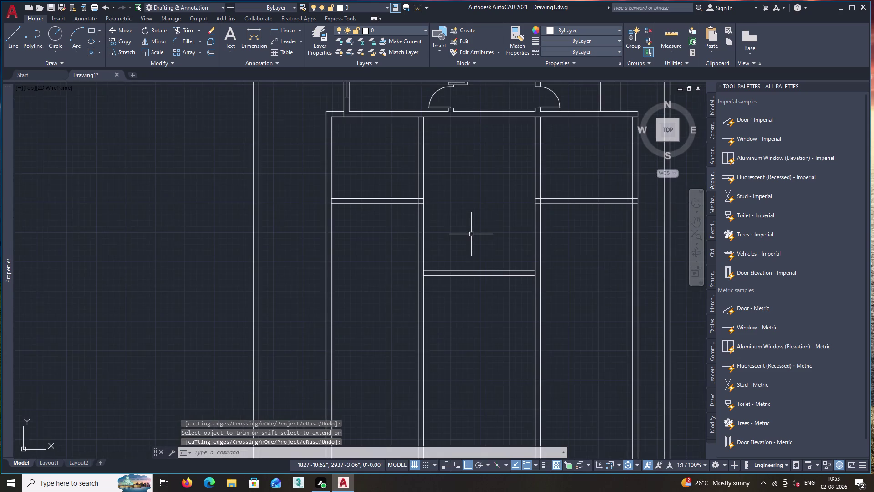
Trim the overlapping wall line pieces at the first partition junctions.
middle_drag(466, 218, 440, 301)
text(tr)
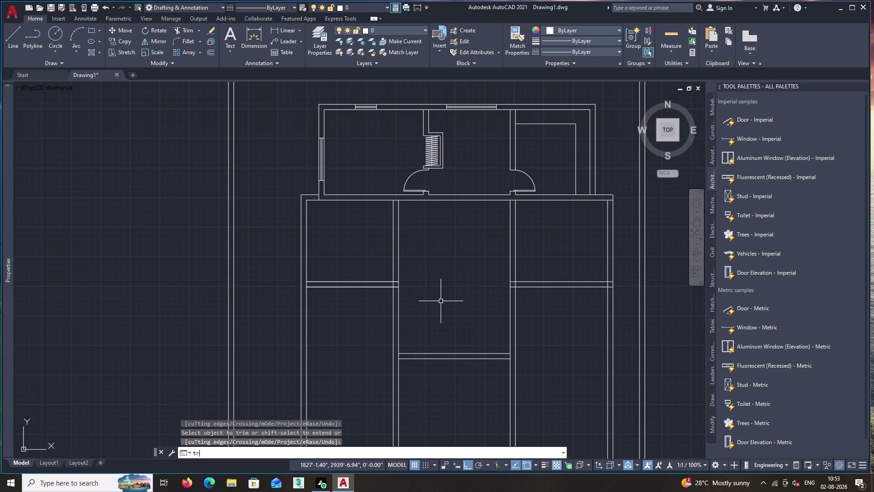
key(space)
scroll(up, 3)
click(515, 284)
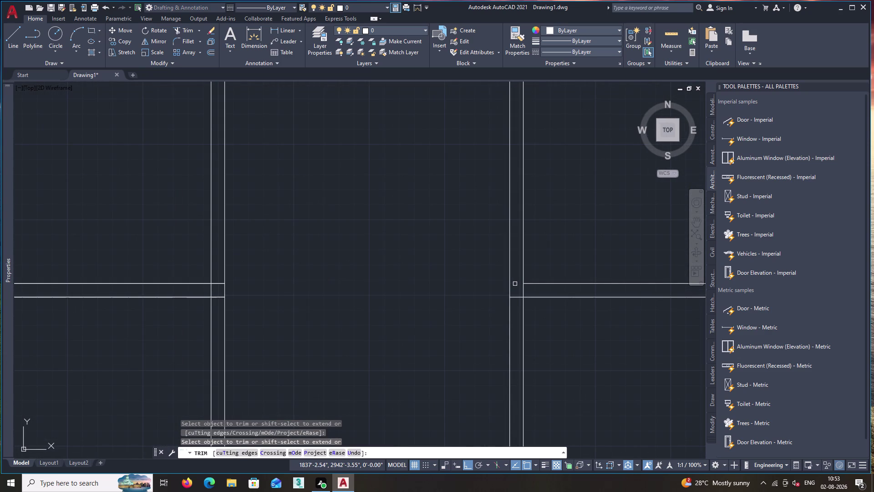
click(518, 298)
scroll(down, 3)
middle_drag(617, 332, 467, 333)
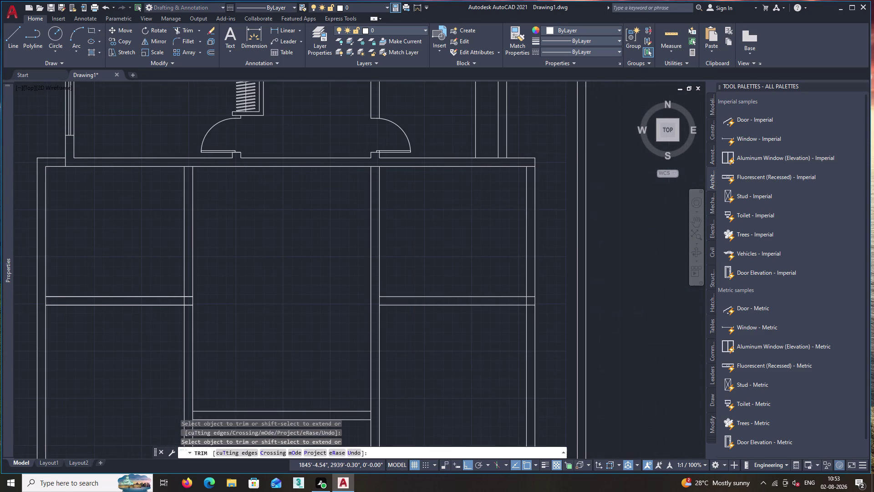
click(532, 296)
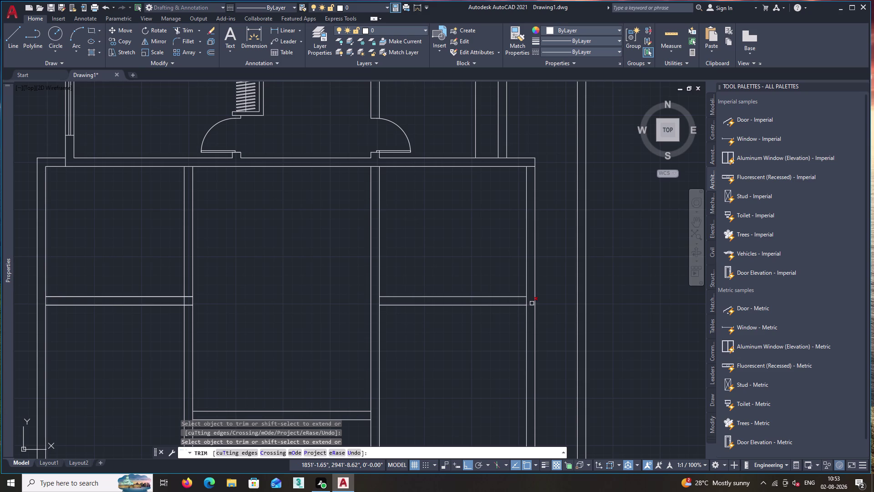
Trim the crossing wall lines at the central partition junction.
middle_drag(318, 311, 512, 322)
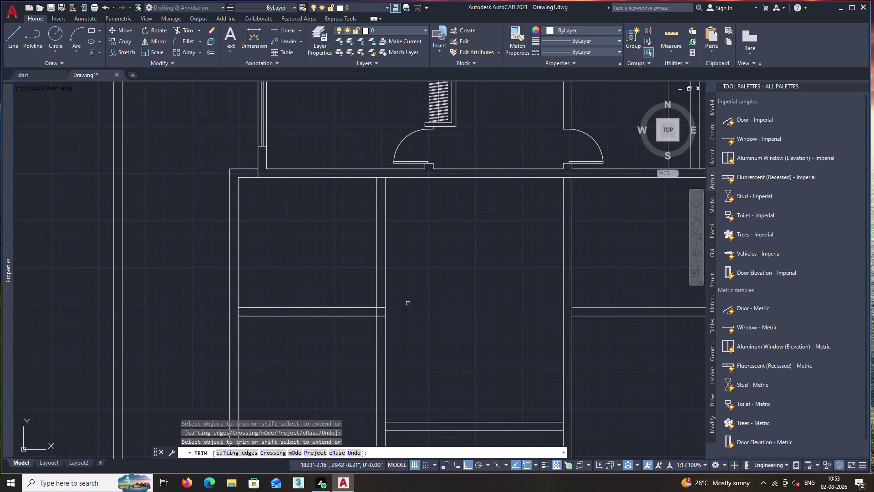
scroll(up, 3)
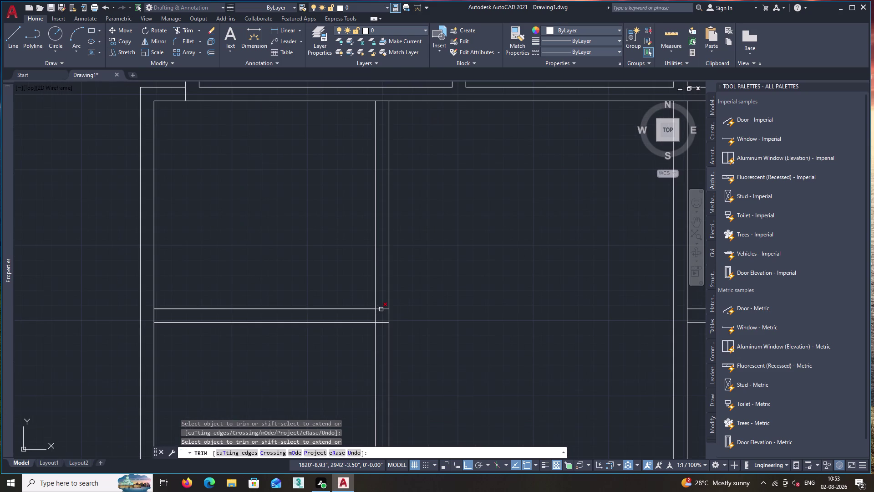
click(382, 310)
click(383, 308)
click(353, 308)
click(352, 322)
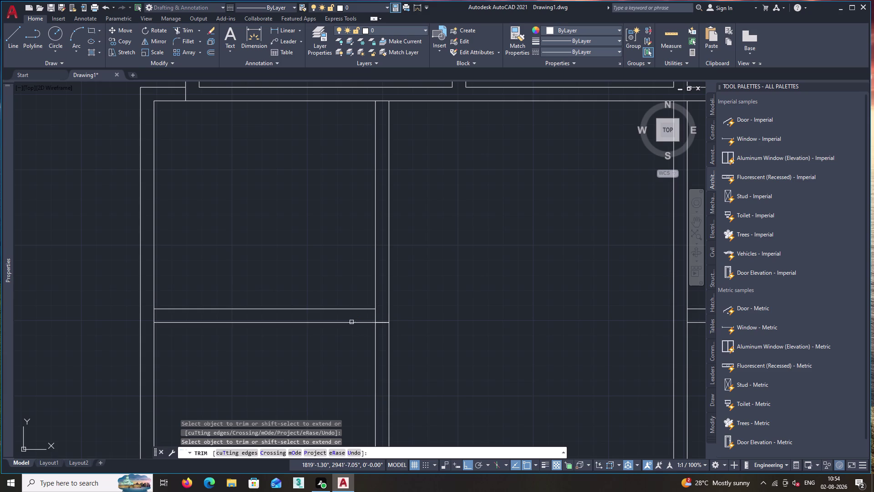
click(382, 323)
key(space)
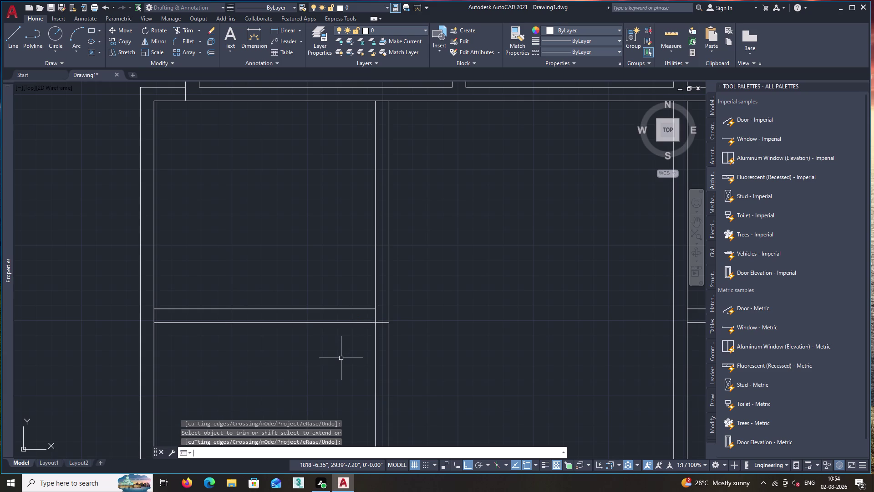
Measure the left front room with MEASUREGEOM, showing 11'-6" and 12'-3".
scroll(down, 3)
middle_drag(447, 353, 464, 294)
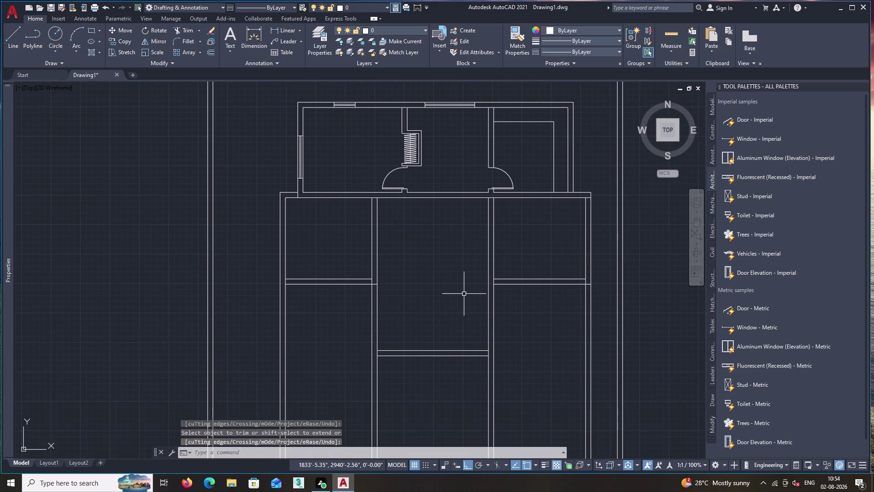
text(mea)
key(space)
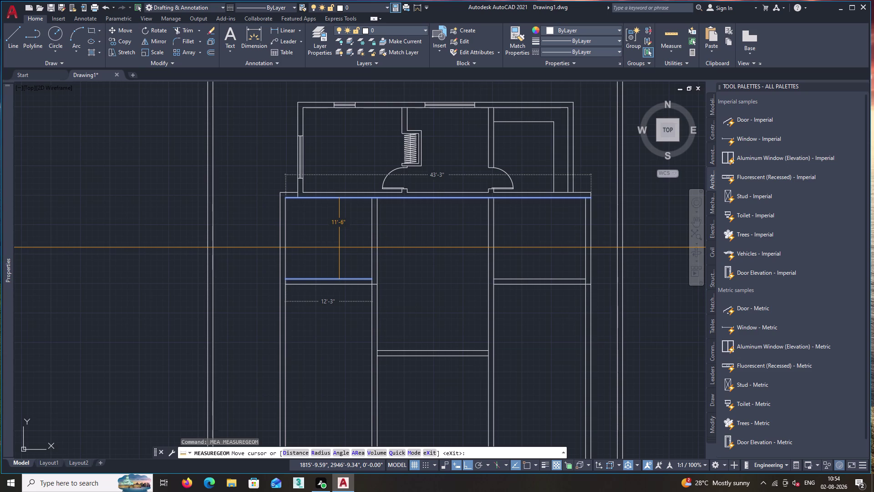
Offset the left room's interior wall line 3' downward to start a new partition.
key(space)
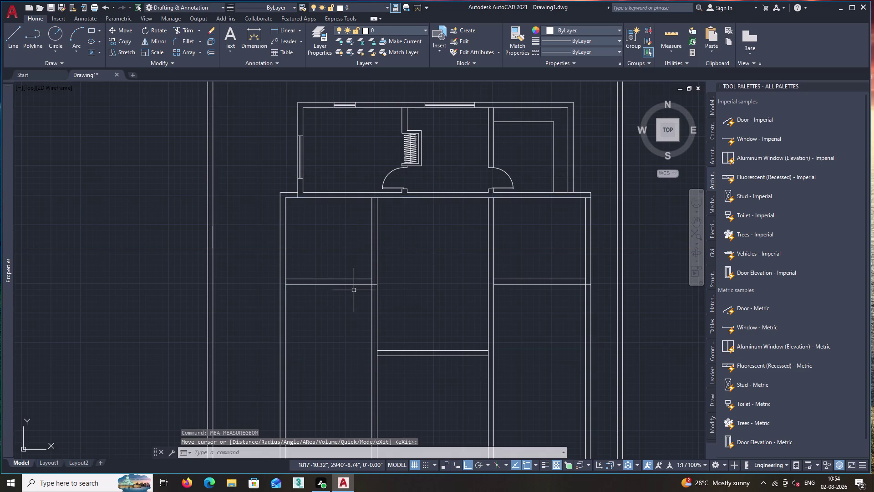
scroll(down, 3)
middle_drag(328, 323, 389, 228)
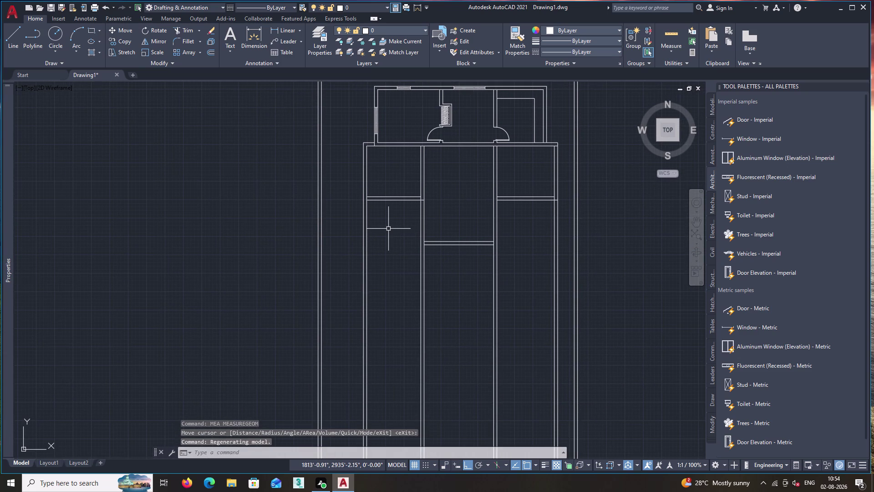
key(o)
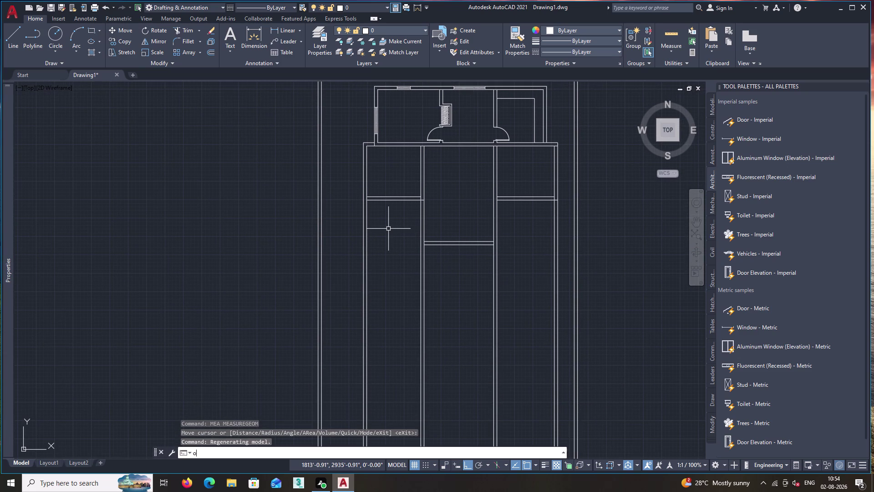
key(Return)
text(3)
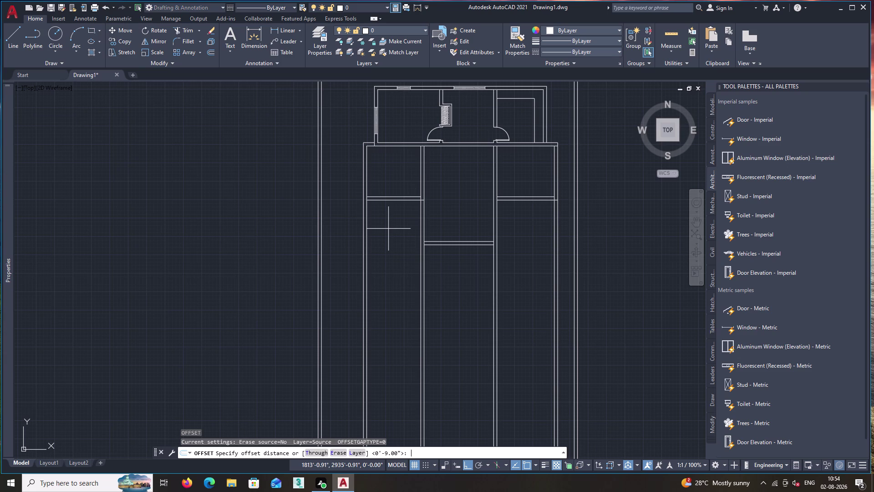
text(')
key(Return)
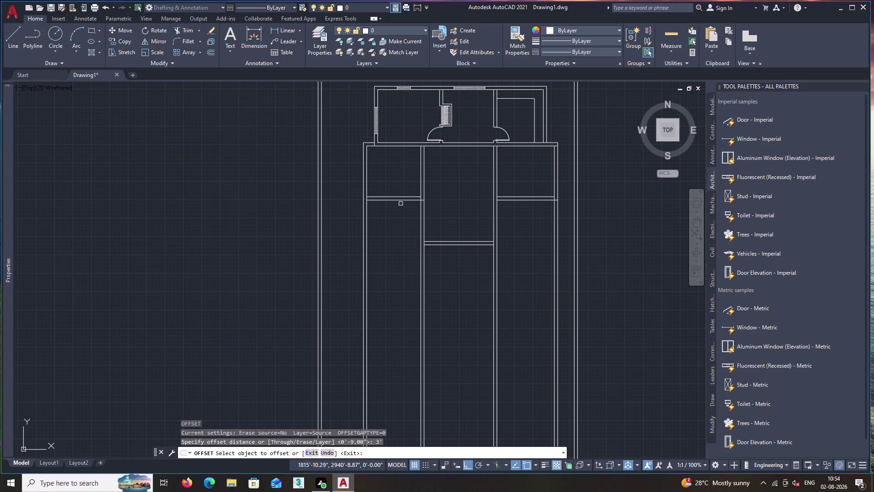
click(401, 199)
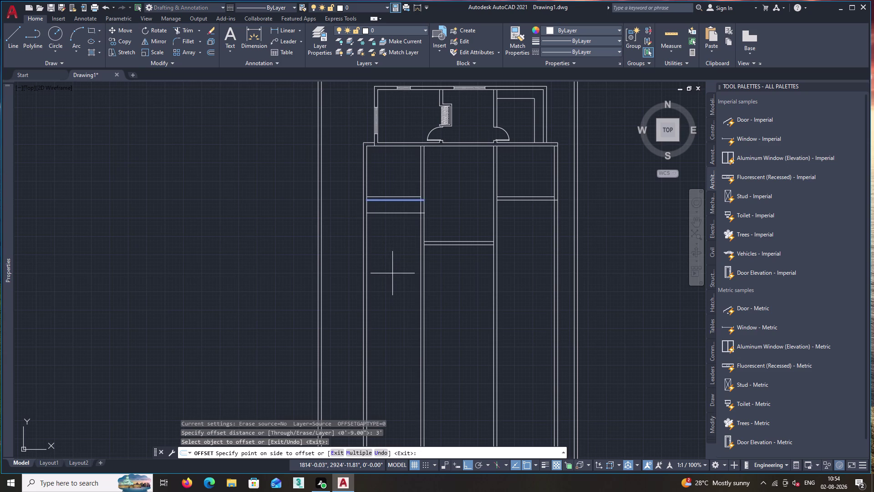
click(393, 273)
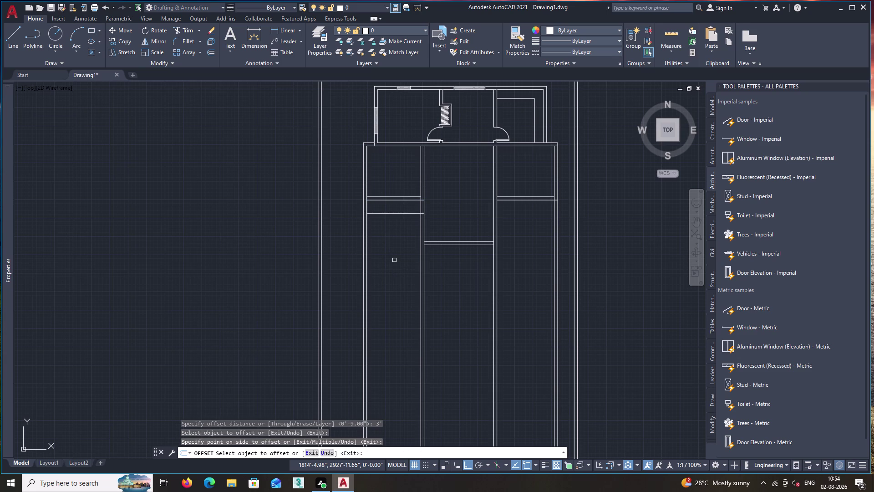
scroll(up, 3)
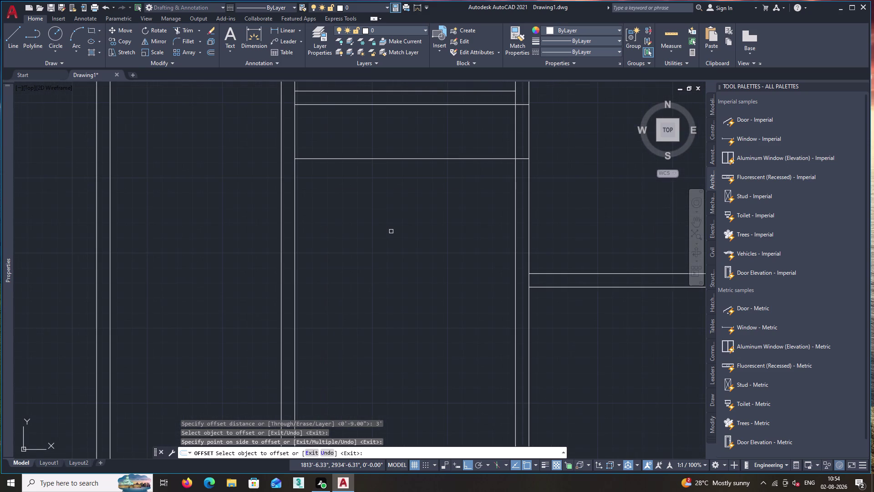
middle_drag(391, 231, 420, 306)
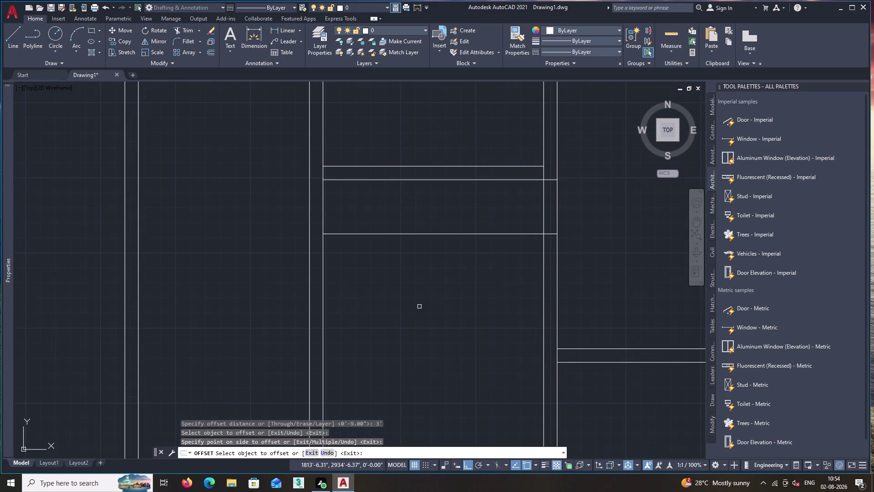
key(space)
text(l)
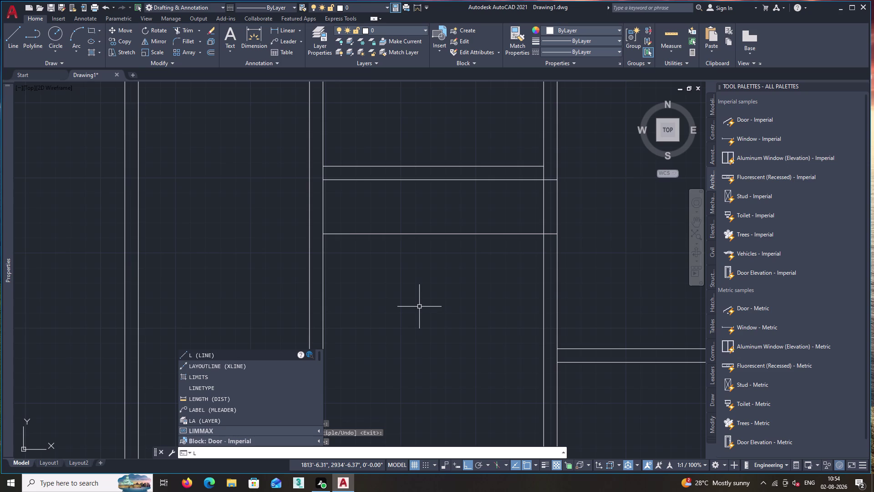
key(Escape)
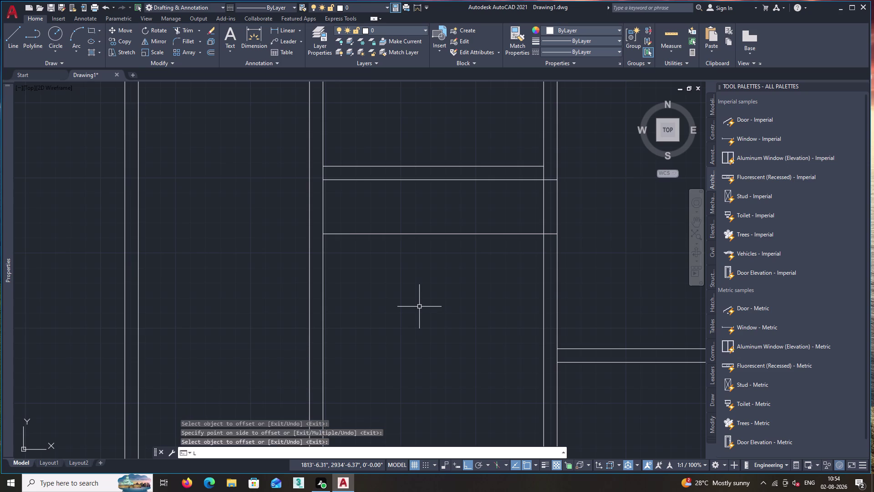
Extend the new line to the outer wall and trim the wall lines below it.
text(ex)
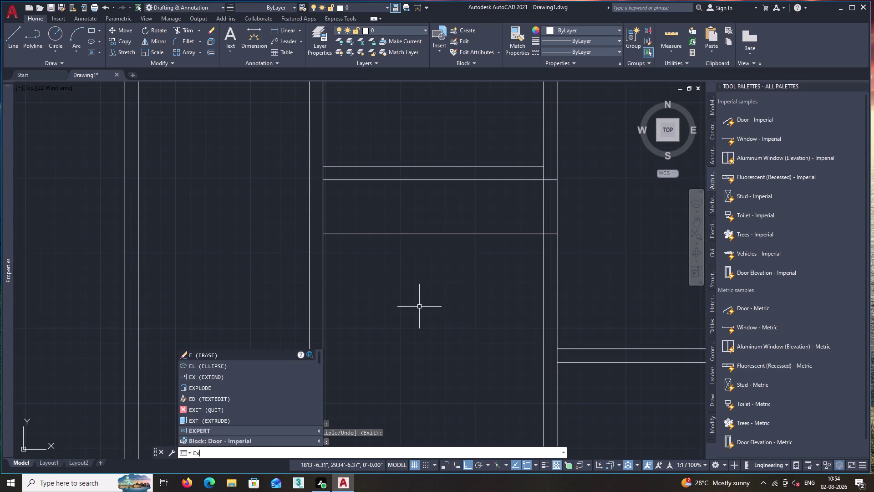
key(space)
click(374, 234)
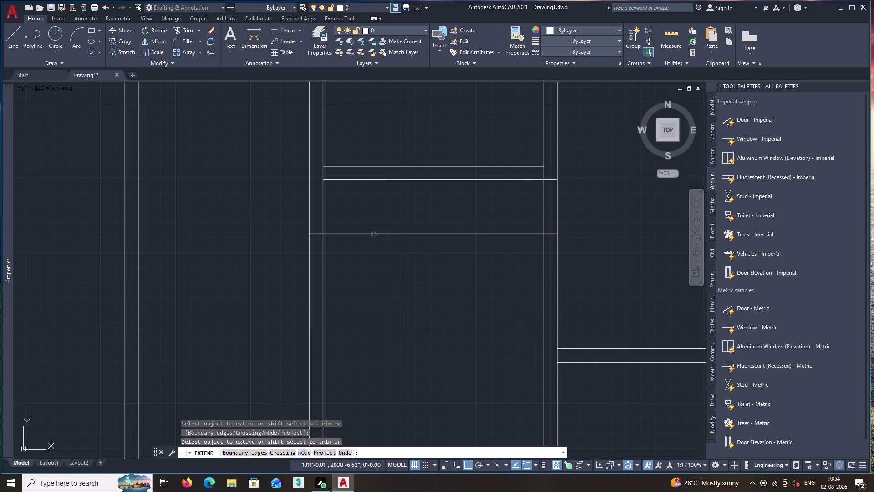
key(space)
text(tr)
key(space)
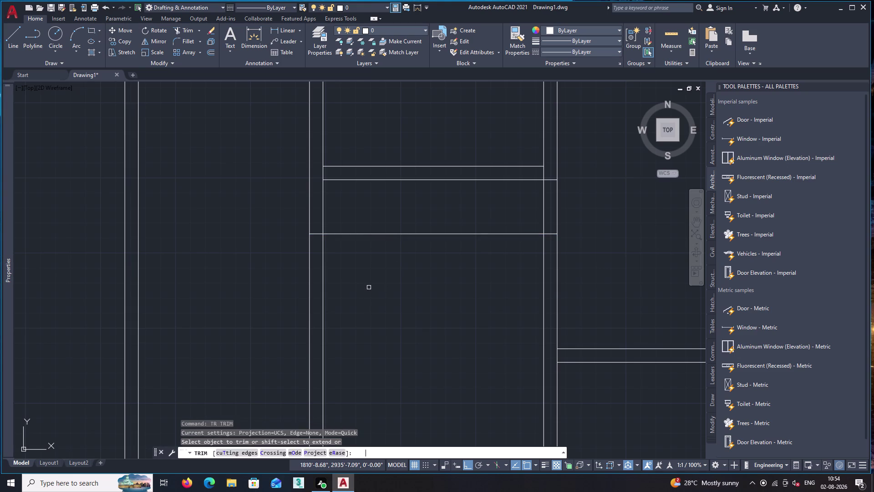
click(363, 297)
click(292, 291)
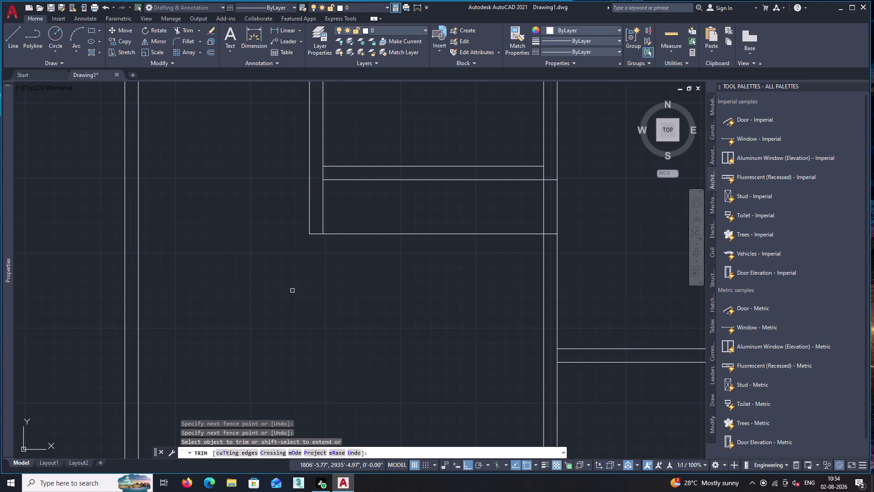
key(space)
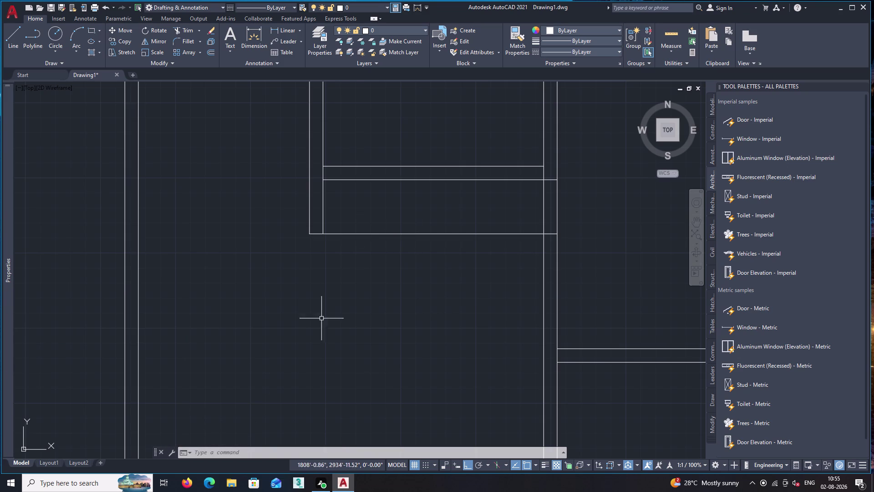
Draw a 3' line straight down from the wall corner.
key(l)
key(Return)
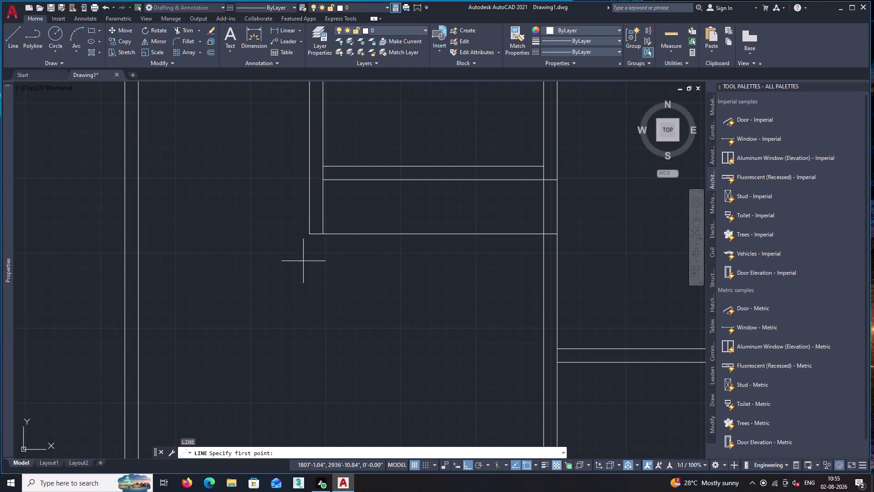
click(309, 234)
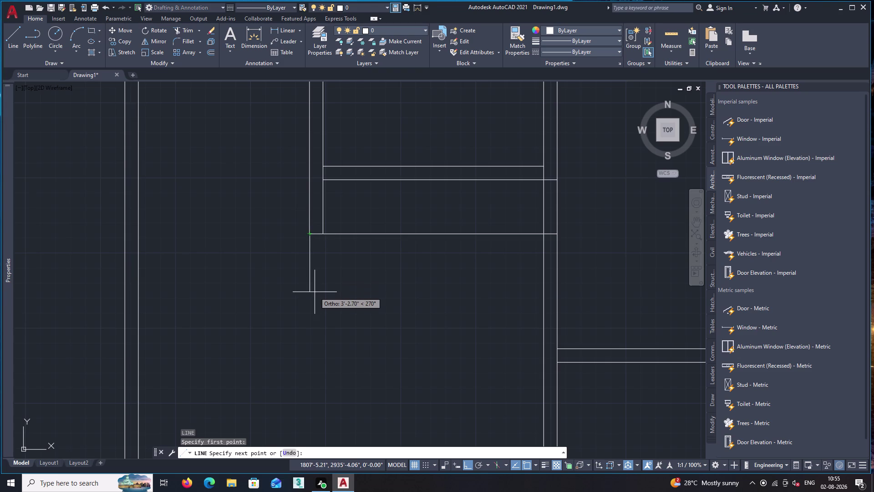
key(3)
key(apostrophe)
key(Return)
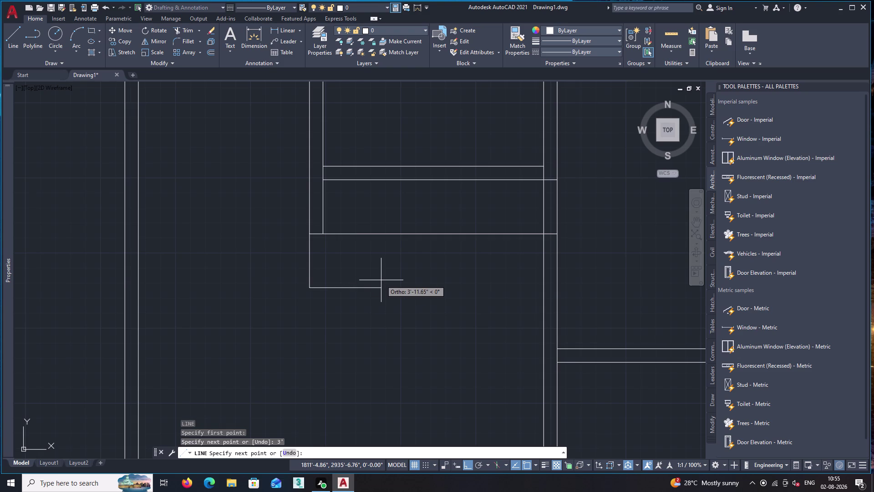
key(Escape)
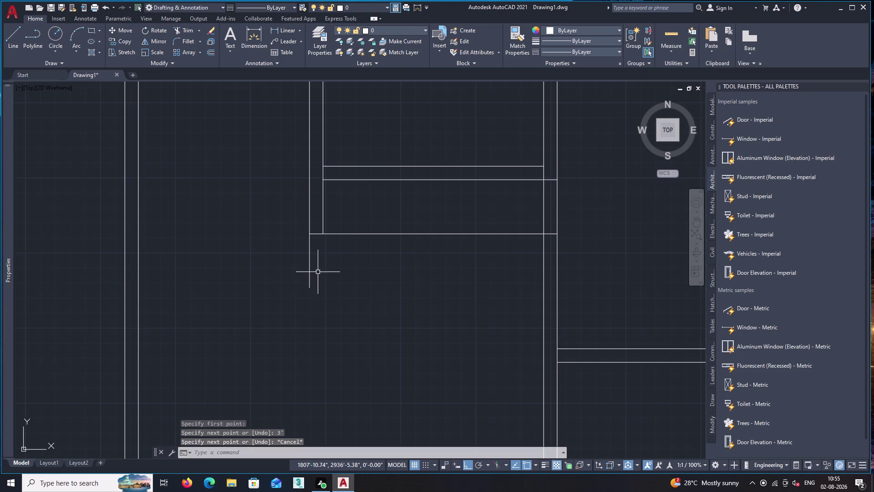
scroll(down, 3)
middle_drag(352, 230, 361, 263)
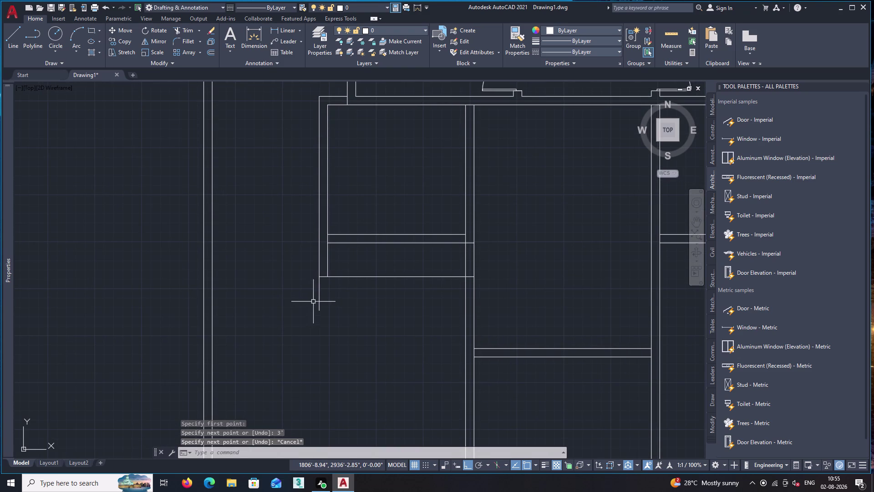
Delete a stray line and offset the room's bottom wall line 4" downward.
click(321, 294)
key(Delete)
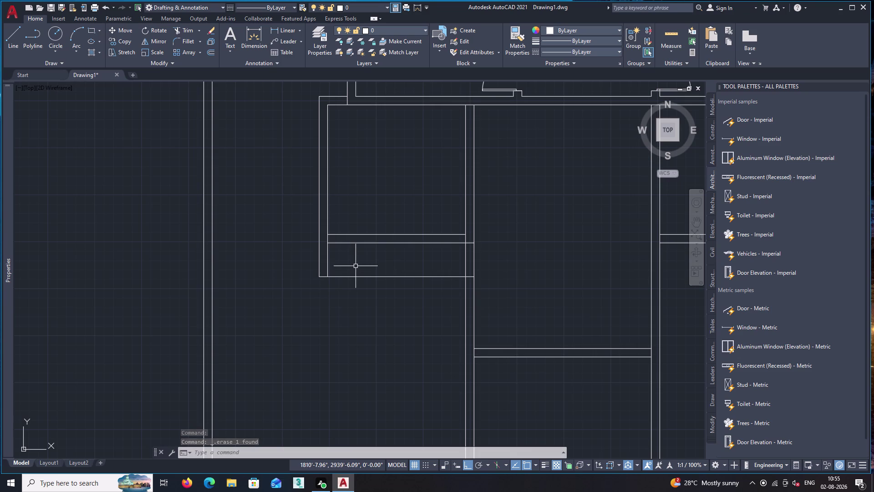
key(o)
key(Return)
key(4)
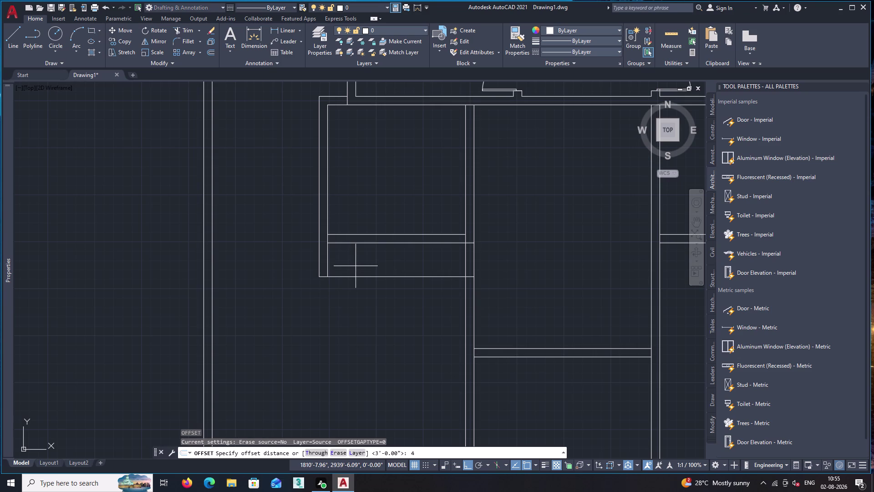
key(shift+quotedbl)
key(Return)
click(361, 275)
click(353, 309)
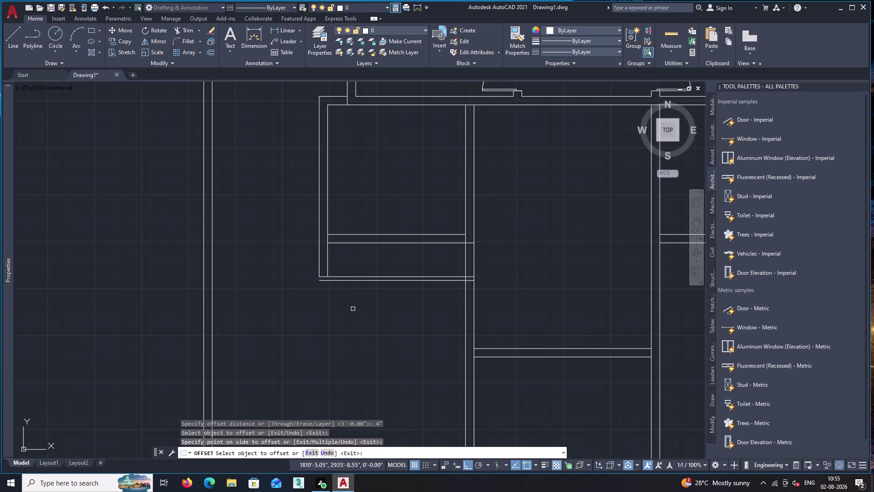
key(space)
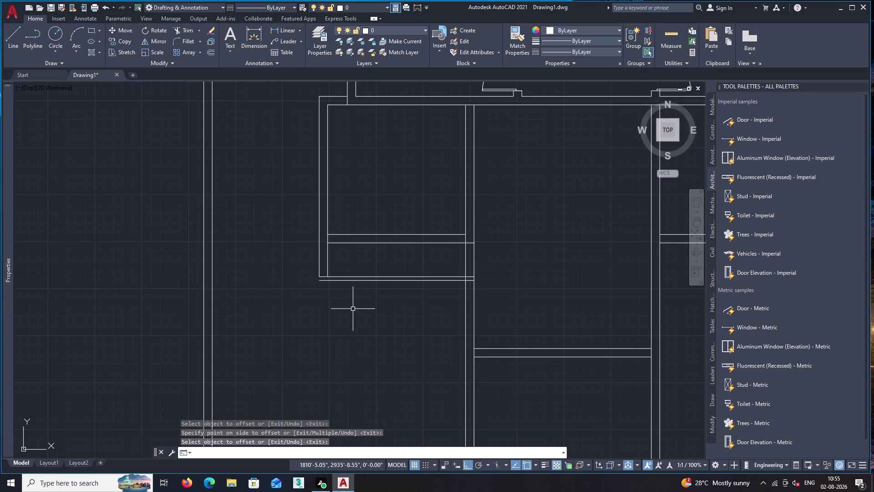
Offset the lower wall line 6'4.5" further south.
key(6)
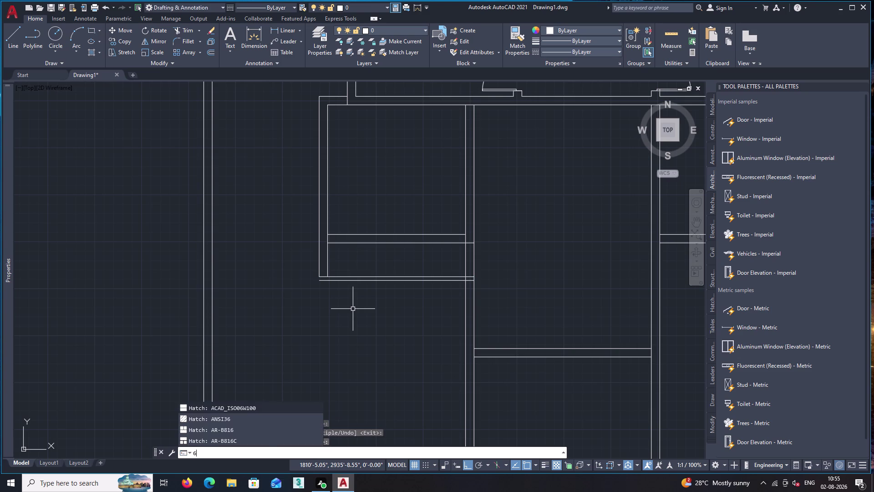
key(Escape)
key(o)
key(Return)
key(6)
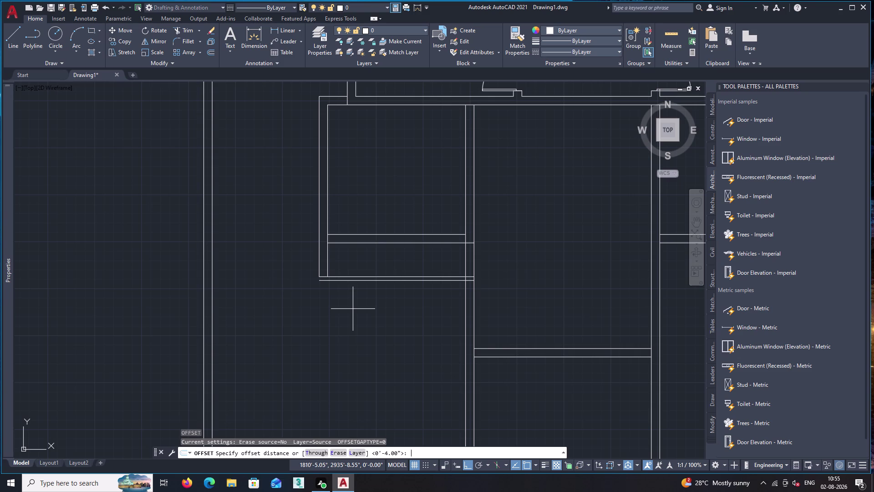
key(apostrophe)
key(4)
text(.)
text(5)
key(shift+quotedbl)
key(Return)
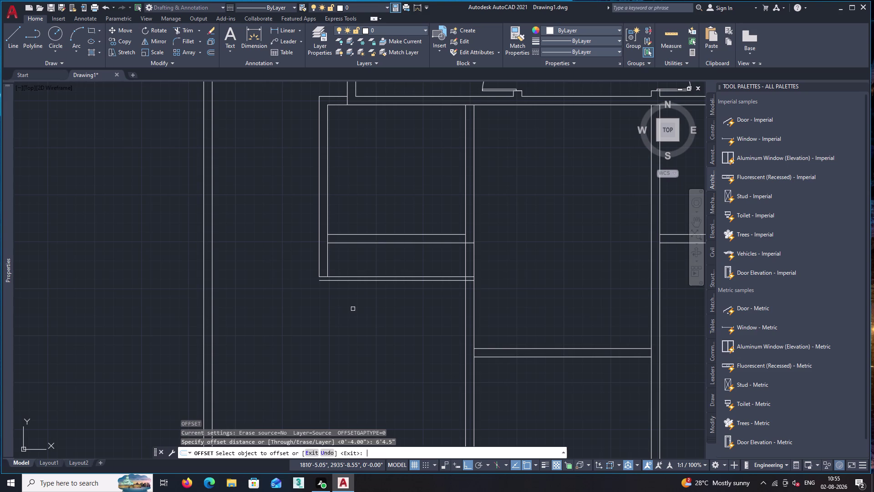
click(364, 281)
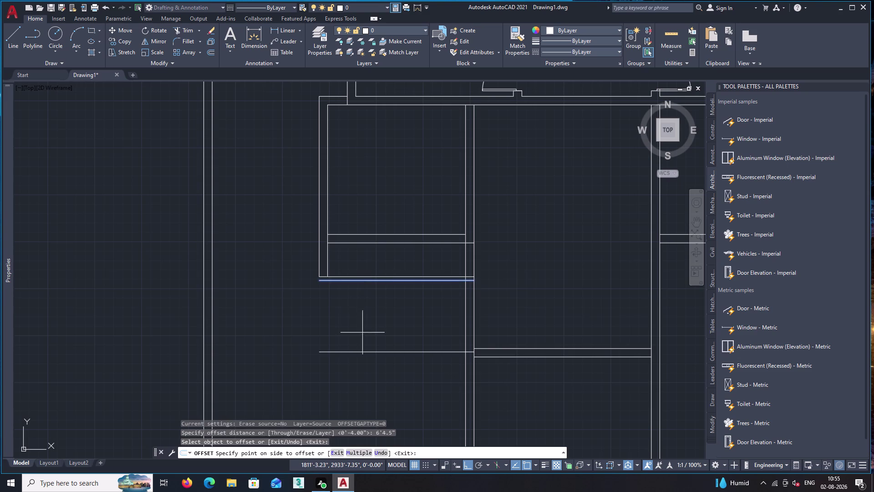
click(362, 332)
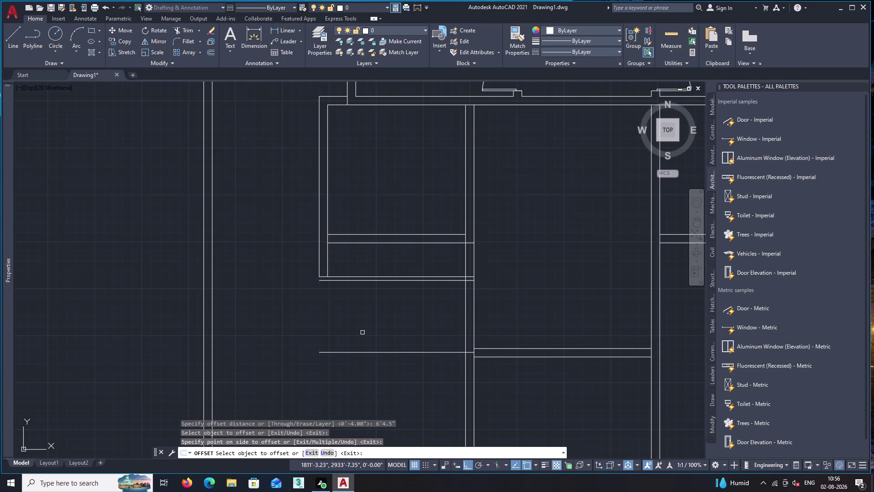
key(space)
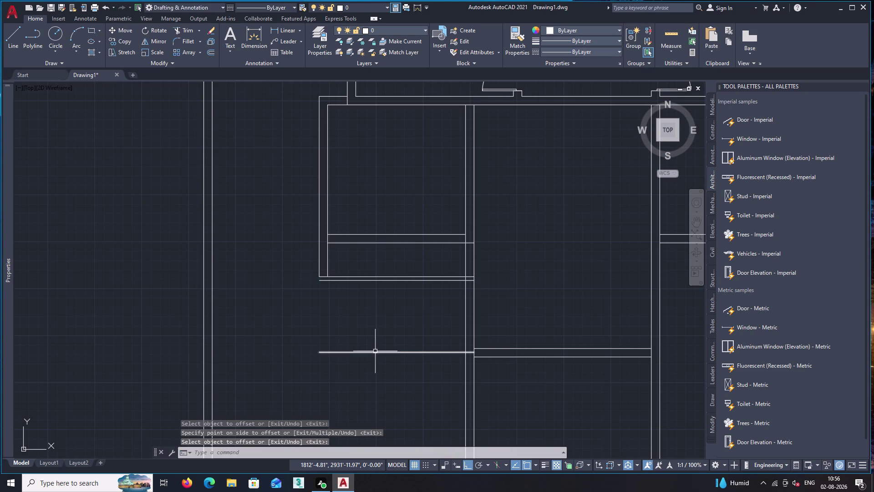
Move the new southern line to align with the wall on the right.
click(377, 352)
key(m)
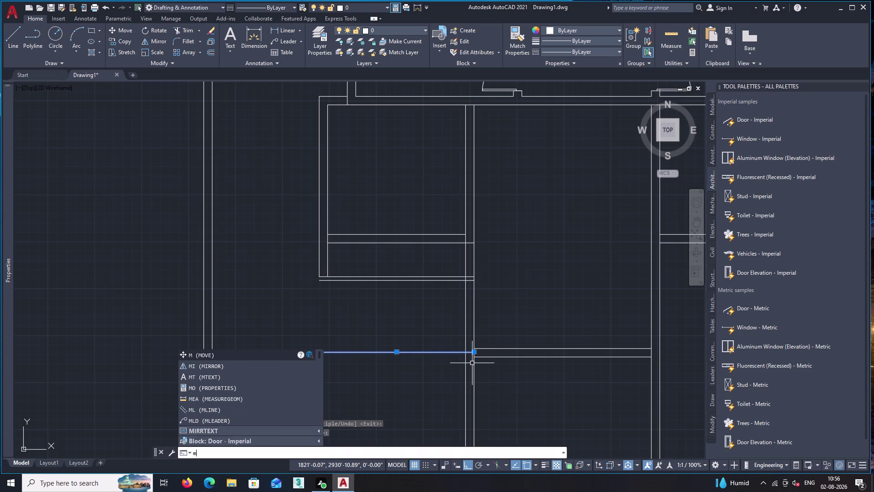
scroll(up, 3)
key(space)
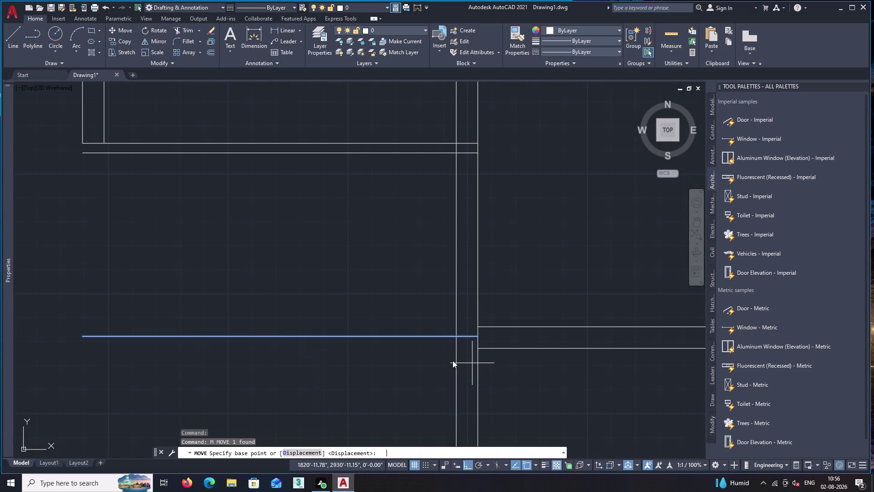
click(477, 336)
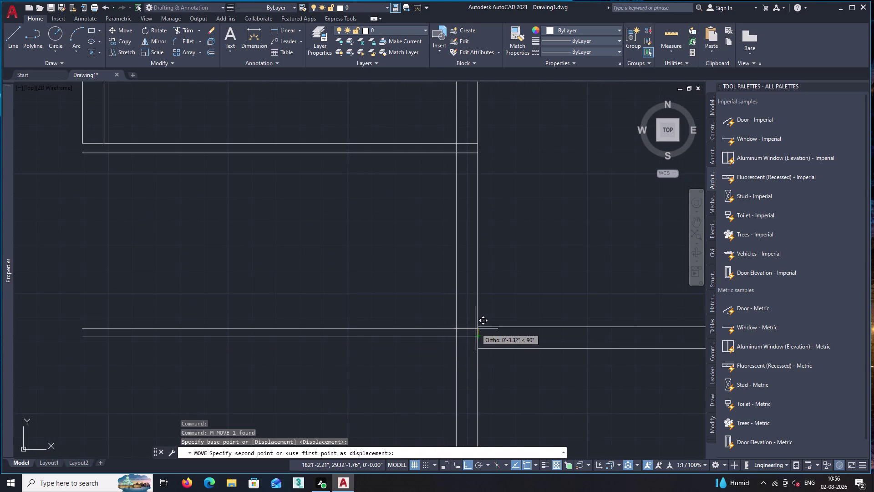
click(479, 326)
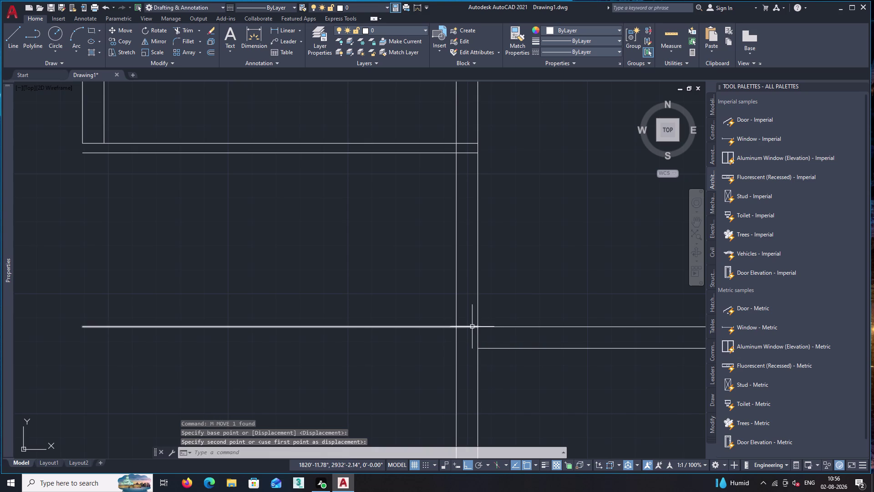
Copy the aligned line onto the right wall's lower line, forming the double wall.
click(472, 326)
text(co)
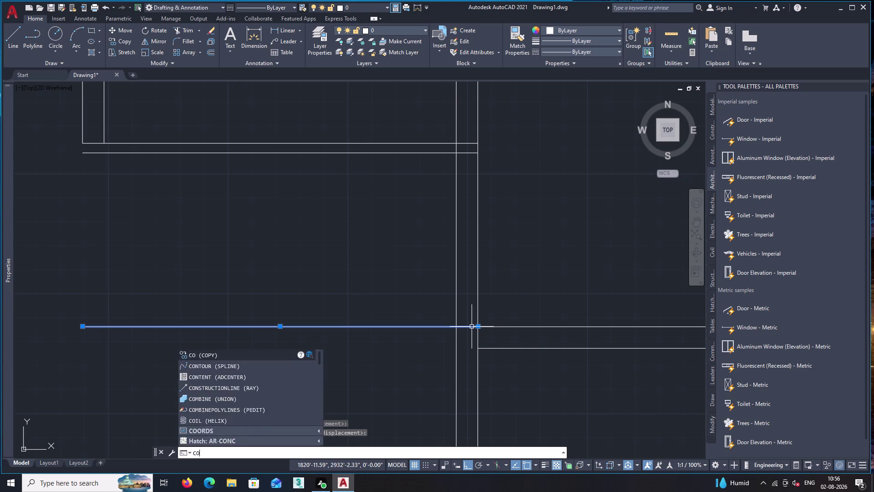
key(Return)
click(477, 327)
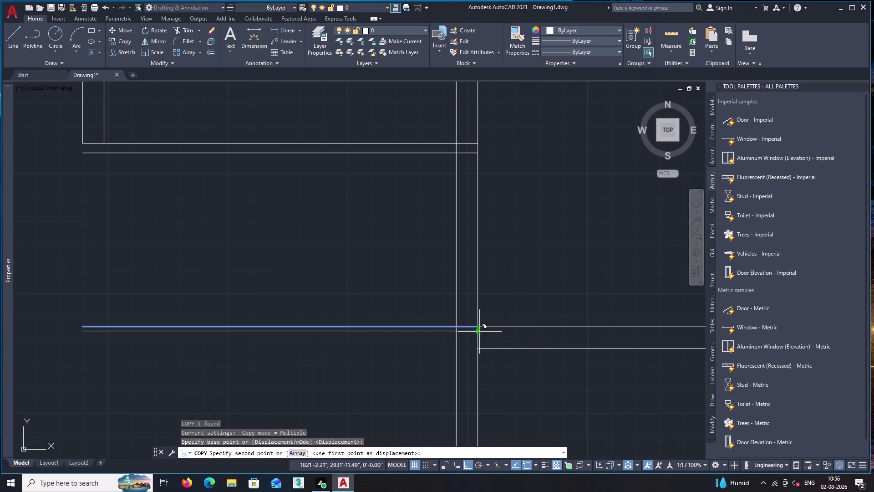
click(479, 349)
key(space)
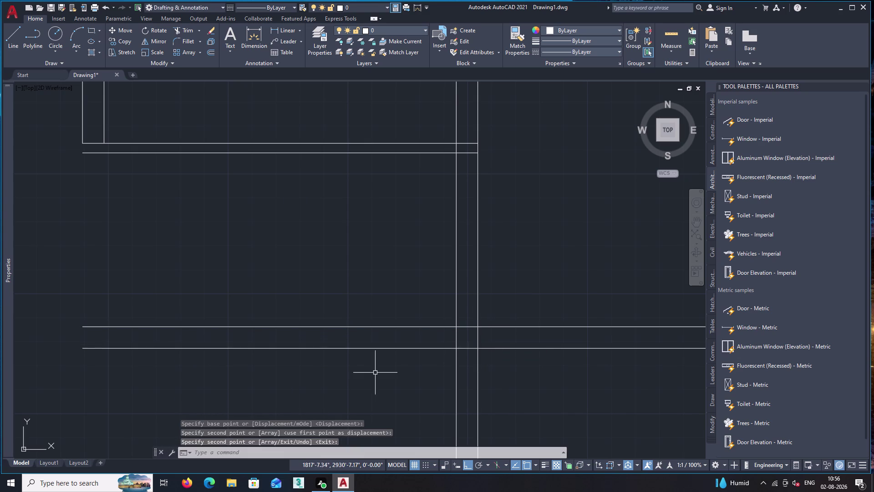
scroll(down, 3)
Extend the room's left wall lines down to the new southern wall.
middle_drag(319, 371, 440, 383)
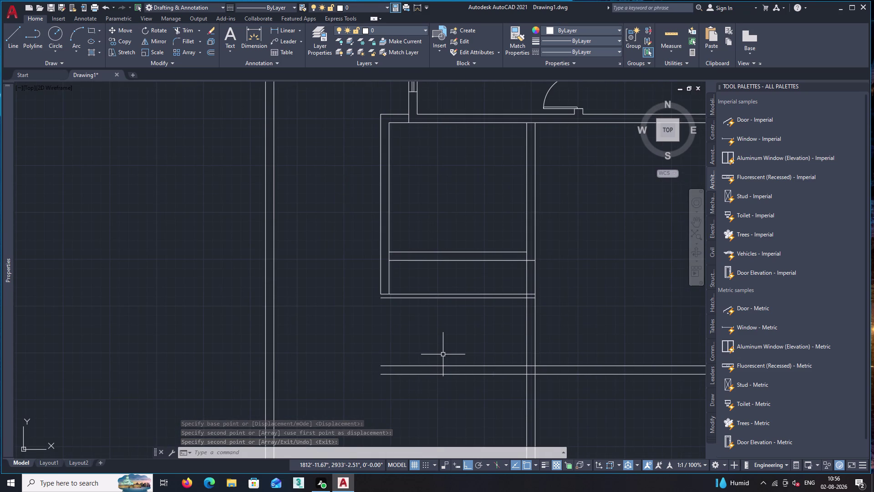
text(e)
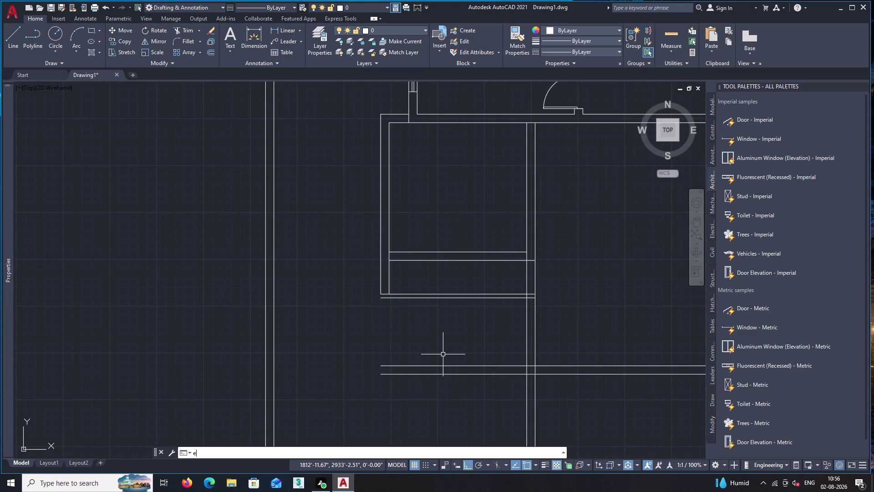
text(x)
key(space)
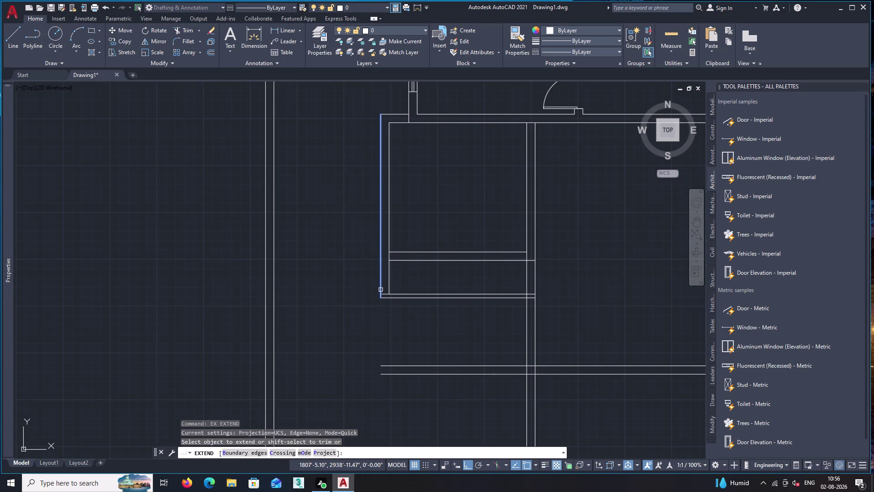
click(380, 290)
click(382, 294)
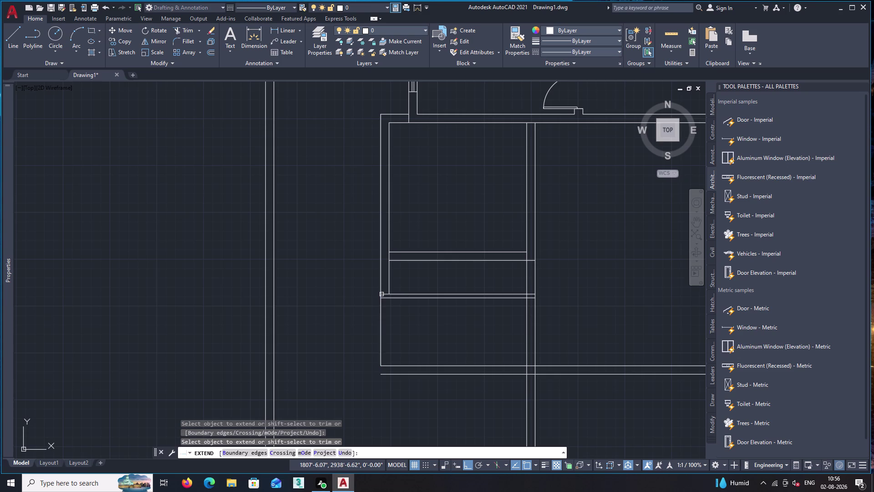
click(391, 287)
click(388, 289)
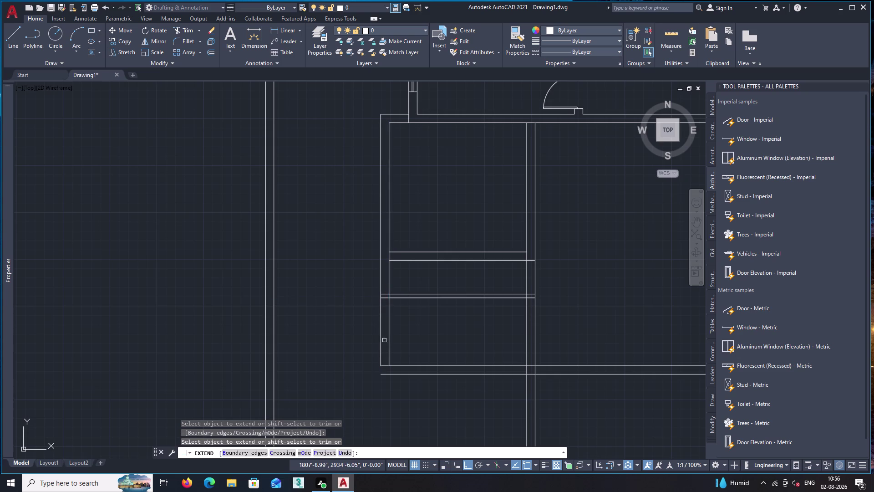
click(381, 343)
click(387, 346)
key(space)
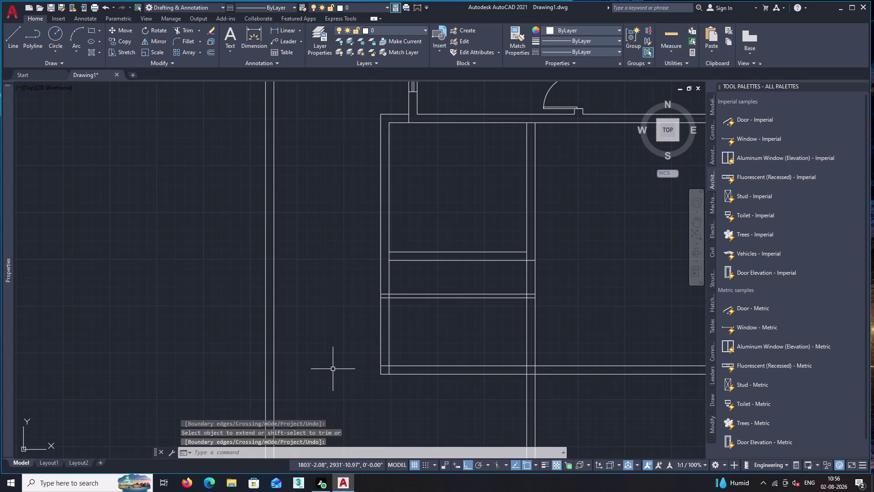
Trim the wall pieces between the two walls and the overlapping corner pieces.
text(t)
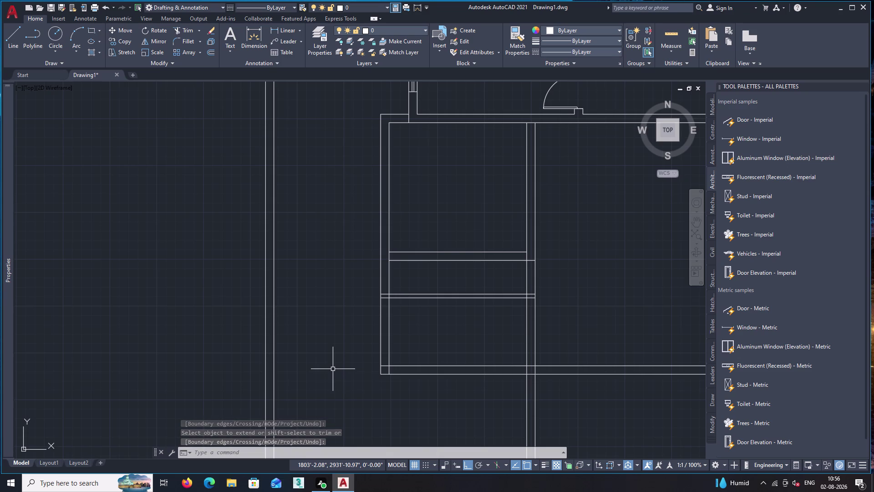
text(r)
key(space)
click(389, 282)
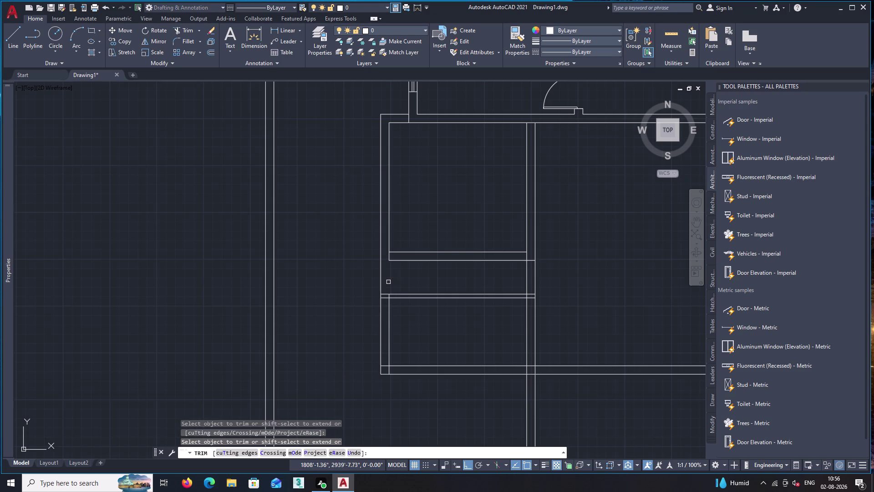
click(397, 320)
click(366, 321)
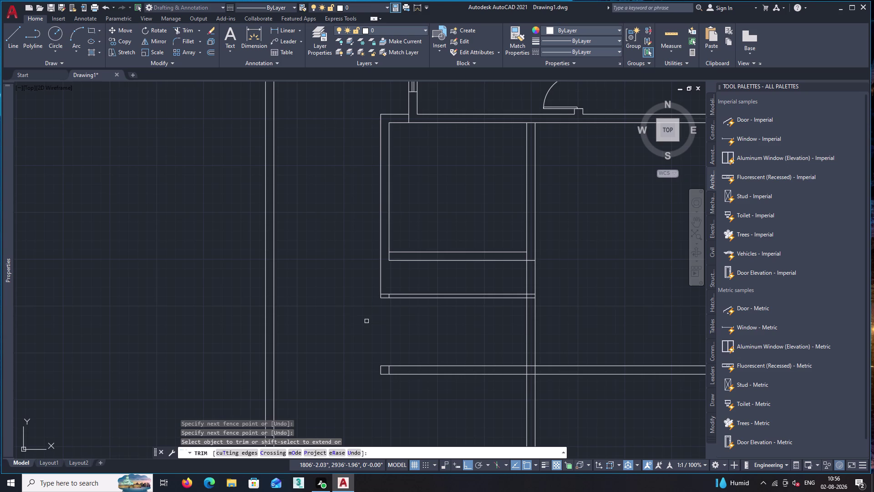
scroll(up, 3)
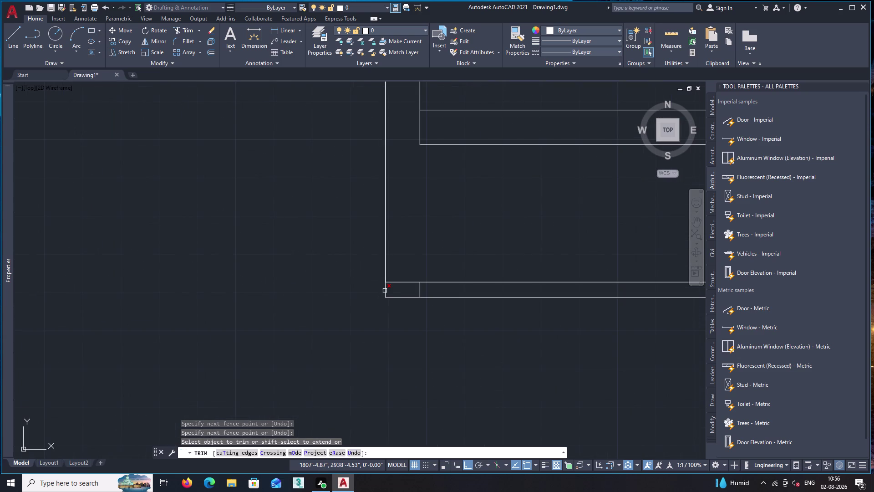
click(385, 290)
click(420, 289)
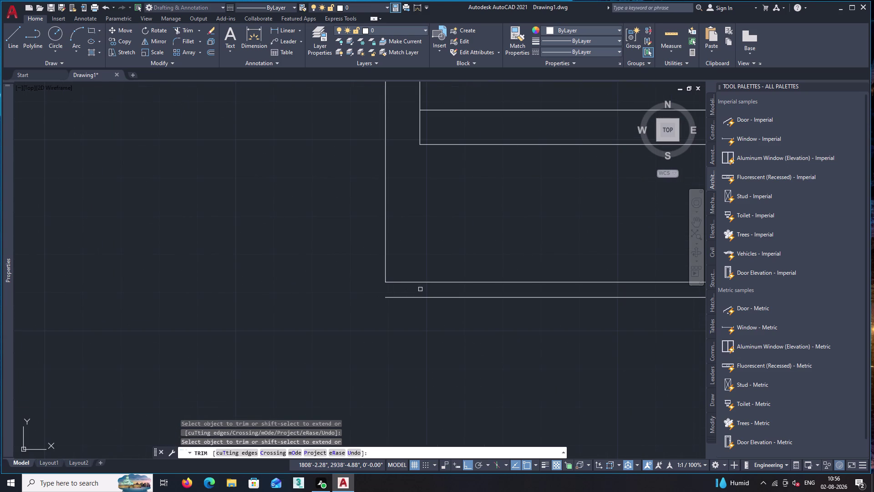
scroll(down, 3)
Trim the leftover line ends at the next wall junction.
middle_drag(421, 371, 503, 295)
click(498, 365)
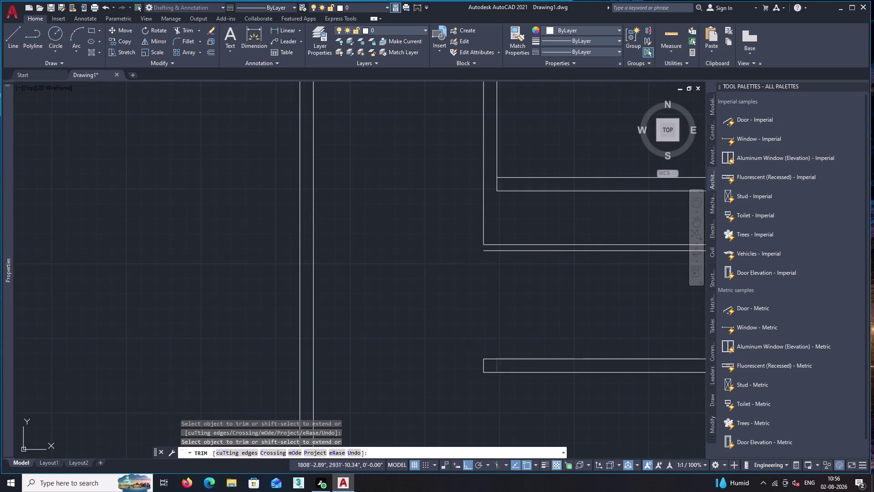
click(484, 368)
key(space)
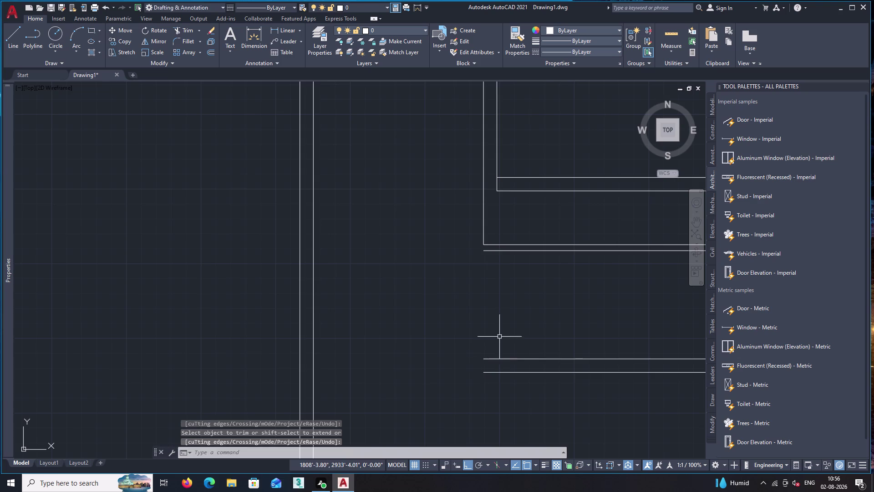
scroll(down, 3)
middle_drag(534, 321, 477, 340)
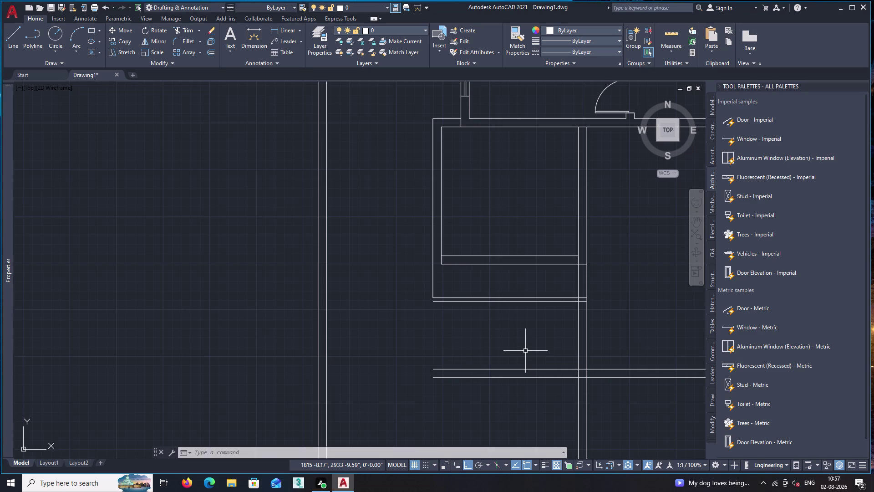
Offset the wall line 3'10.5" into the room to create a vertical partition line.
key(o)
key(Return)
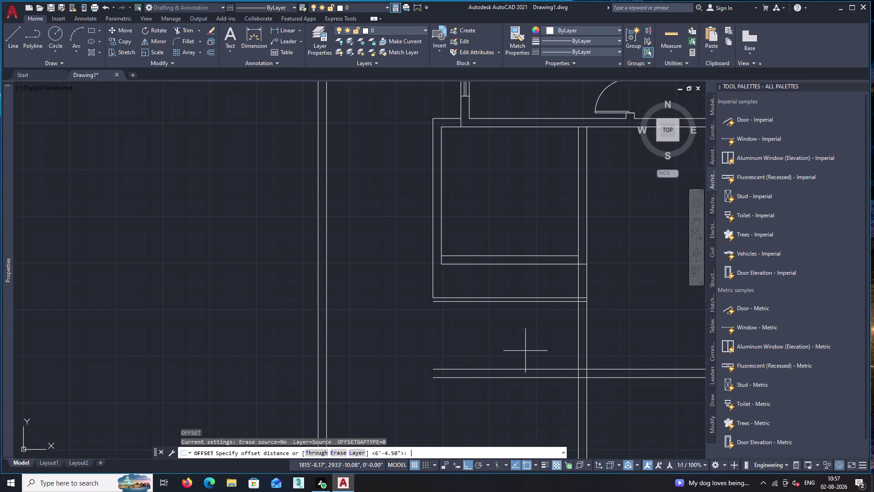
text(3)
text(')
text(10.)
text(5)
key(shift+quotedbl)
key(Return)
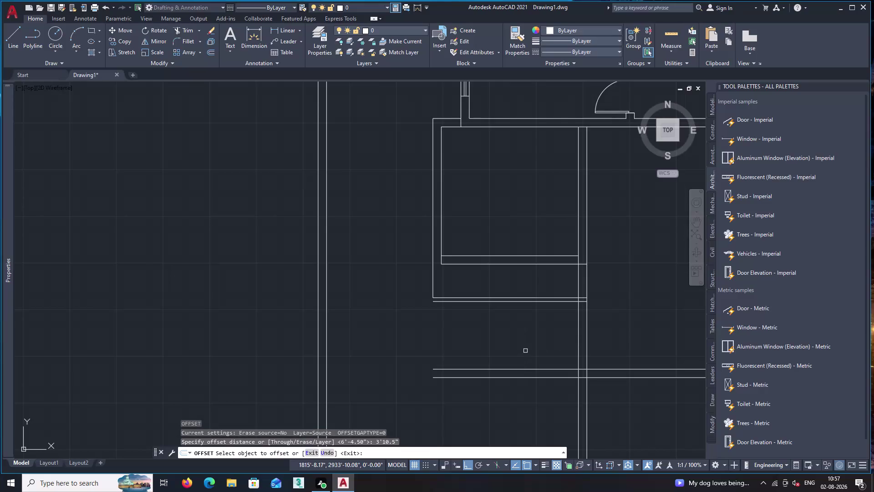
click(579, 339)
click(556, 339)
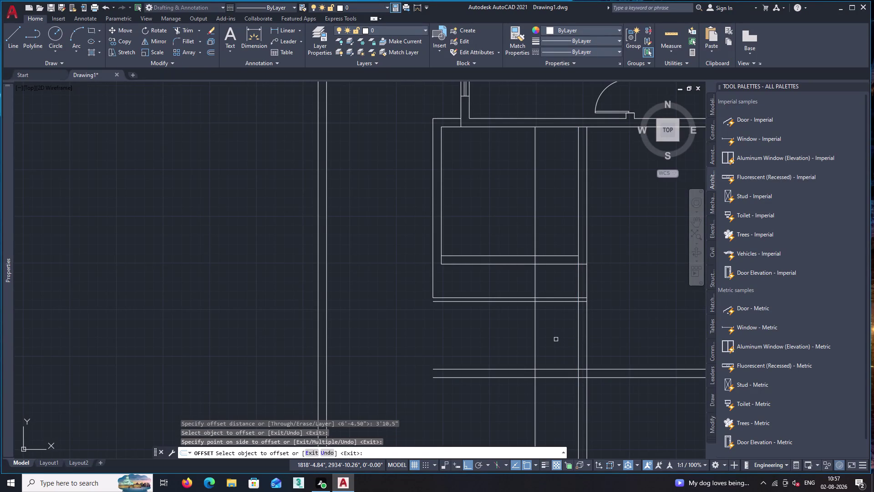
key(space)
Trim the new partition line so it spans only between the two horizontal walls.
text(tr)
key(space)
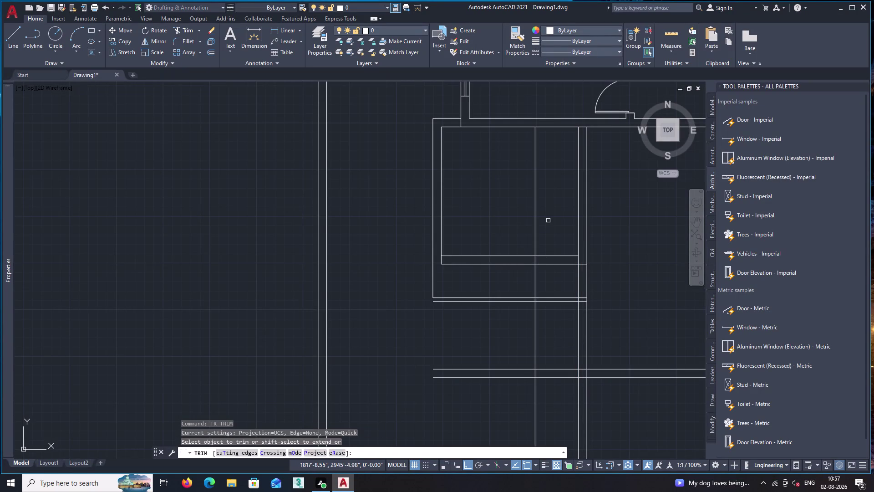
click(547, 214)
click(509, 213)
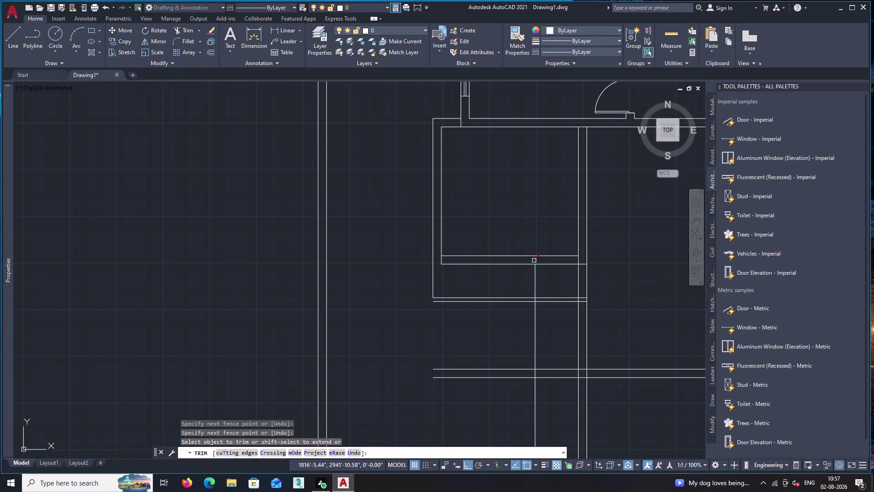
click(534, 261)
click(534, 277)
click(545, 400)
click(510, 397)
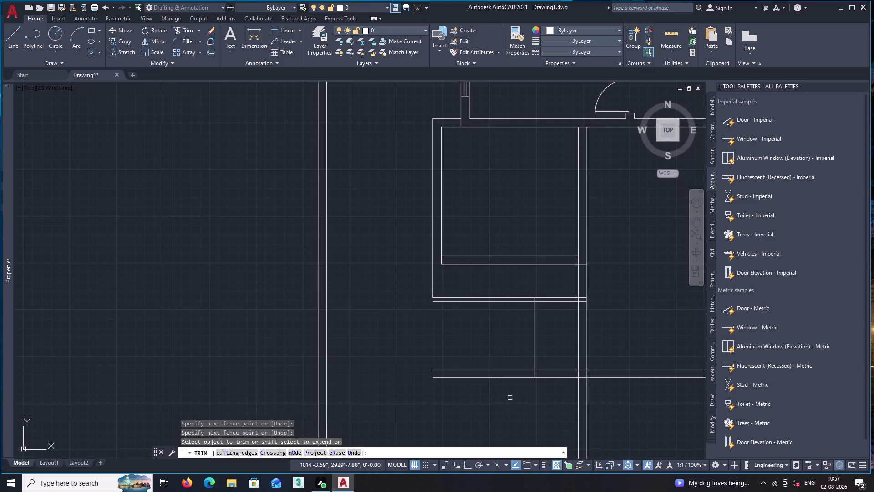
key(space)
Offset the partition line 5'6" to the left.
text(o)
key(Return)
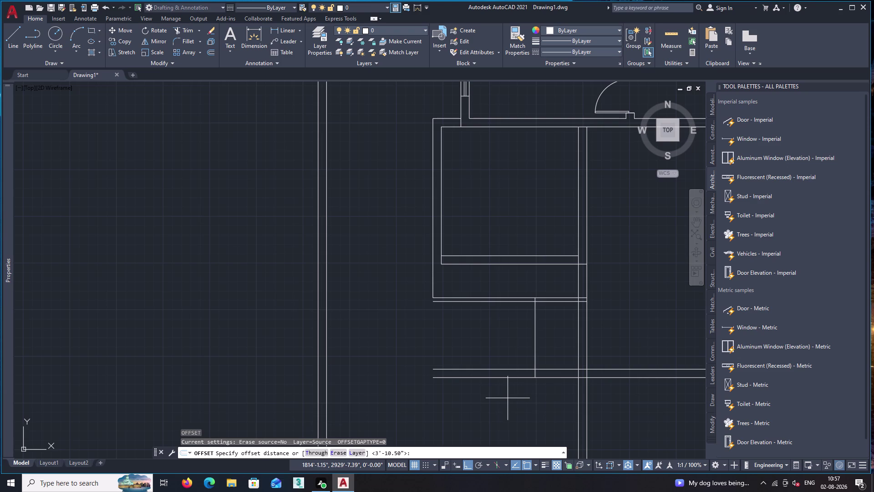
key(5)
text(')
text(6)
key(shift+quotedbl)
key(Return)
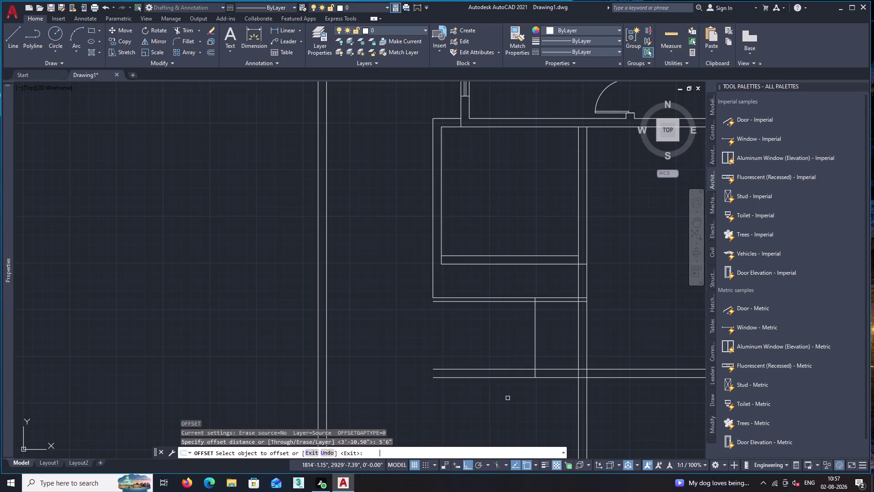
click(535, 331)
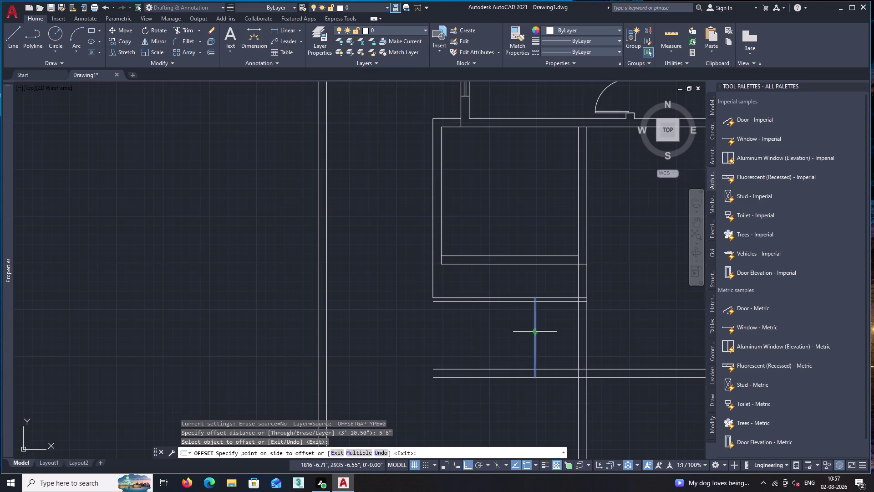
click(511, 332)
key(space)
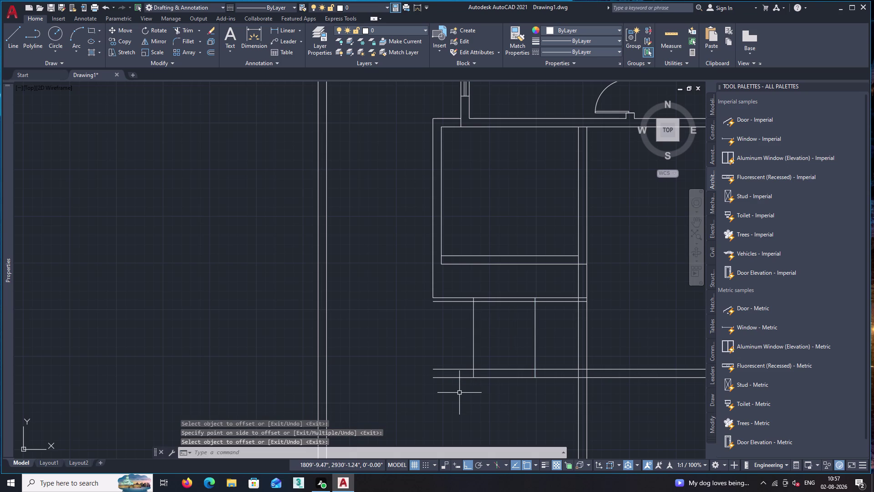
text(tr)
key(space)
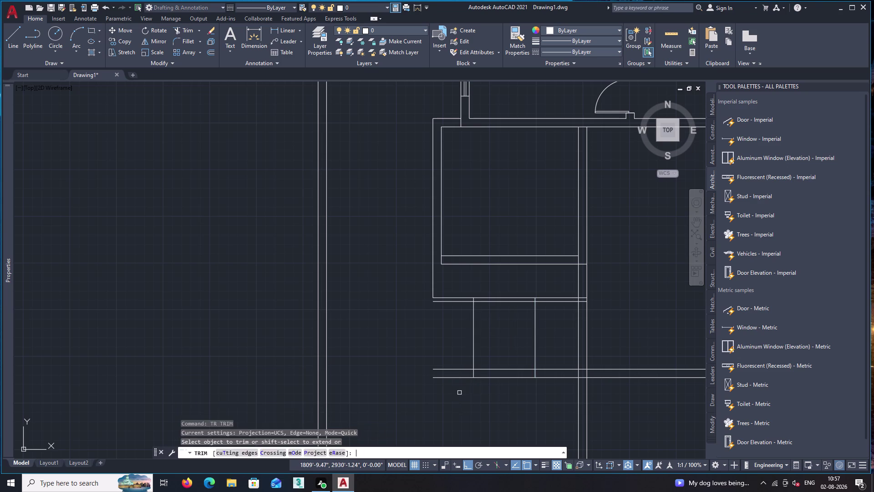
Trim the horizontal lines left of the left partition.
click(453, 339)
click(457, 399)
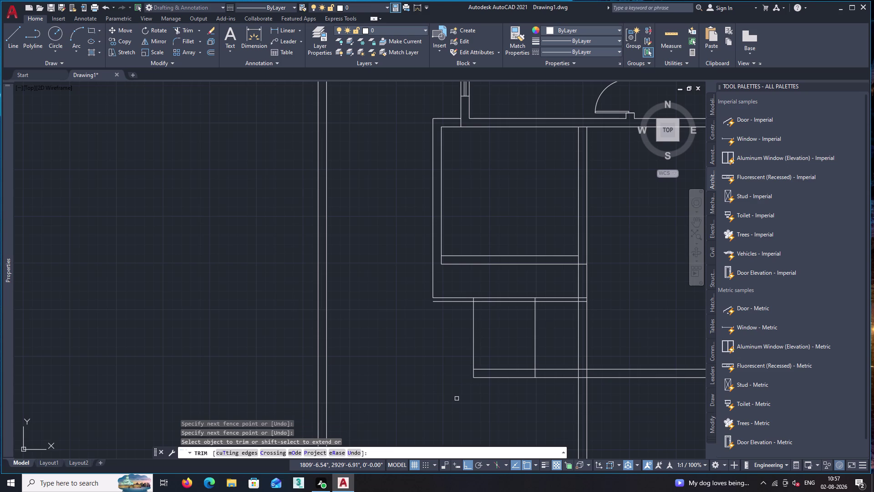
key(space)
Offset the left partition line 9 inches to the left.
key(o)
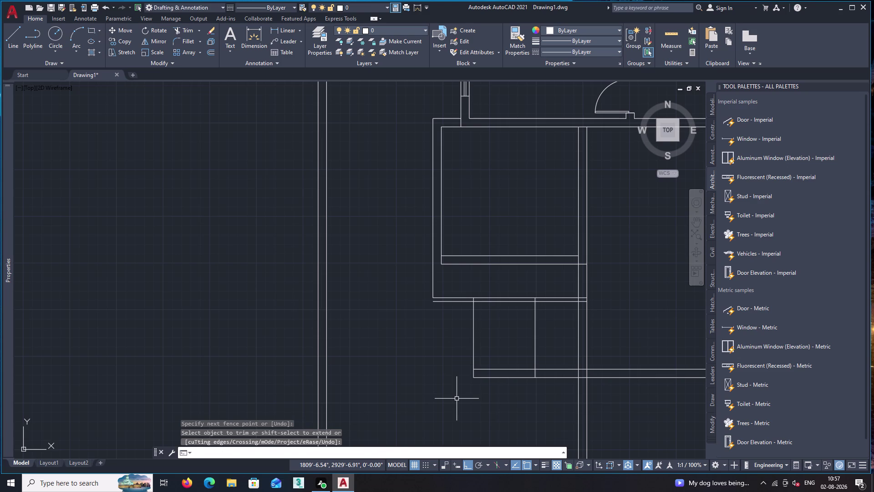
key(Return)
key(9)
key(shift+quotedbl)
key(Return)
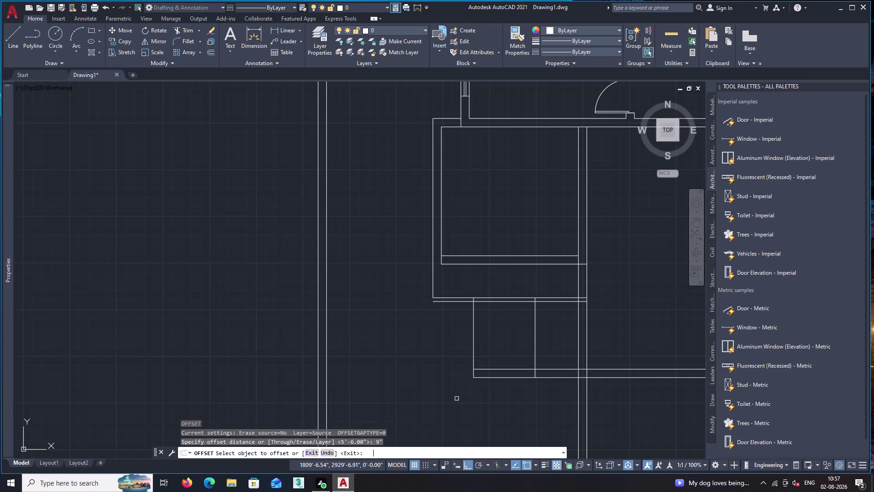
click(473, 325)
click(459, 328)
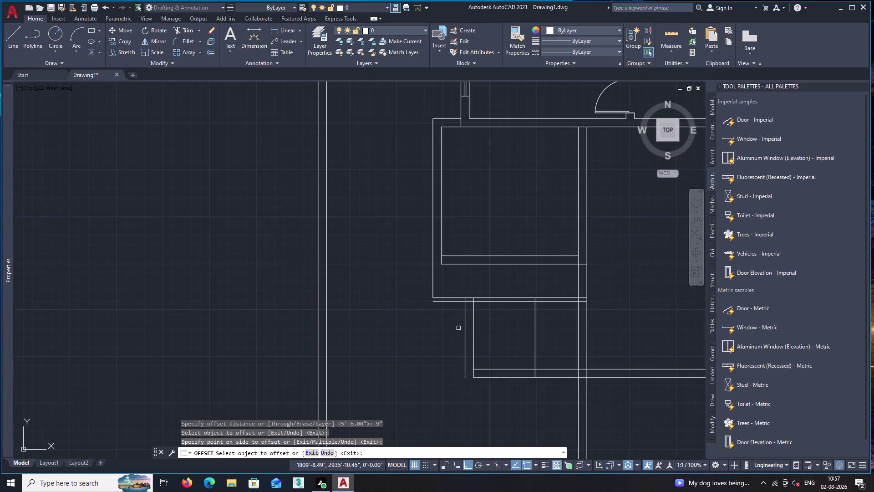
key(space)
Extend the bottom line to meet the new 9-inch line.
text(ex)
key(space)
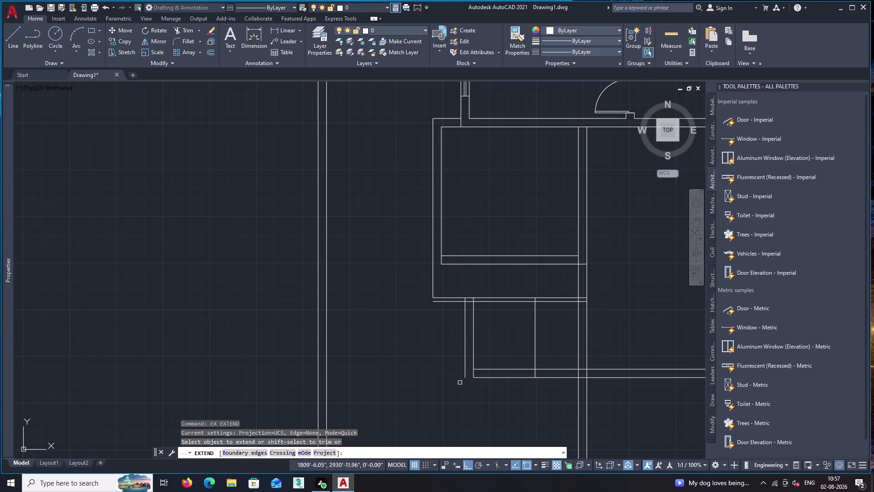
click(496, 378)
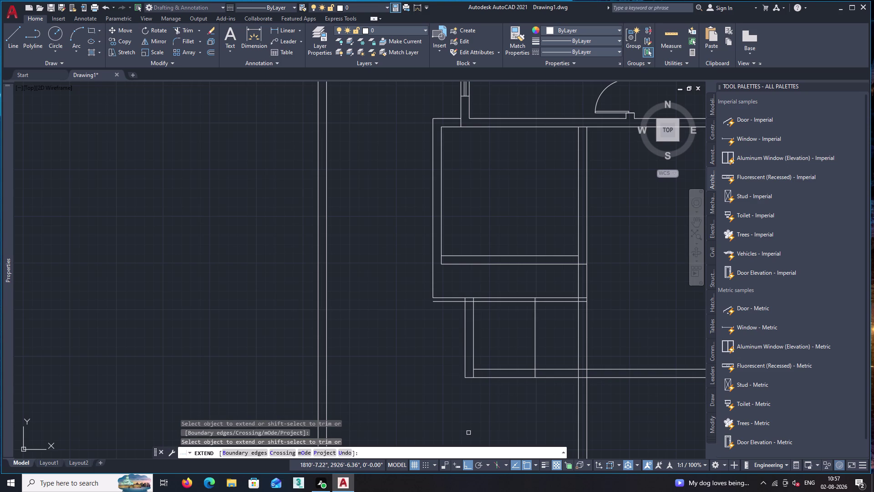
key(space)
text(o)
key(Return)
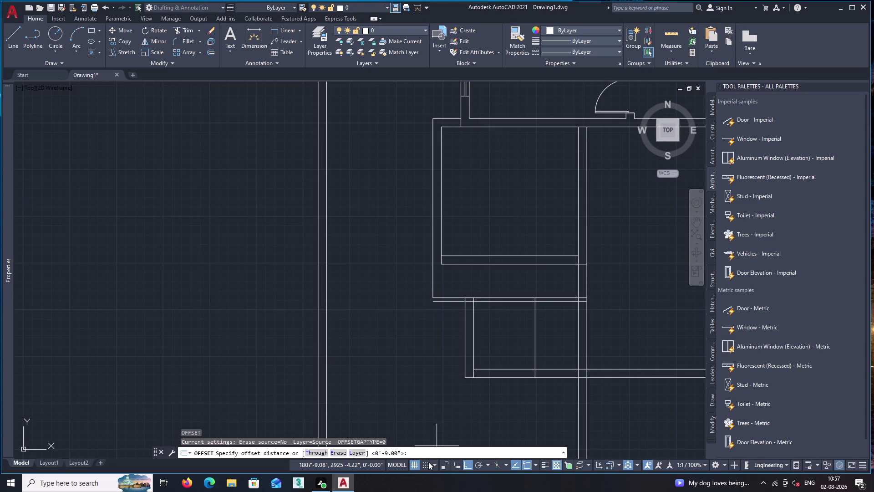
Erase the two left partition lines.
key(Escape)
click(500, 340)
click(455, 340)
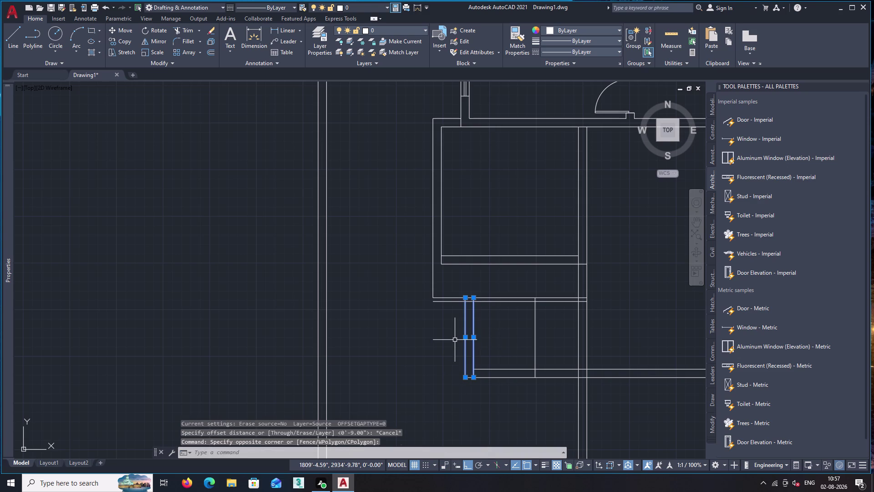
key(Delete)
Offset the remaining right partition 4 inches left to form its second line.
key(o)
key(Return)
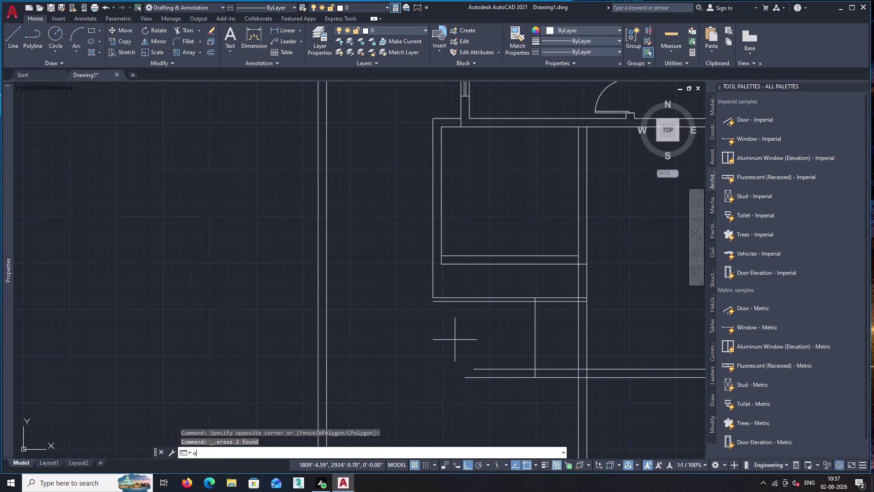
key(4)
key(shift+quotedbl)
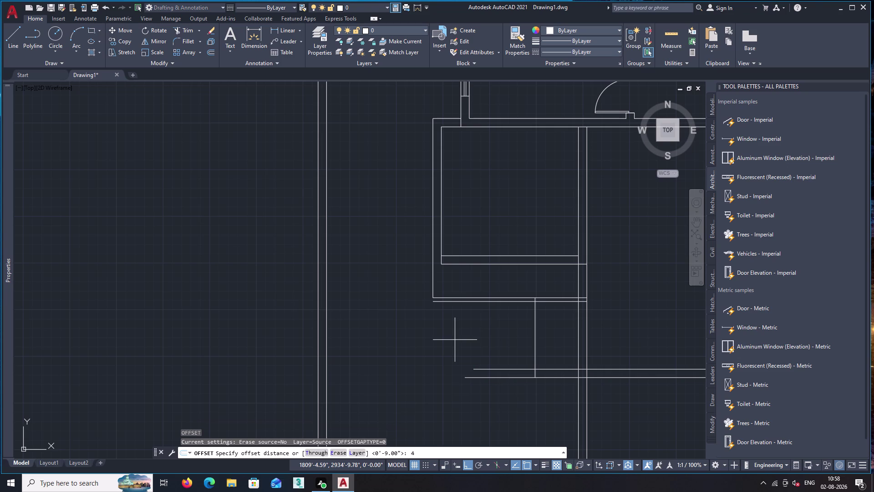
key(Return)
click(536, 334)
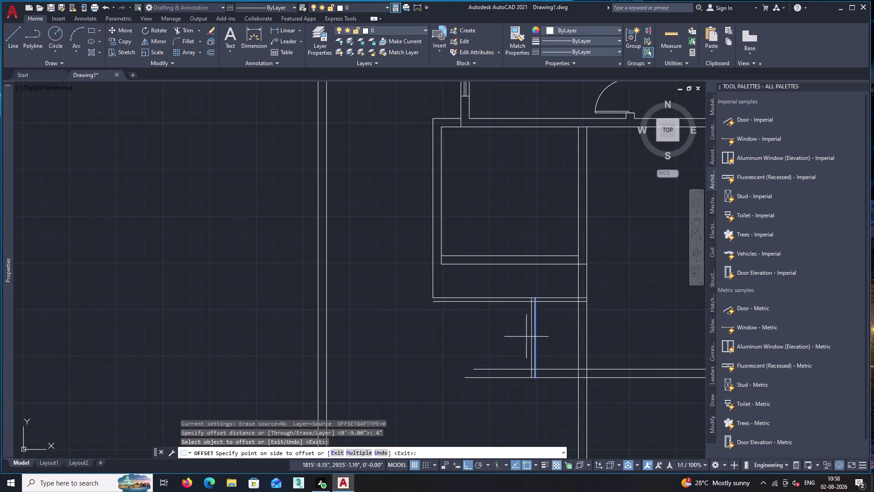
click(516, 338)
key(space)
Offset the partition line 5'6" to the left for a new partition.
text(o)
key(Return)
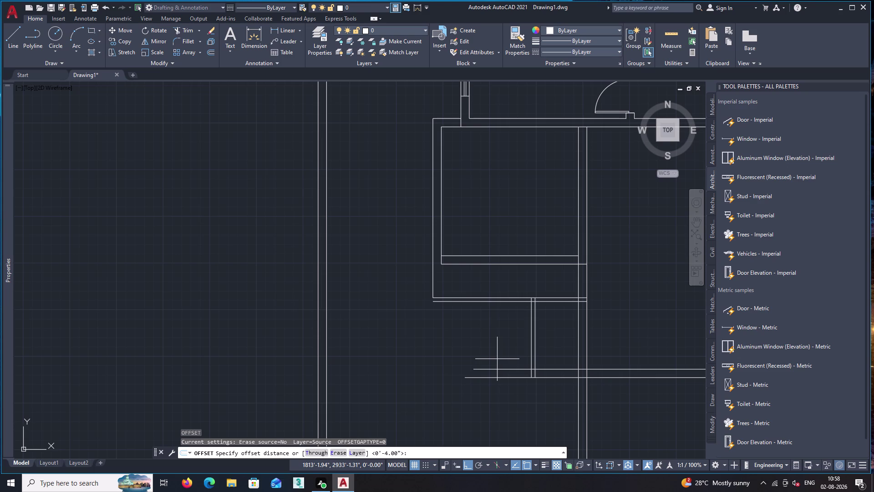
key(5)
key(apostrophe)
text(6")
key(Return)
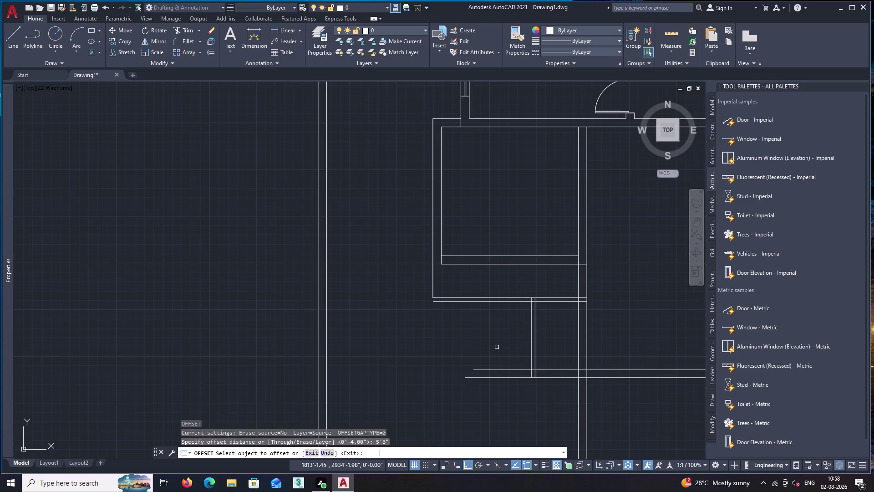
click(531, 338)
click(481, 338)
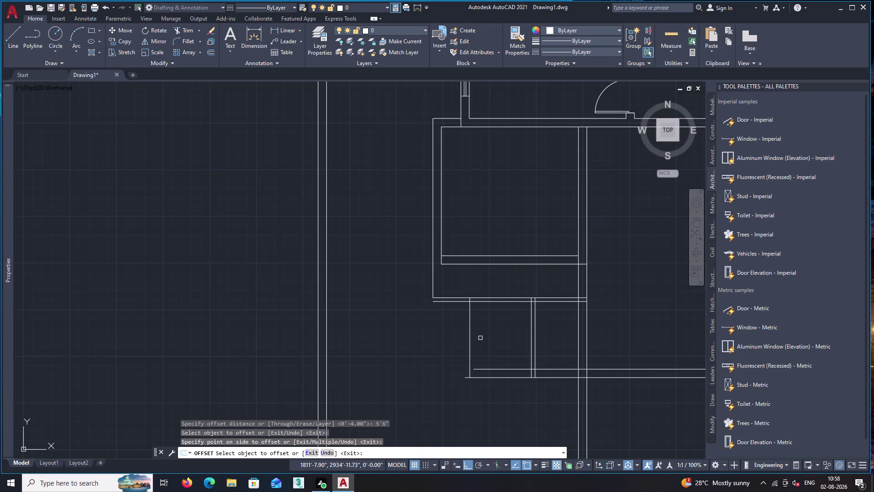
key(space)
Offset the new left partition 9 inches further left to make a double wall.
text(o)
key(Return)
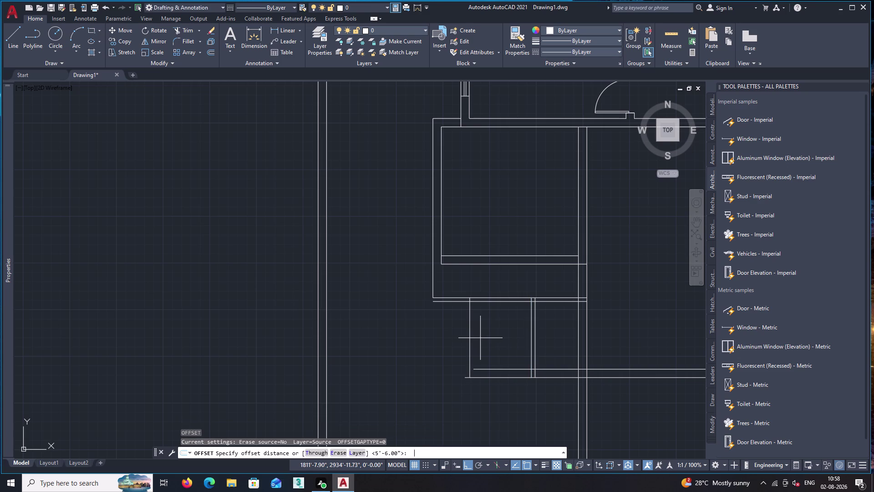
key(9)
key(shift+quotedbl)
key(Return)
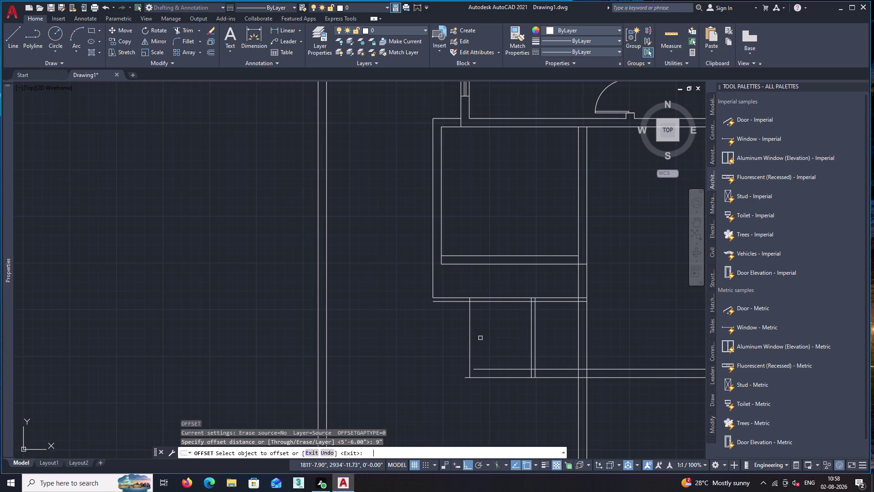
click(470, 338)
click(449, 338)
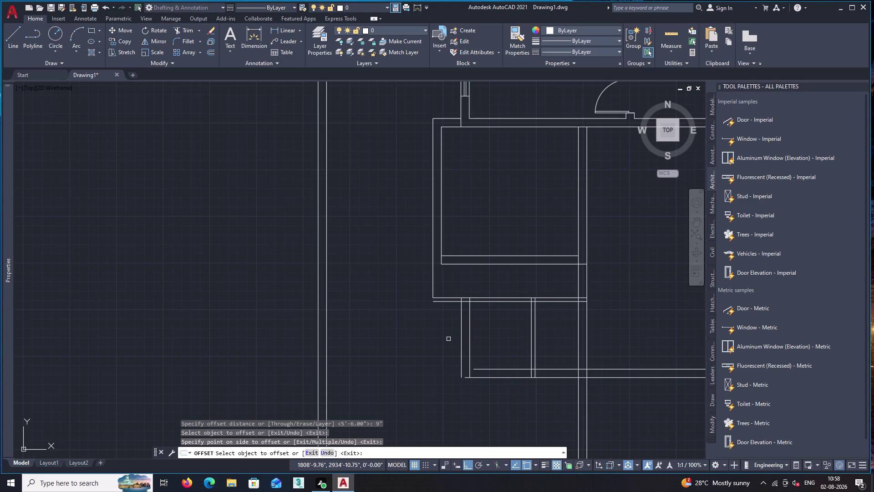
key(space)
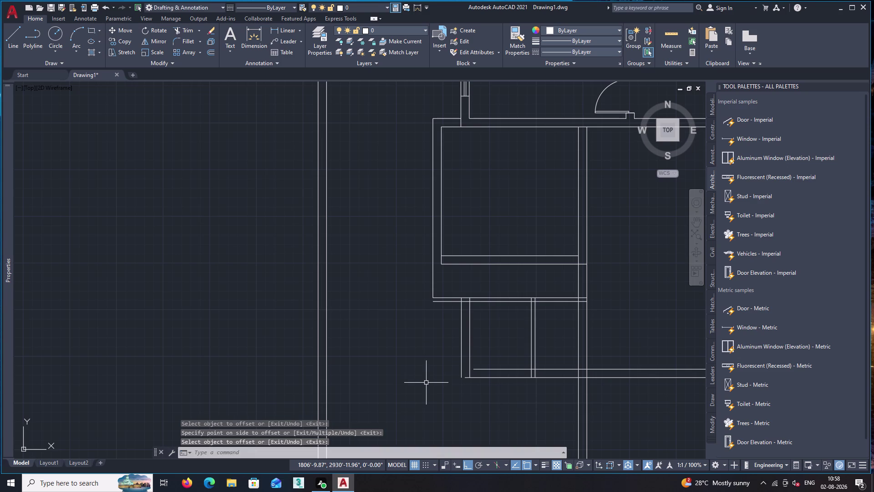
text(ex)
key(space)
Extend the new partition wall lines down to the bottom line.
drag(503, 355, 489, 386)
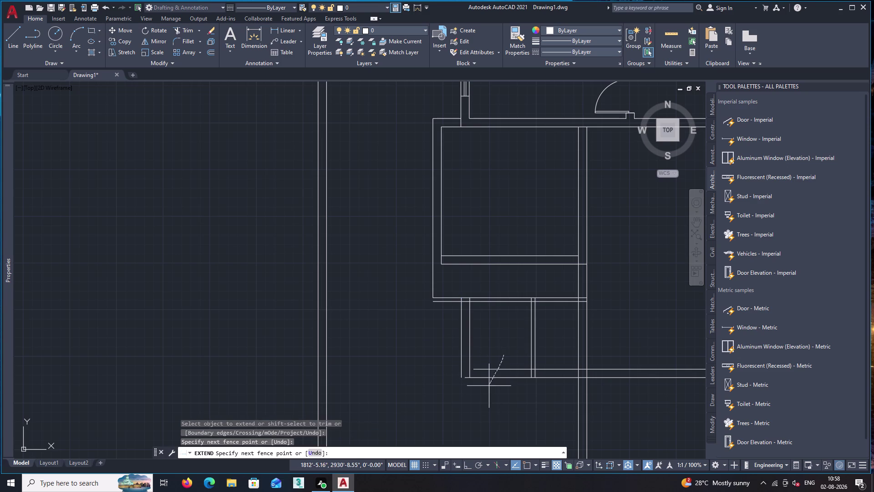
drag(488, 387, 481, 402)
drag(491, 342, 464, 401)
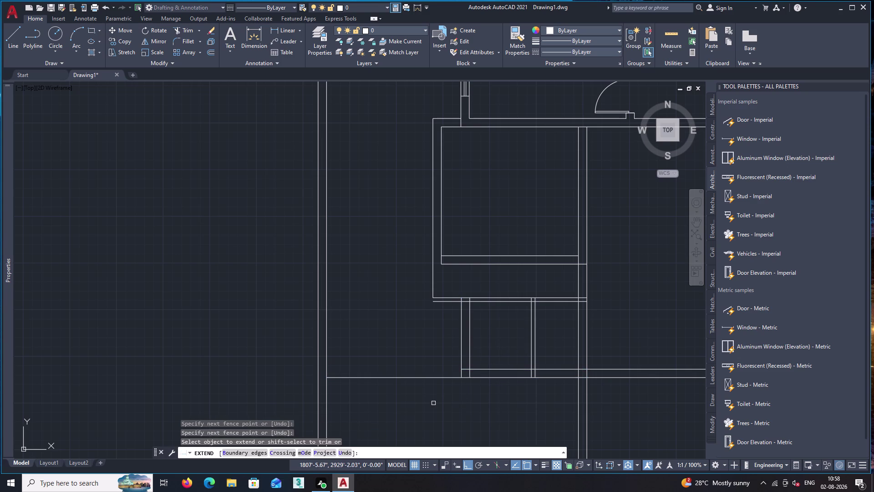
key(Escape)
Trim the bottom line back to the outer wall.
text(tr)
key(space)
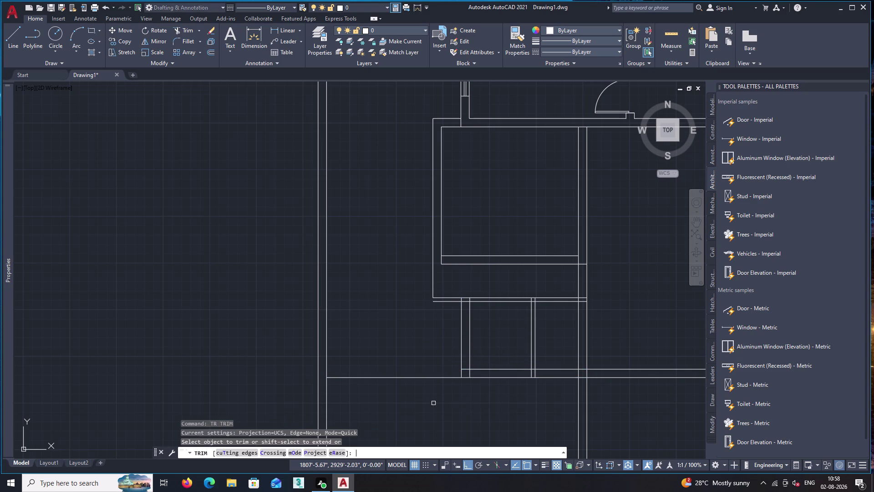
click(427, 376)
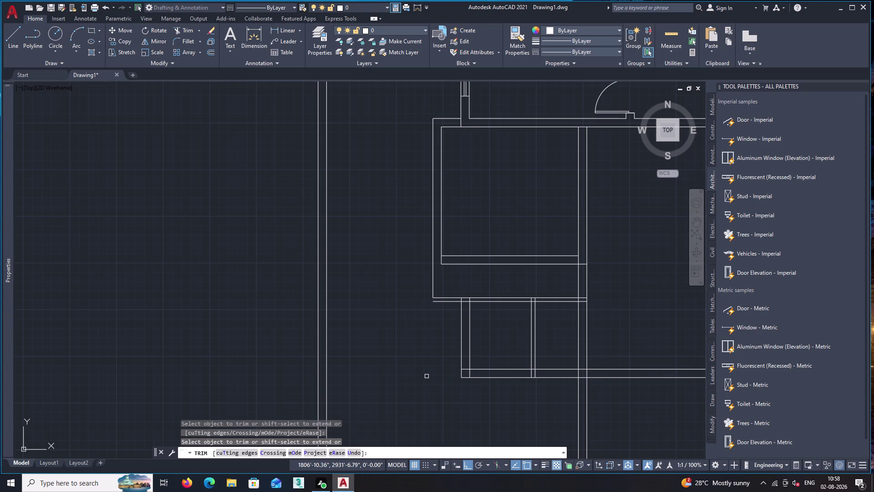
key(e)
key(Escape)
Extend the room's wall line to its boundary.
text(ex)
key(space)
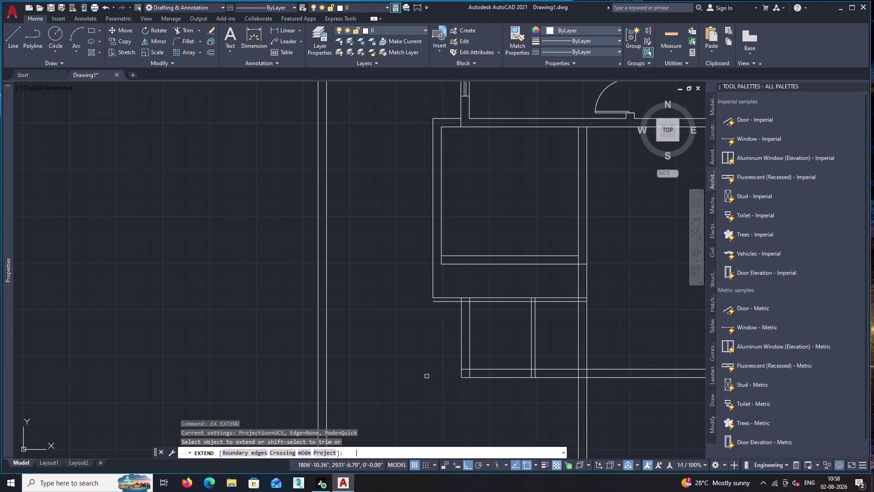
click(453, 263)
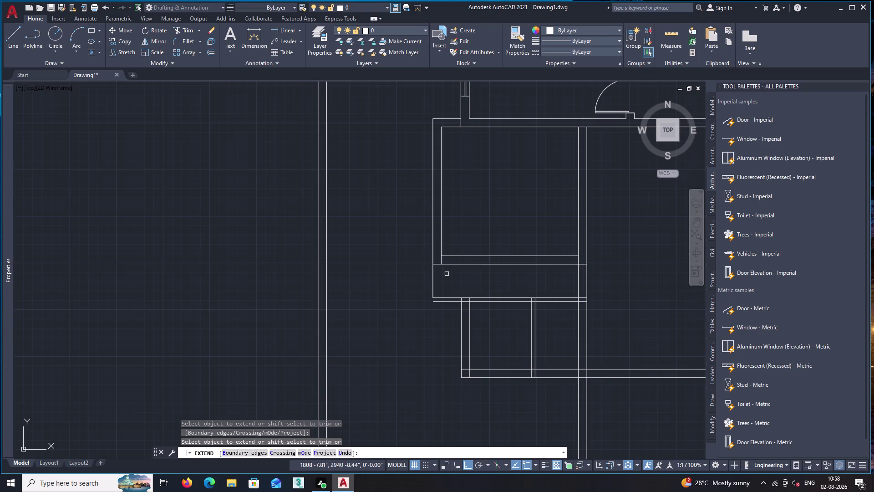
key(space)
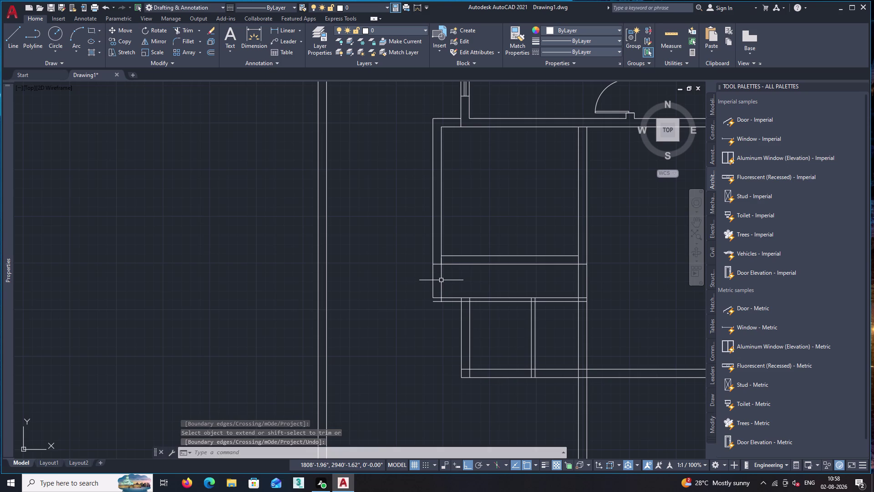
Trim away the wall segments below the room and leftover wall pieces.
text(tr)
key(space)
click(445, 282)
click(424, 279)
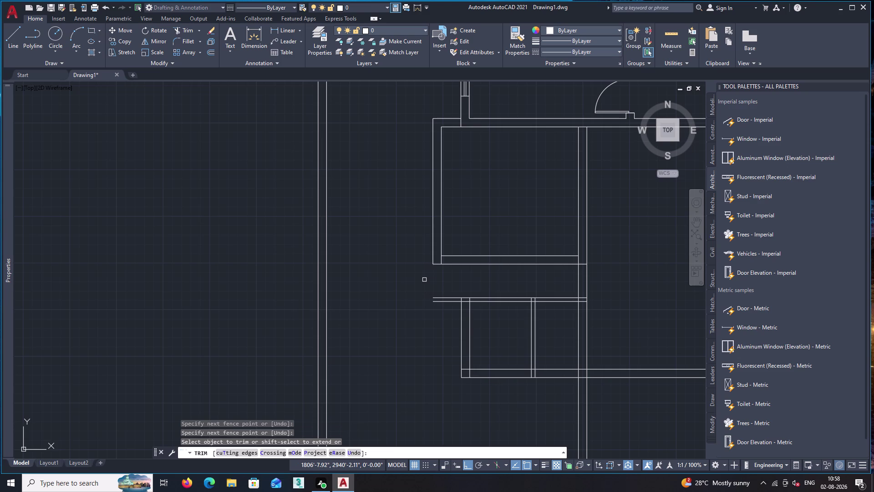
click(557, 318)
click(552, 288)
Fence-trim the extra crossing wall lines on the right.
scroll(up, 3)
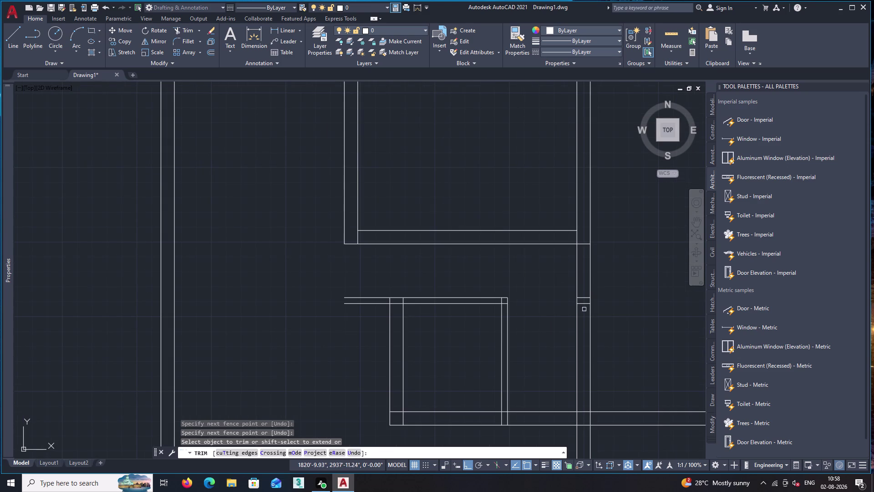
click(585, 314)
click(584, 290)
drag(585, 252, 585, 243)
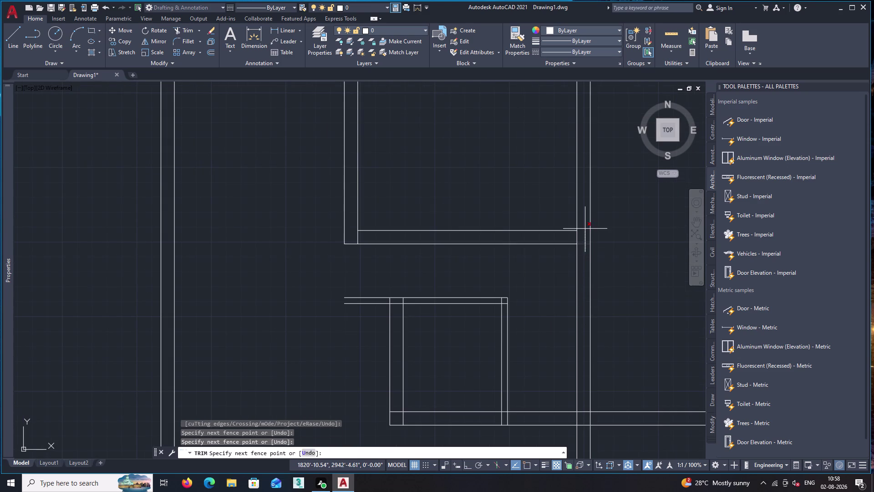
click(585, 229)
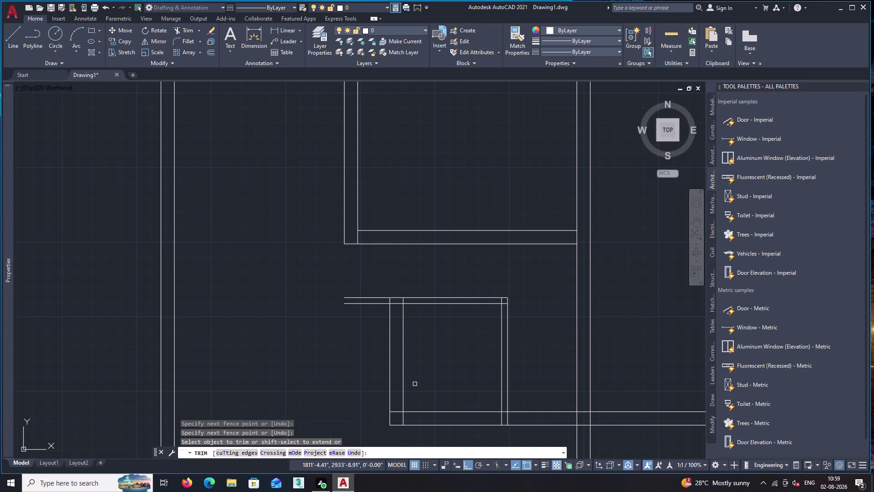
key(space)
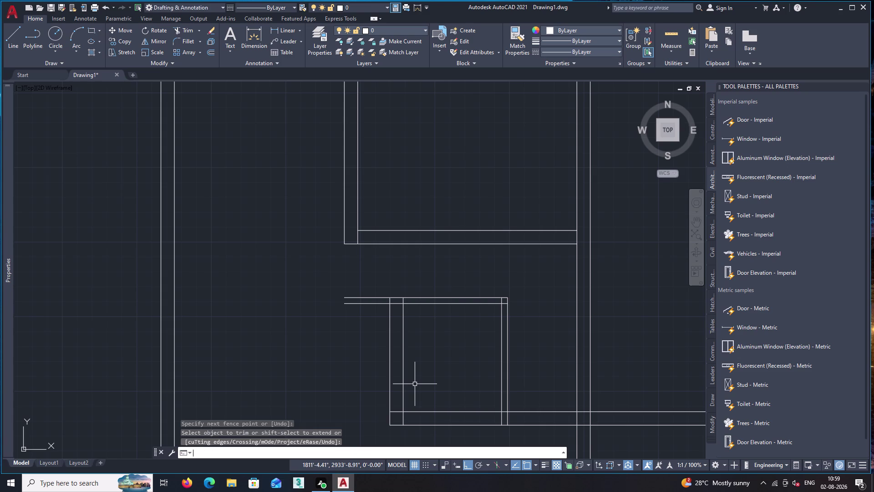
Draw a vertical line from the upper wall corner down to the lower room's wall.
key(l)
key(Return)
click(343, 244)
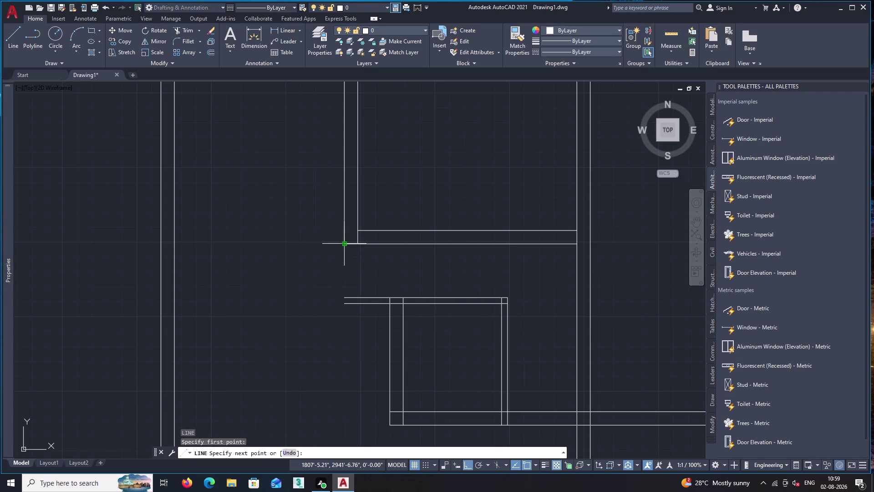
click(343, 298)
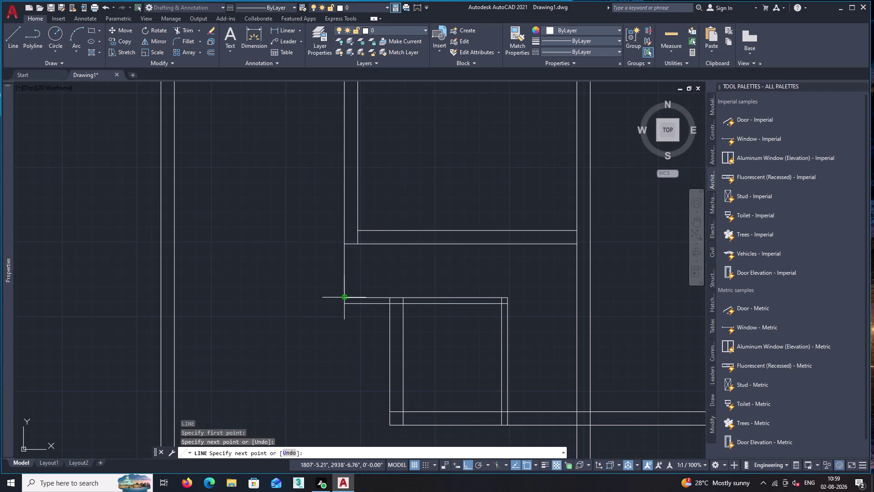
key(space)
Trim the short corner piece and the small room's overlapping lines.
text(tr)
key(space)
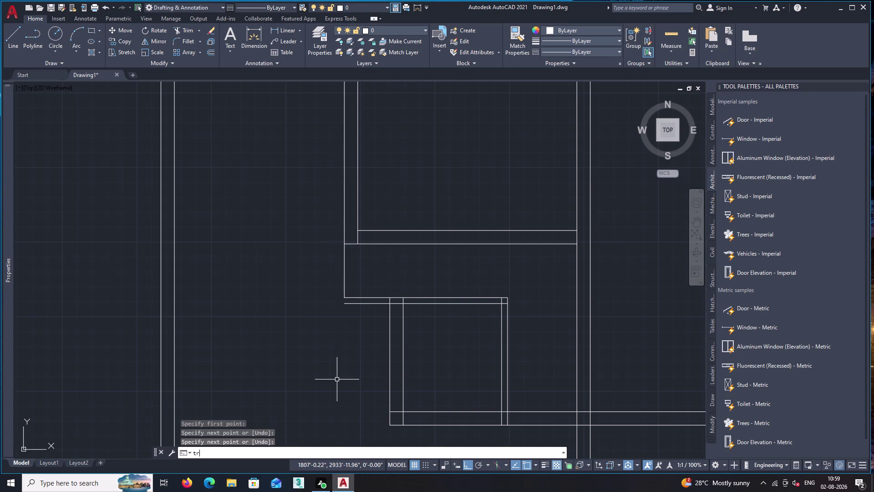
click(372, 304)
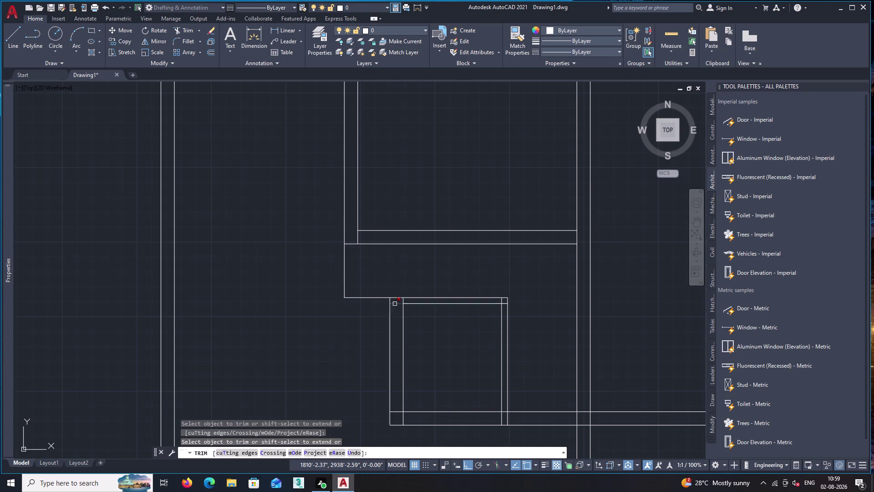
click(396, 304)
click(398, 412)
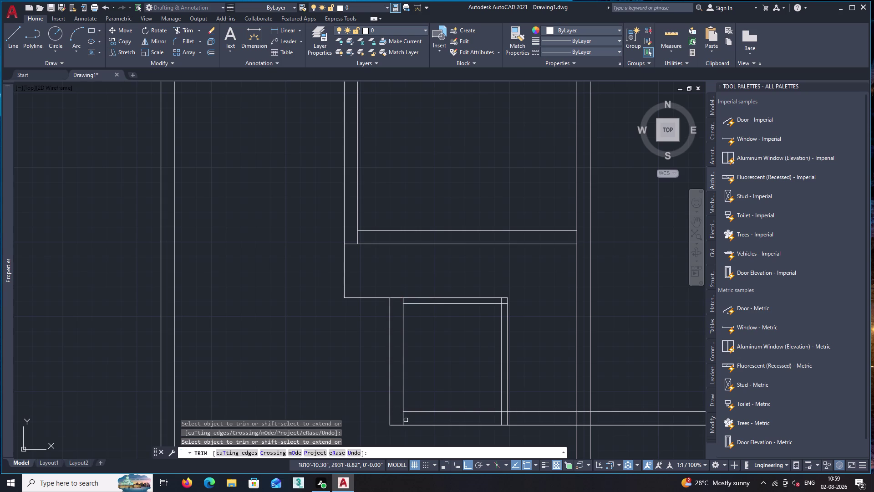
click(403, 419)
click(514, 418)
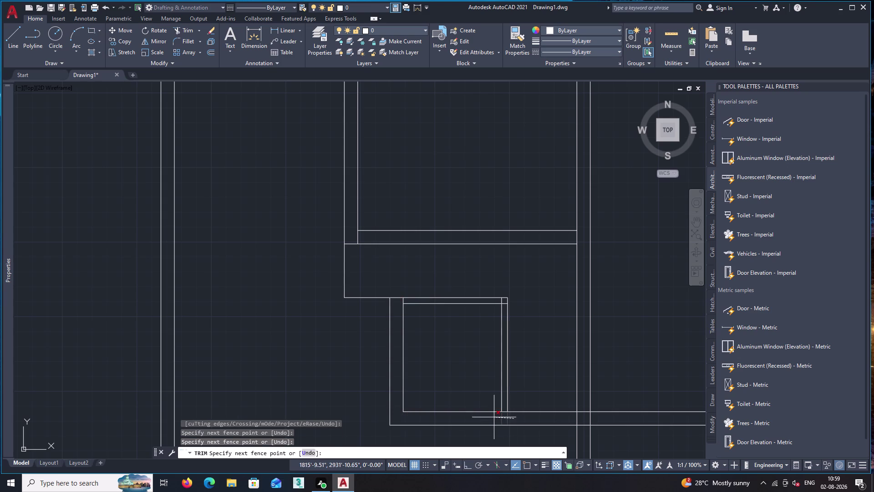
click(492, 417)
Trim the extra crossing lines at the right corner junction.
scroll(up, 3)
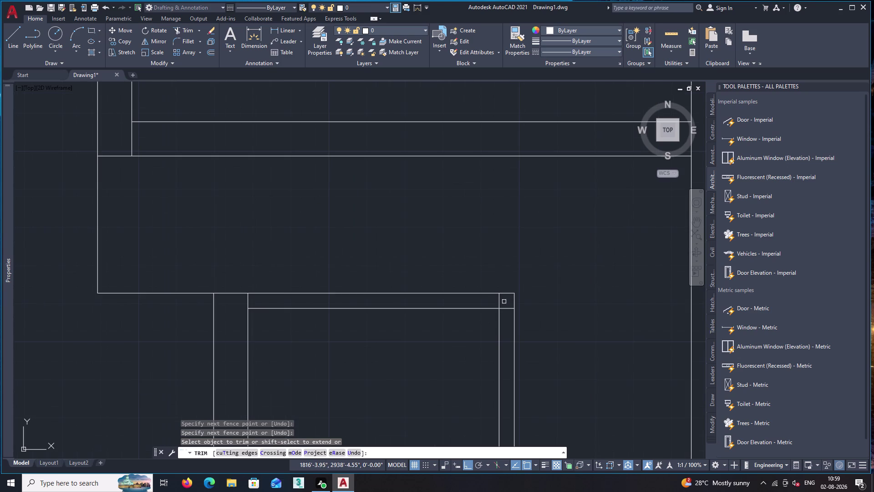
click(499, 302)
click(507, 311)
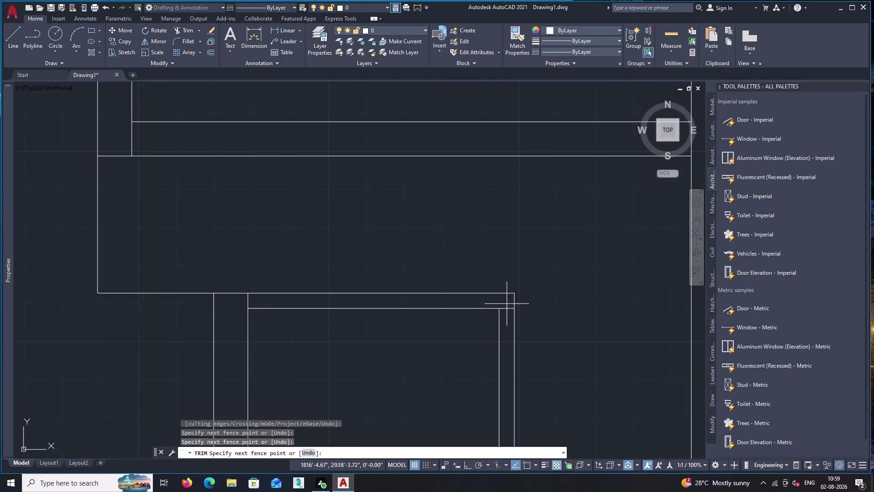
click(507, 302)
key(space)
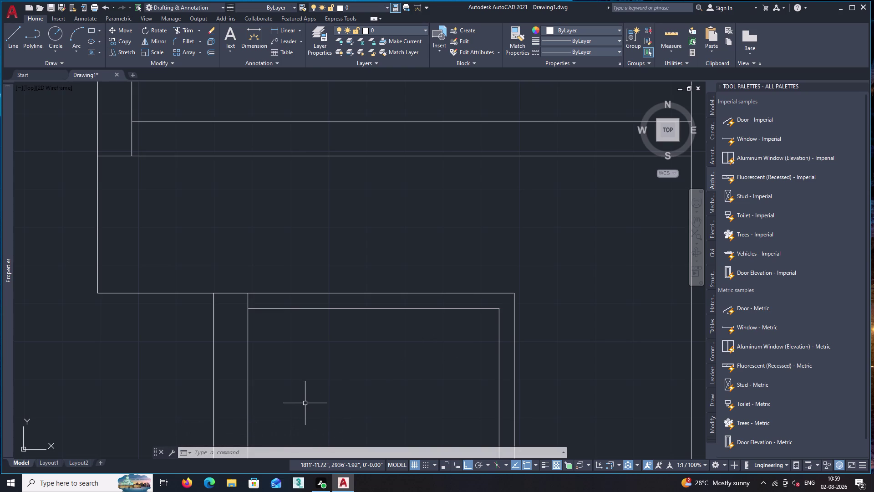
Offset the wall line downward three times at 1' spacing to form porch step lines.
scroll(down, 3)
scroll(down, 3)
scroll(down, 3)
middle_drag(307, 410, 337, 376)
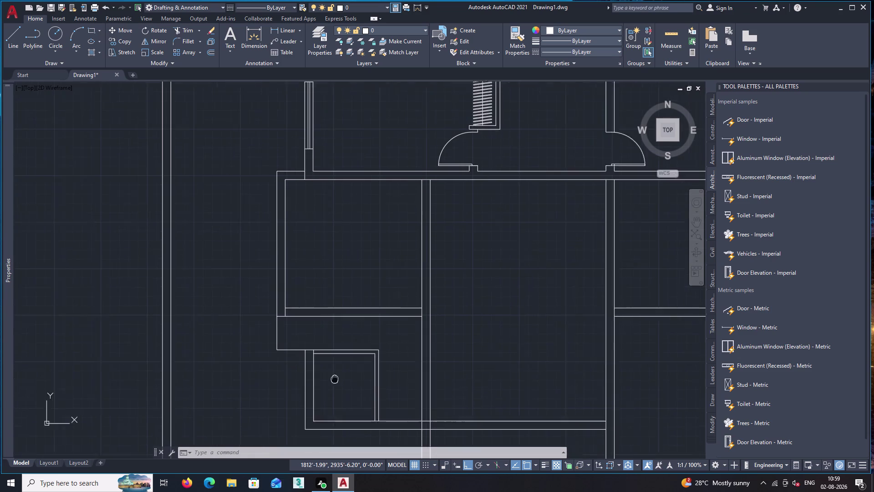
middle_drag(337, 377, 337, 377)
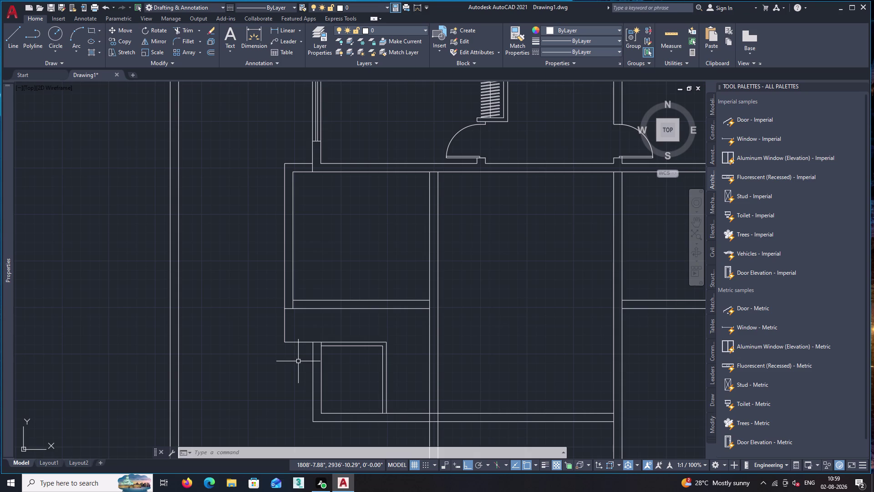
key(o)
key(Return)
key(1)
key(apostrophe)
key(Return)
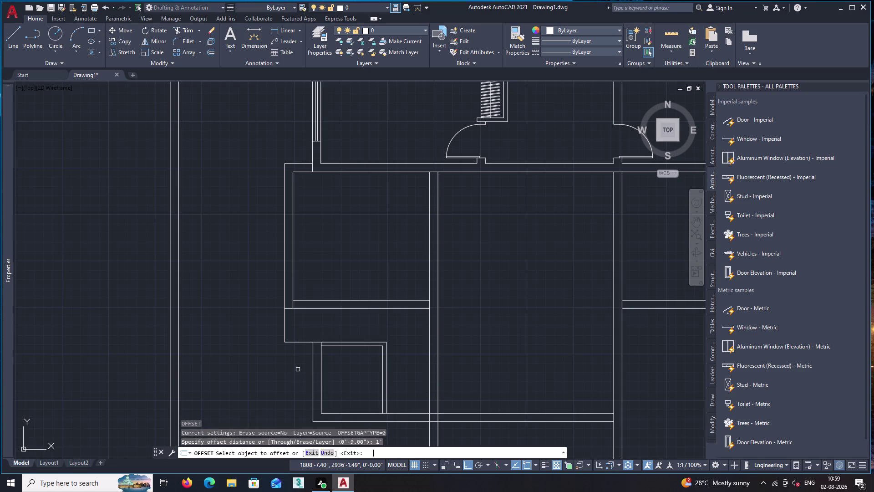
click(301, 341)
click(297, 365)
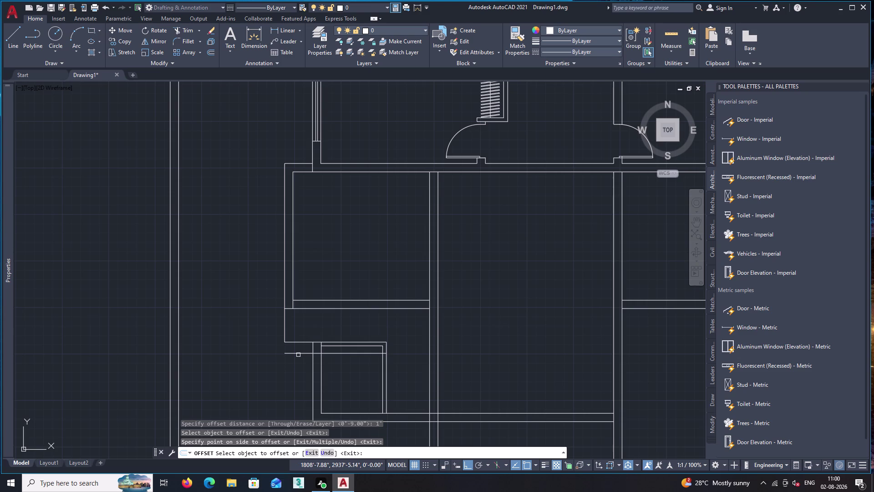
click(298, 355)
click(297, 371)
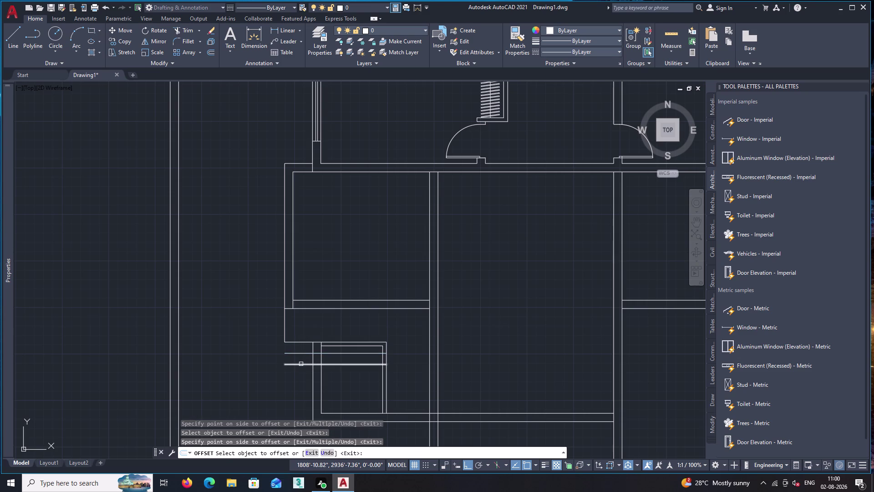
click(301, 364)
click(295, 383)
key(space)
Fence-trim the step lines that run inside the small room.
text(t)
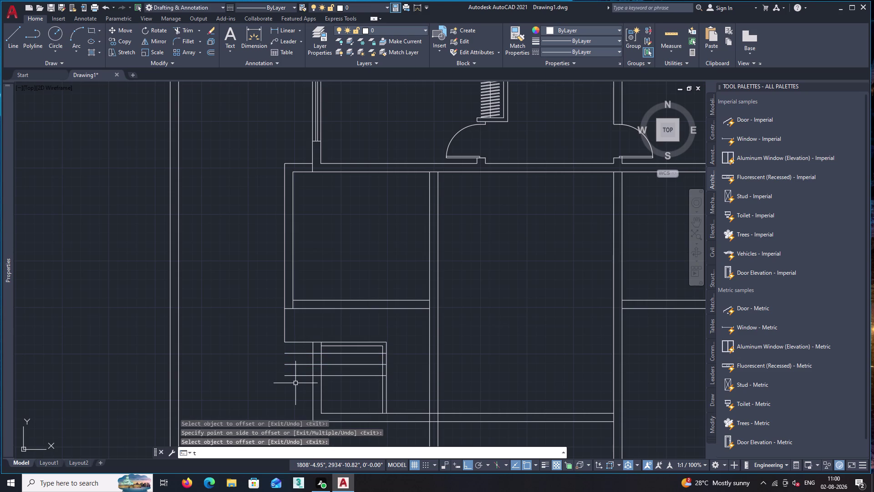
text(r)
key(space)
click(348, 351)
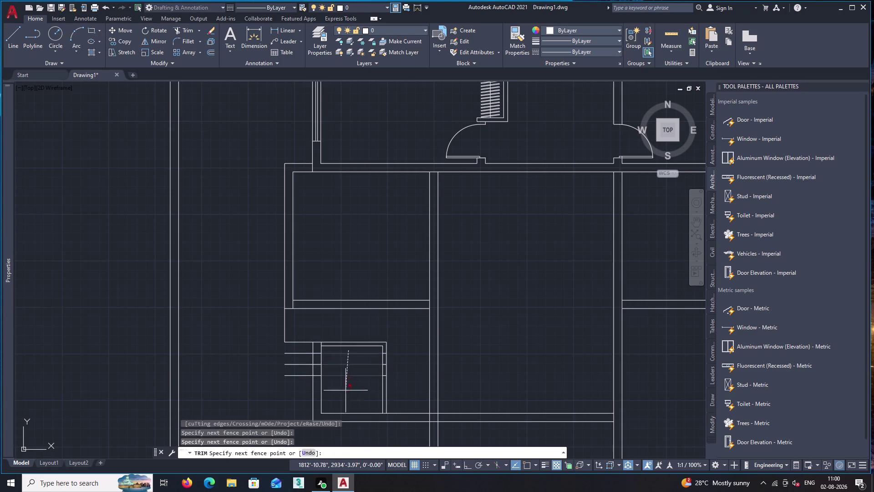
click(346, 393)
key(space)
Trim the step lines crossing the wall and their remaining stray ends.
key(space)
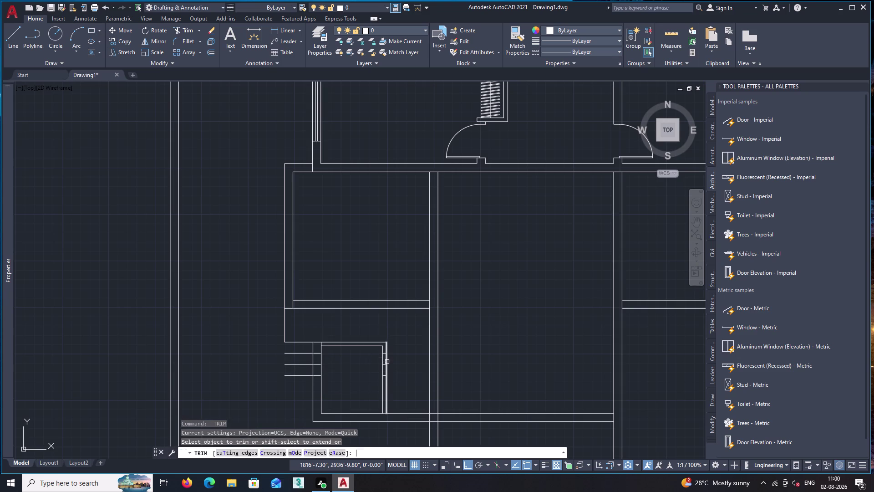
scroll(up, 3)
click(365, 341)
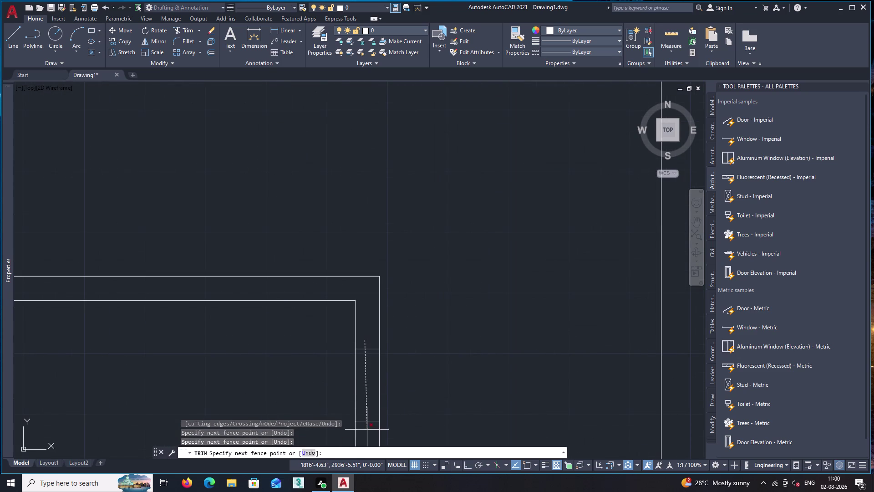
click(367, 432)
scroll(down, 3)
middle_drag(369, 384, 437, 227)
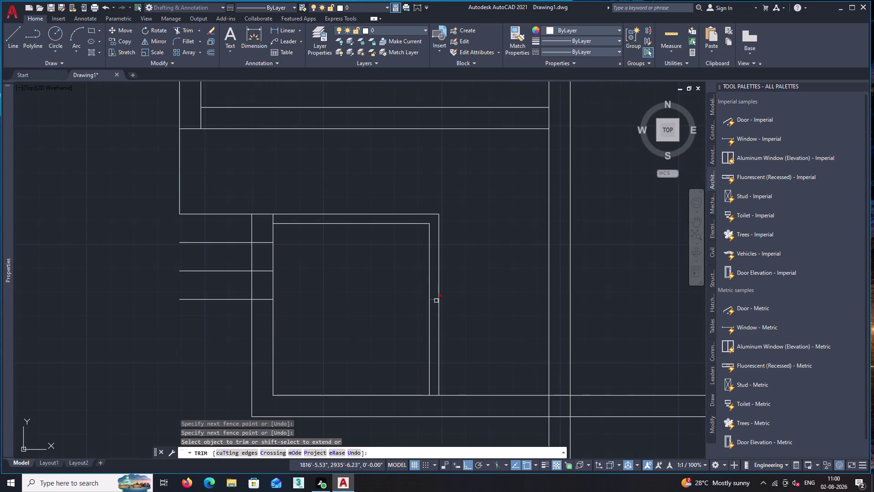
click(435, 300)
click(260, 236)
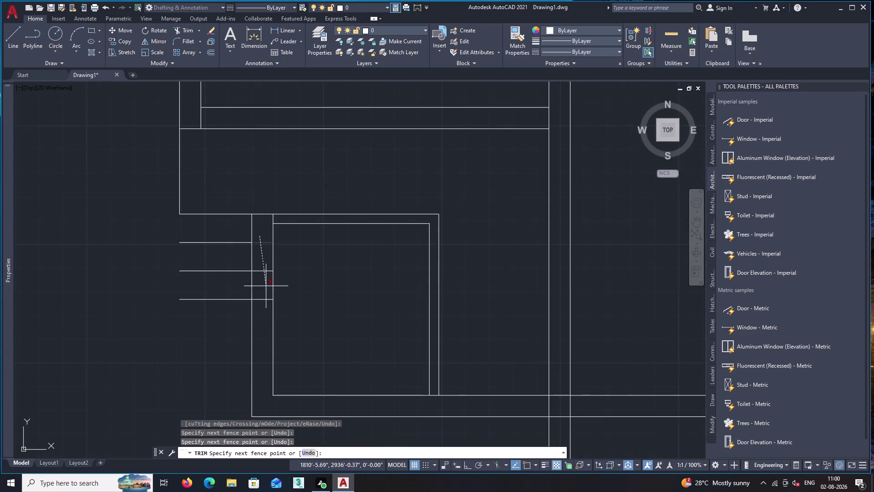
click(263, 313)
key(space)
scroll(down, 3)
middle_drag(212, 326, 347, 355)
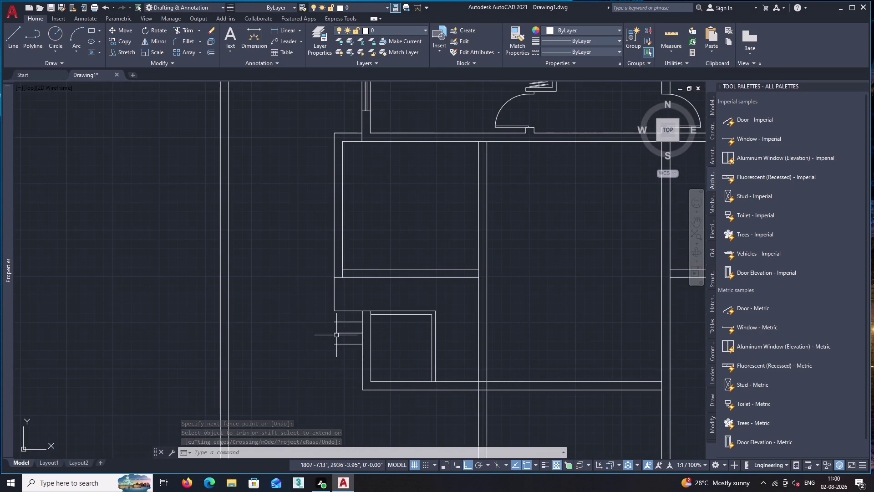
scroll(up, 3)
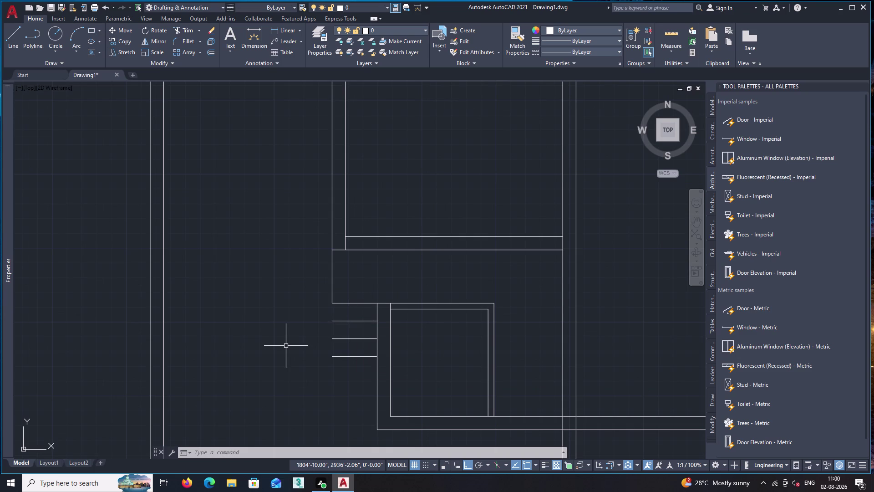
Extend the step lines and left wall line down to their boundary with EX.
text(ex)
key(space)
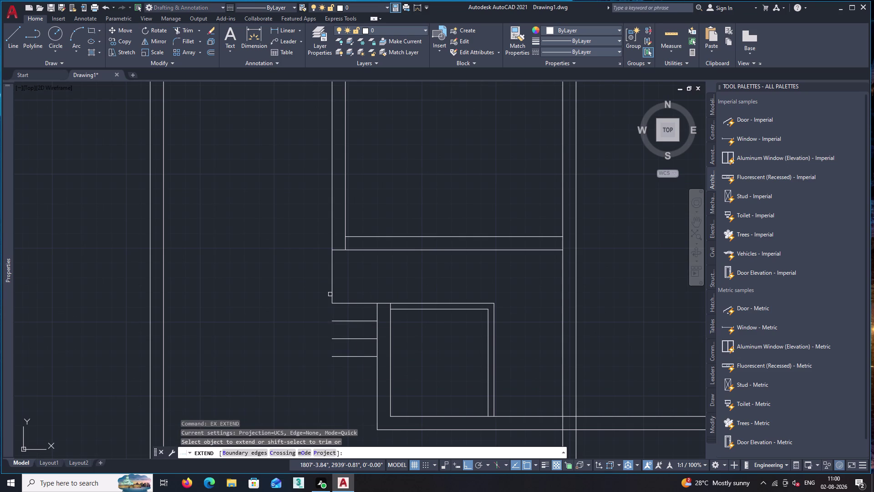
click(332, 294)
click(332, 293)
click(332, 294)
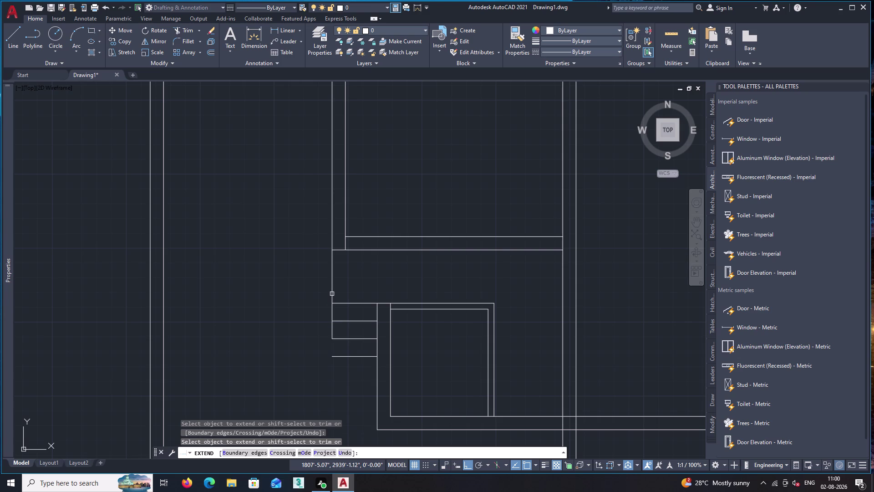
click(332, 297)
key(space)
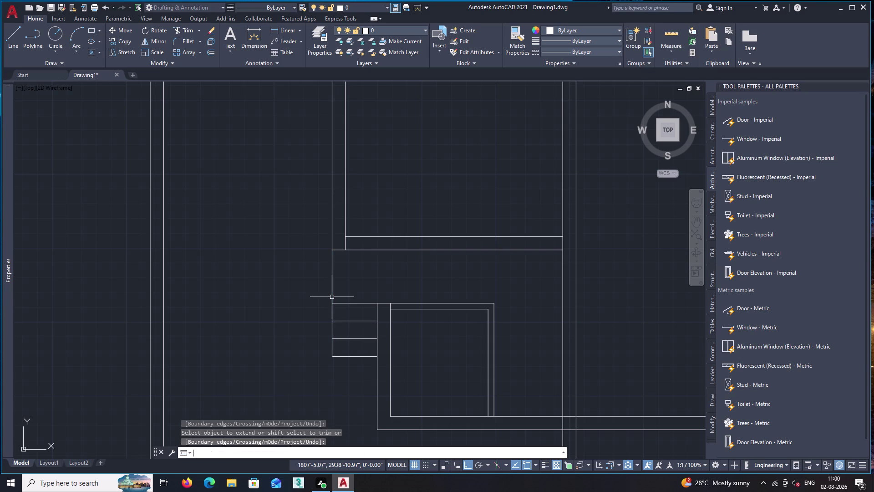
scroll(down, 3)
middle_drag(355, 303, 344, 331)
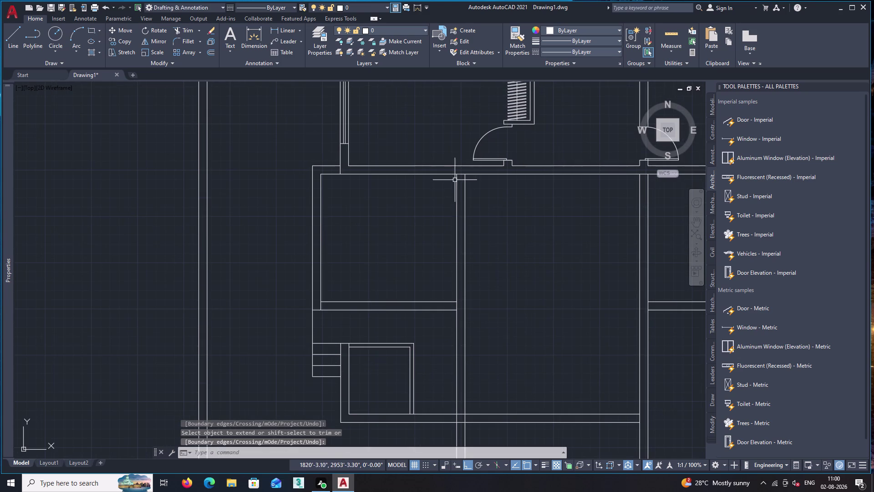
Copy the upper door swing from its hinge corner into the lower room.
click(477, 149)
key(v)
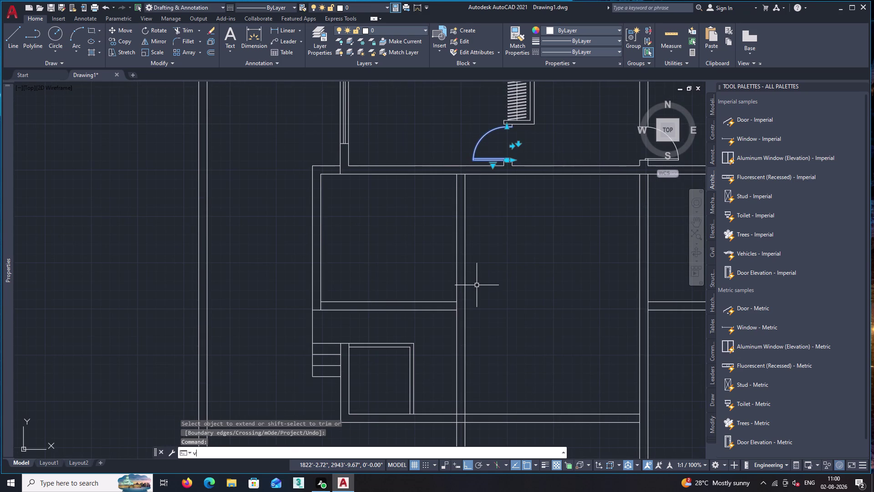
key(BackSpace)
text(co)
key(Return)
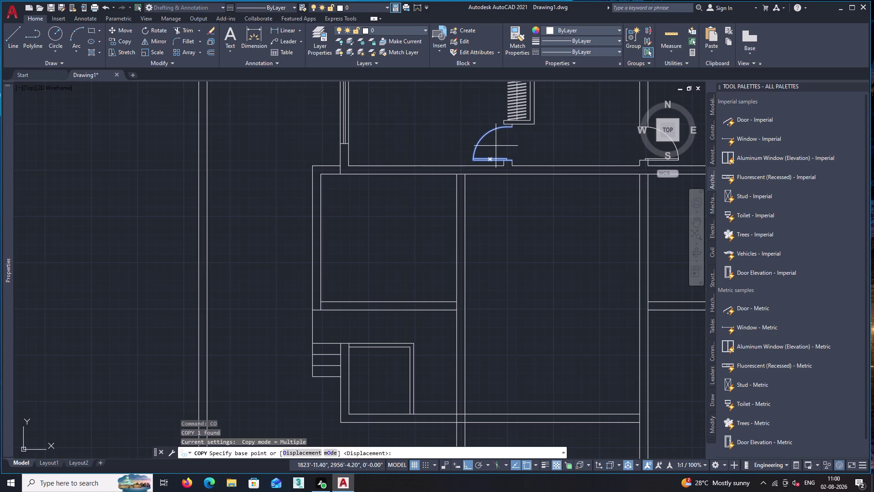
click(490, 158)
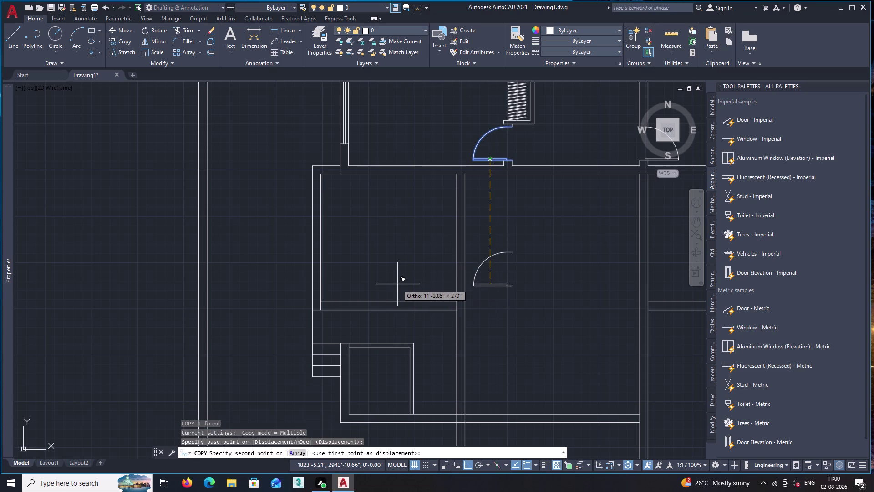
key(F8)
click(380, 277)
key(space)
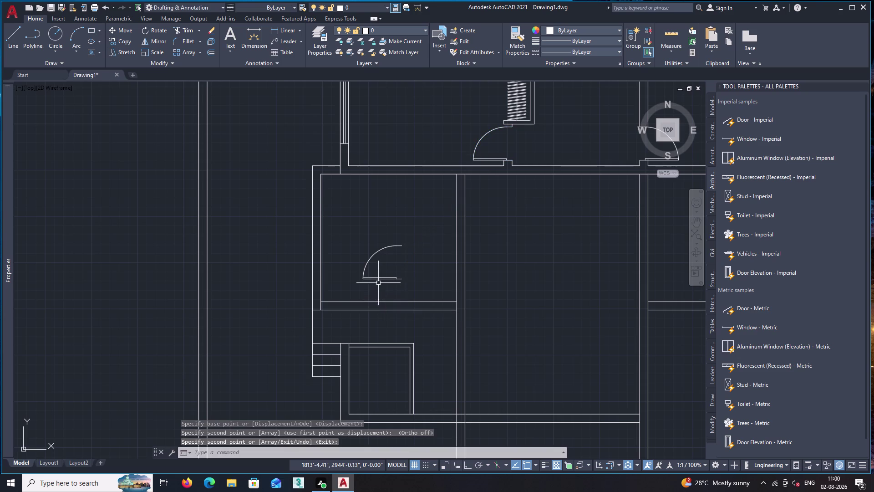
Rotate the copied door about its hinge into a vertical orientation, Ortho on.
click(381, 277)
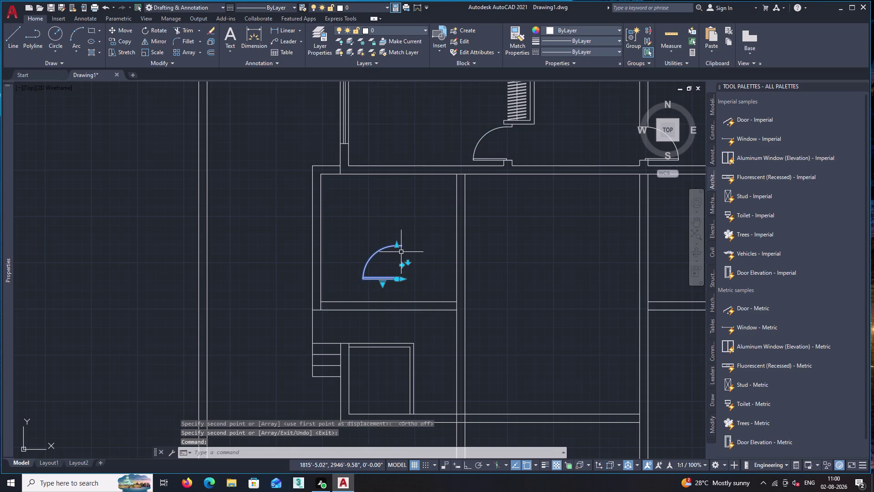
text(ro)
key(Return)
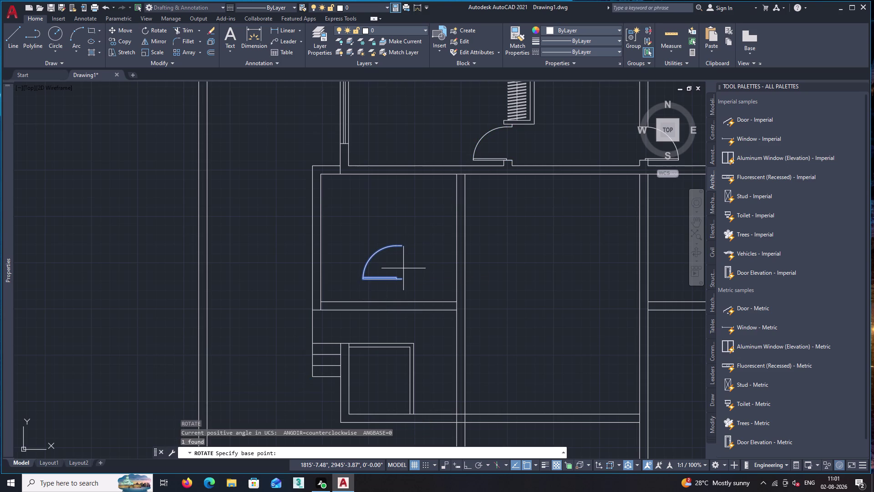
click(401, 278)
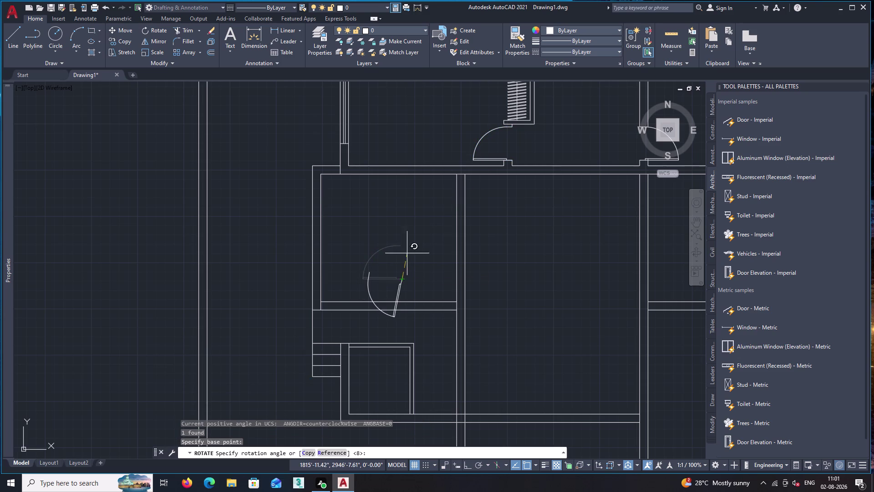
key(F8)
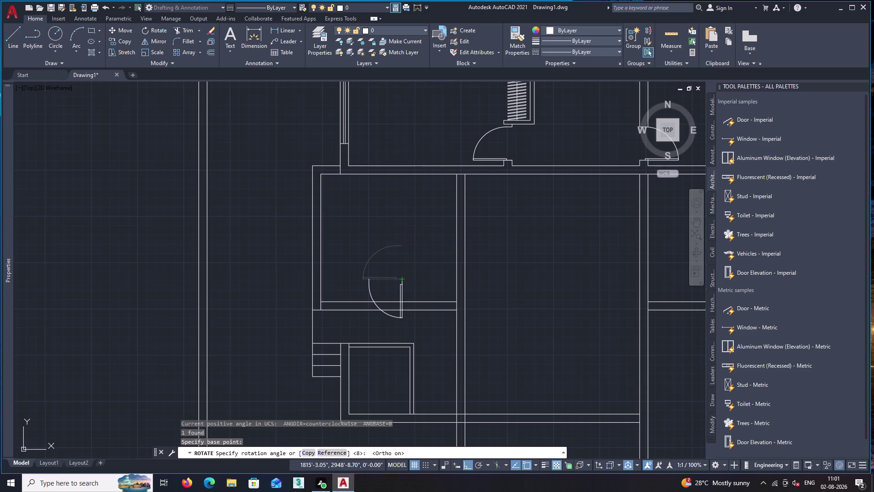
click(402, 236)
Move the rotated door from its top corner to the wall corner.
key(space)
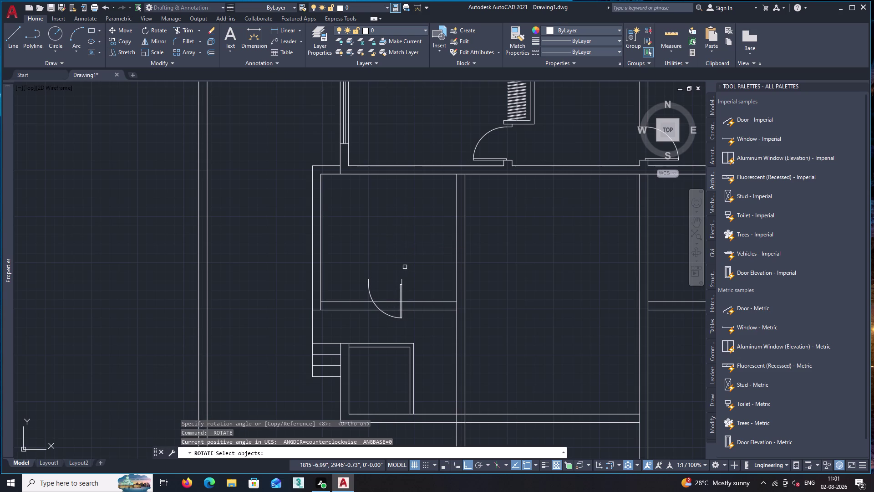
key(Escape)
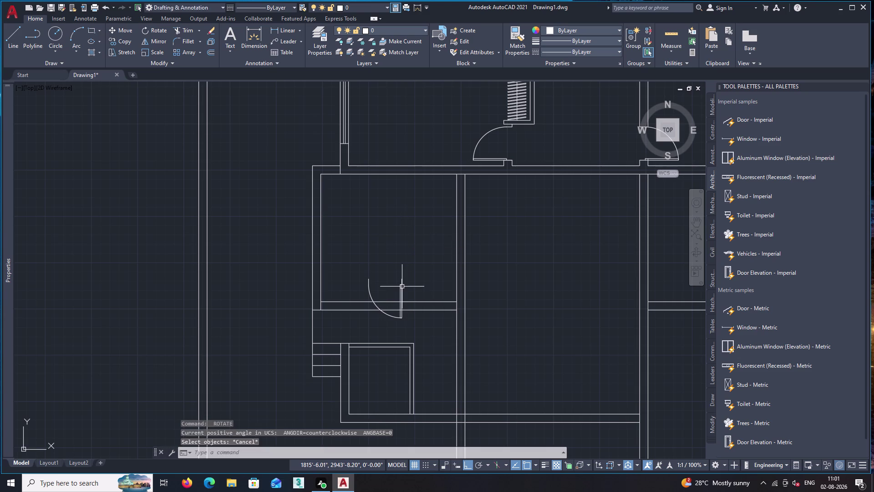
click(402, 286)
text(m)
key(space)
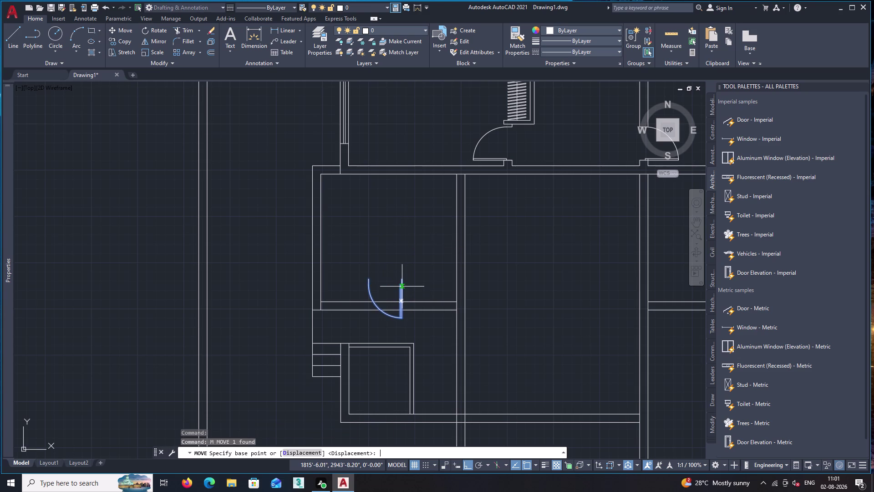
scroll(up, 3)
click(405, 269)
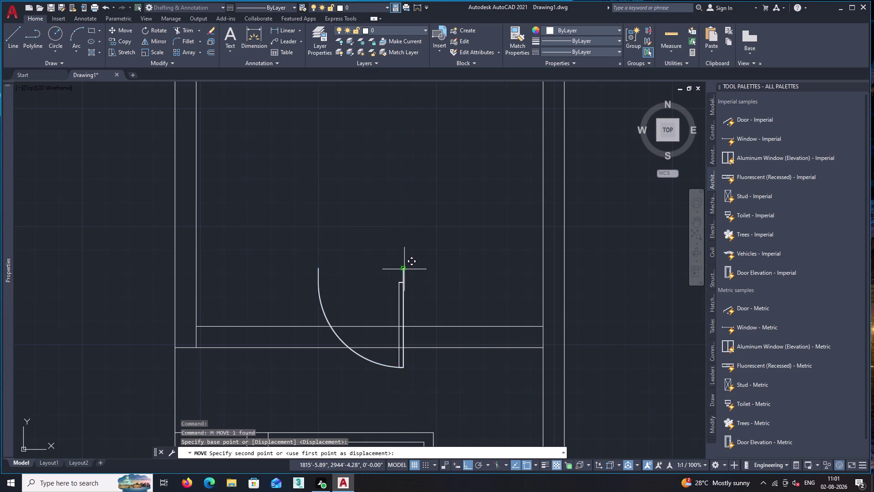
key(F8)
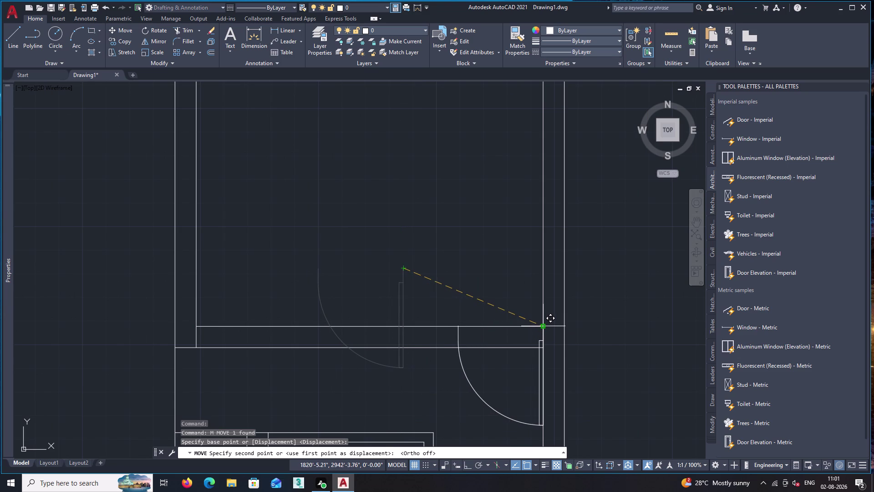
click(543, 326)
key(space)
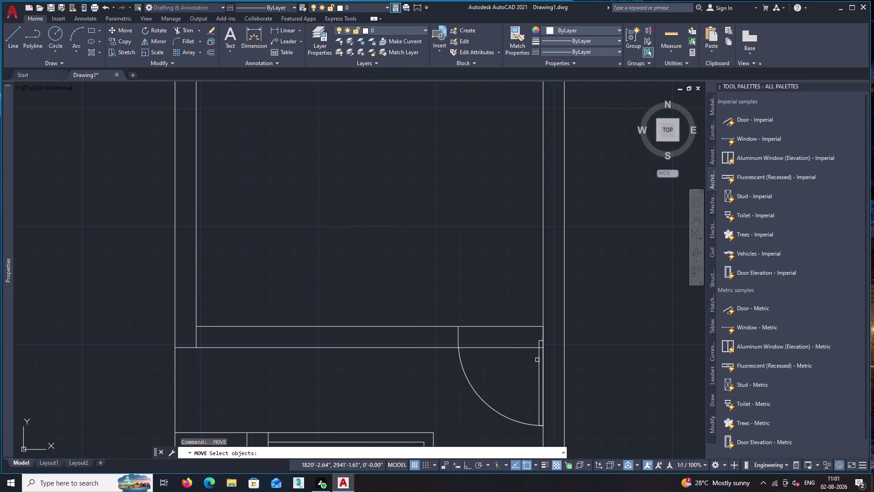
Reselect the door arc and leaf and drop them onto the outer wall line.
click(537, 360)
key(Escape)
click(538, 360)
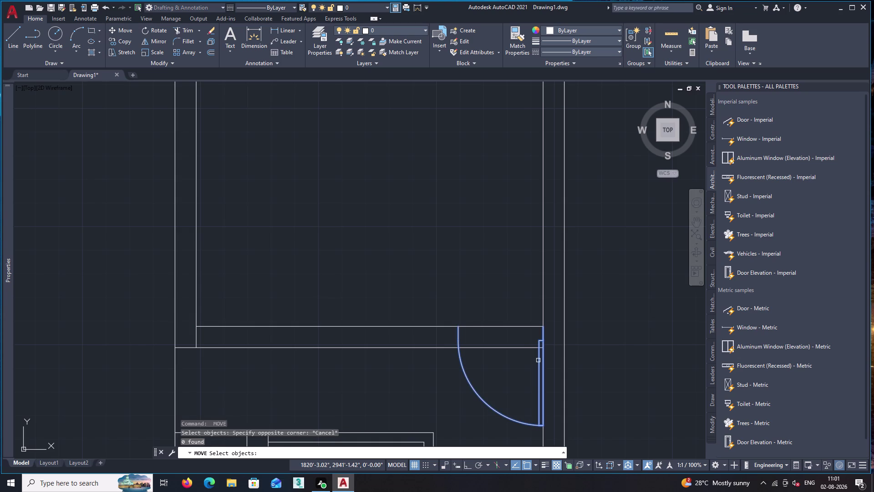
key(space)
key(space)
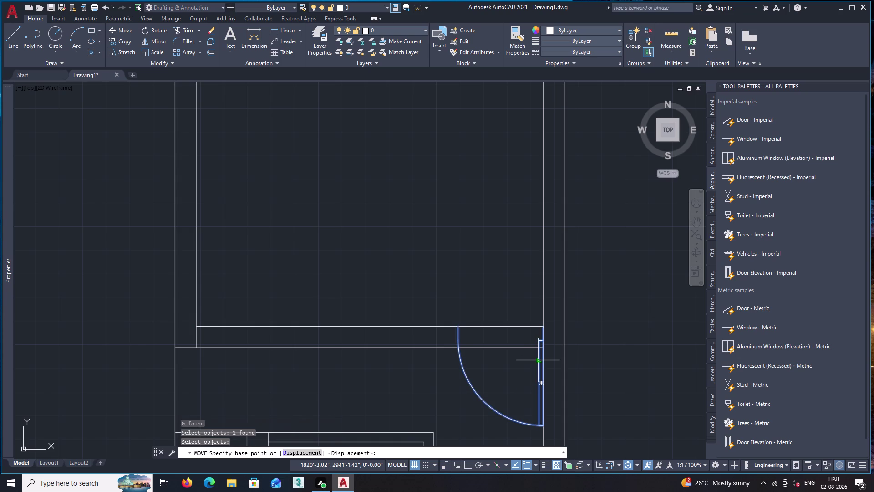
key(Escape)
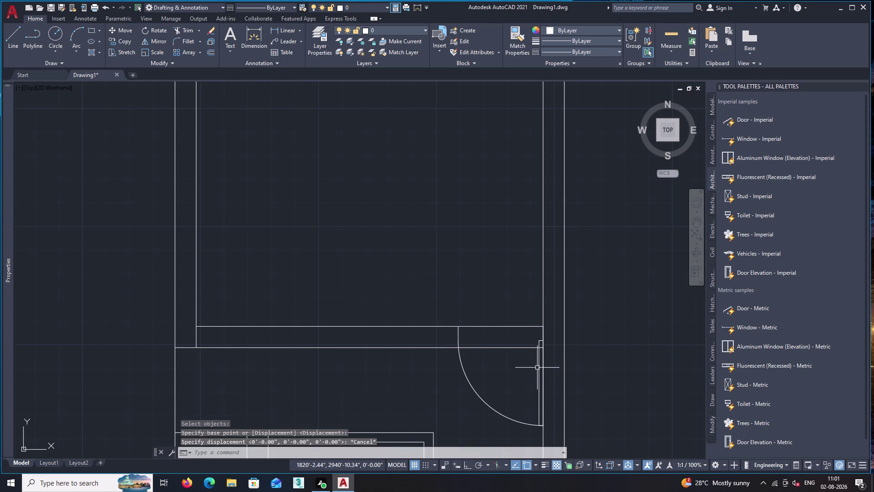
click(538, 368)
click(508, 327)
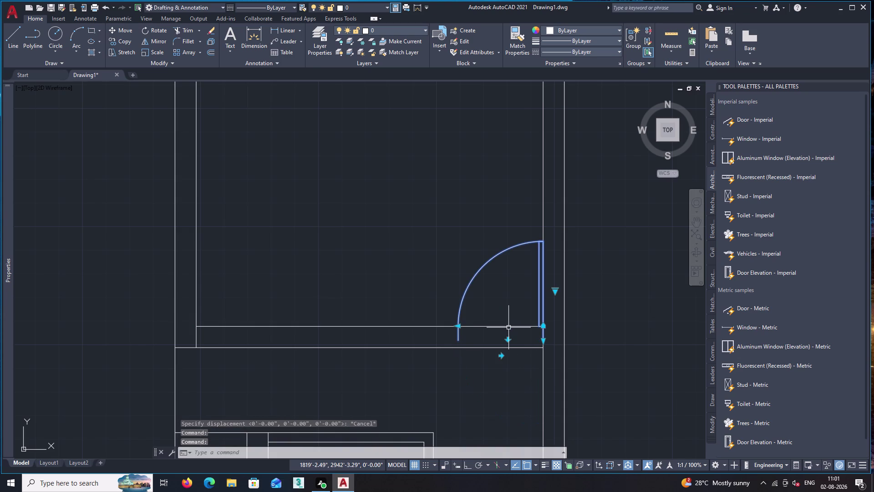
text(m)
key(space)
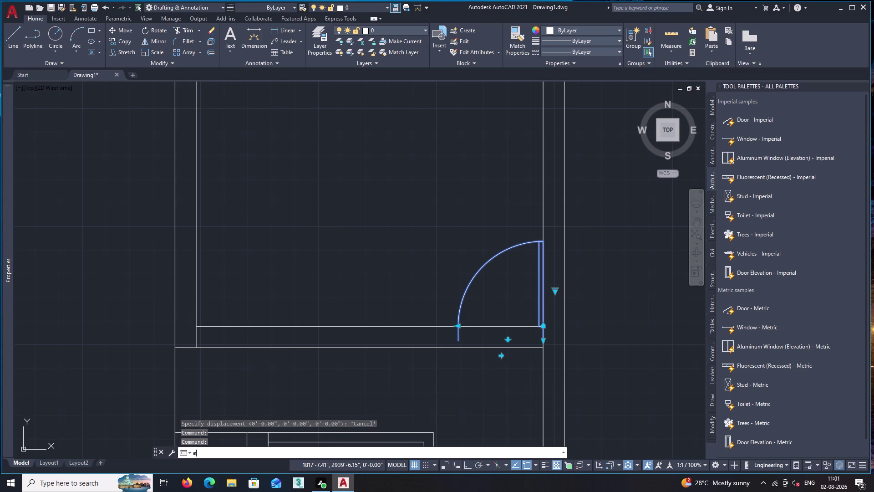
click(543, 341)
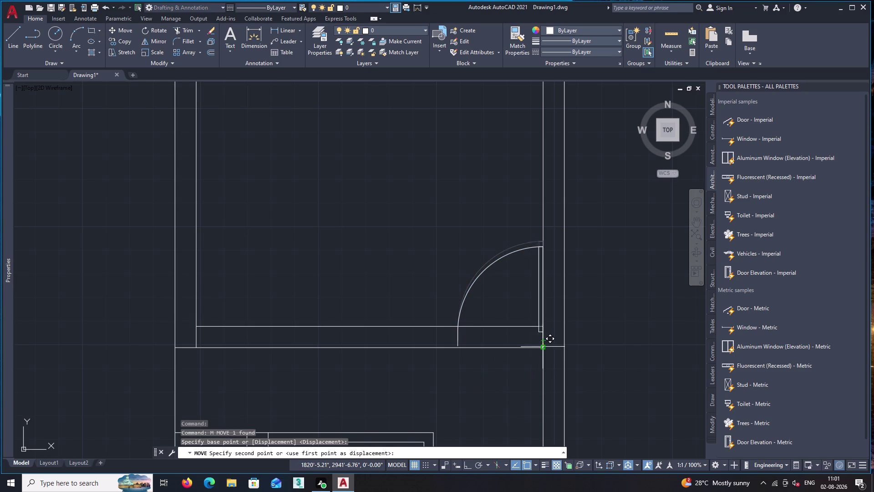
click(543, 349)
key(space)
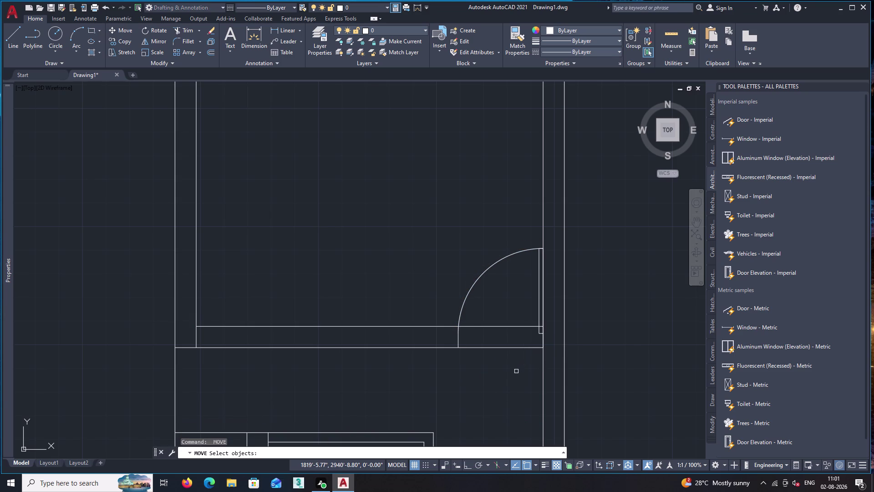
Fence-trim the wall lines crossing the doorway beneath the door.
text(tr)
key(space)
click(507, 320)
click(497, 371)
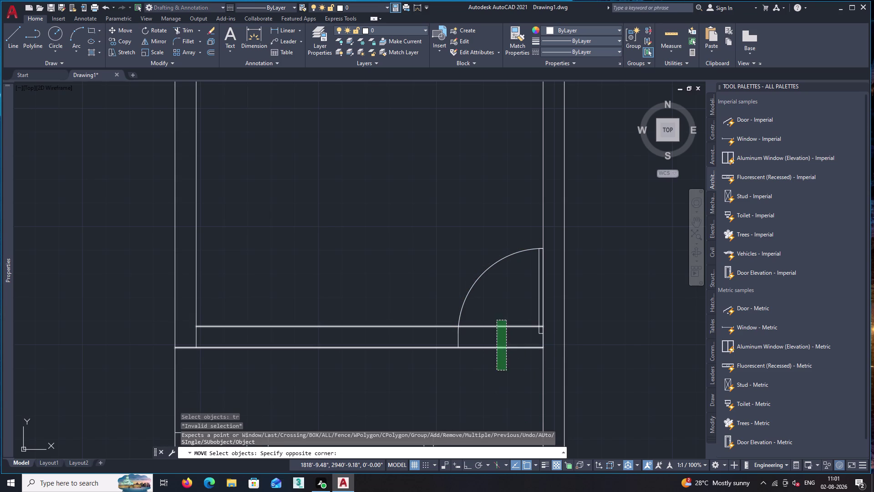
key(Escape)
text(t)
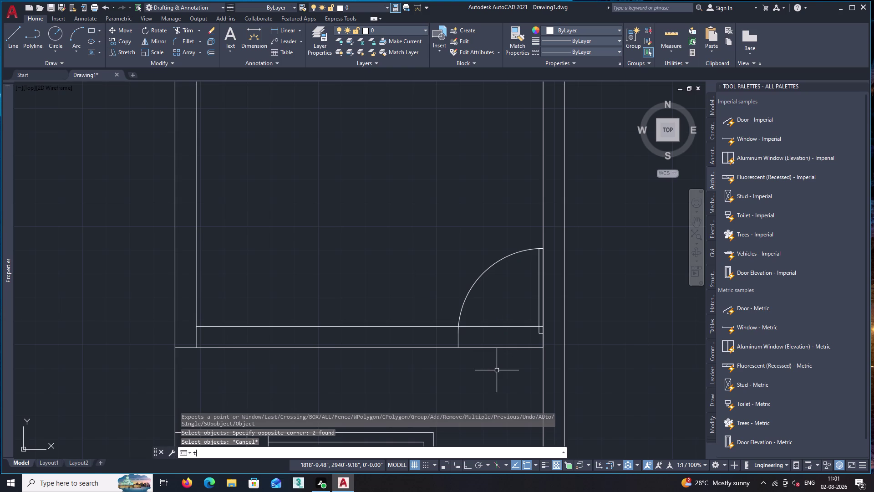
text(r)
key(space)
click(502, 307)
click(503, 374)
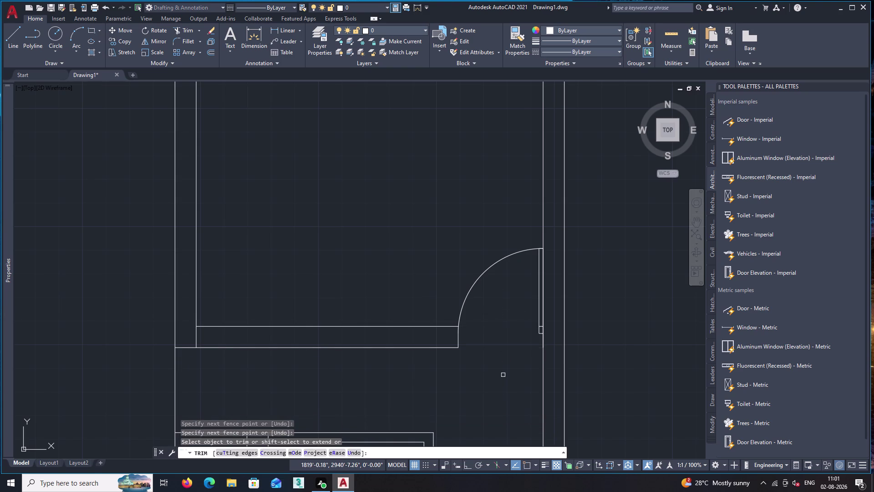
key(space)
scroll(down, 3)
scroll(down, 3)
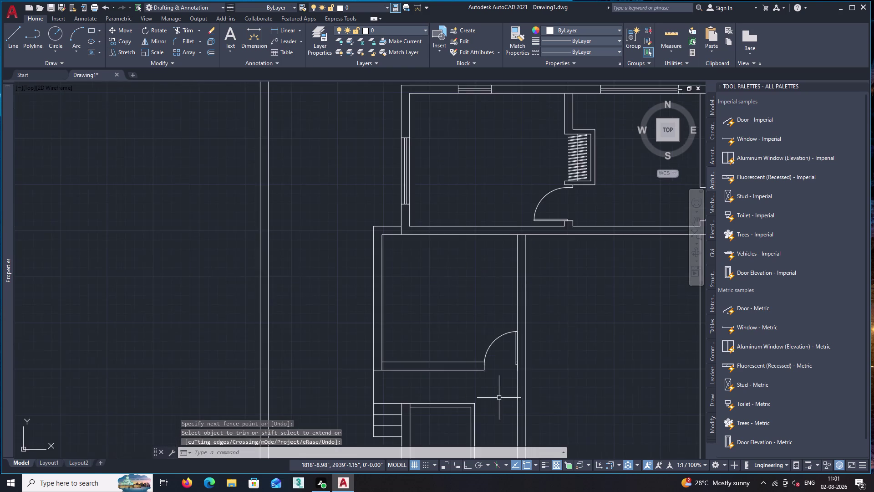
middle_drag(497, 399, 500, 310)
Copy the newly placed door from its hinge corner to near the porch steps.
click(494, 254)
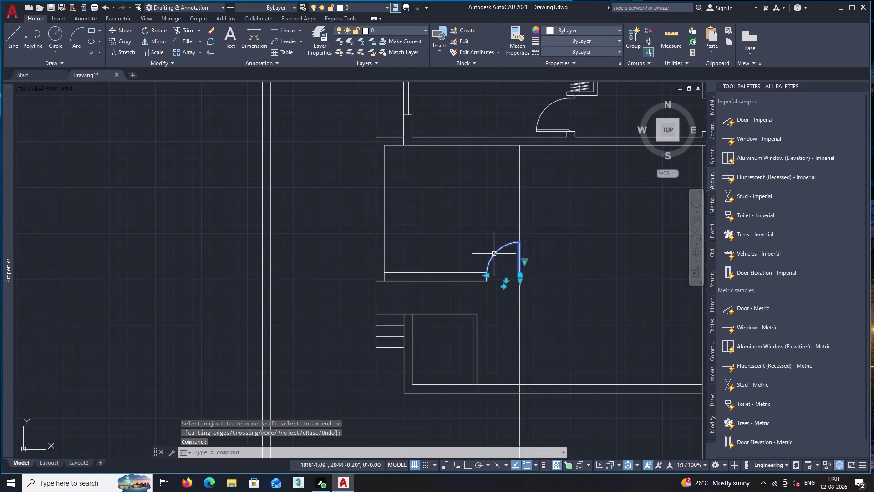
text(co)
key(Return)
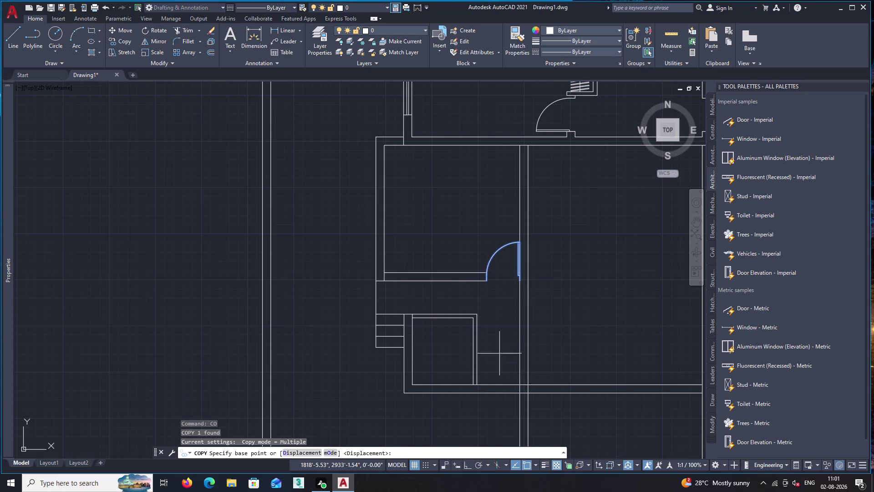
click(519, 281)
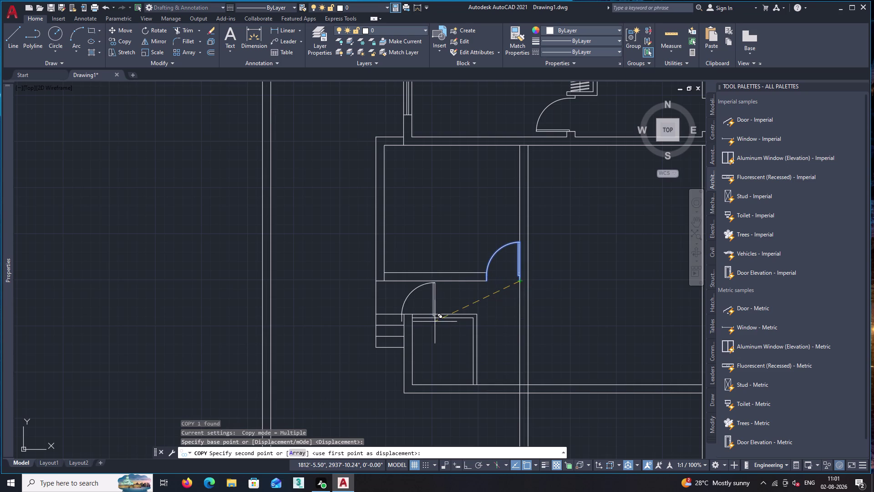
click(326, 307)
key(space)
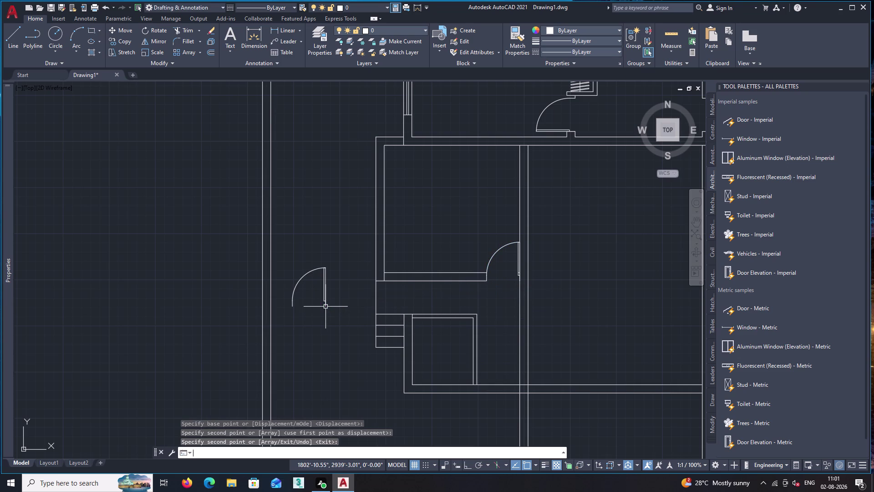
Rotate the door copy 90° about its hinge with Ortho on.
text(ro)
key(Return)
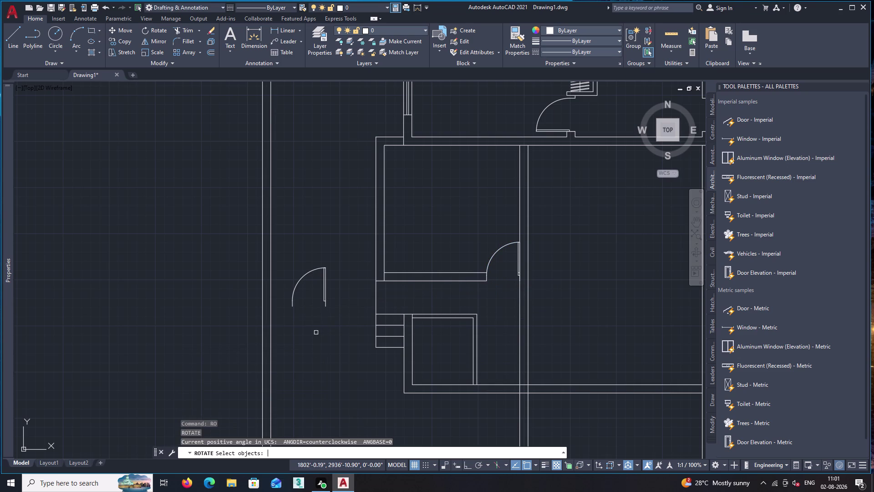
click(326, 304)
key(space)
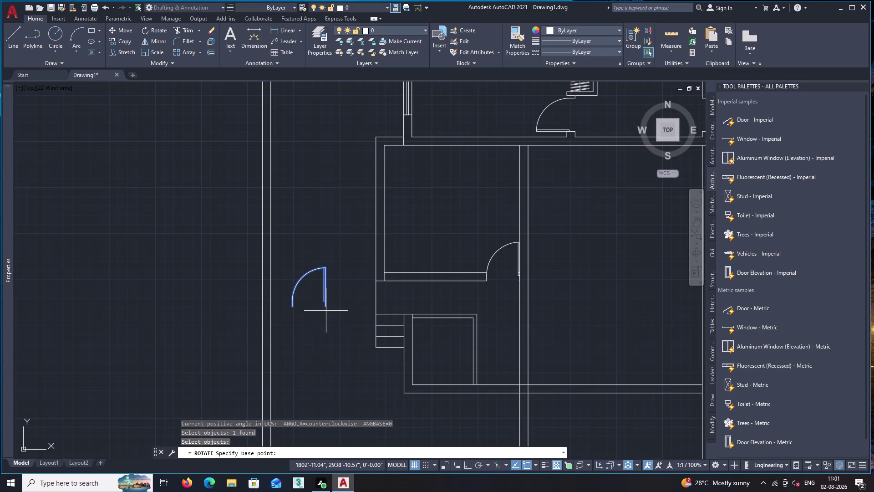
click(327, 307)
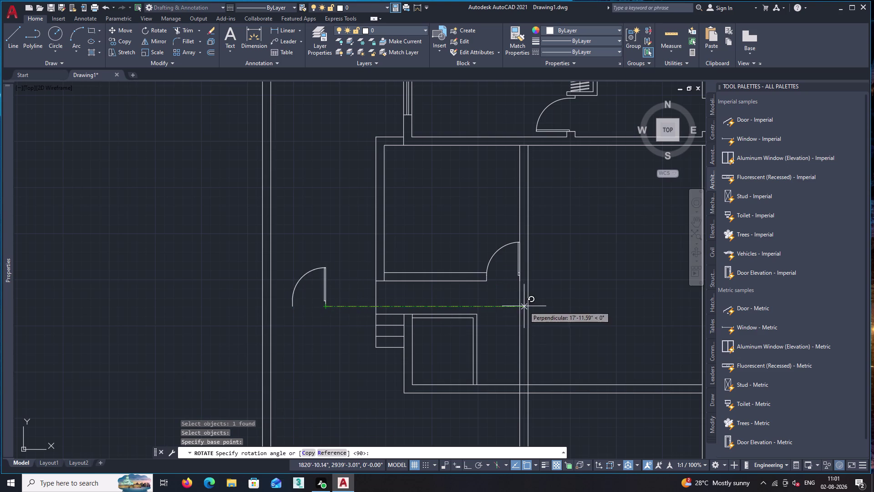
key(F8)
click(333, 380)
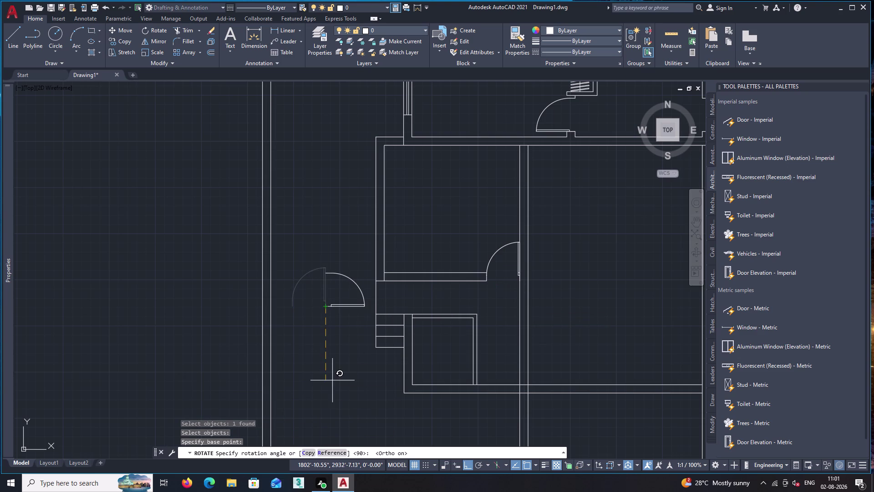
key(space)
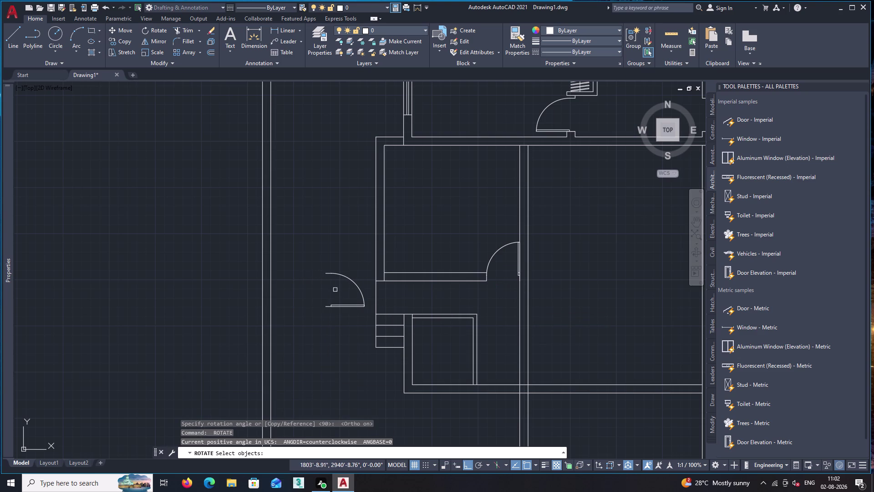
key(space)
Move the rotated door, Ortho off, so its hinge sits in the doorway above the steps.
click(336, 274)
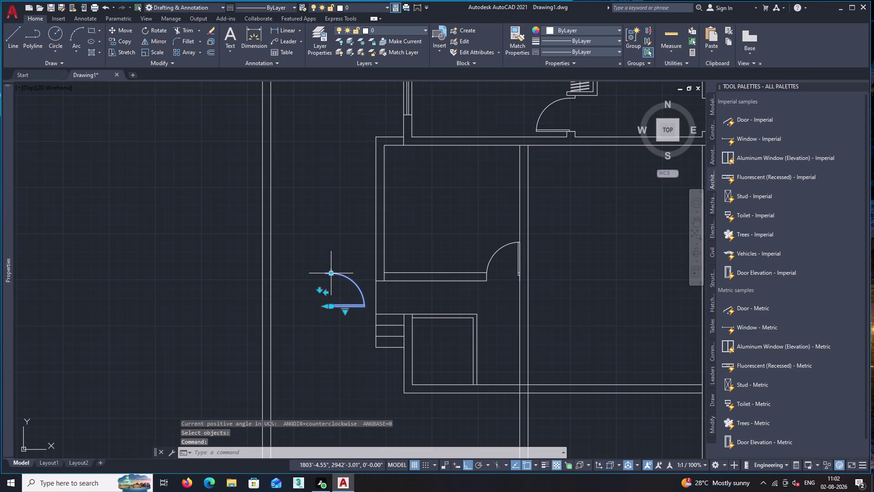
click(330, 273)
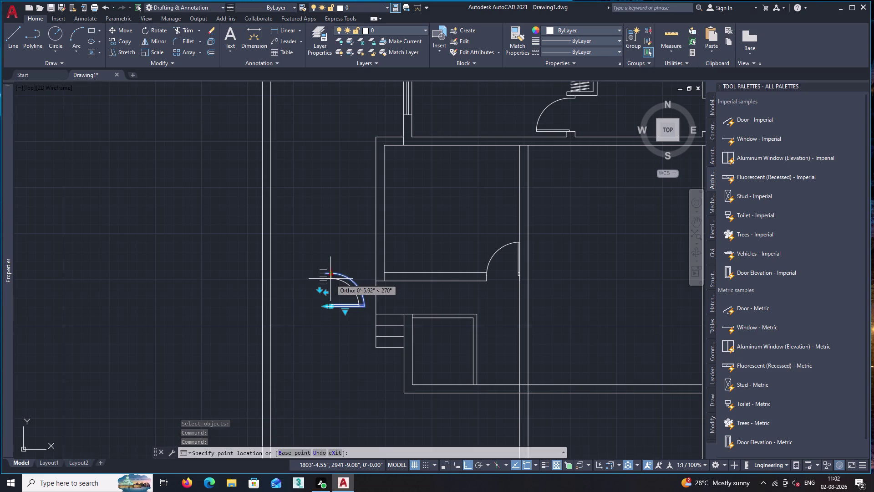
scroll(up, 3)
click(330, 279)
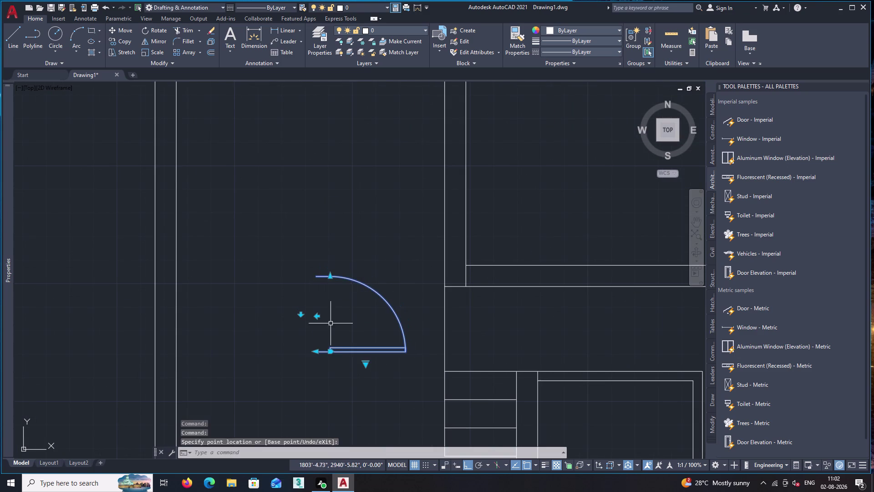
text(m)
key(space)
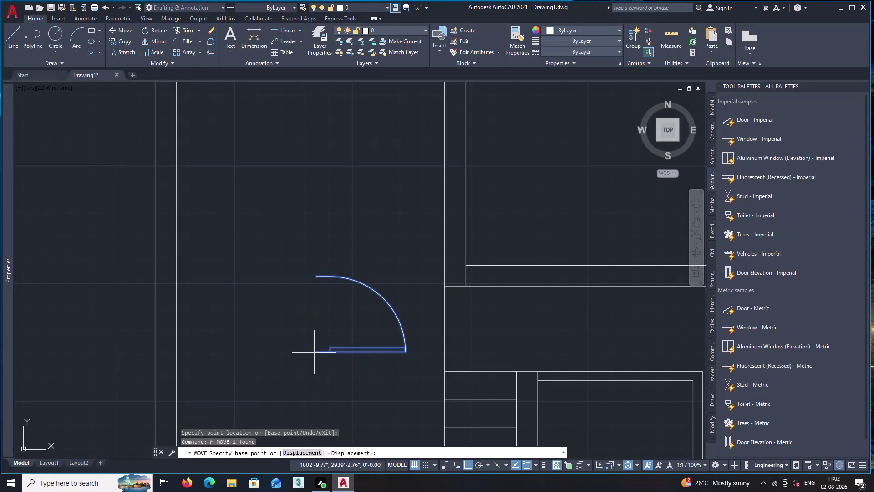
click(315, 353)
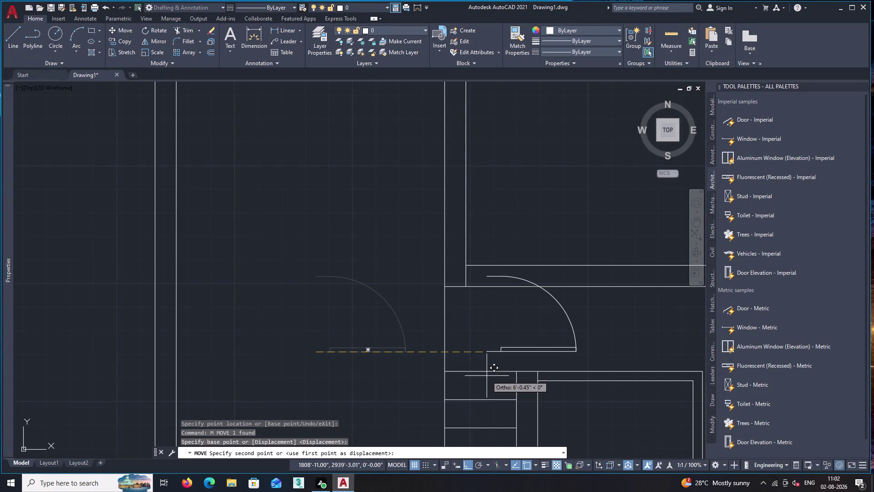
key(F8)
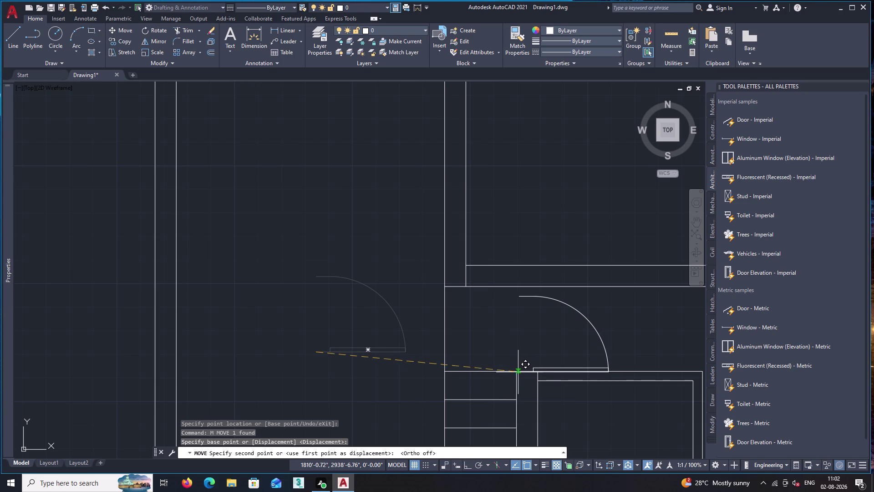
click(517, 373)
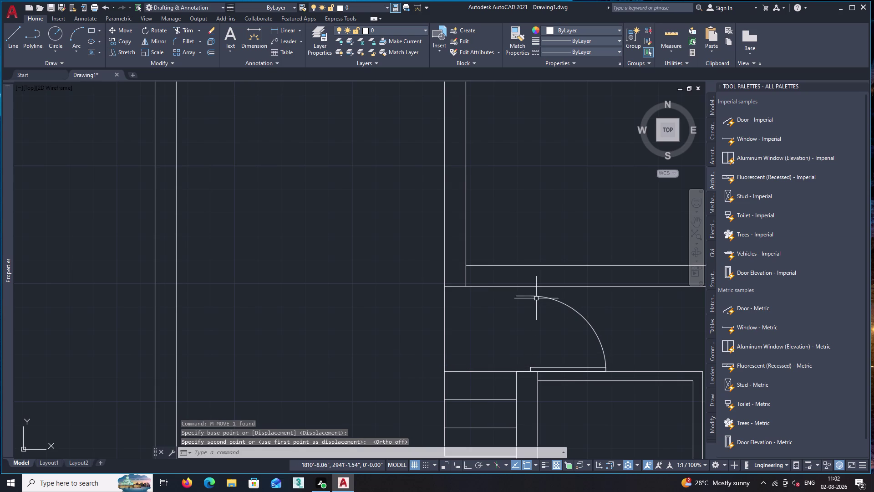
Reselect the door swing and start a second move, then cancel it.
click(540, 296)
click(531, 295)
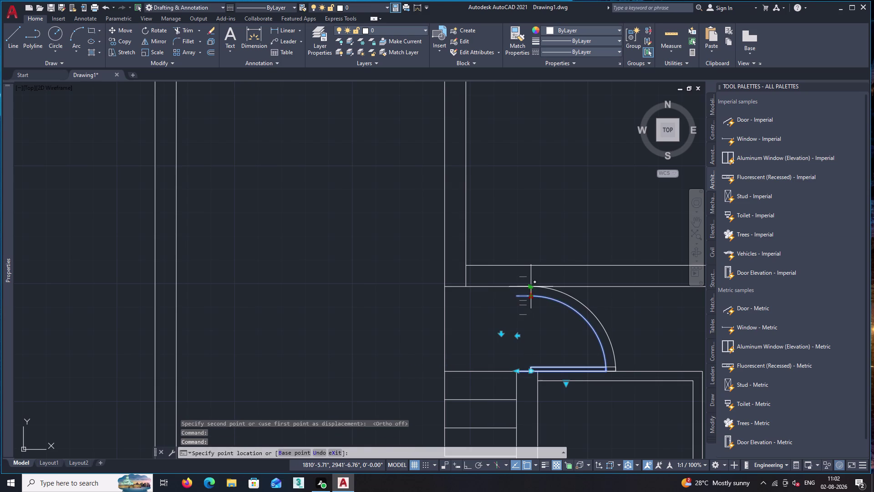
click(529, 287)
key(space)
scroll(down, 3)
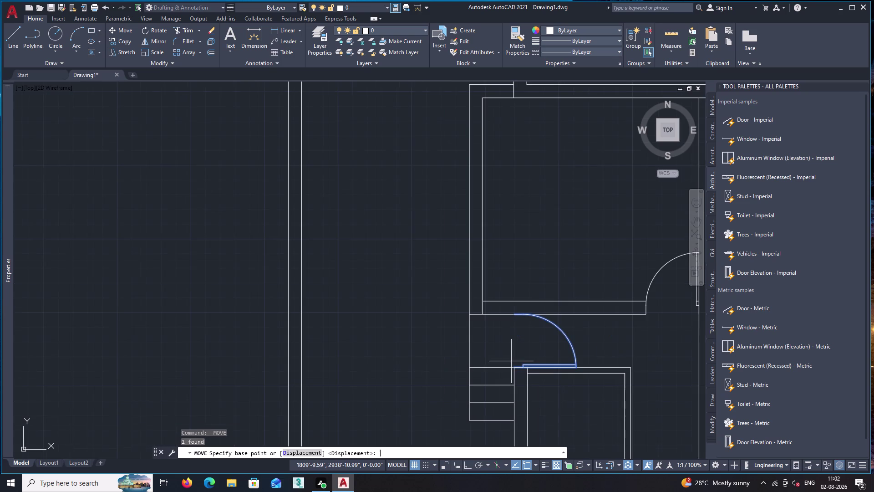
middle_drag(508, 359, 472, 323)
click(355, 334)
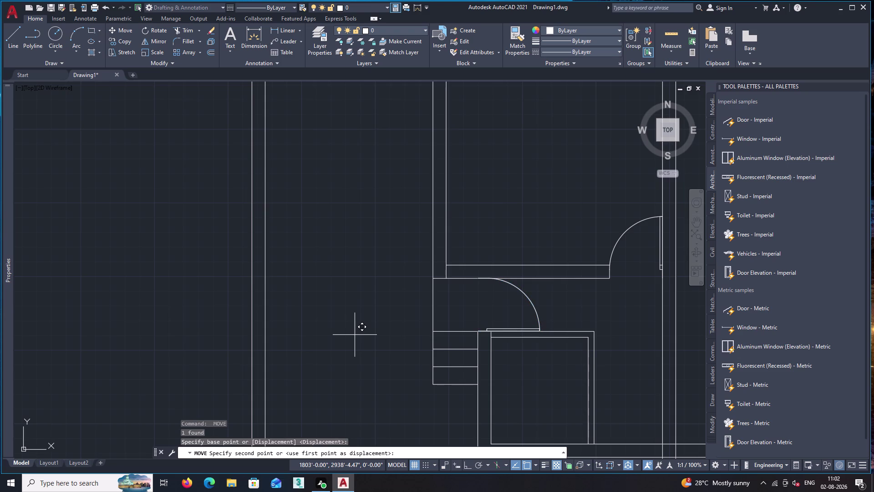
key(Escape)
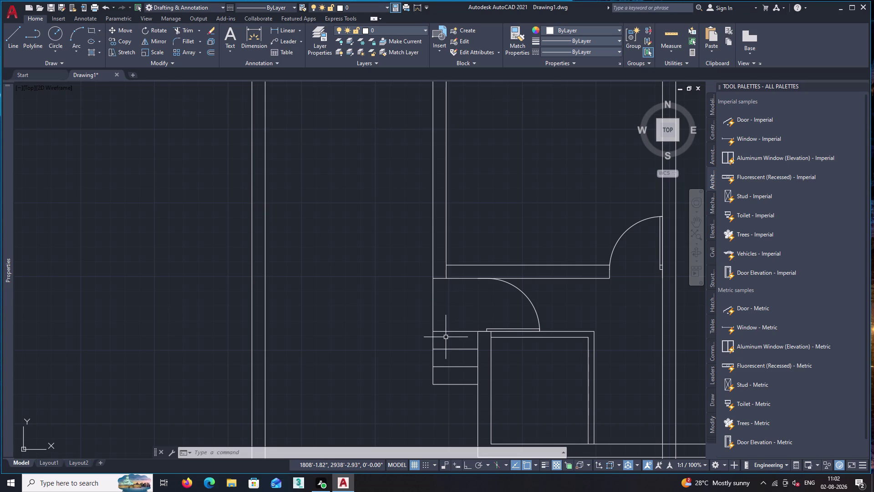
scroll(down, 3)
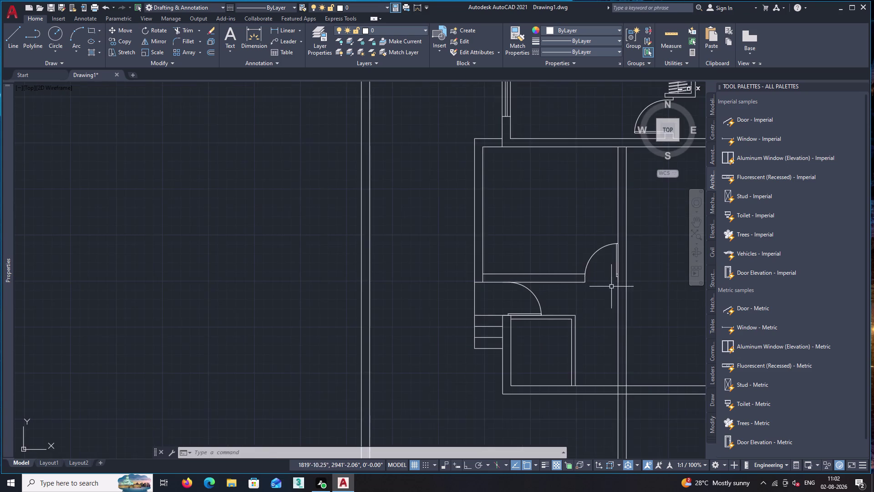
middle_drag(608, 287, 515, 322)
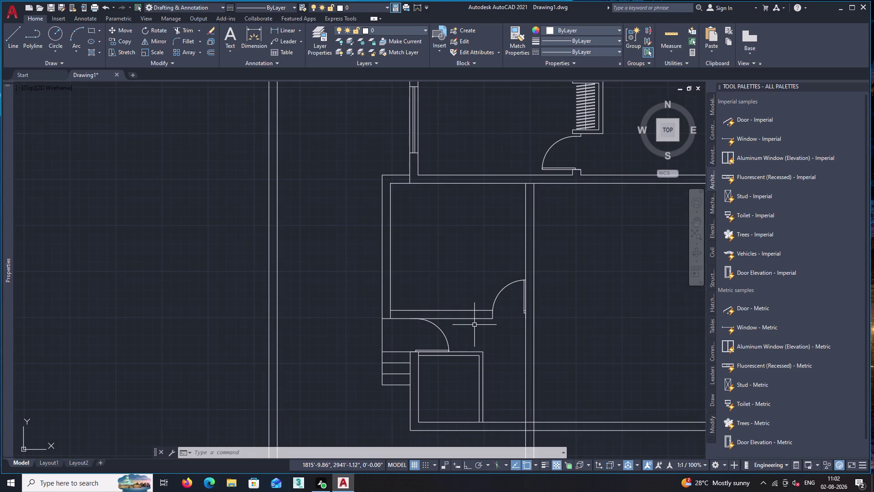
middle_drag(483, 354, 461, 344)
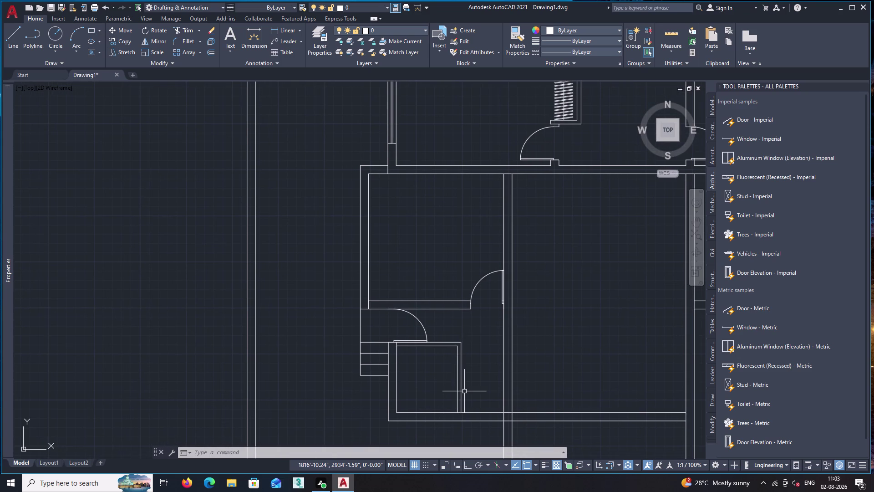
scroll(up, 3)
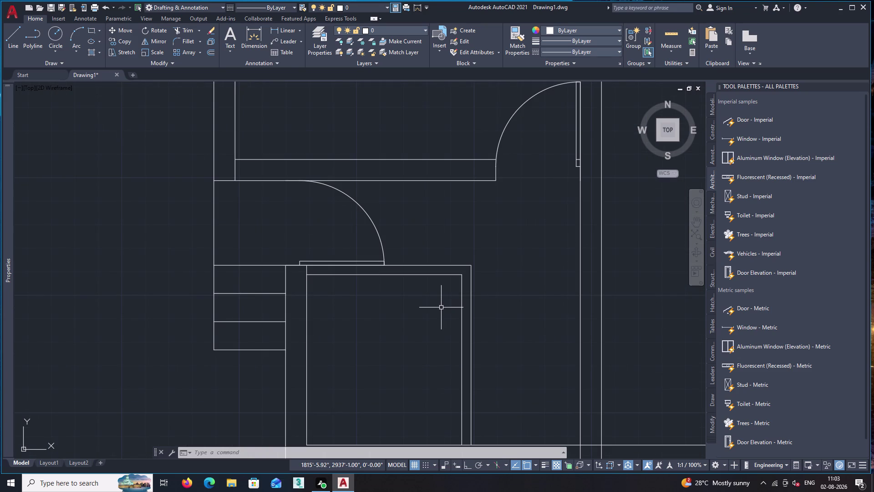
Start a line using the TK tracking option for its first point.
key(l)
key(Return)
text(tl)
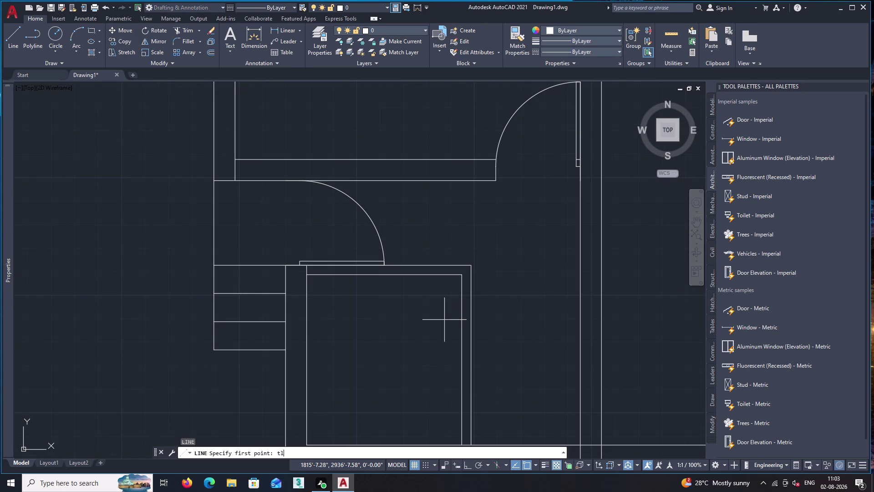
key(BackSpace)
key(k)
key(Return)
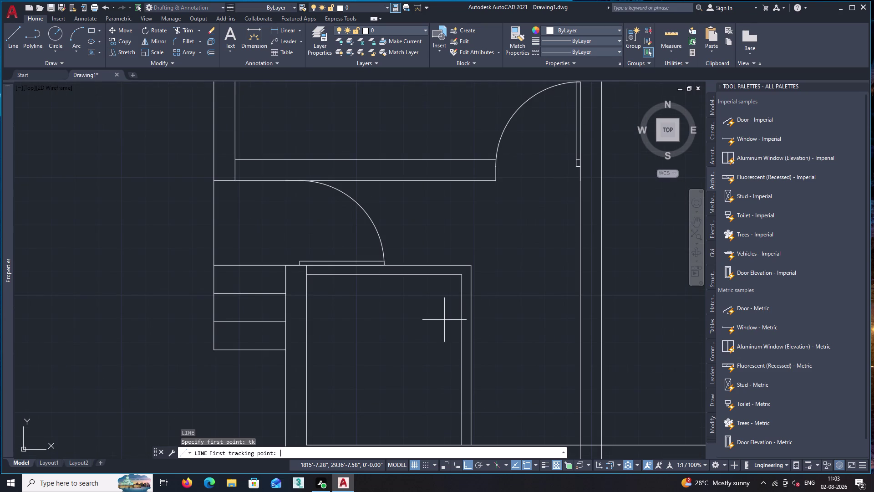
Fix the line's start 4" below the lower room's top-right corner, with Ortho on.
click(461, 274)
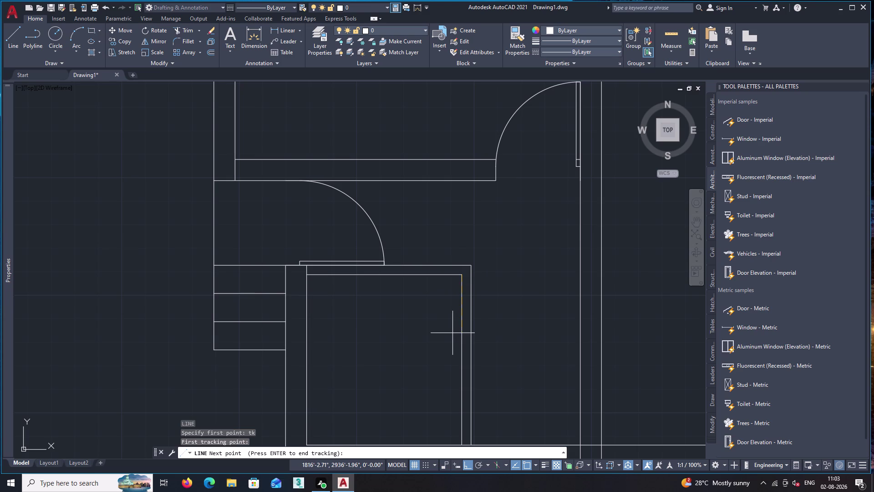
key(4)
key(apostrophe)
key(BackSpace)
key(shift+quotedbl)
key(Return)
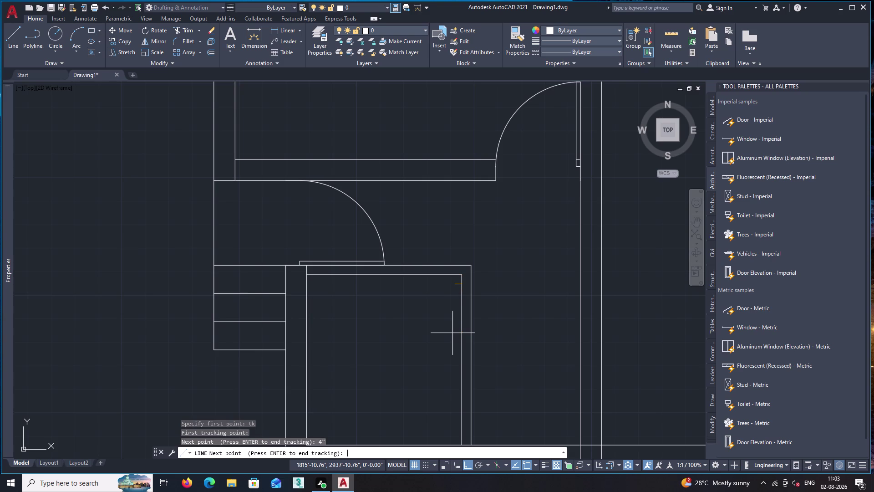
key(Return)
key(F8)
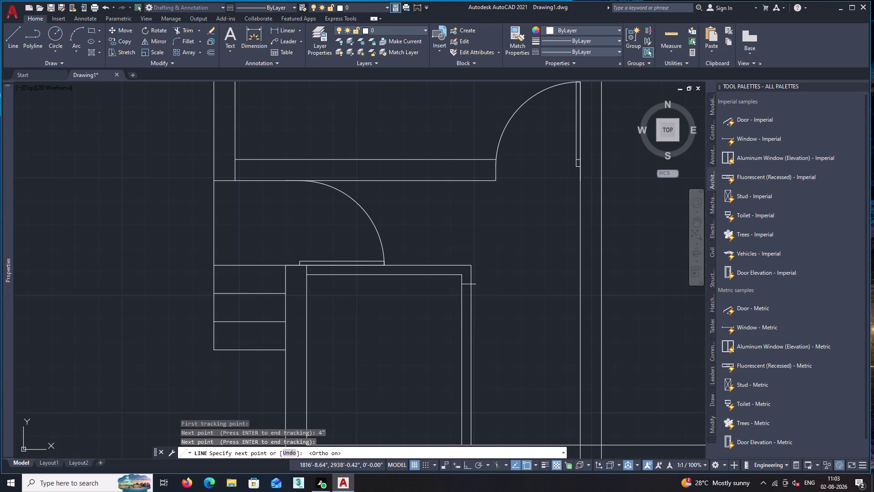
scroll(up, 3)
Finish the jamb line across the wall and offset a copy 2' further down.
click(465, 294)
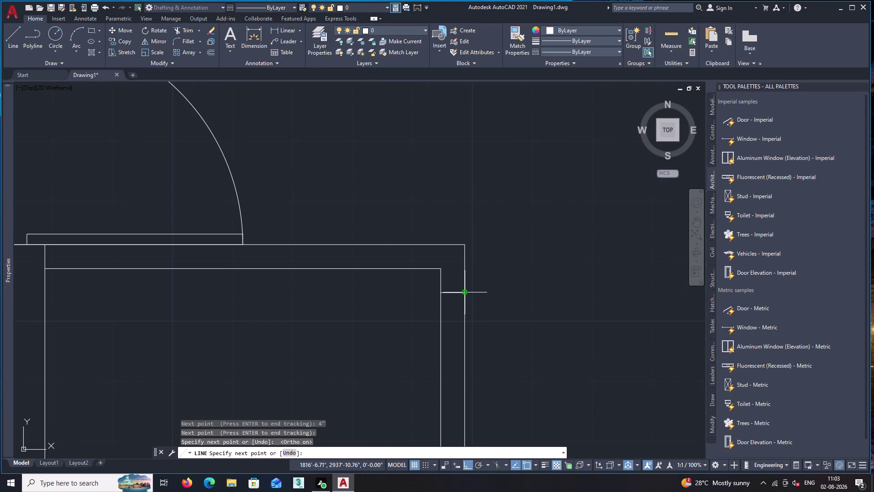
key(space)
key(o)
key(Return)
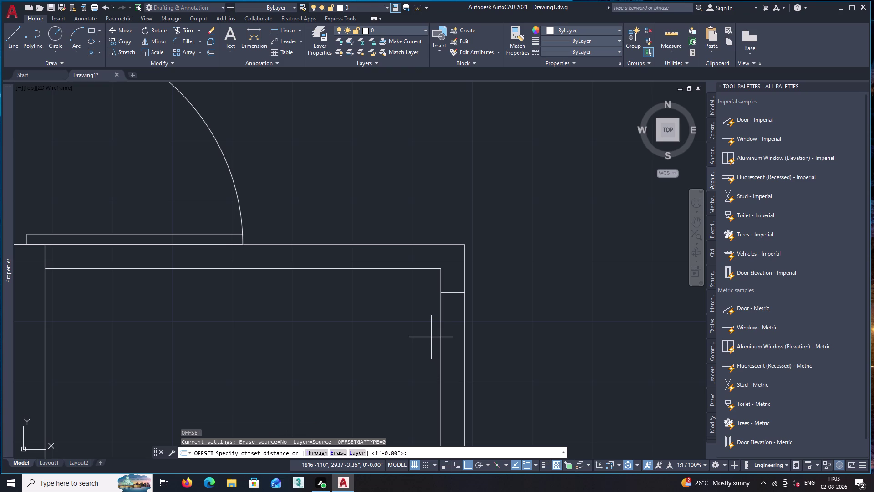
text(2)
text(')
key(Return)
click(455, 293)
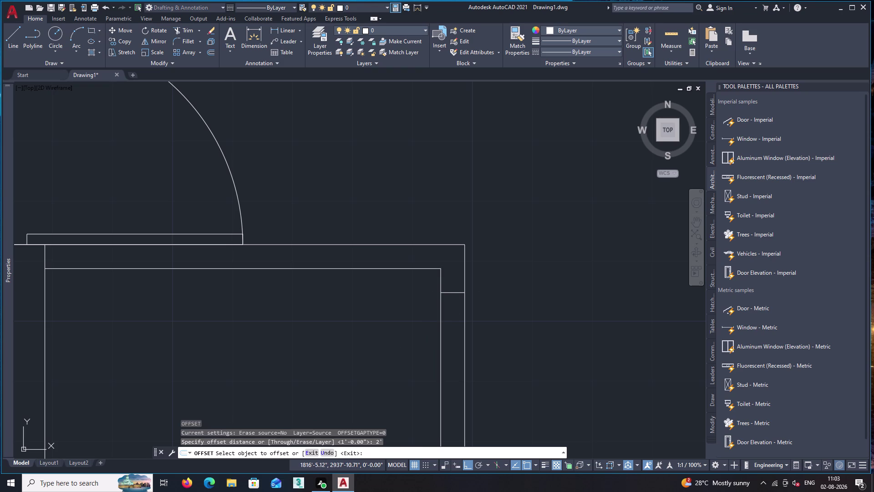
click(452, 359)
key(space)
Trim both wall lines between the two jamb lines to open the doorway.
text(tr)
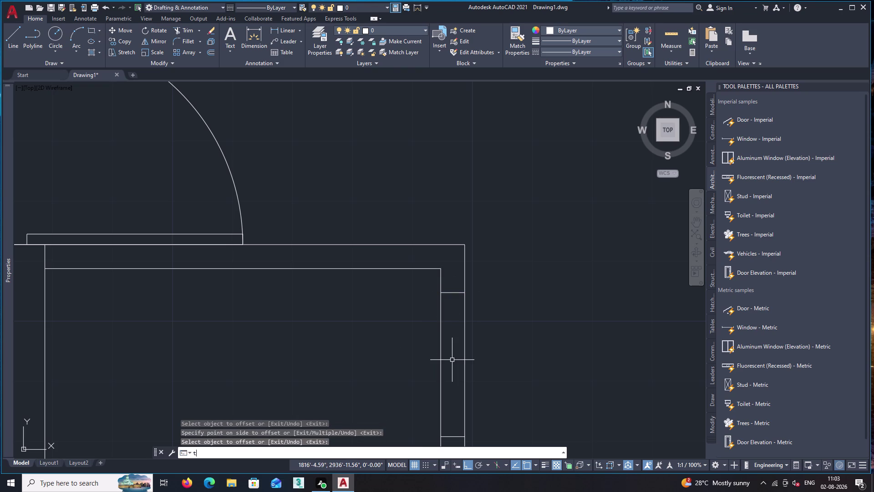
key(space)
click(418, 339)
click(568, 370)
key(space)
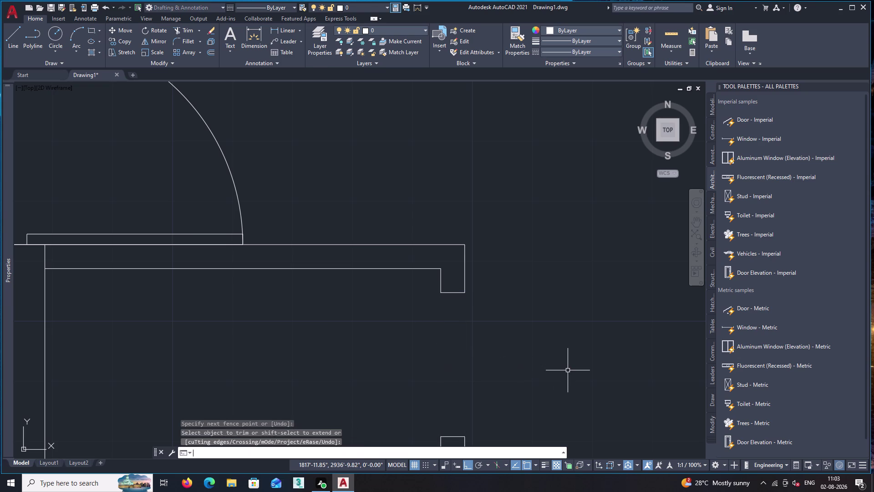
scroll(down, 3)
middle_click(429, 369)
middle_drag(443, 357, 481, 339)
click(477, 277)
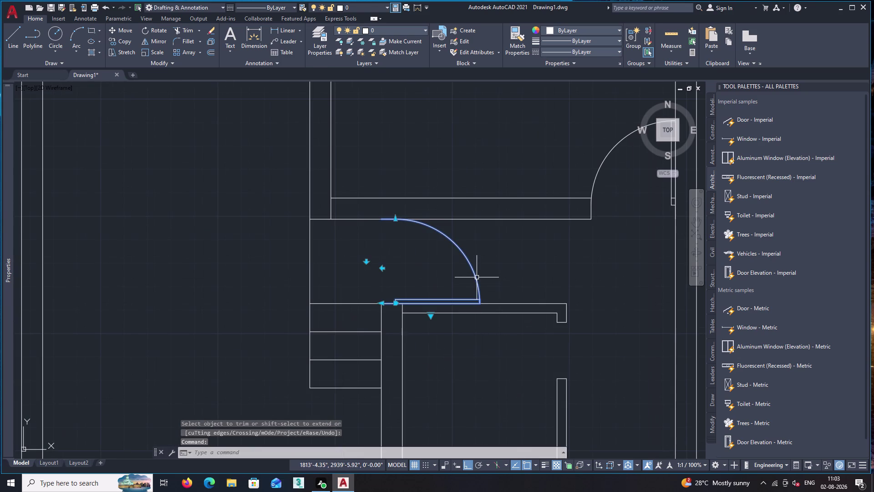
Copy the door swing from its hinge down into the small room.
text(co)
key(Return)
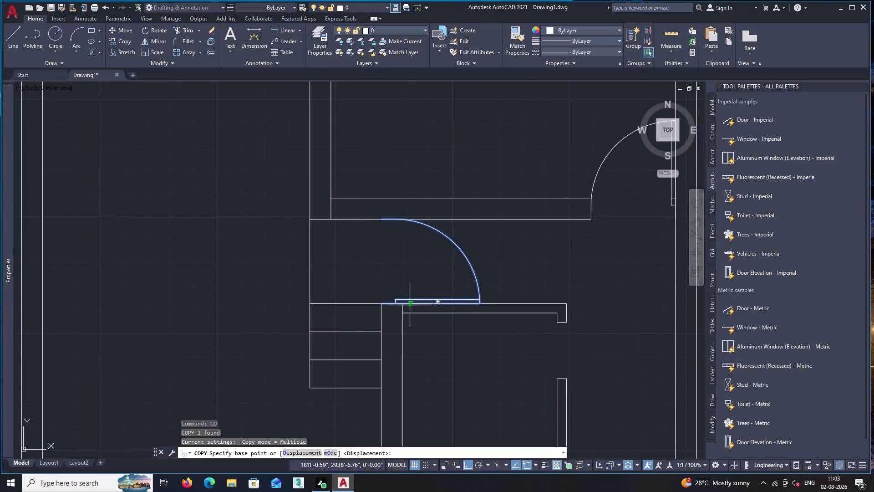
click(381, 305)
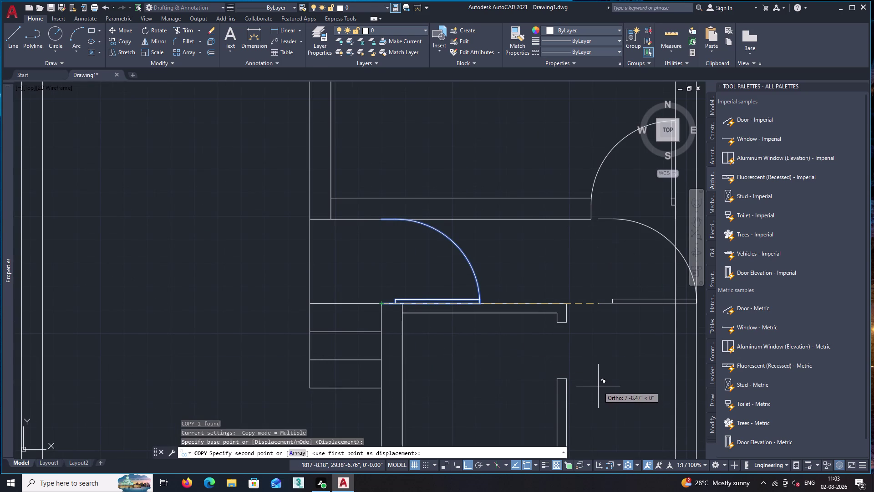
key(F8)
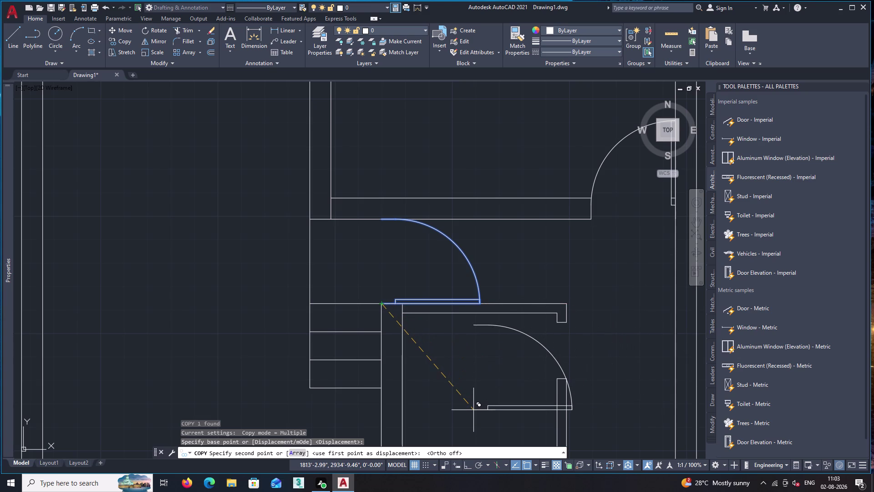
click(473, 410)
key(space)
Flip the copied door to open the other way, then grip-shift and lengthen its leaf.
click(507, 406)
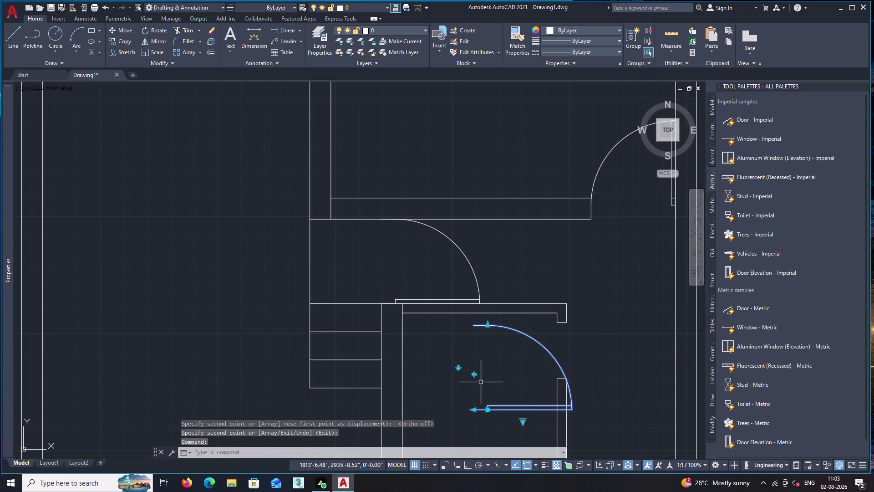
click(474, 374)
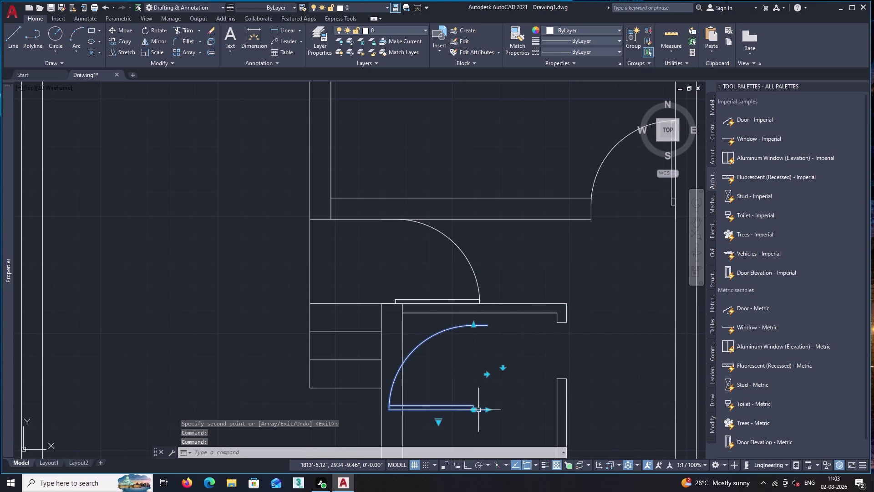
drag(475, 410, 465, 412)
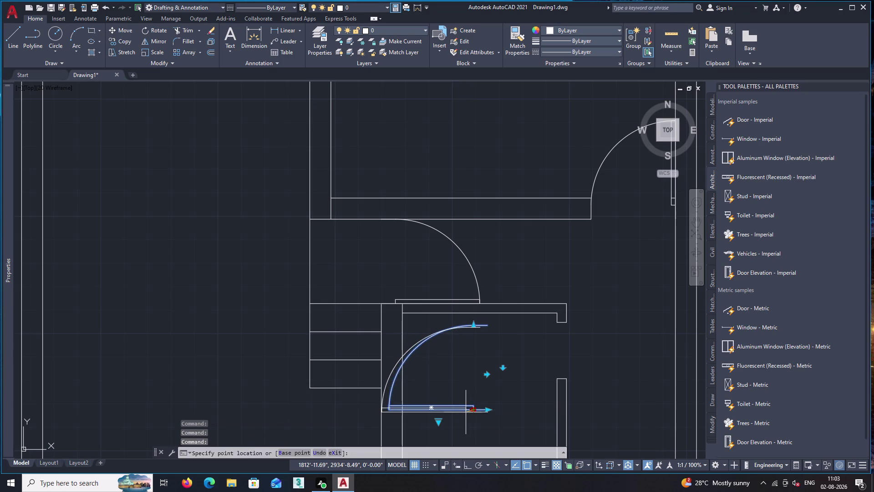
drag(466, 412, 487, 412)
click(488, 412)
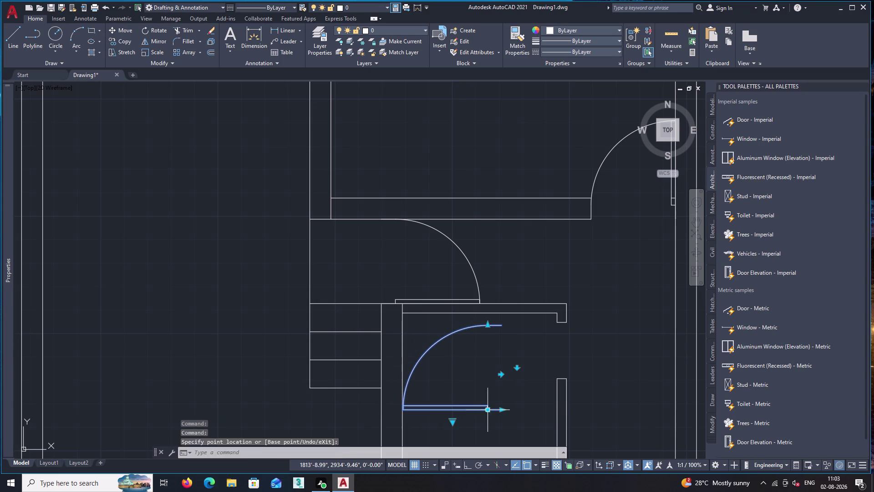
drag(503, 411, 511, 410)
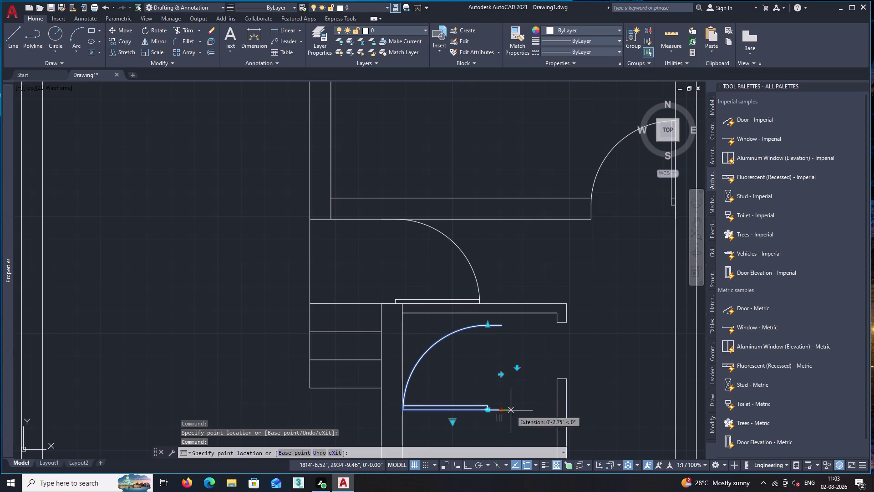
drag(511, 410, 487, 411)
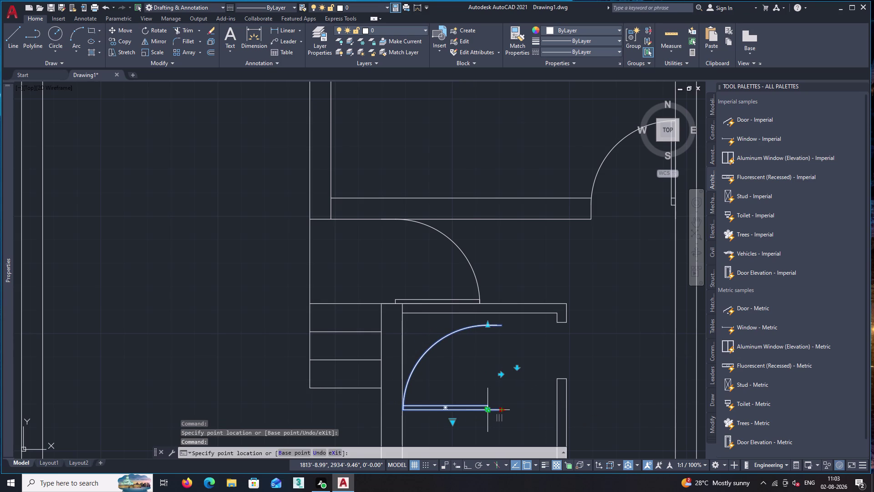
drag(487, 411, 494, 411)
click(494, 411)
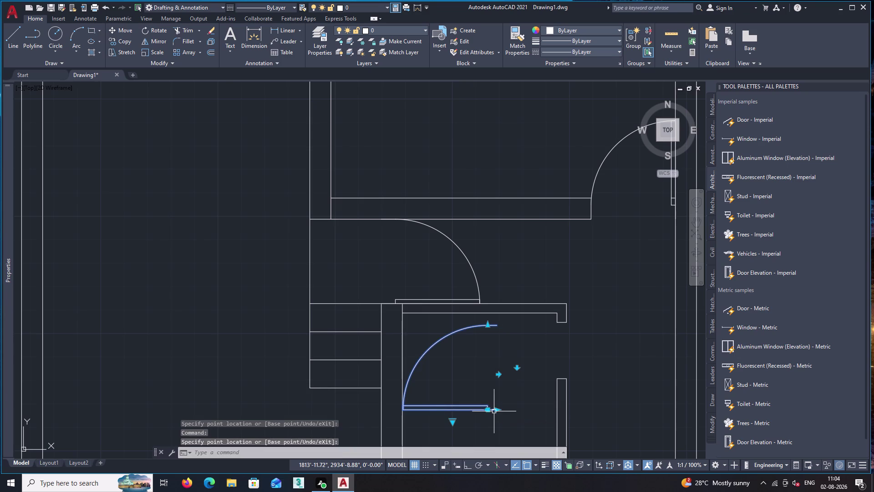
scroll(down, 3)
middle_drag(475, 423, 566, 374)
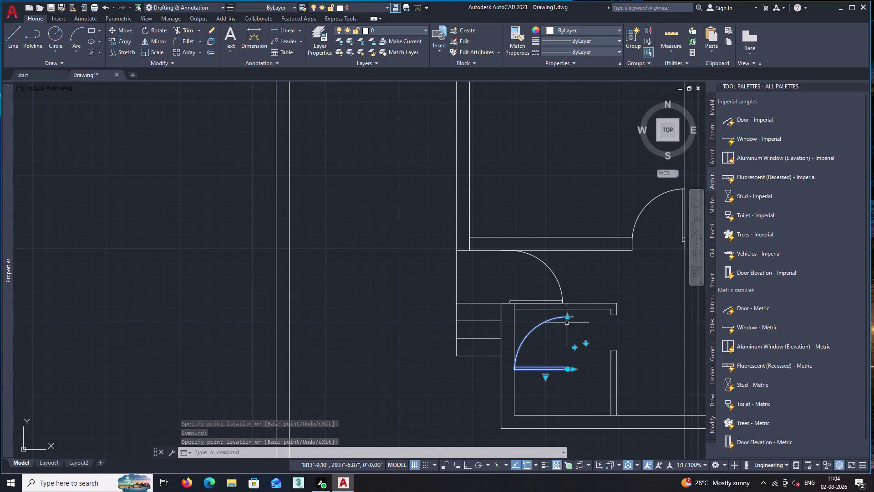
Move the copied door swing up to the small room's opening.
text(m)
key(space)
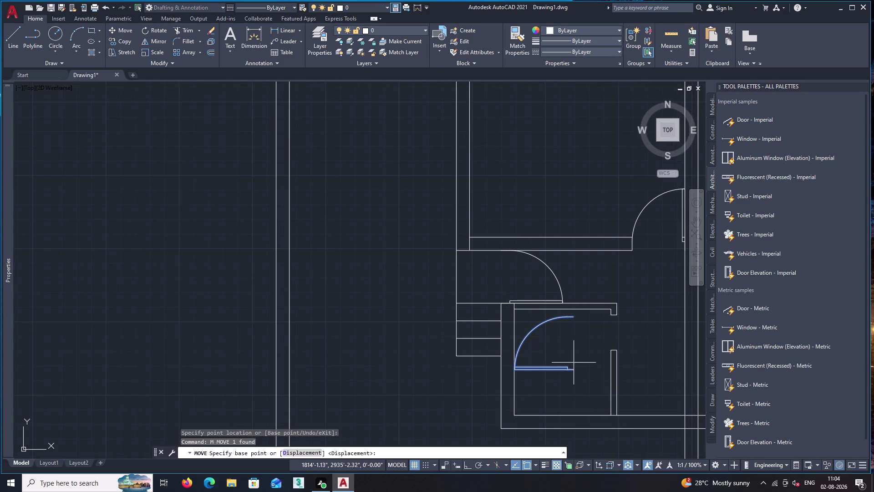
click(573, 370)
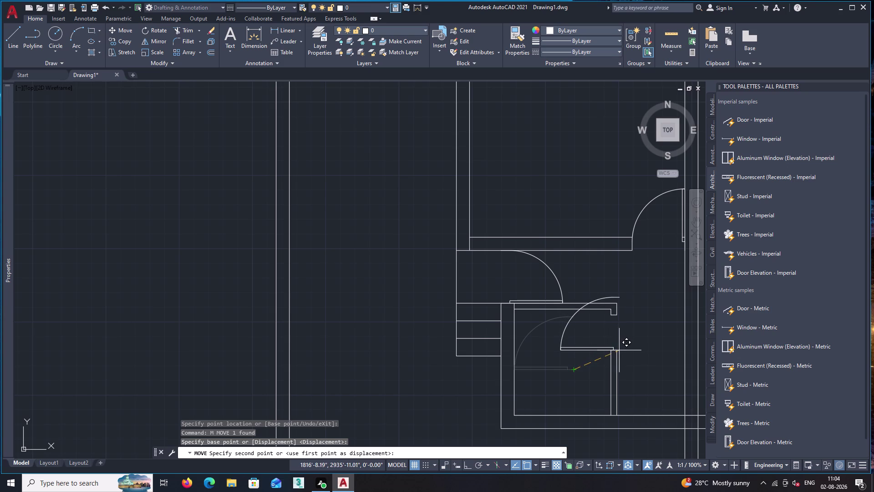
click(617, 352)
Shrink the door with its corner grip to fit the opening, then view the whole plan.
click(611, 297)
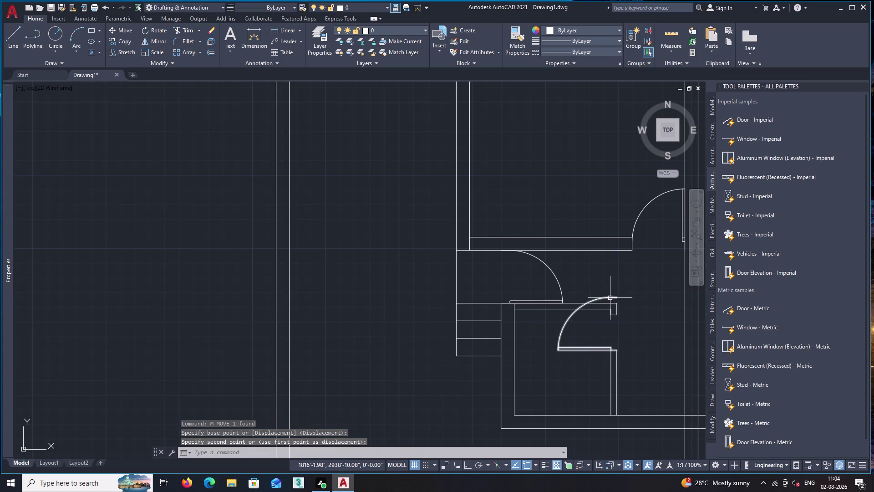
click(611, 296)
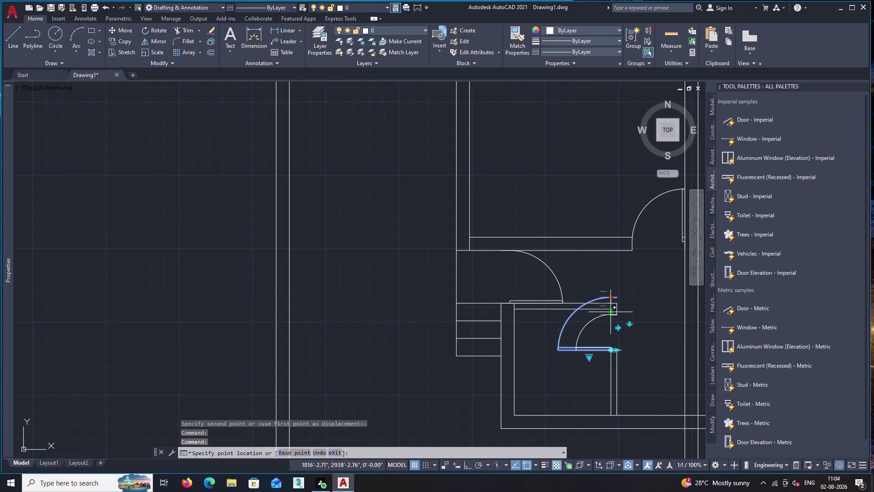
click(611, 321)
key(space)
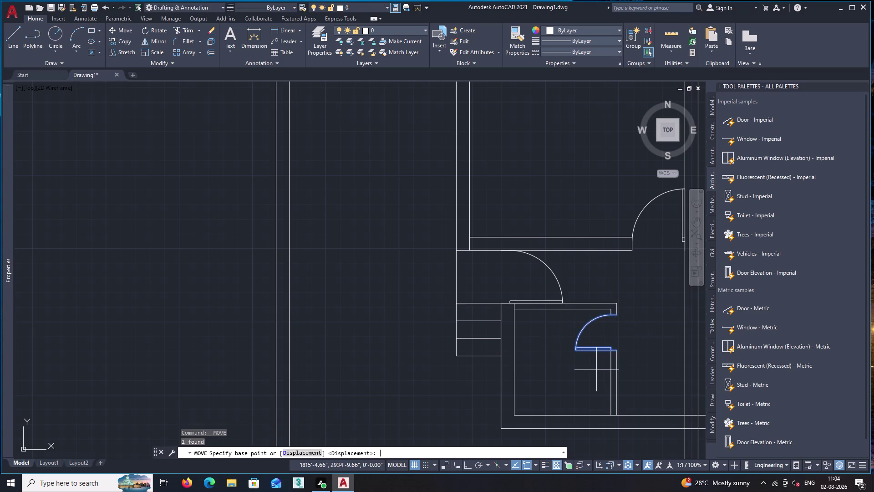
scroll(down, 3)
middle_drag(623, 372, 550, 339)
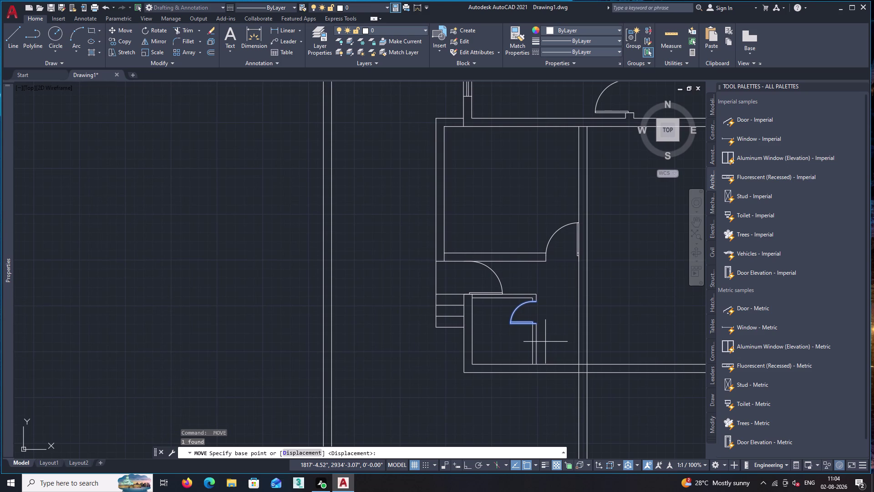
scroll(down, 3)
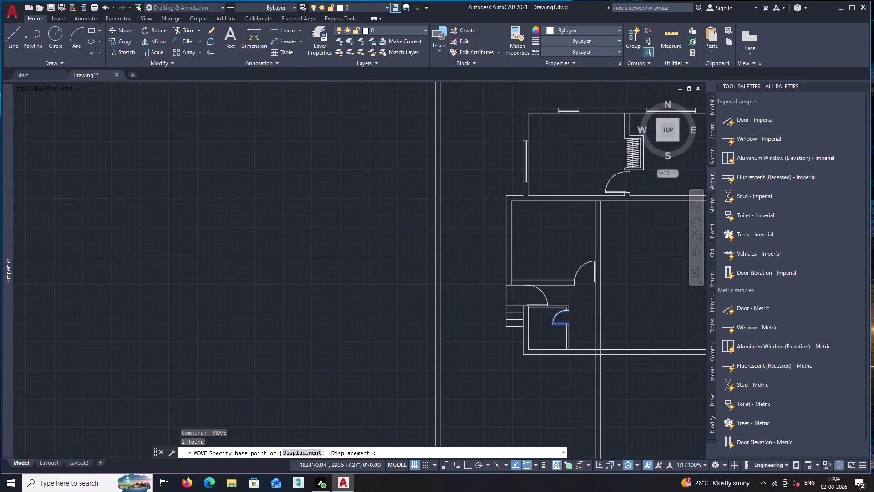
middle_drag(645, 322, 457, 341)
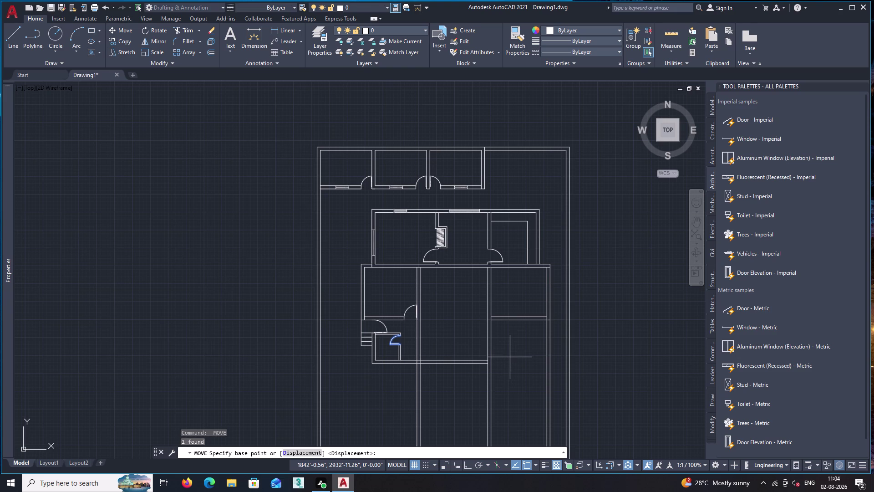
scroll(up, 3)
scroll(down, 3)
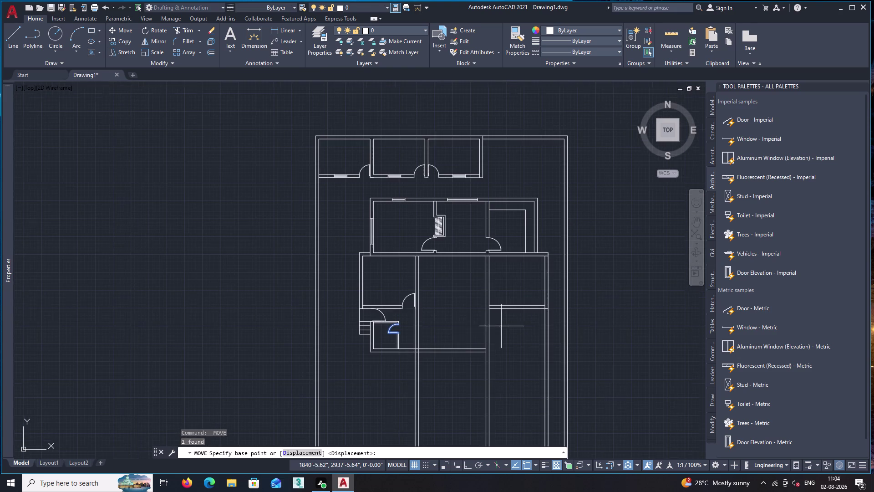
middle_drag(465, 339, 470, 311)
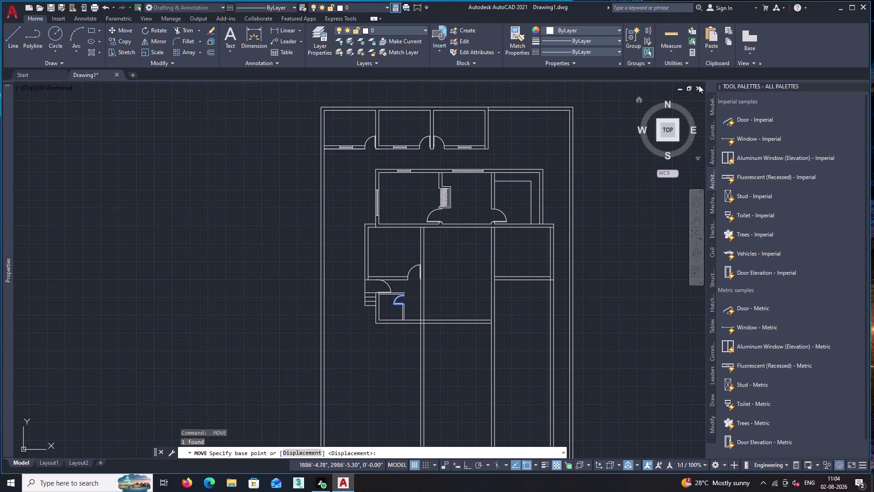
Close the Tool Palettes panel, cancelling the save prompt so the plan stays open.
click(697, 85)
click(492, 206)
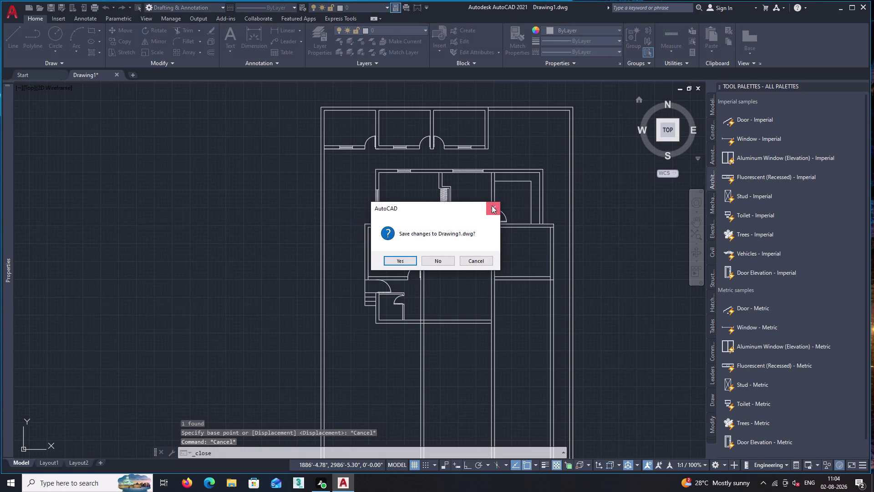
click(864, 84)
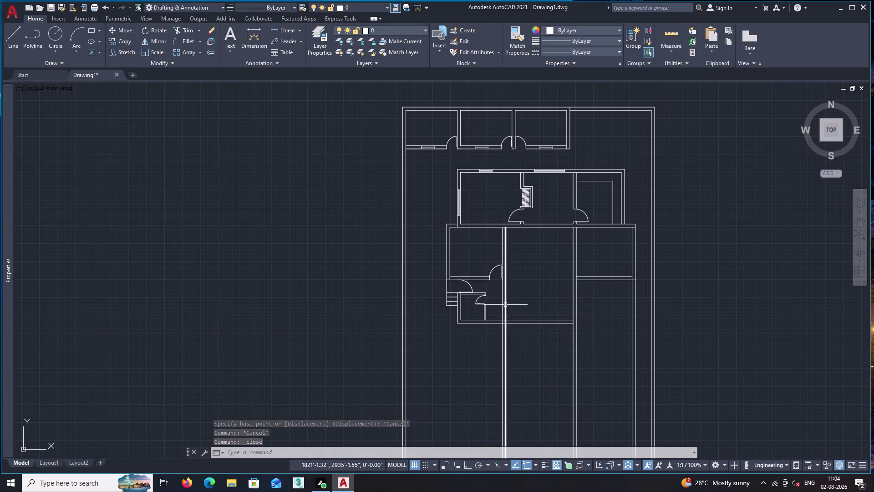
scroll(up, 3)
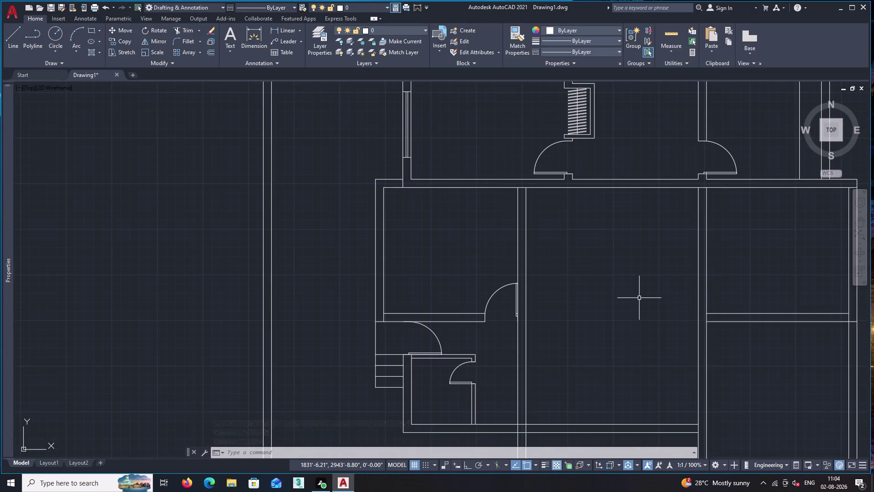
scroll(down, 3)
middle_drag(638, 322, 615, 310)
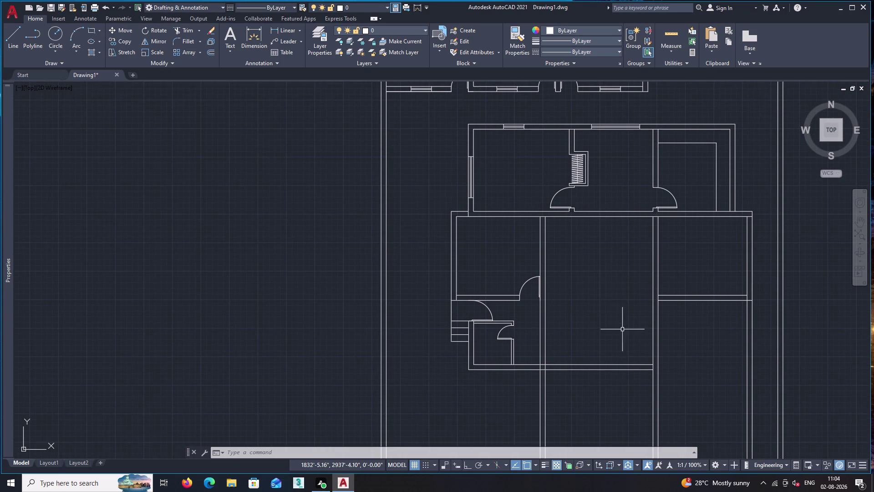
Extend the four bottom wall lines of the lower rooms to the vertical wall.
text(ex)
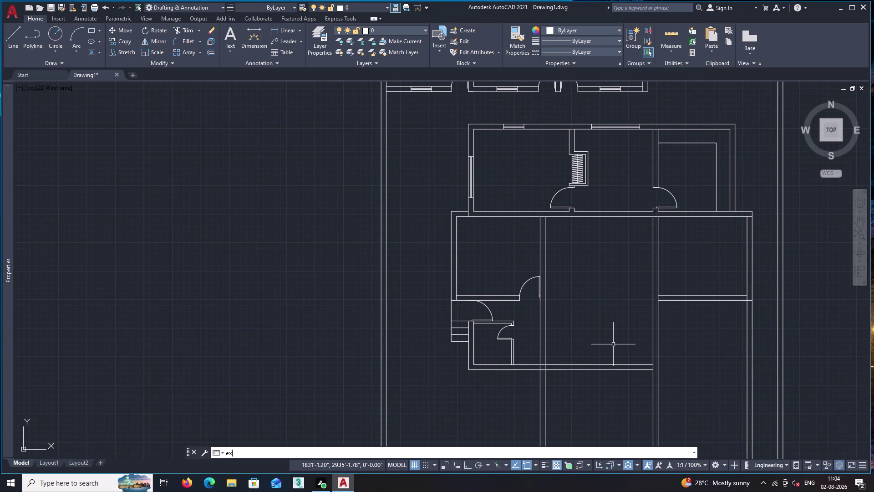
key(space)
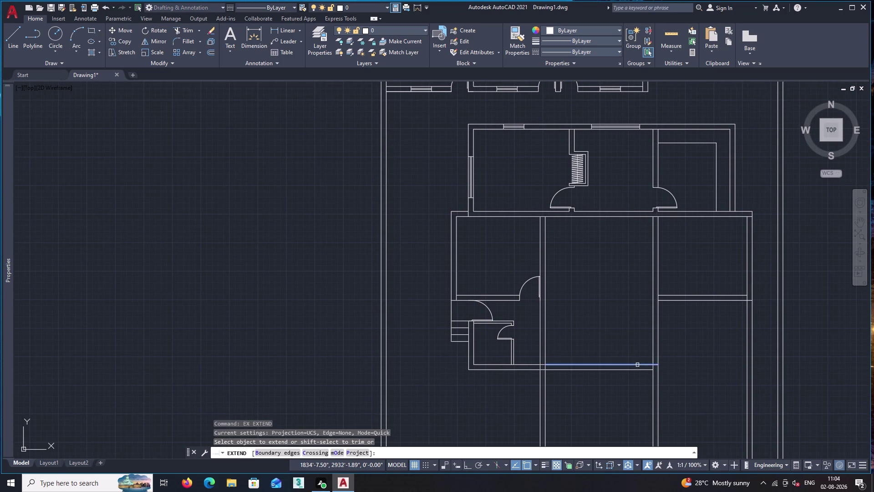
click(637, 364)
click(646, 365)
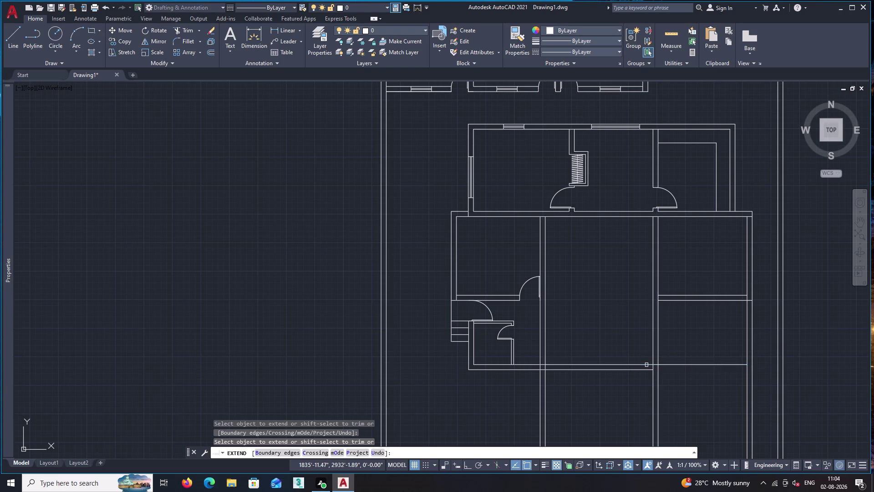
click(642, 371)
click(649, 371)
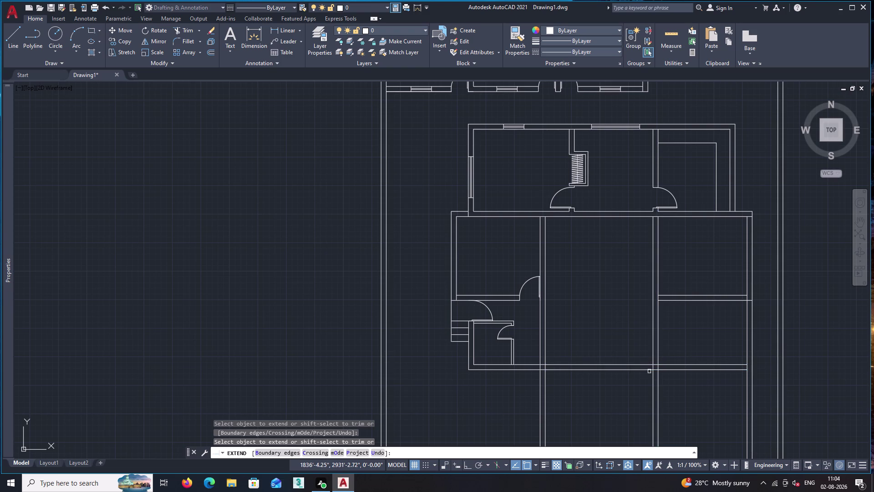
key(space)
scroll(down, 3)
middle_drag(620, 393, 573, 329)
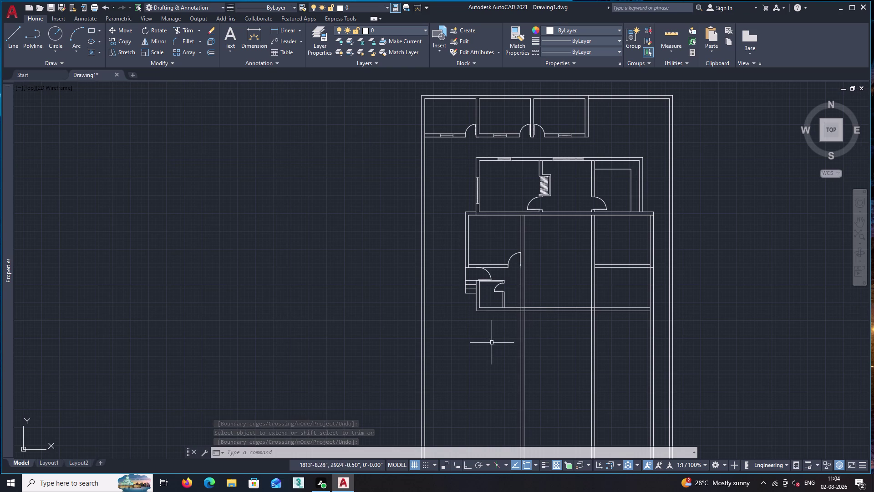
middle_drag(473, 368, 467, 322)
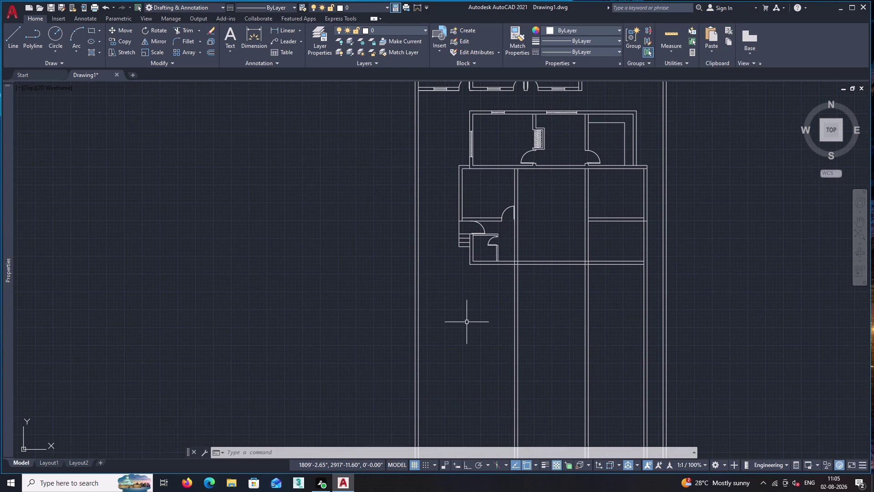
Draw a vertical line down from the wall corner below the steps.
key(l)
key(Return)
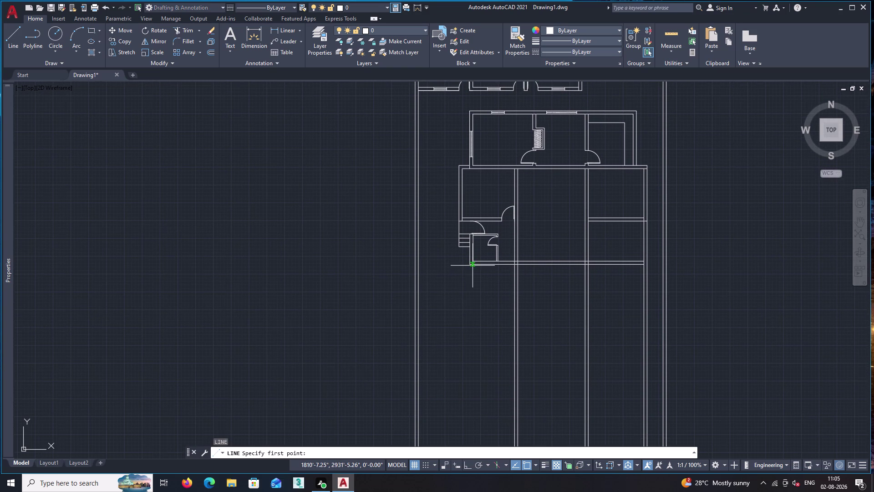
scroll(up, 3)
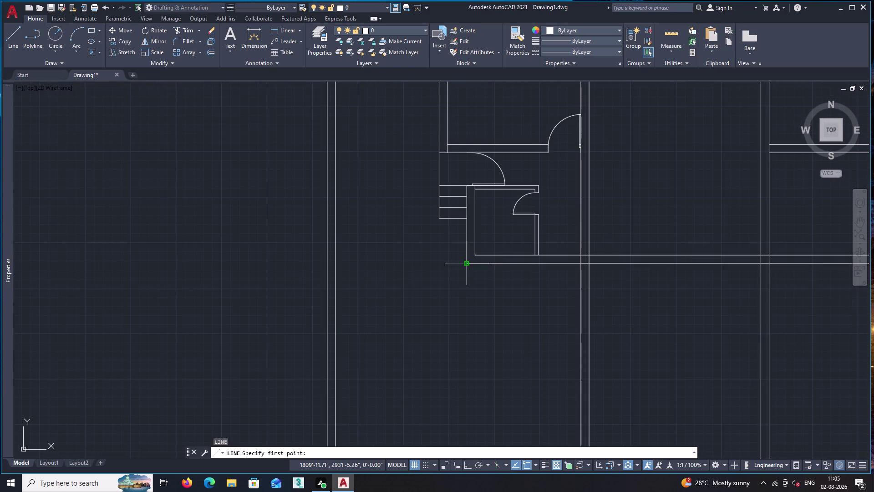
click(466, 265)
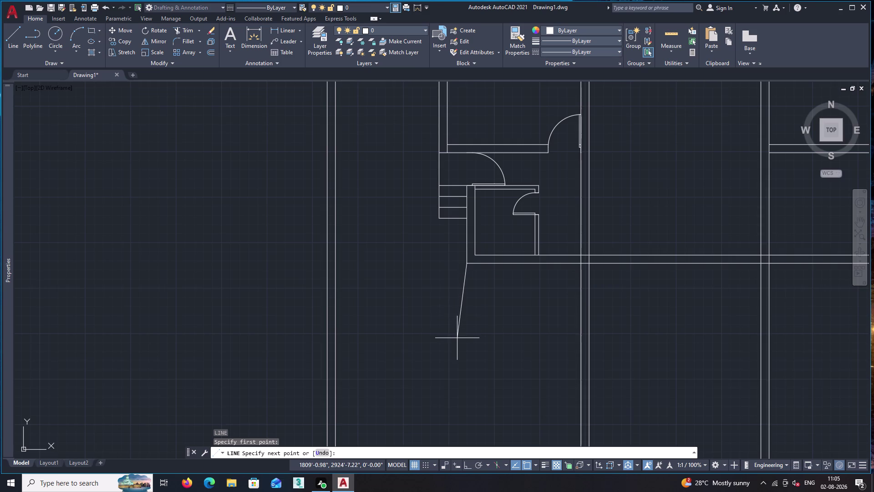
scroll(down, 3)
middle_drag(472, 380, 461, 308)
key(F8)
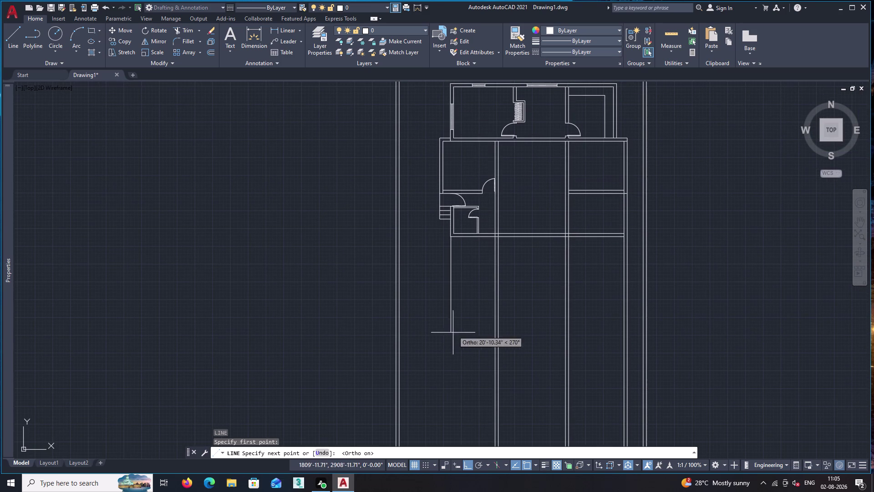
click(452, 444)
key(space)
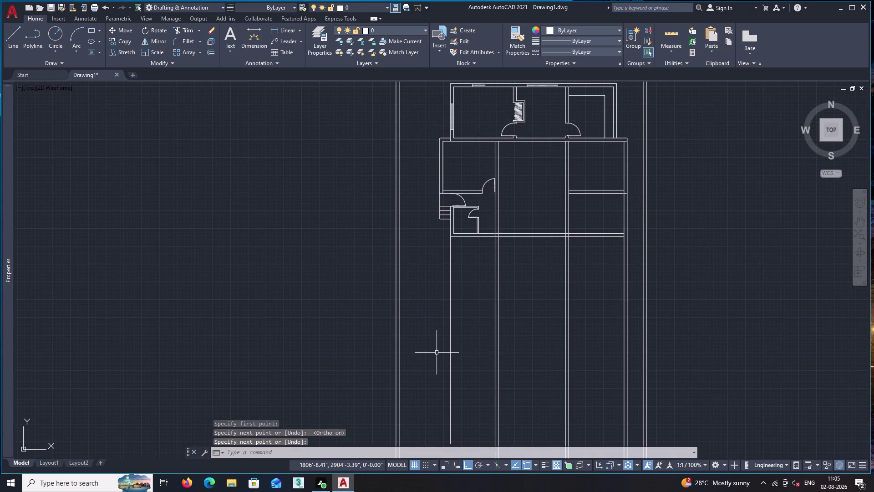
Offset the vertical line 9" to form the wall's other face.
key(o)
key(Return)
key(9)
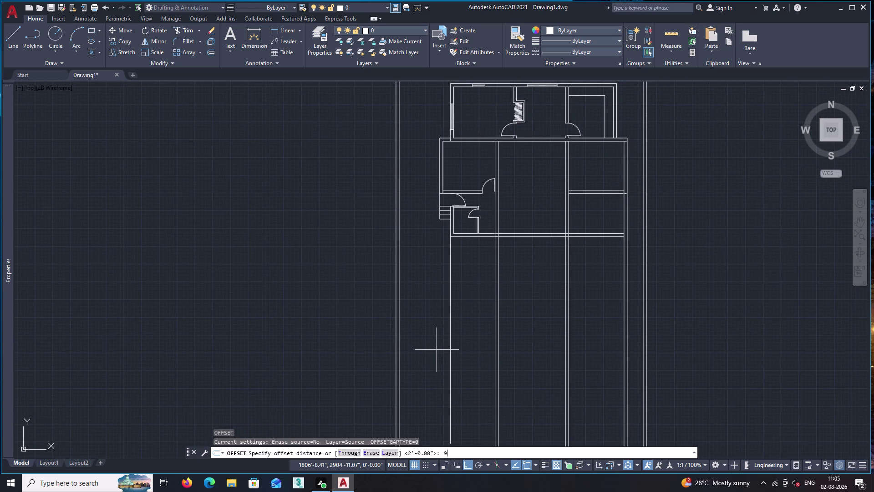
key(shift+quotedbl)
key(Return)
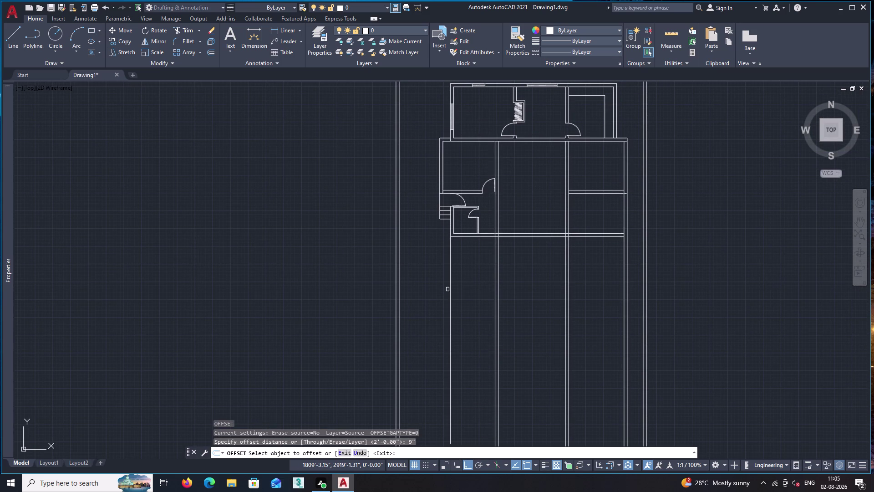
click(450, 290)
click(464, 297)
key(space)
Trim the wall lines crossing the new wall using a fence selection.
text(t)
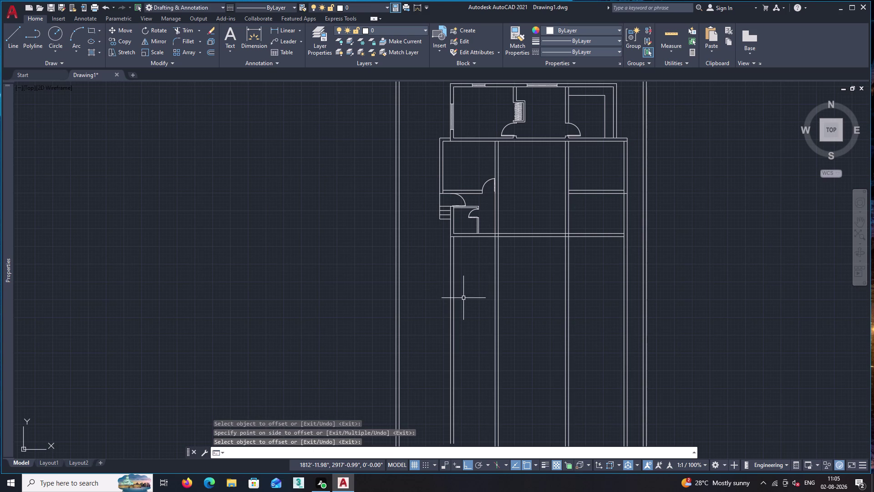
text(r)
key(space)
click(478, 284)
click(607, 308)
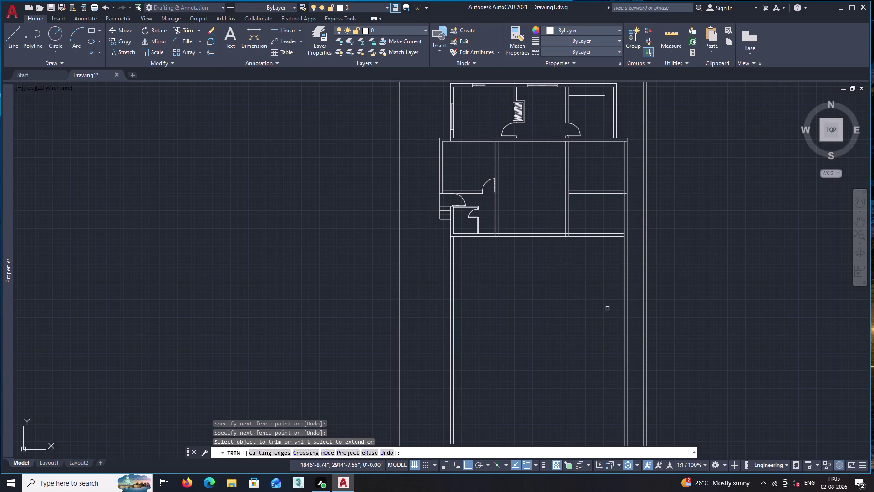
key(space)
middle_drag(494, 250, 476, 315)
Trim the four overlapping wall pieces at the junctions under the small rooms.
text(t)
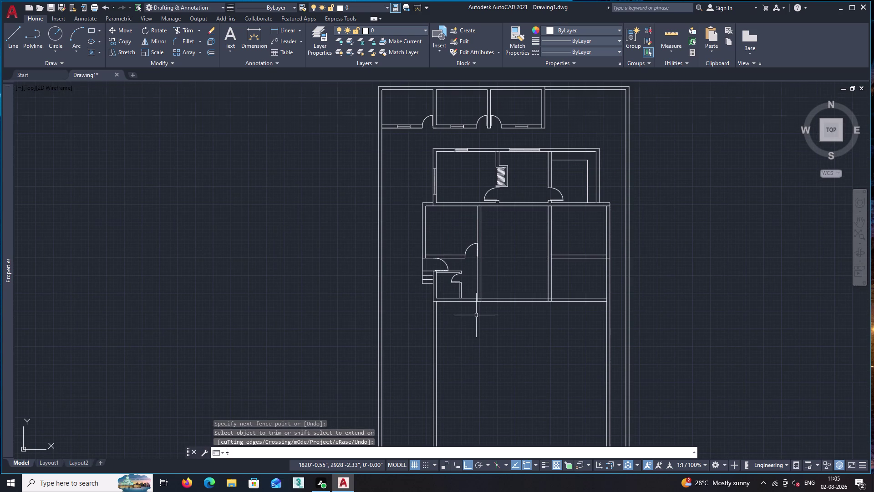
text(r)
key(space)
scroll(up, 3)
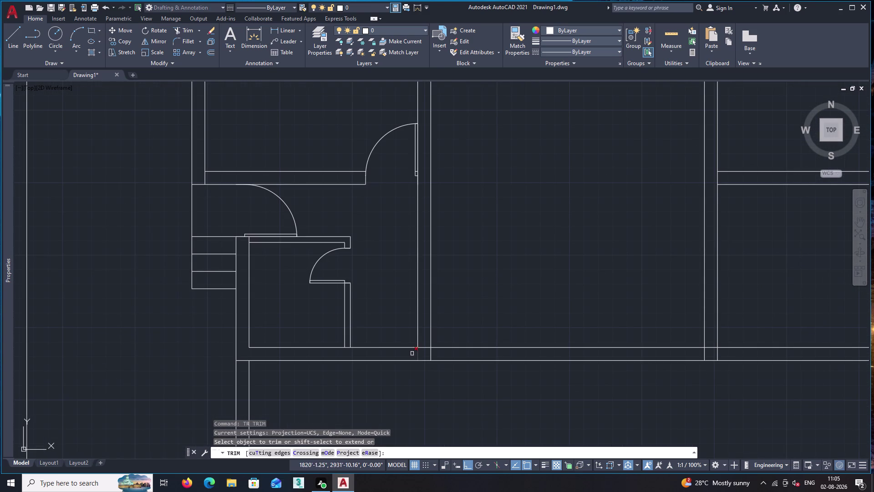
click(409, 353)
click(438, 354)
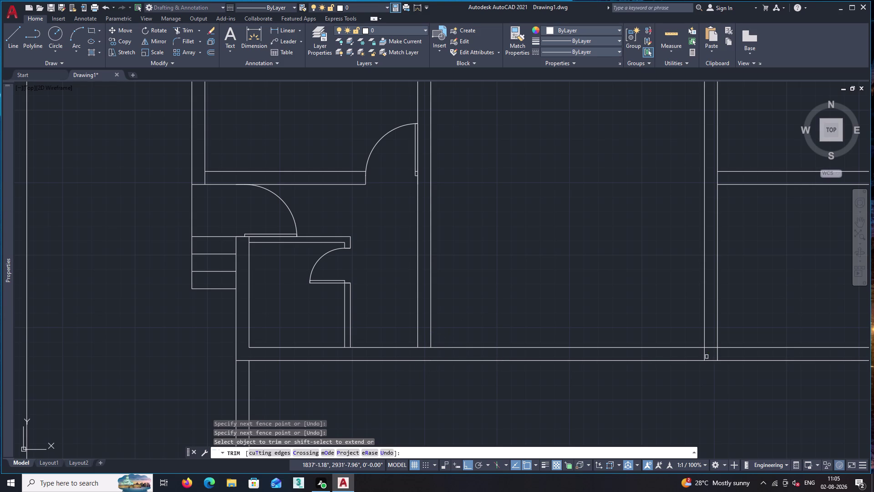
click(699, 353)
click(734, 355)
key(space)
scroll(down, 3)
middle_drag(519, 402, 499, 304)
middle_drag(475, 345, 495, 329)
key(o)
key(Return)
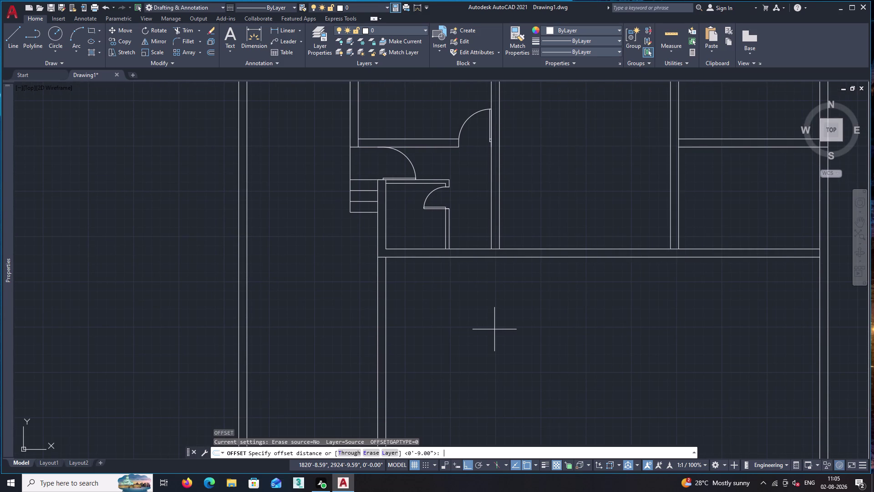
Offset the left wall line 14' to the right.
text(14)
key(apostrophe)
key(Return)
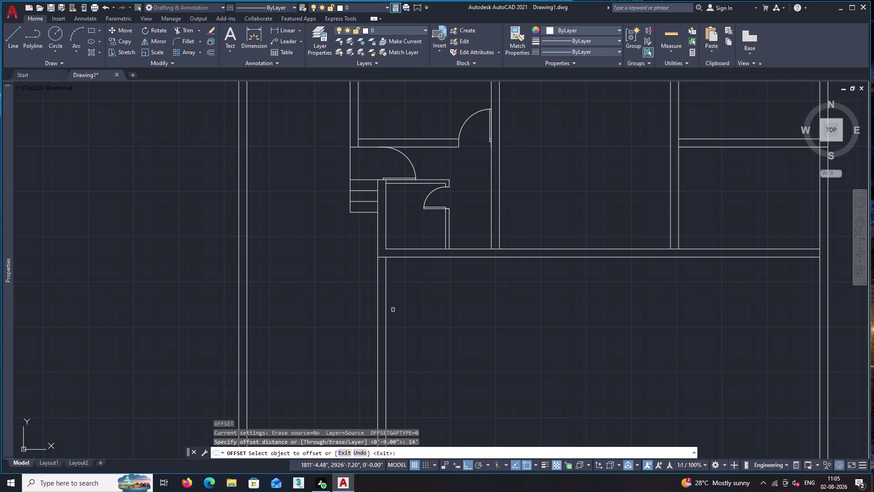
click(387, 310)
click(502, 329)
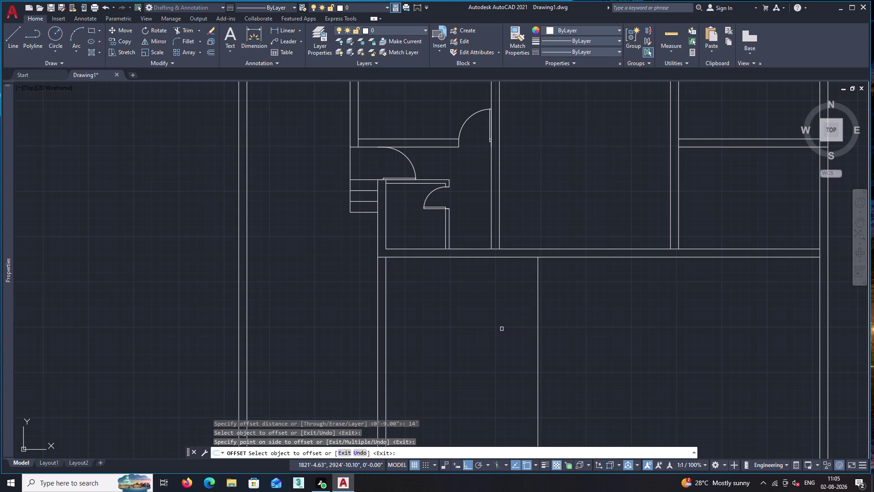
key(space)
Offset the new 14' line 9" to the right for the wall's second face.
text(o)
key(Return)
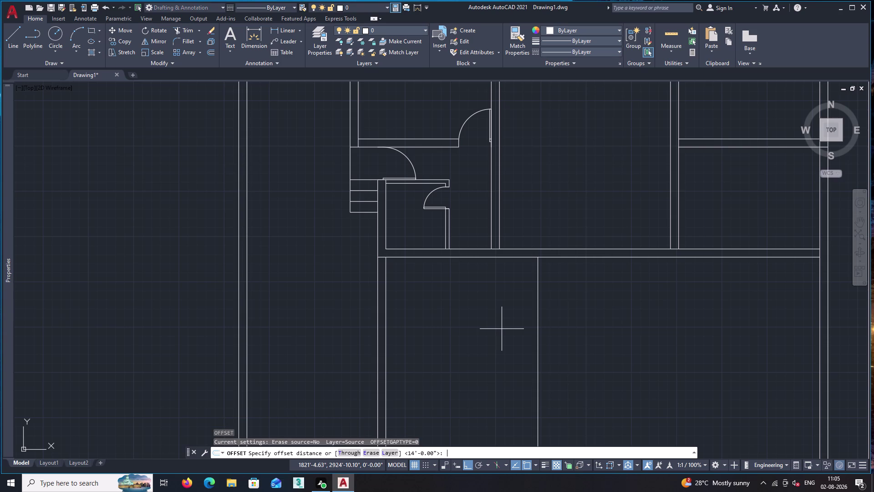
key(9)
key(shift+quotedbl)
key(Return)
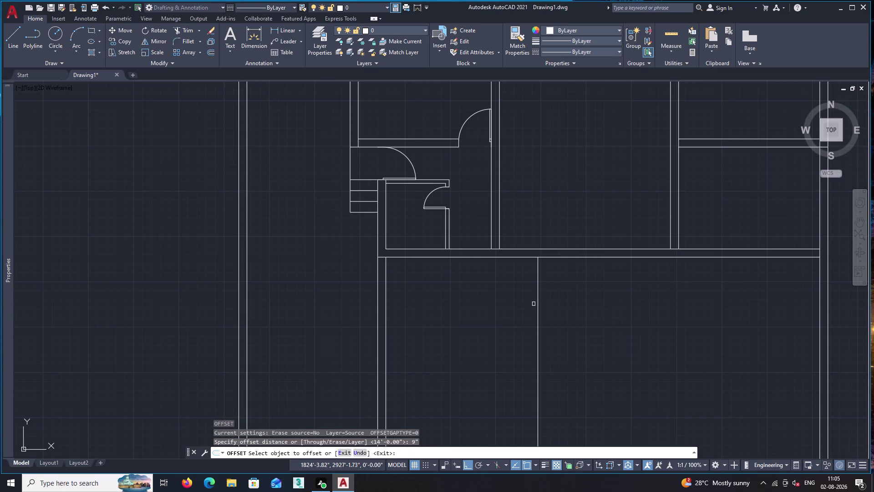
click(537, 302)
click(553, 310)
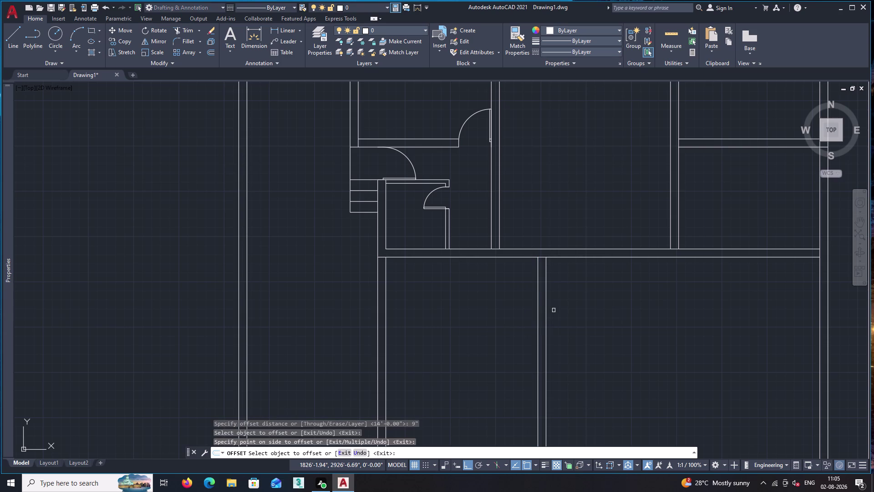
key(space)
scroll(down, 3)
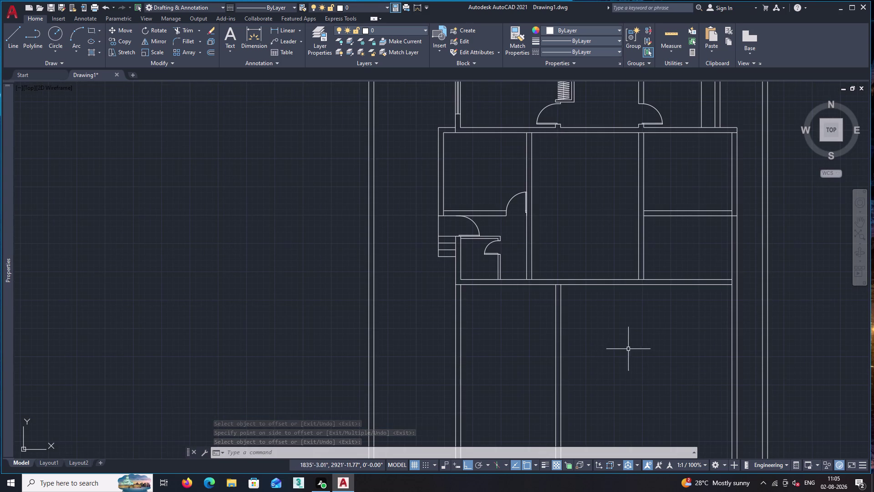
Offset both bottom house wall lines 12' downward for the new cross wall.
key(o)
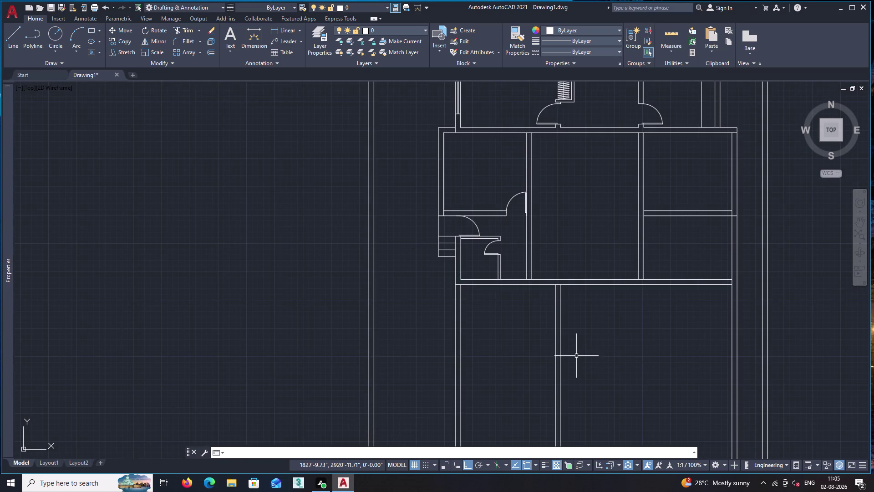
key(Return)
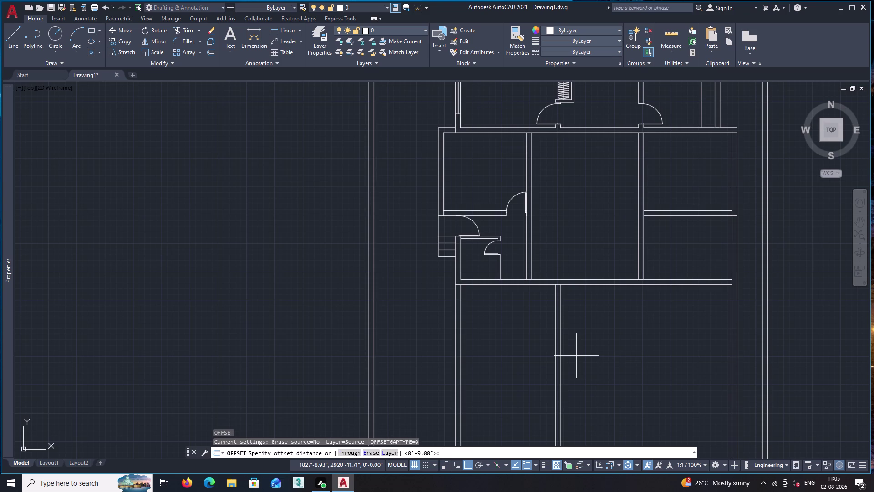
text(12')
key(Return)
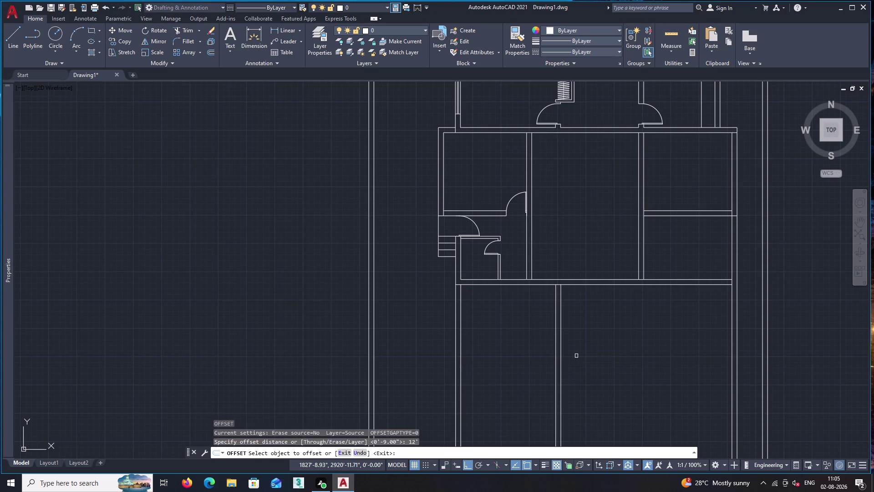
click(538, 285)
click(533, 313)
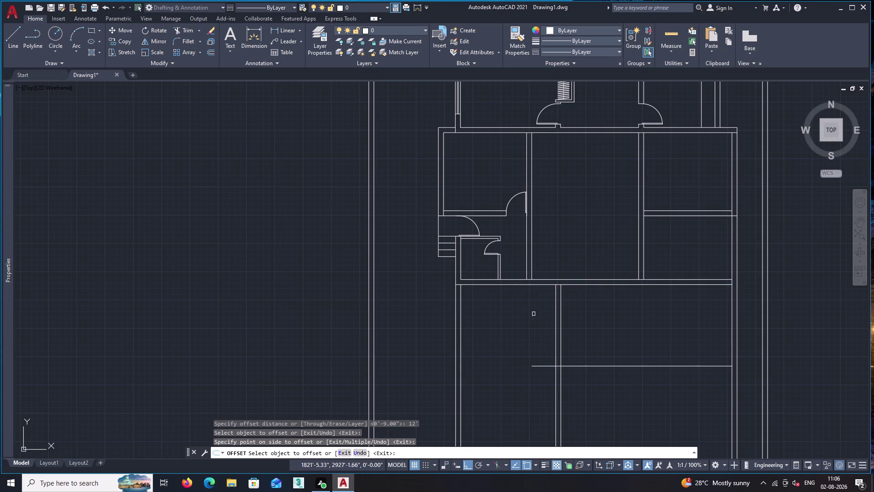
click(498, 286)
click(501, 326)
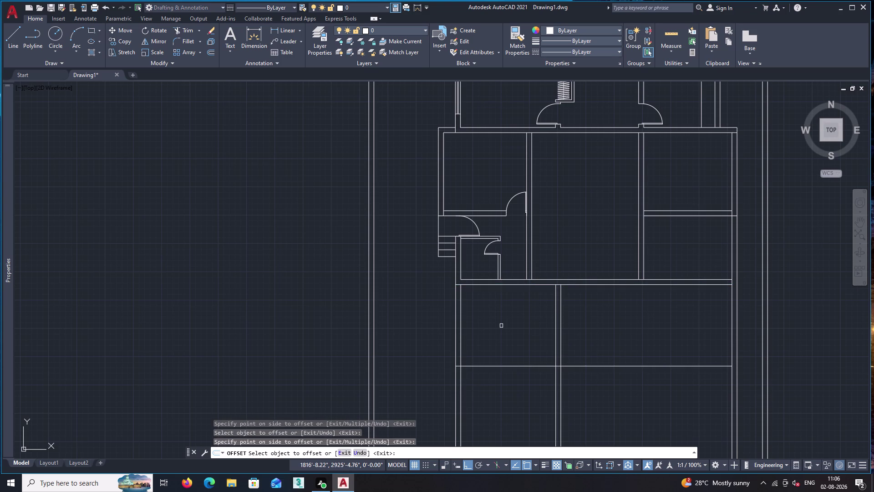
key(space)
Offset both new lines 9" lower to form the cross wall's second face.
text(o)
key(Return)
key(9)
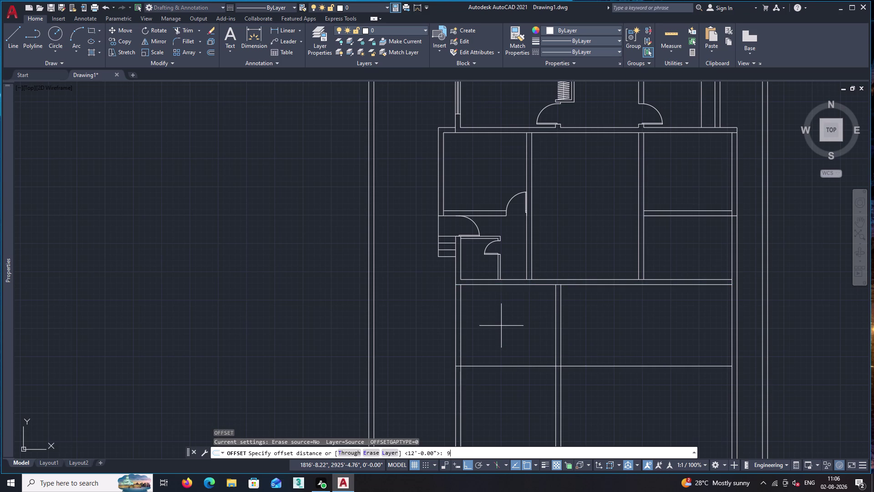
key(shift+quotedbl)
key(Return)
click(507, 367)
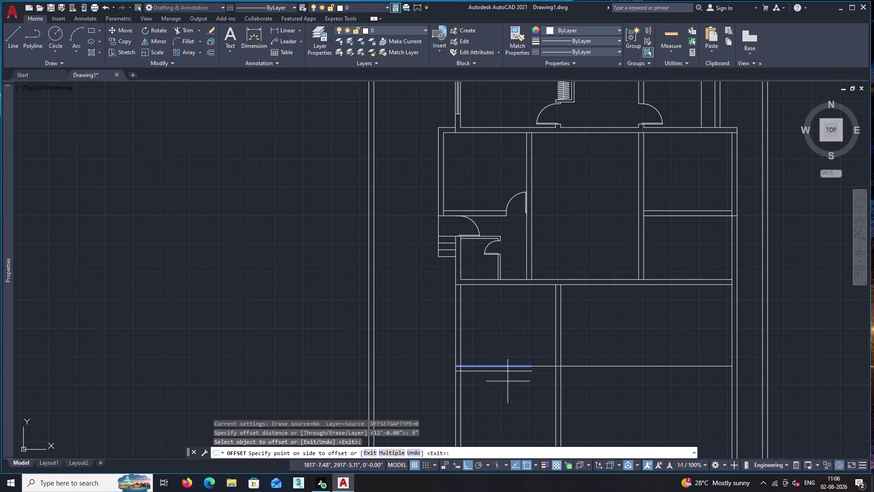
click(509, 383)
click(544, 367)
click(540, 385)
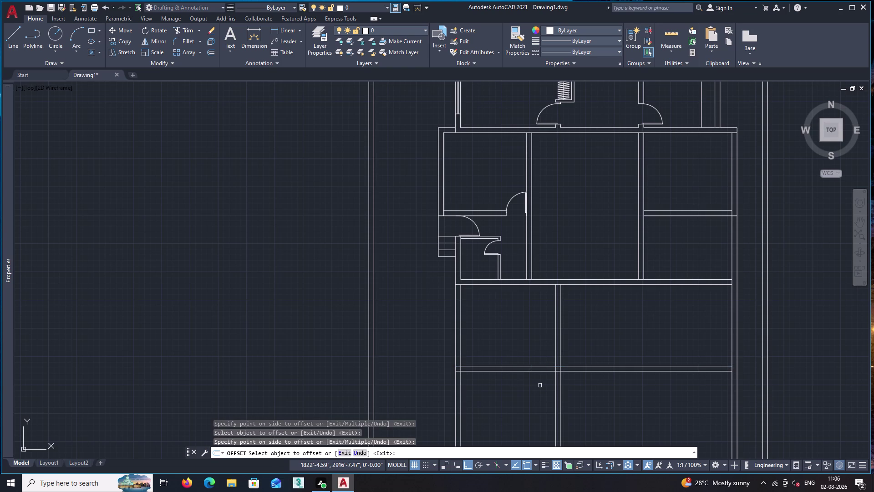
key(space)
Offset the middle vertical wall line 11'6" to the right.
key(o)
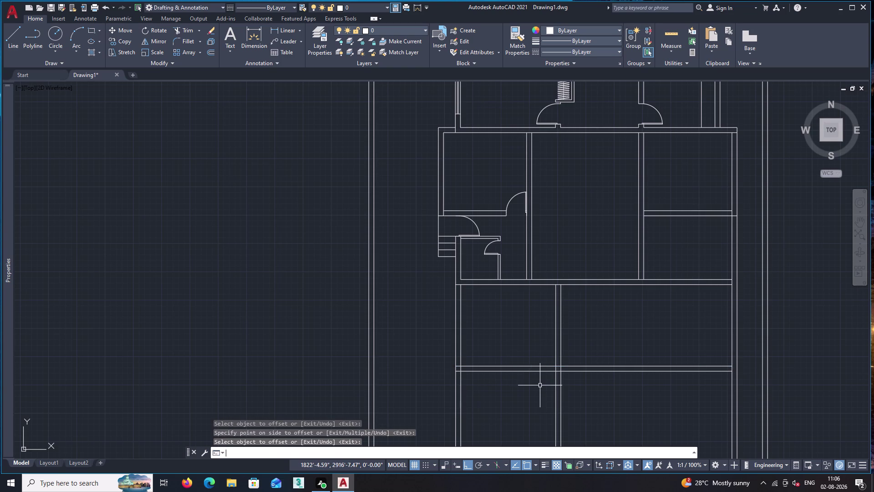
key(Return)
text(11)
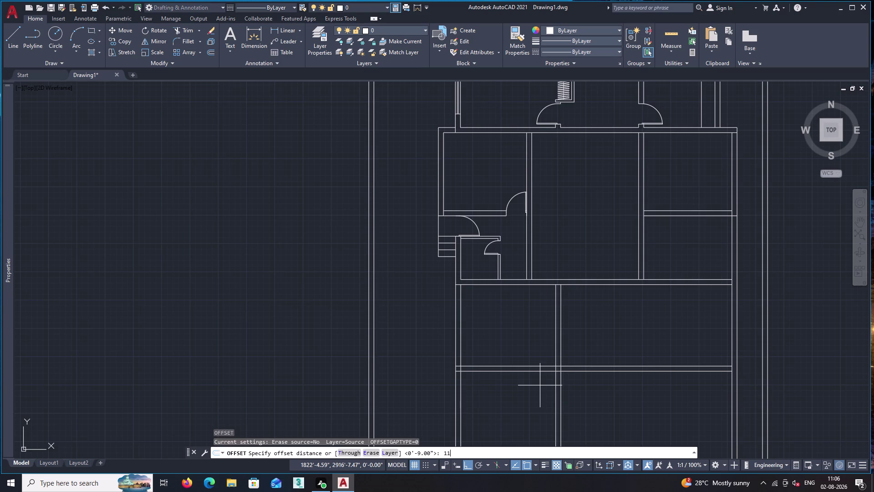
text('6)
key(shift+quotedbl)
key(Return)
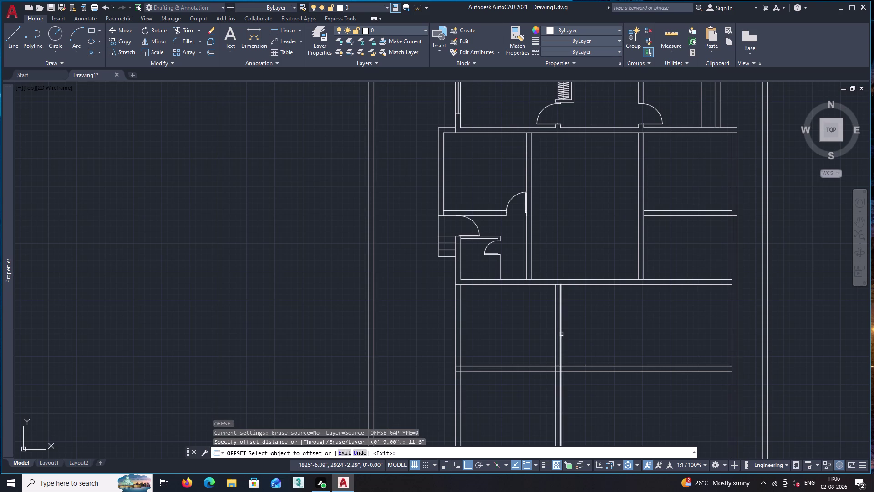
click(561, 334)
click(652, 348)
key(space)
Offset that new vertical line 9" right to complete the third 9" wall.
text(o)
key(Return)
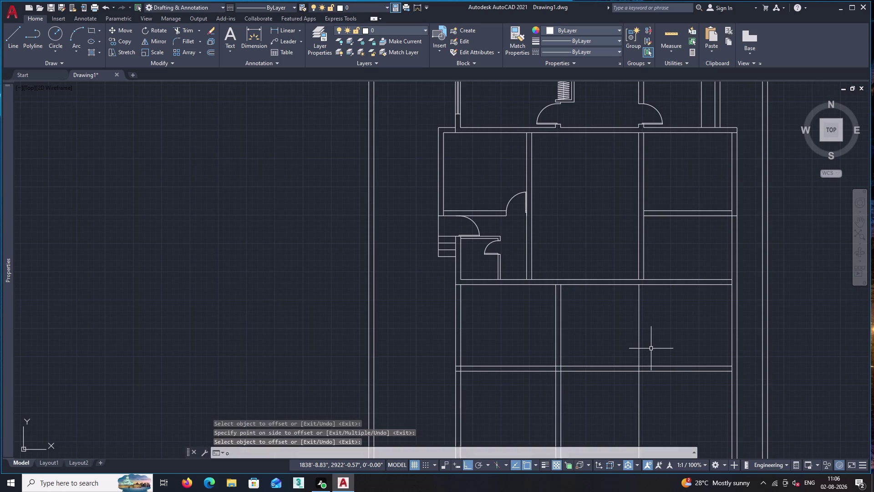
key(9)
key(shift+quotedbl)
key(Return)
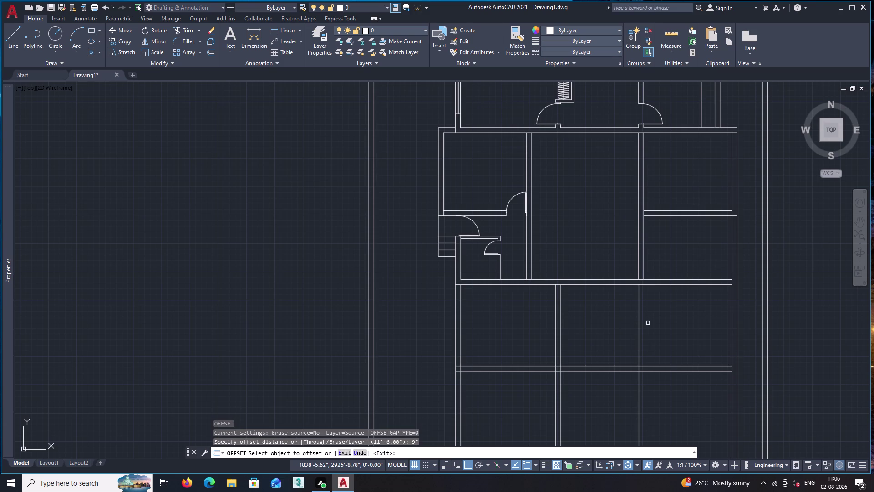
click(639, 326)
click(665, 328)
key(space)
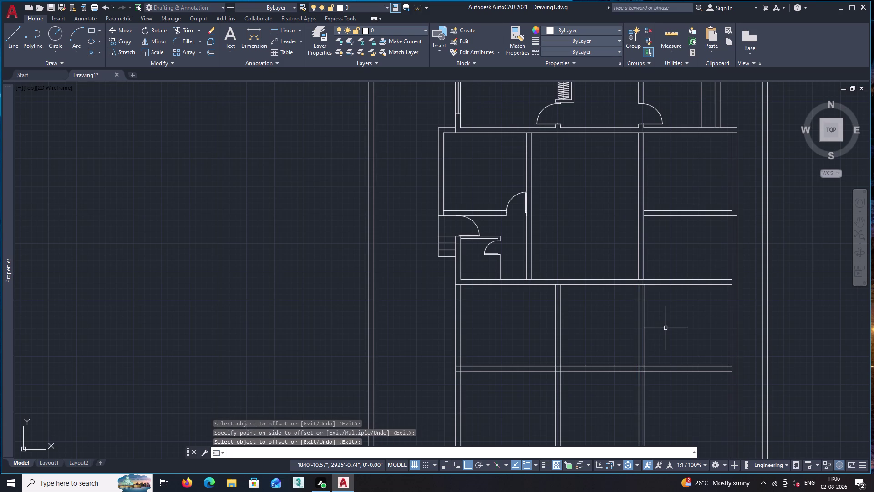
text(tr)
key(space)
Fence-trim the vertical wall lines below the 12' cross wall, then zoom out to the full plan.
drag(670, 408, 665, 406)
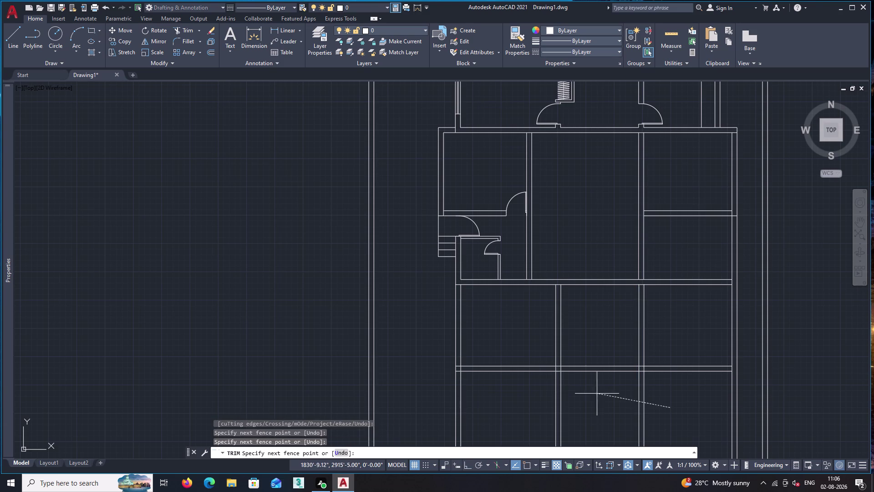
click(531, 386)
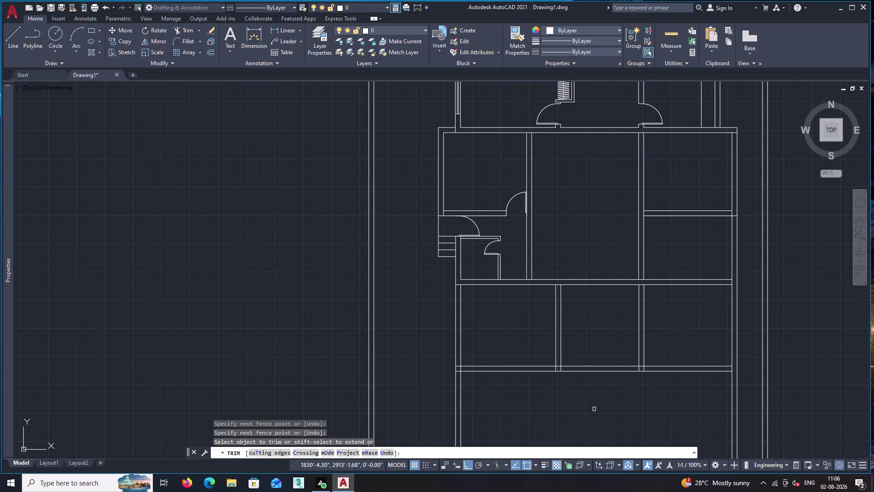
key(space)
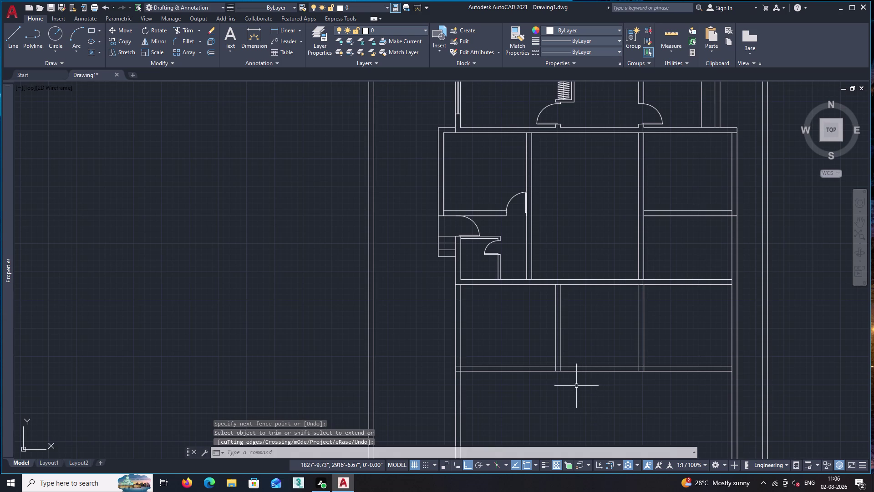
scroll(down, 3)
middle_drag(563, 389, 549, 320)
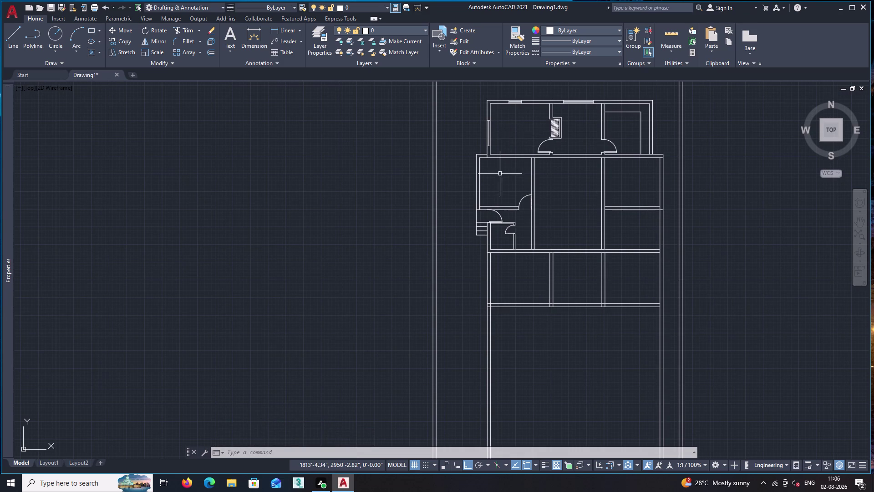
Draw a short line across the left wall of the room beside the stairs.
middle_drag(500, 173, 567, 265)
scroll(up, 3)
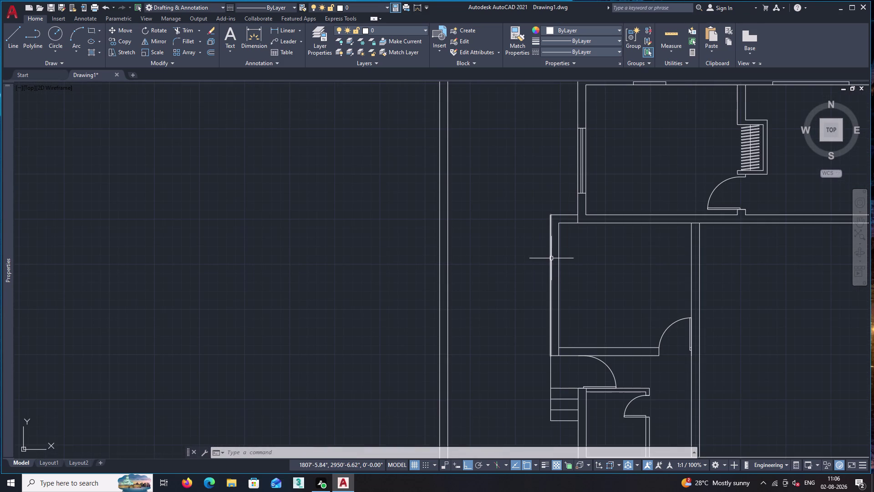
key(l)
key(Return)
scroll(up, 3)
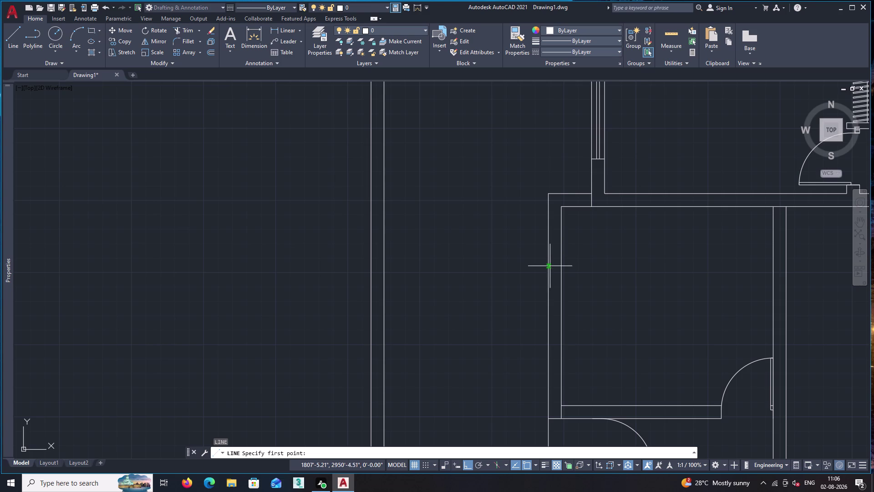
click(541, 269)
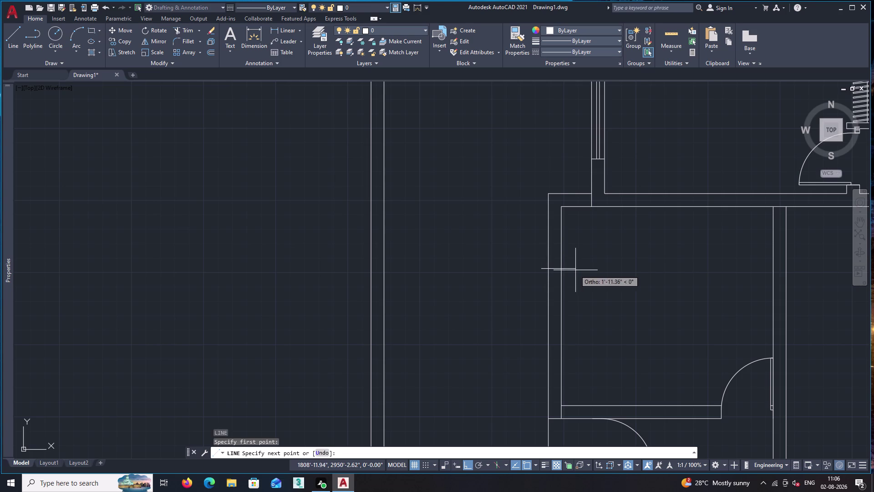
click(578, 270)
key(space)
Try offsetting the cross line 3' and then 4', undoing and cancelling both attempts.
key(o)
key(Return)
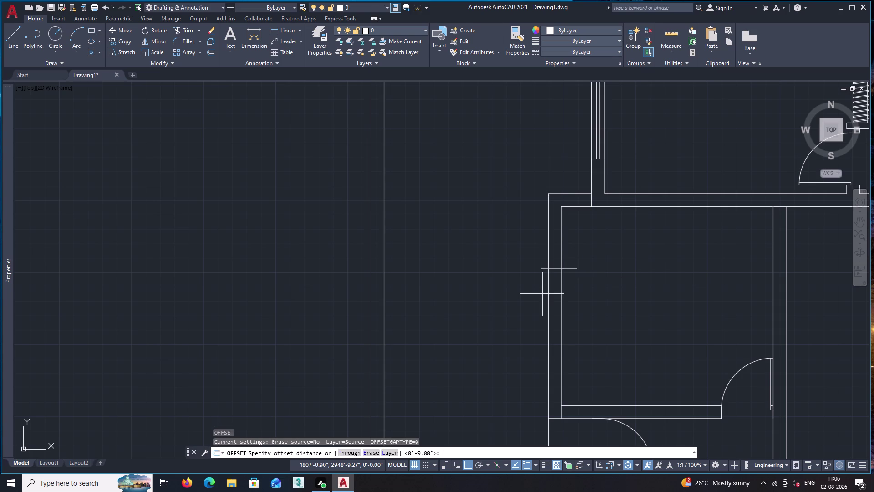
key(3)
key(apostrophe)
key(Return)
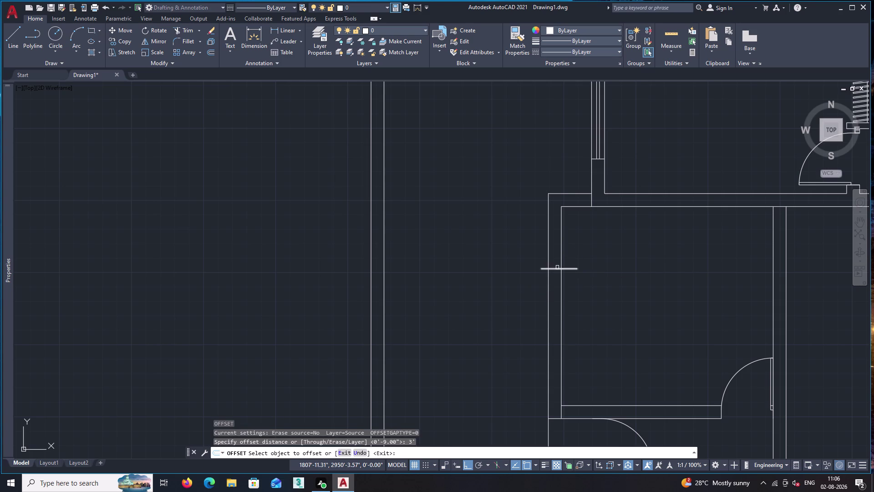
click(557, 268)
click(555, 312)
key(ctrl+z)
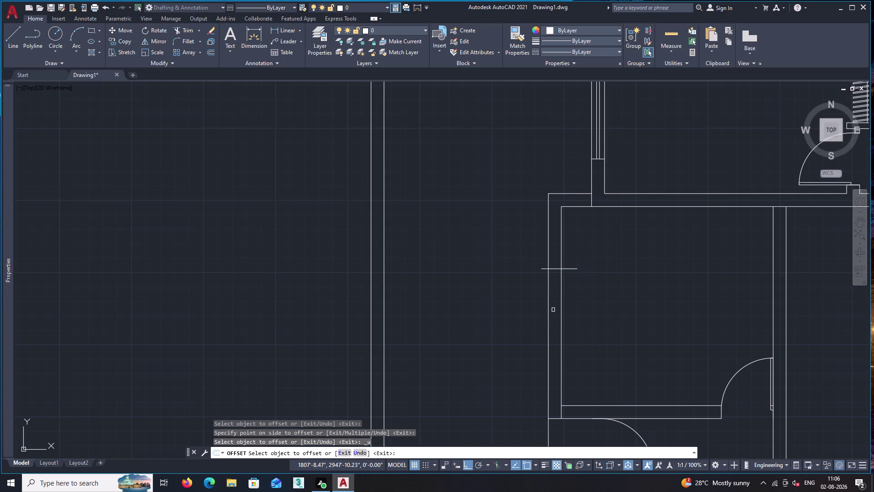
key(o)
key(Return)
key(4)
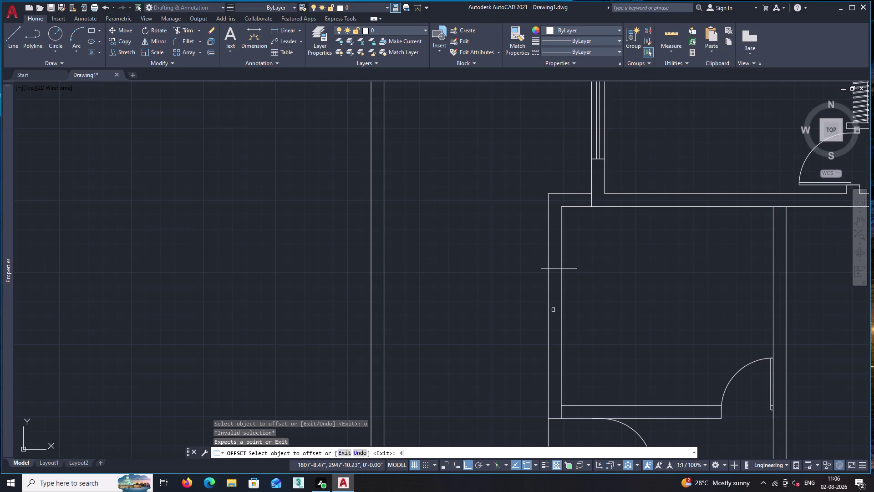
key(apostrophe)
key(Return)
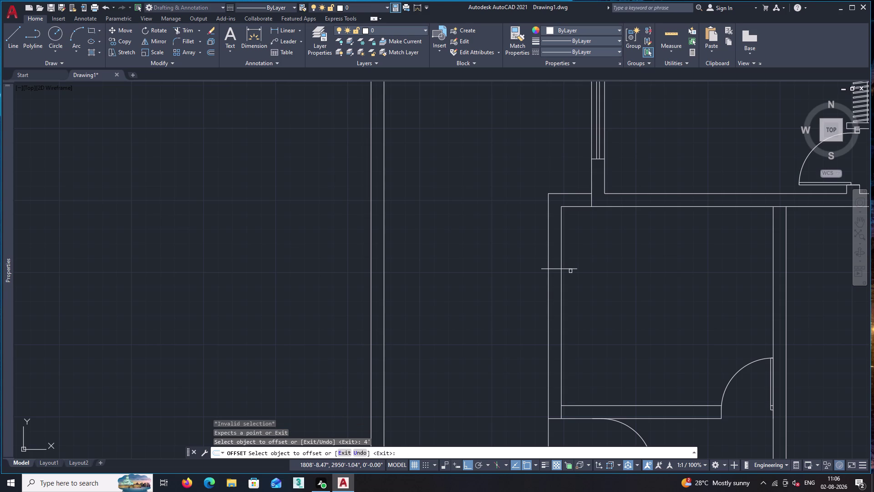
click(570, 270)
key(Escape)
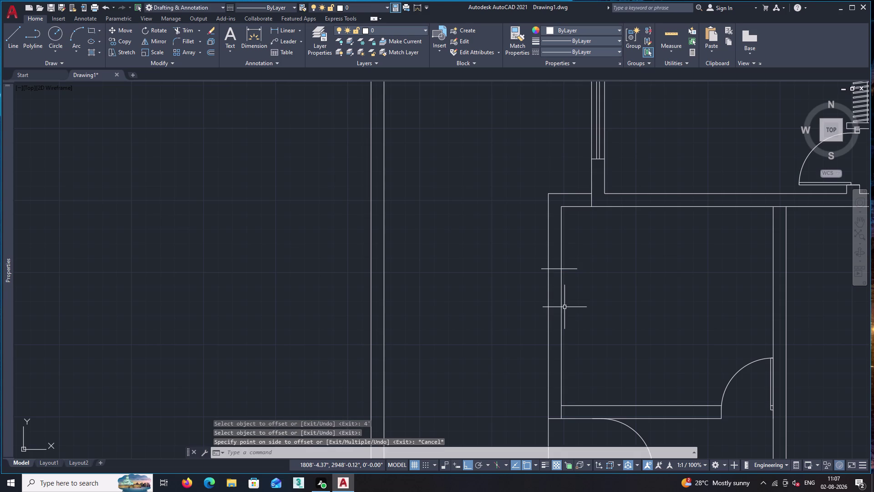
Offset the cross line 5' downward to mark the window opening's other edge.
key(o)
key(Return)
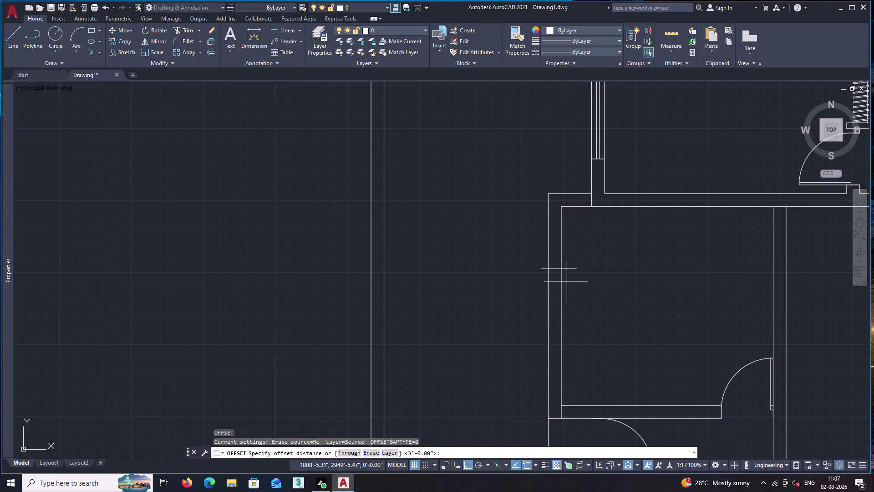
text(5')
key(Return)
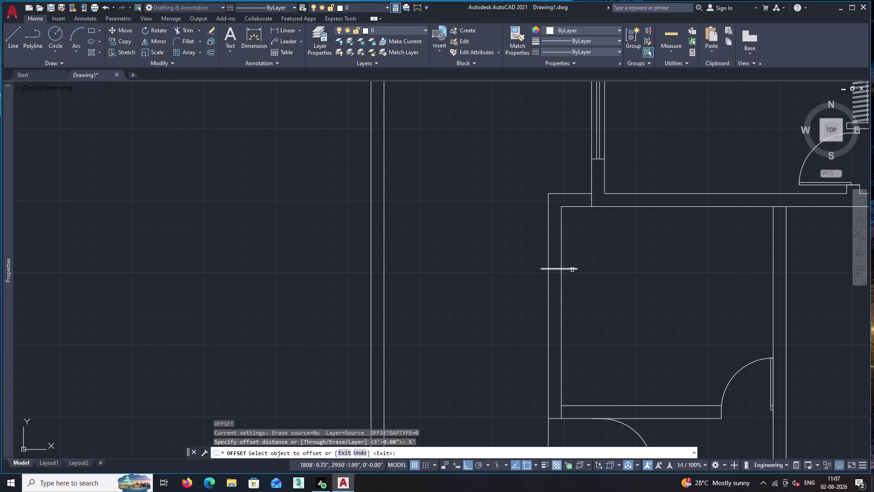
click(572, 270)
click(572, 299)
key(space)
Trim the wall lines between the two cross lines and remove the leftover line outside the wall.
text(t)
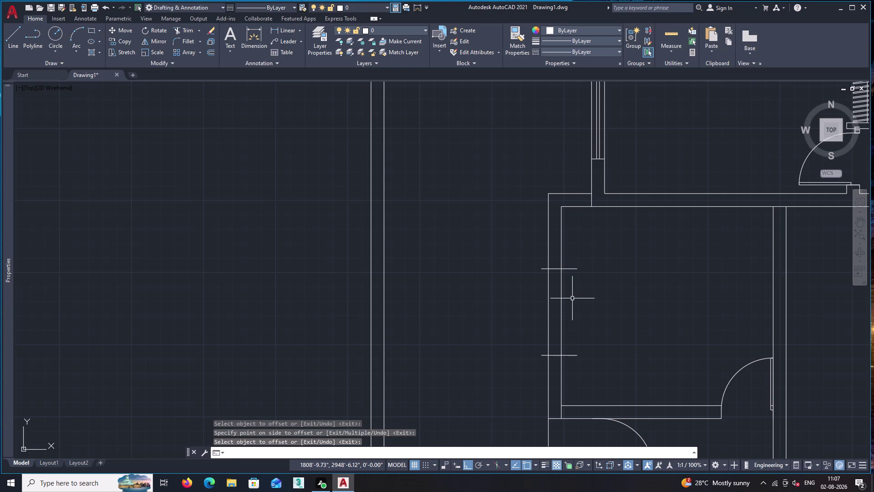
text(r)
key(space)
click(574, 268)
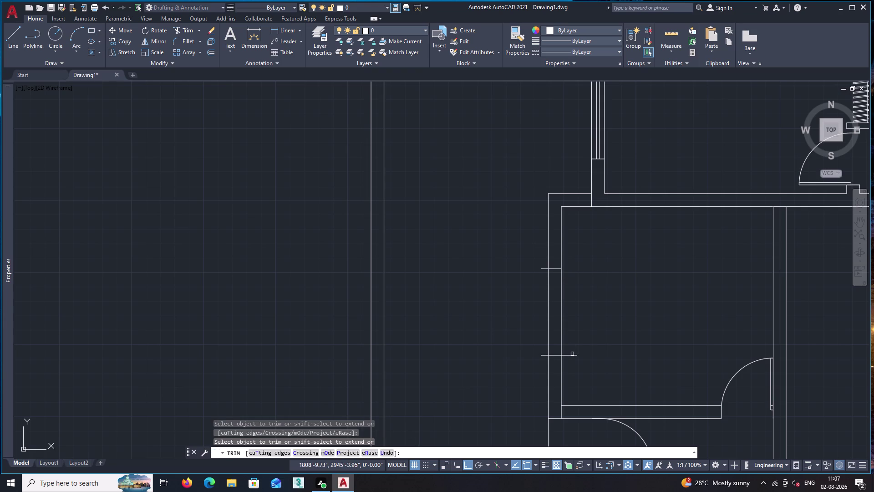
click(572, 356)
click(543, 357)
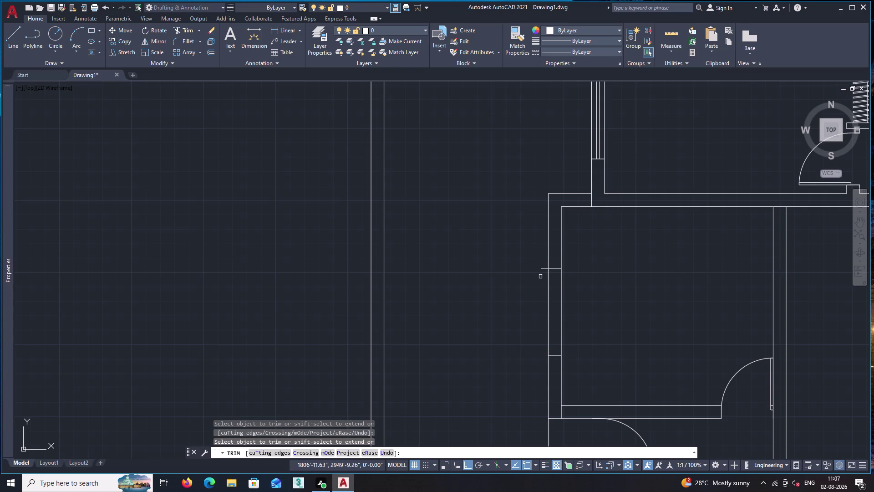
click(543, 268)
key(space)
key(l)
key(Return)
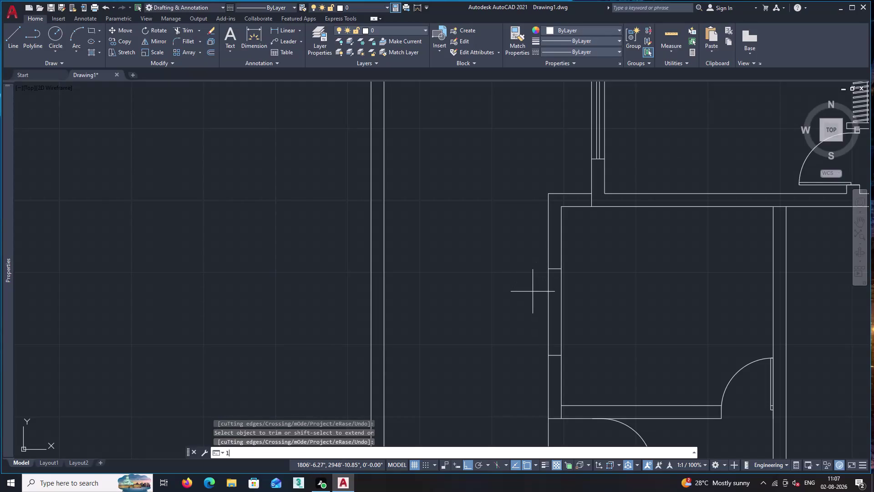
scroll(up, 3)
Draw a centre line through the opening, then cancel a 9" offset attempt.
click(557, 261)
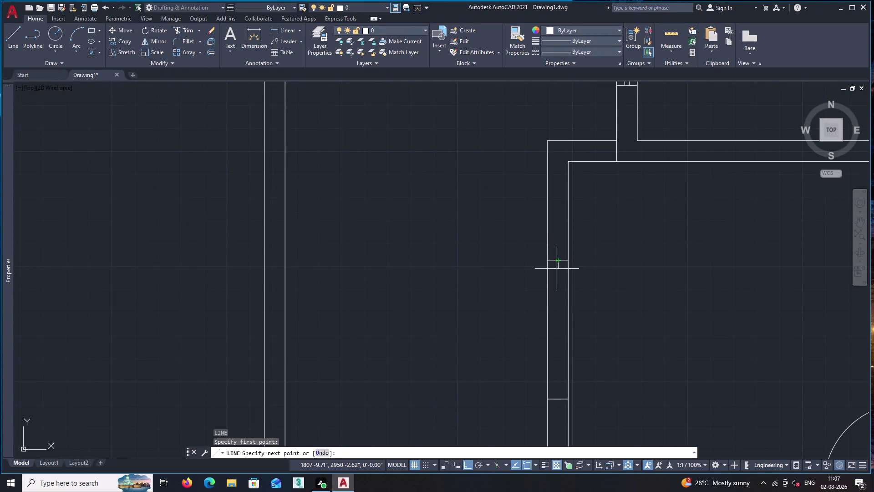
click(559, 397)
key(space)
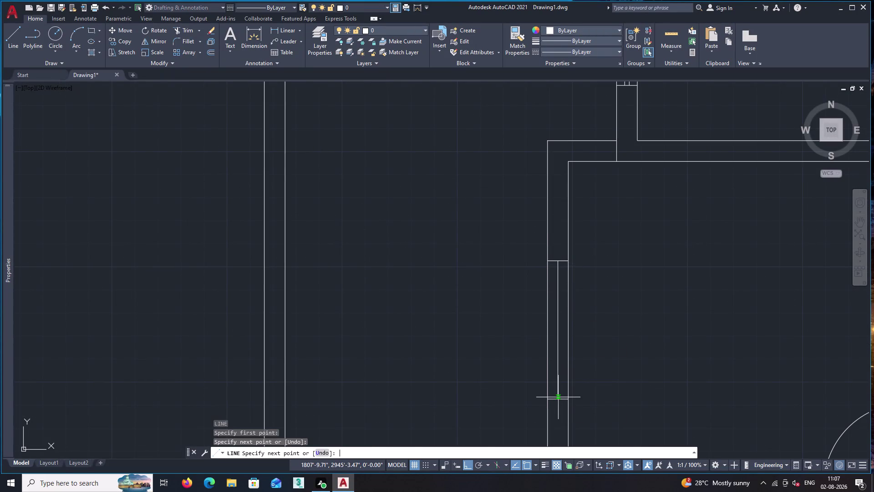
key(o)
key(Return)
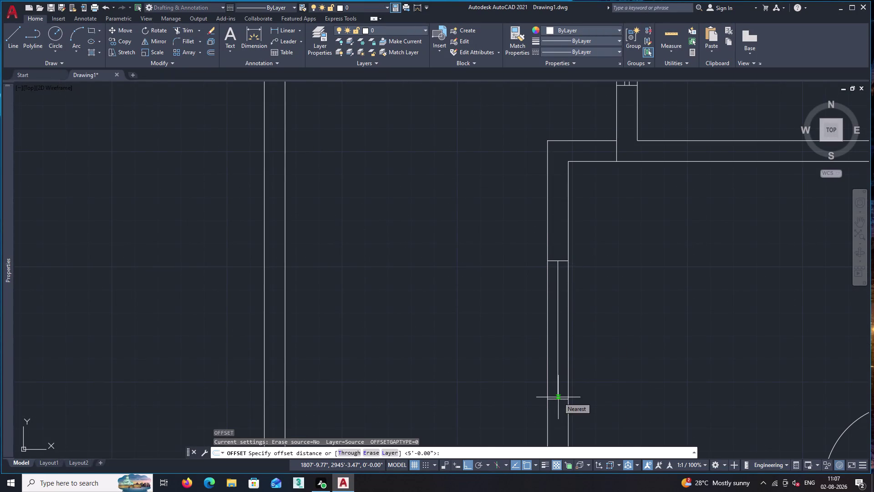
key(9)
key(shift+quotedbl)
key(Return)
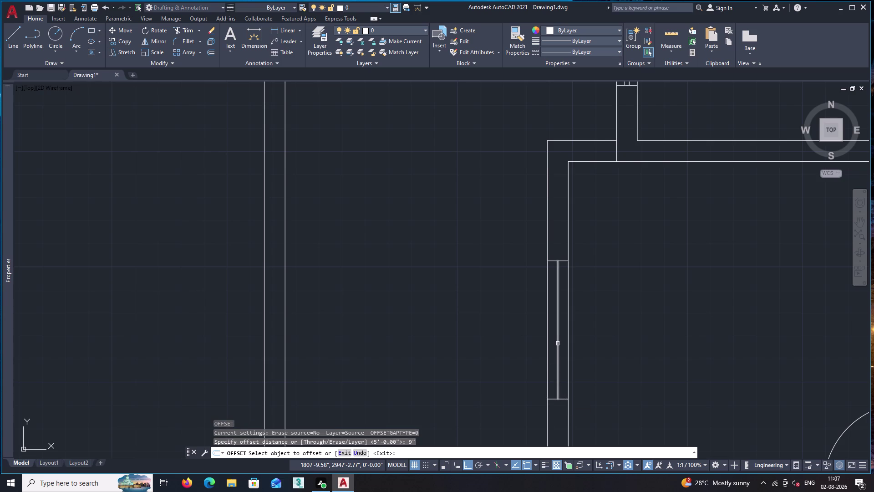
key(Escape)
Offset the centre line 1" to each side as the window glass lines.
key(o)
key(Return)
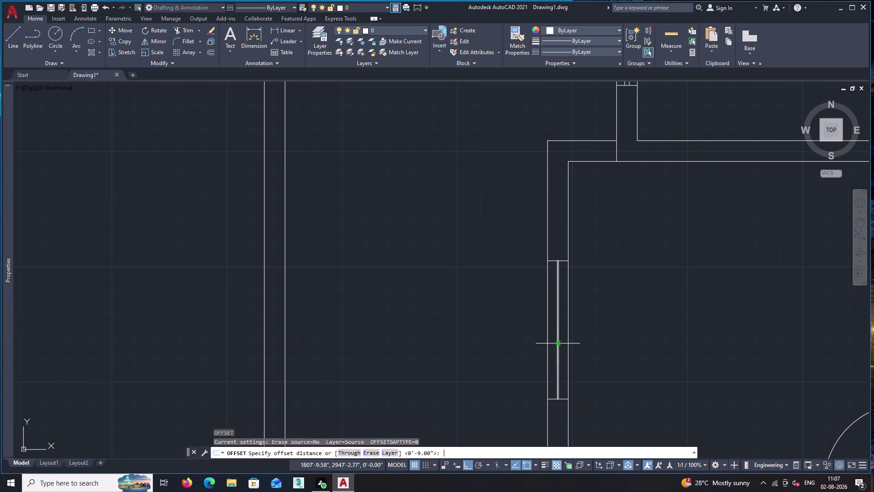
text(1")
key(Return)
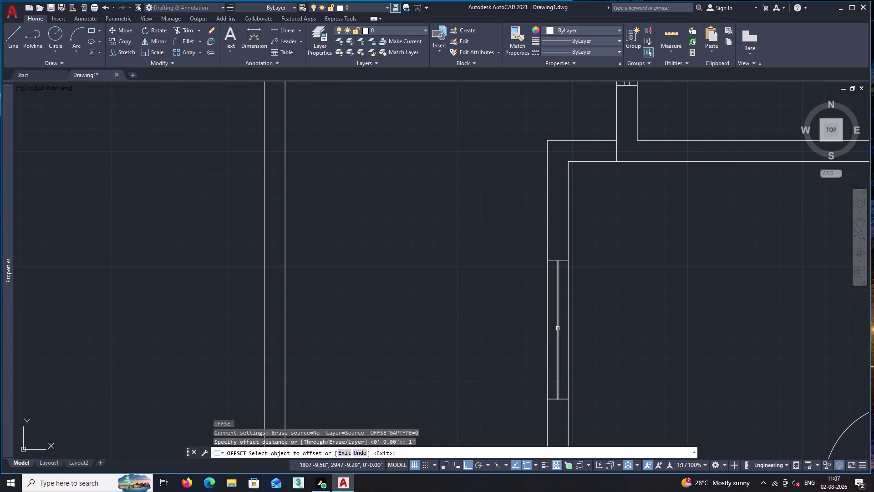
click(558, 328)
click(564, 330)
scroll(up, 3)
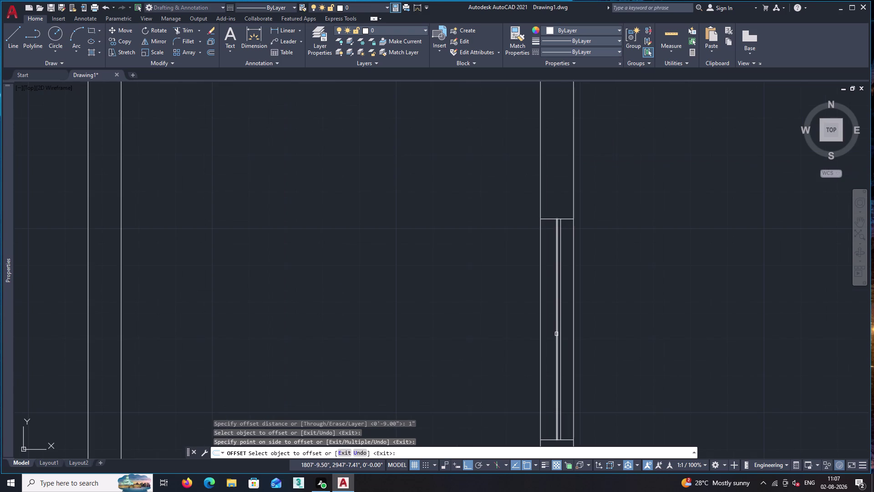
click(556, 334)
click(548, 335)
key(space)
Delete the window's centre line.
click(558, 340)
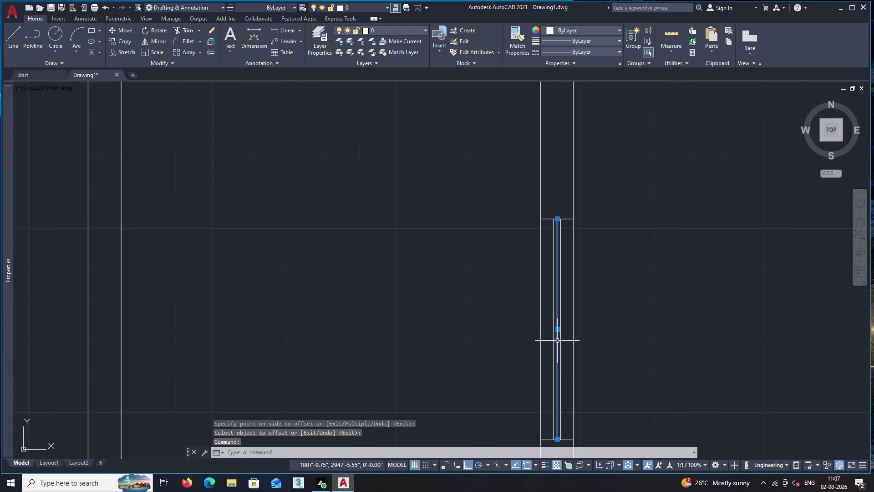
key(Delete)
scroll(down, 3)
Draw a line across the porch steps beside the wall opening.
scroll(down, 3)
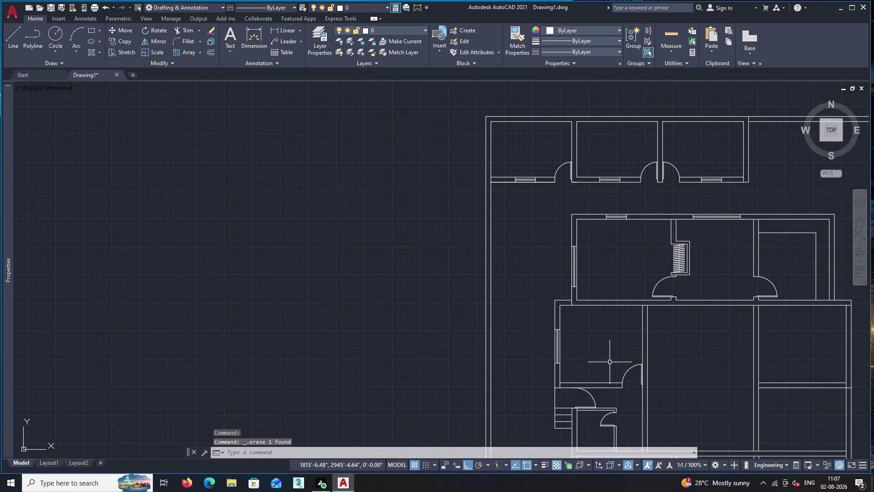
middle_drag(619, 368, 518, 316)
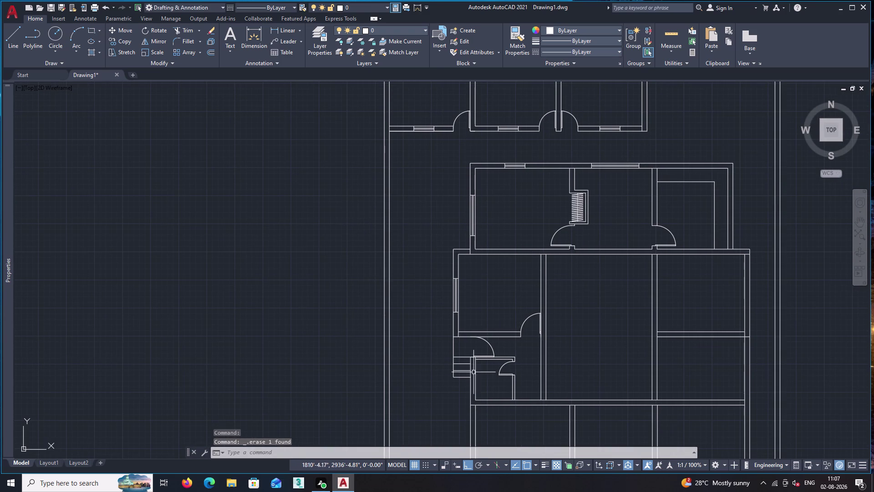
scroll(up, 3)
middle_drag(468, 387, 464, 366)
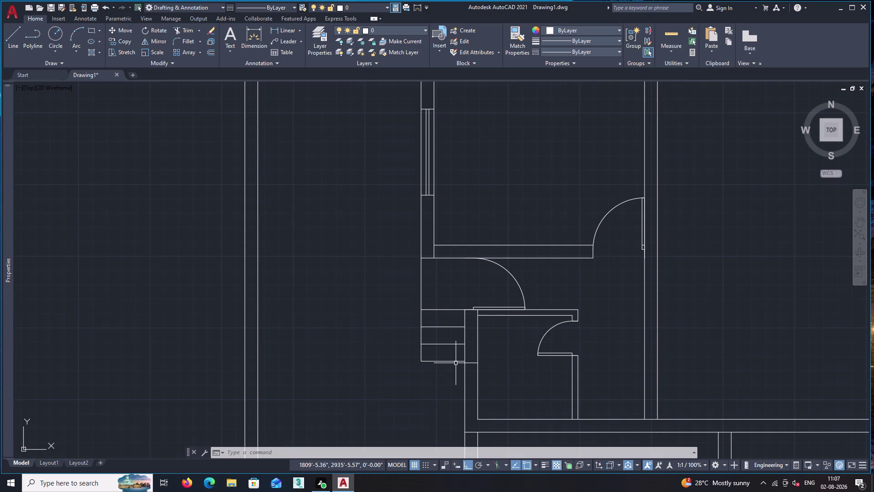
key(l)
key(Return)
scroll(up, 3)
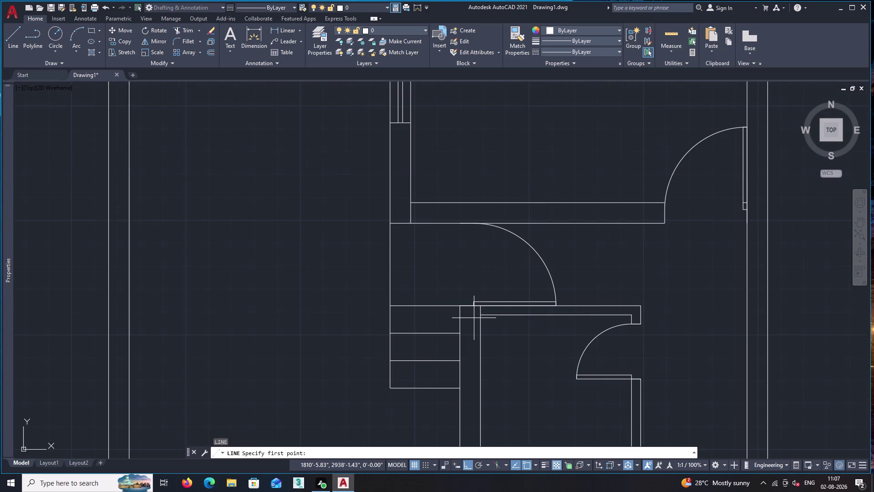
click(479, 315)
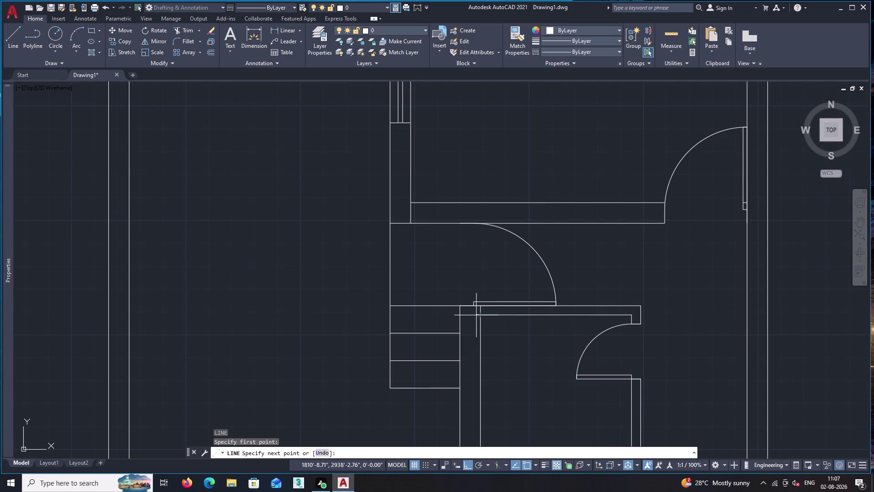
click(459, 315)
key(space)
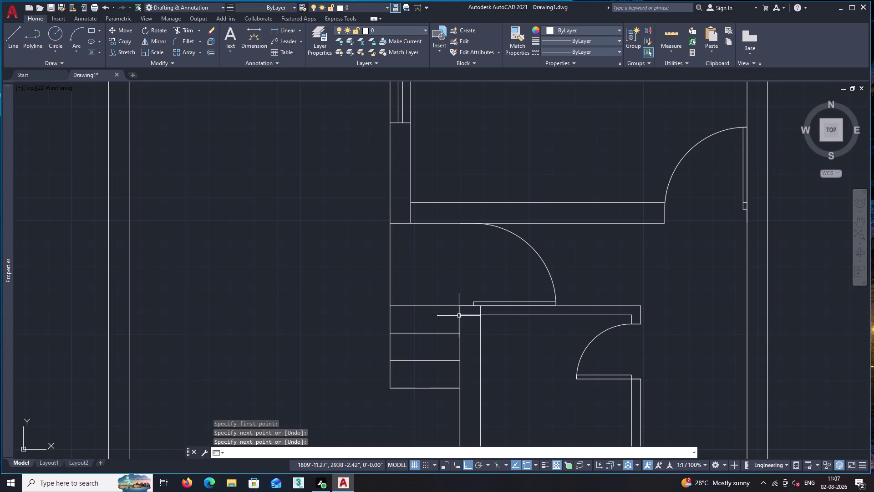
Offset the wall line 2" into the wall opening.
text(o)
key(Return)
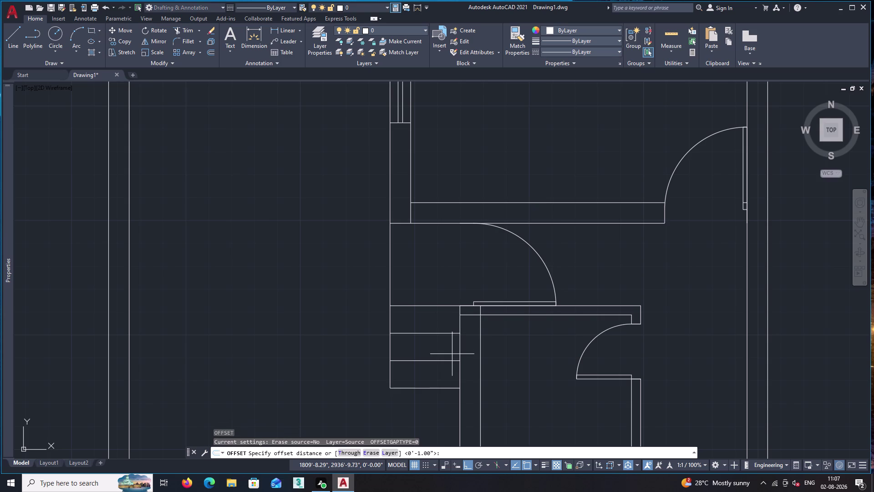
text(2')
key(Return)
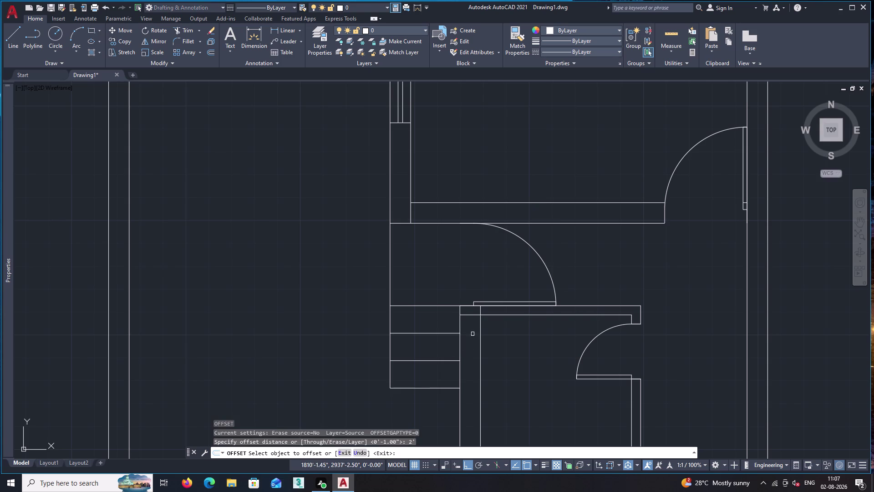
click(473, 316)
click(466, 352)
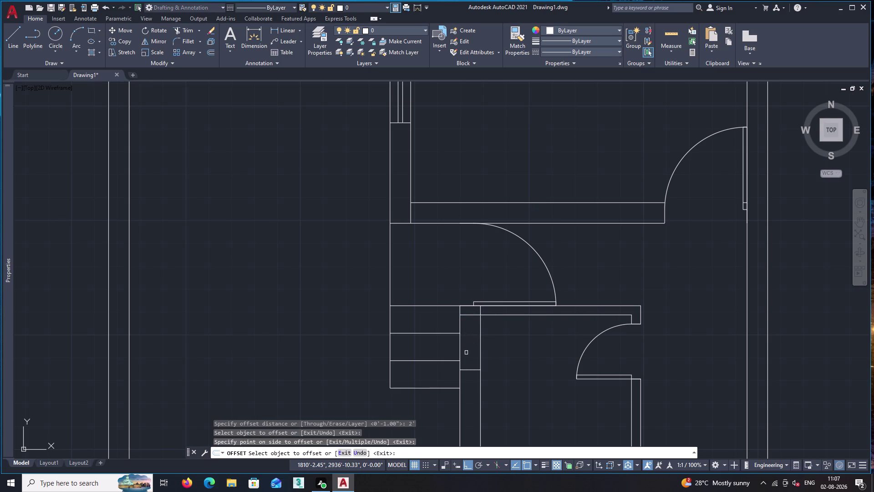
key(space)
Draw a line spanning the wall opening at its edge.
key(l)
key(Return)
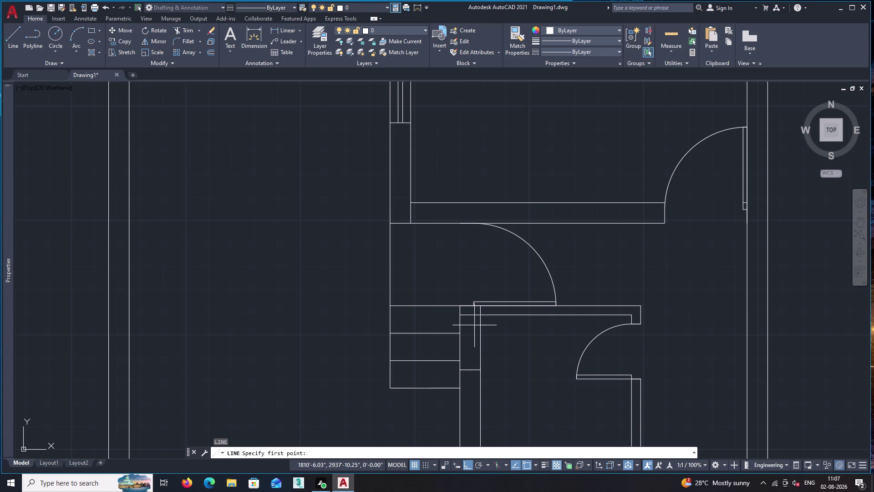
click(470, 314)
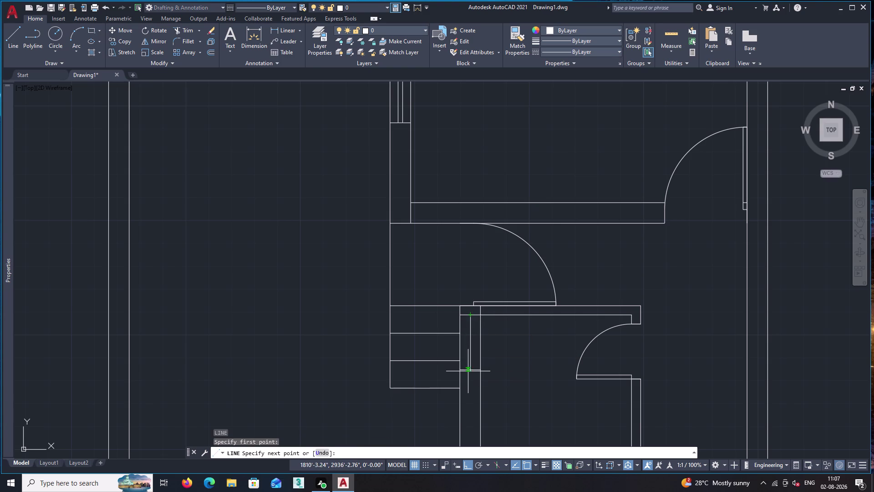
click(469, 371)
key(space)
Add two more parallel window lines at 1" offsets in the opening.
text(o)
key(Return)
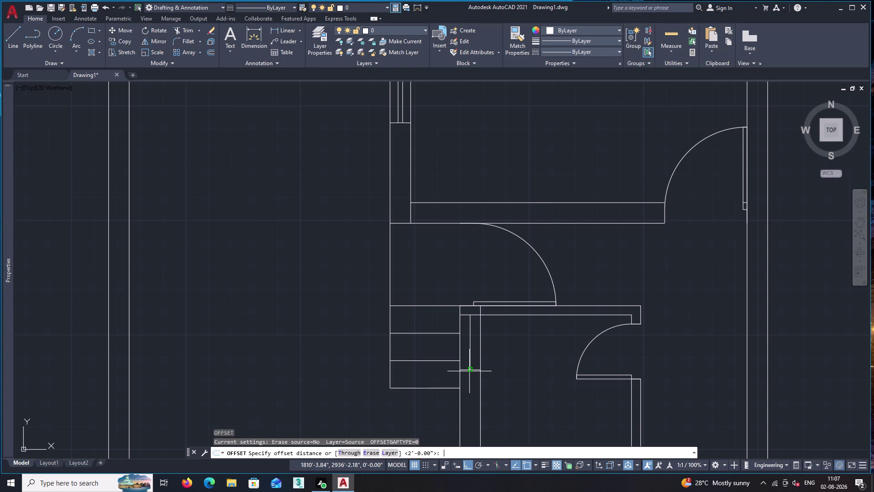
key(1)
key(shift+quotedbl)
key(Return)
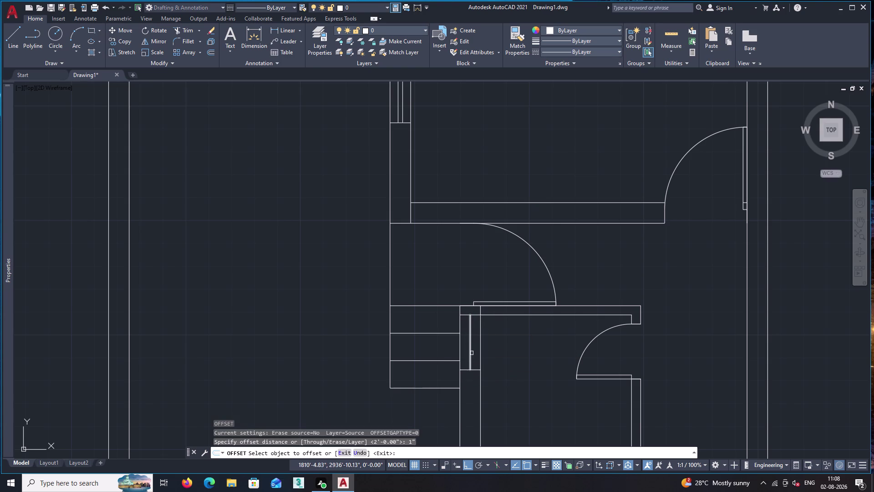
click(470, 352)
click(464, 350)
scroll(up, 3)
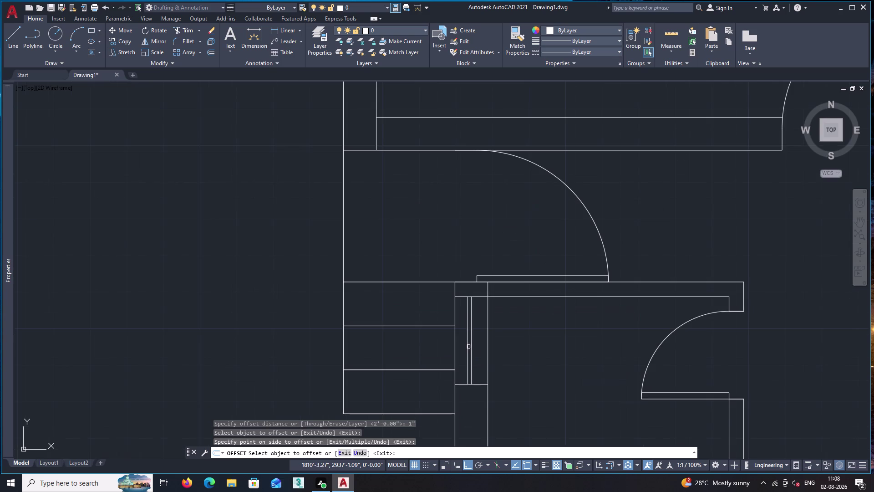
click(471, 348)
click(479, 352)
key(space)
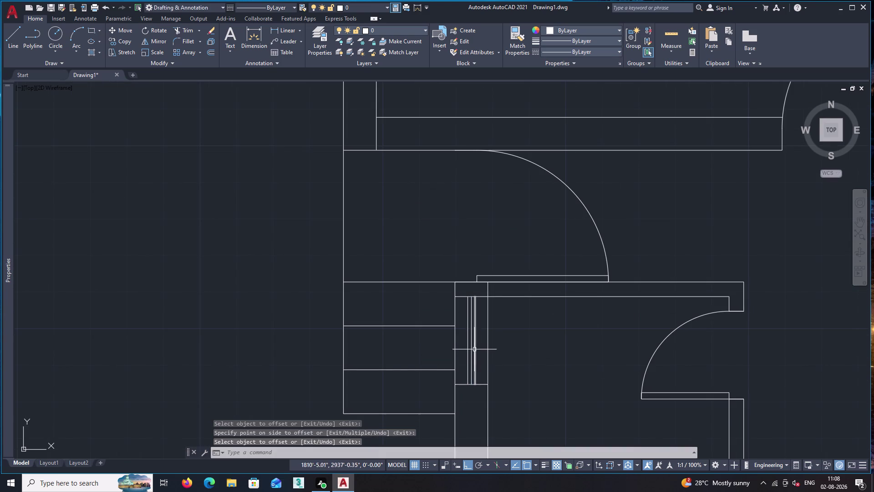
Erase the stray extra line from the window.
click(472, 349)
key(Delete)
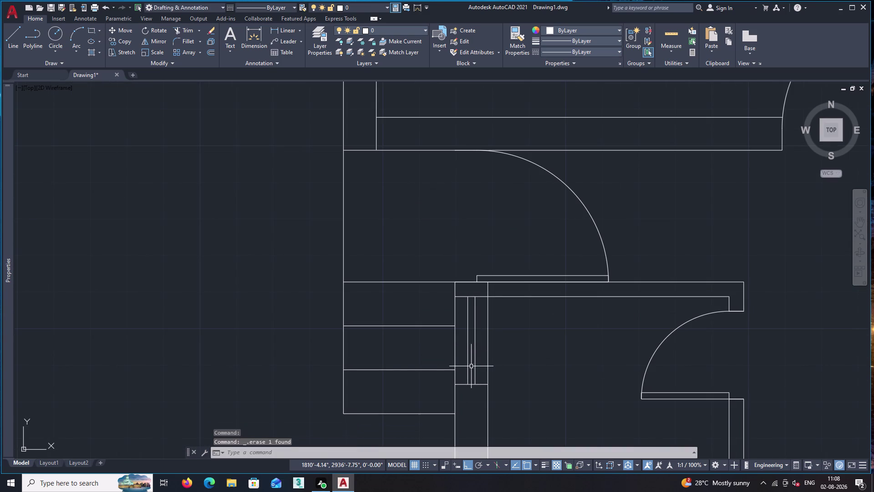
scroll(down, 3)
scroll(down, 3)
Draw a cap line across the interior wall thickness below the door.
middle_drag(494, 388, 470, 302)
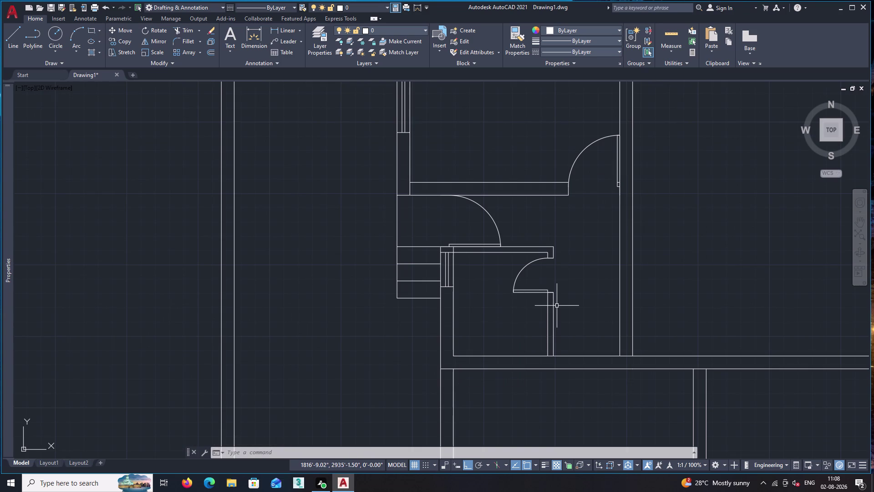
middle_drag(565, 266, 541, 313)
key(l)
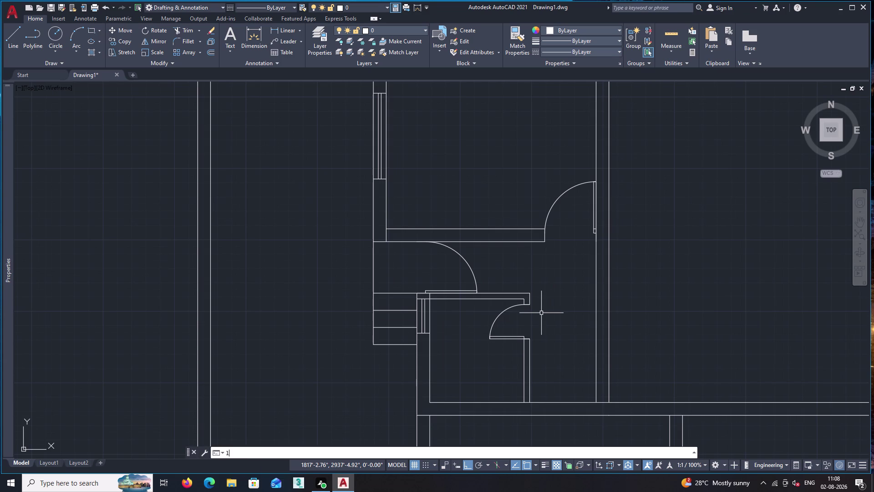
key(Return)
scroll(up, 3)
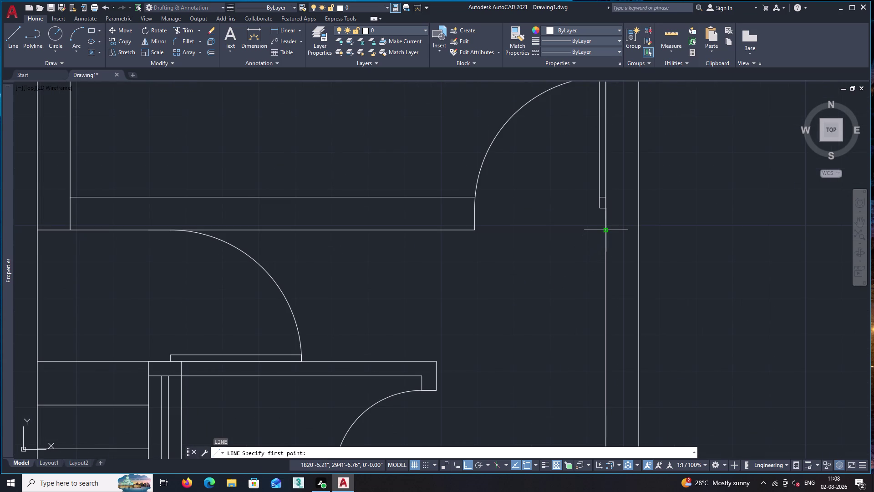
click(606, 230)
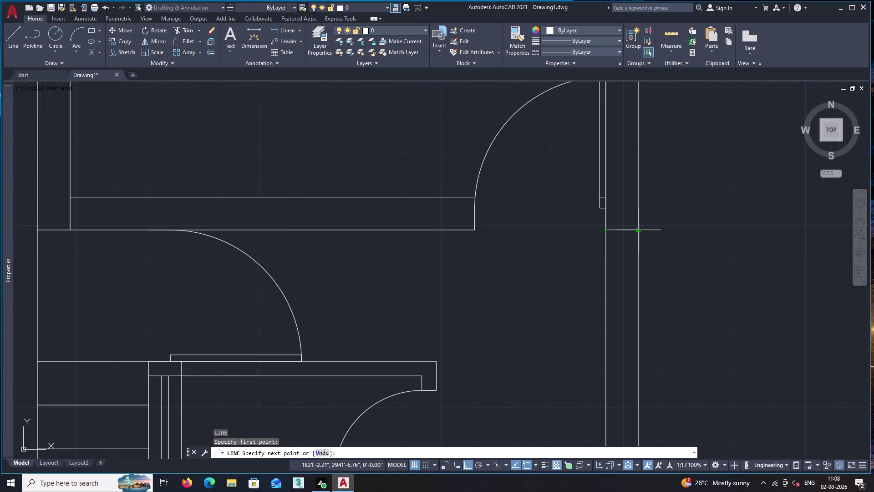
click(639, 230)
key(space)
Turn Ortho off and draw the first diagonal down the wall segment.
key(l)
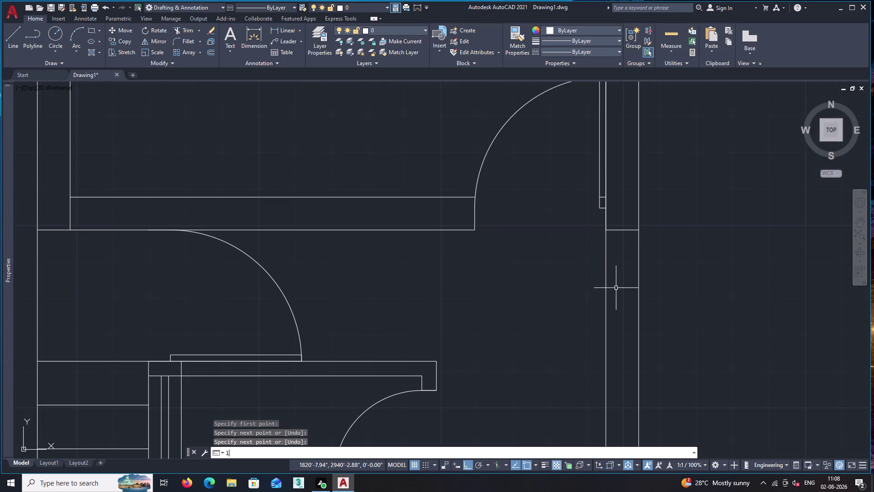
key(Return)
key(F8)
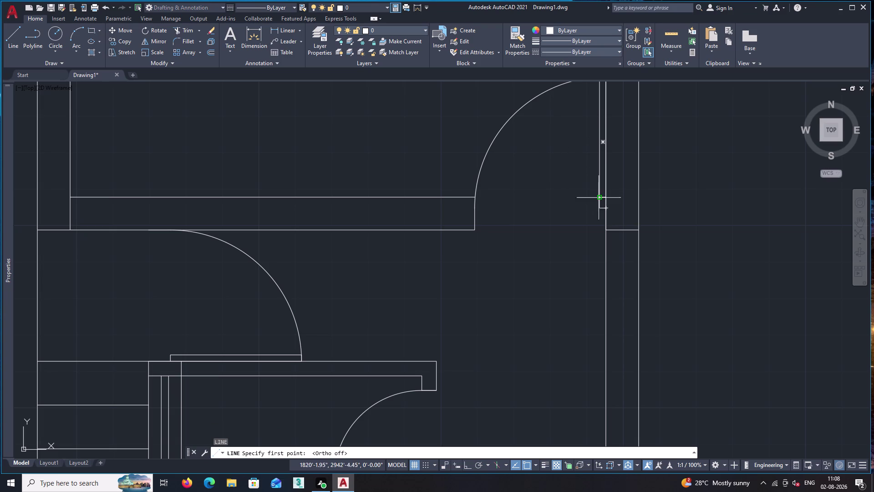
click(638, 231)
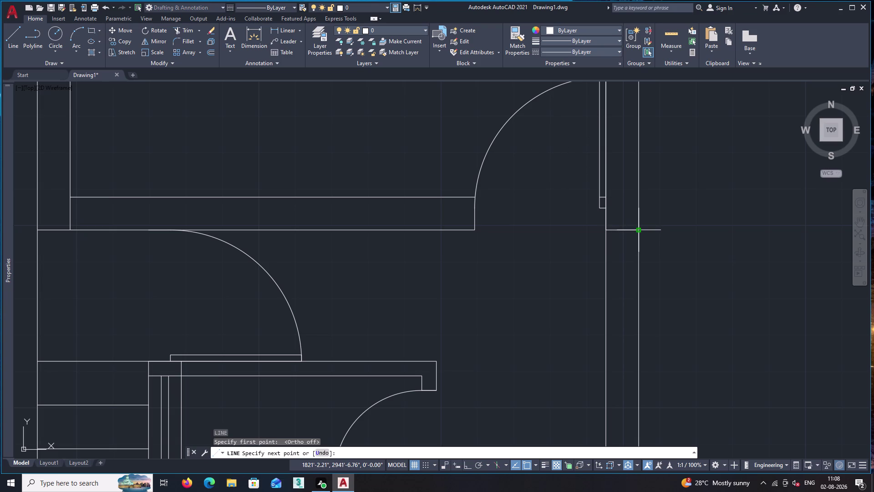
scroll(down, 3)
middle_drag(625, 391, 648, 250)
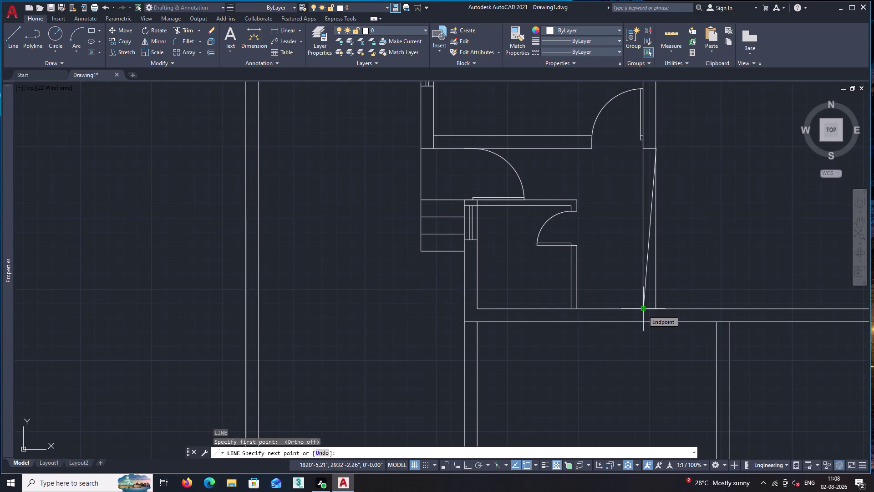
click(643, 310)
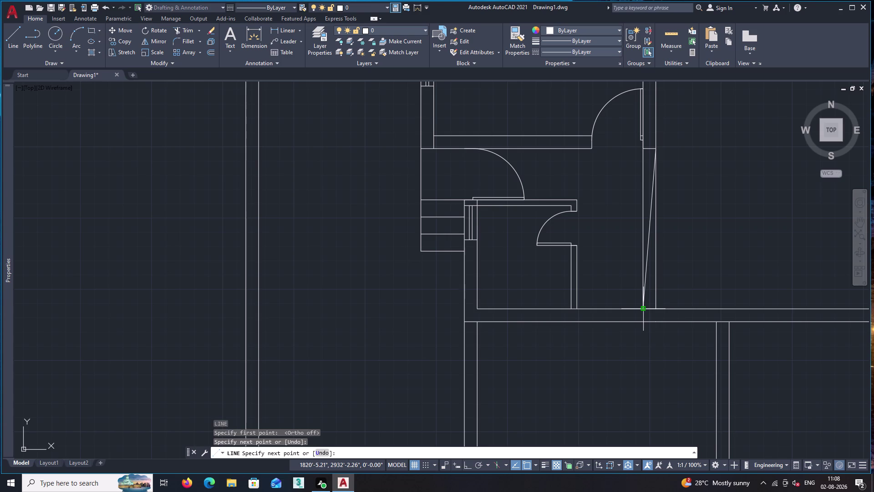
key(space)
Draw the second diagonal crossing the first to complete the X.
key(space)
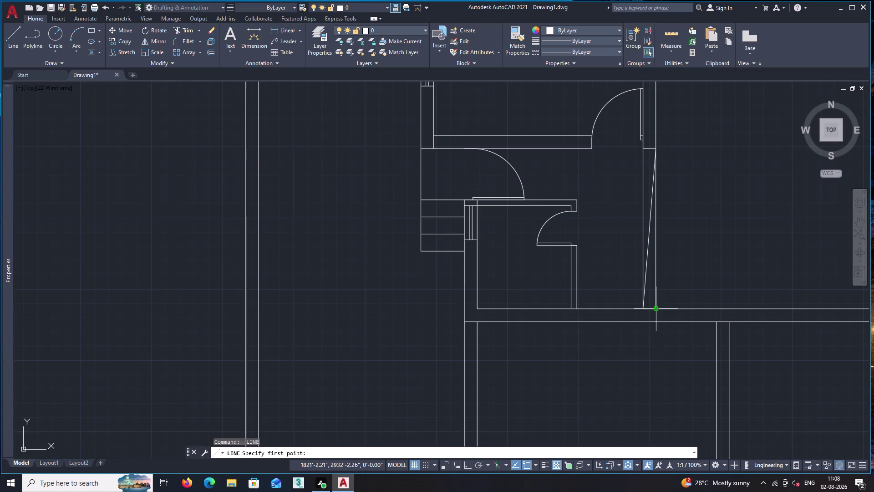
click(656, 308)
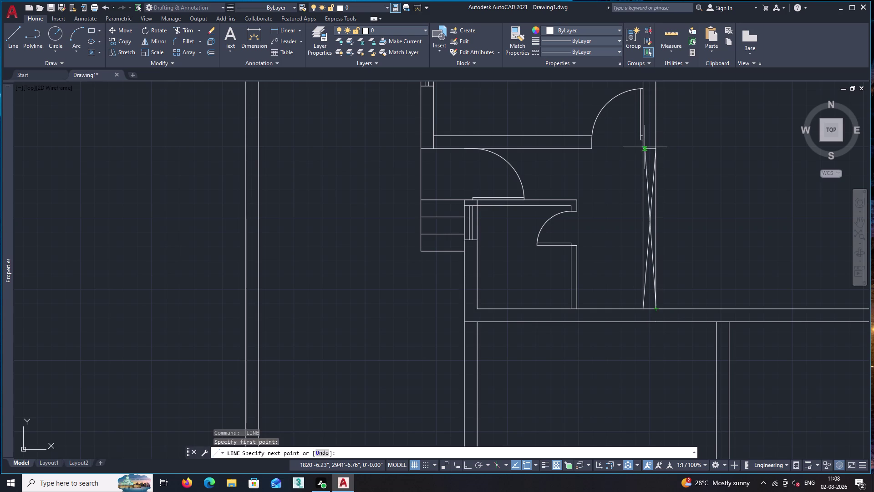
click(644, 147)
key(space)
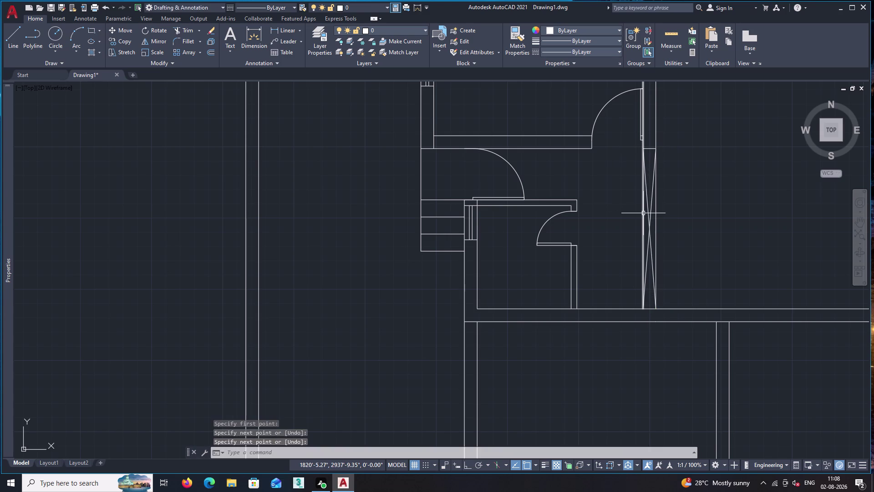
text(tr)
key(space)
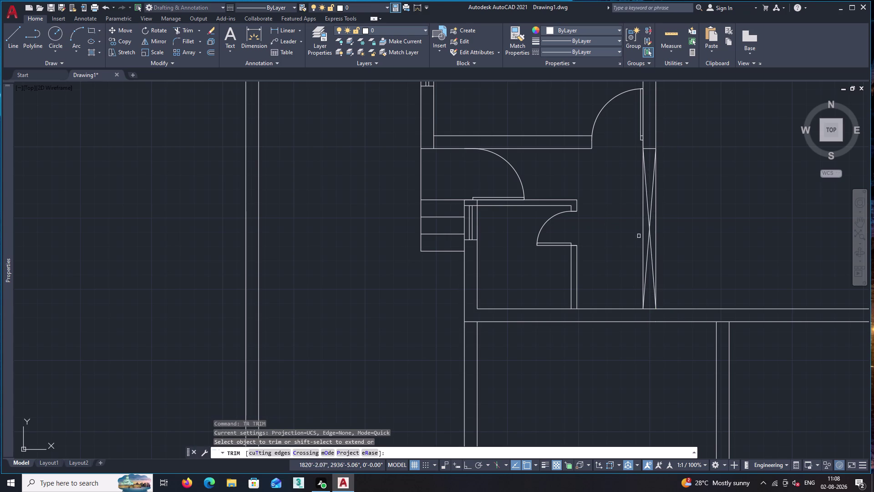
click(642, 233)
click(657, 224)
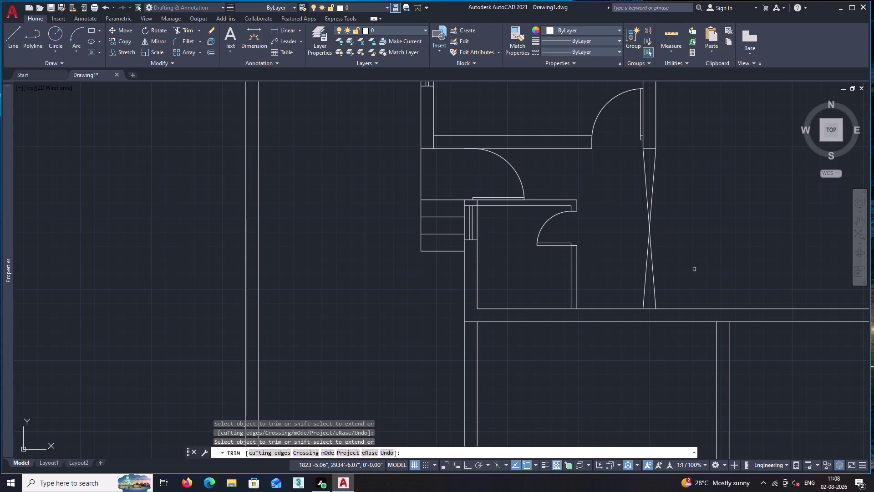
key(ctrl+z)
key(ctrl+z)
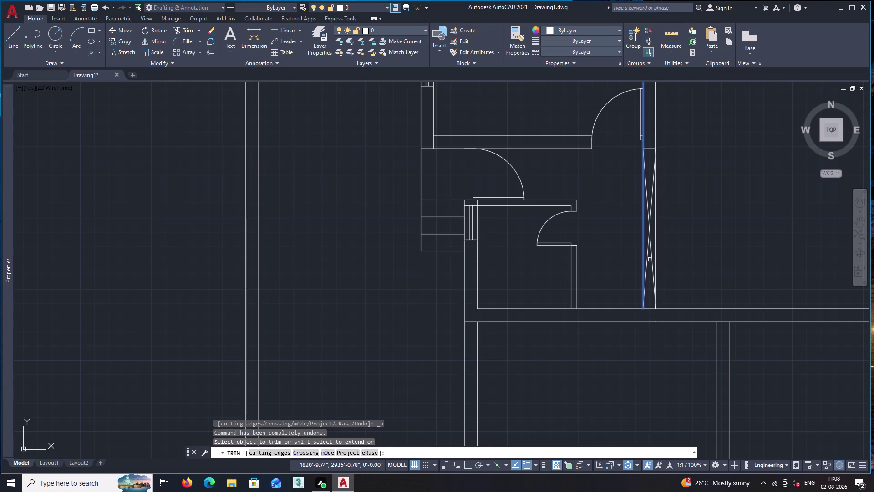
key(space)
click(708, 257)
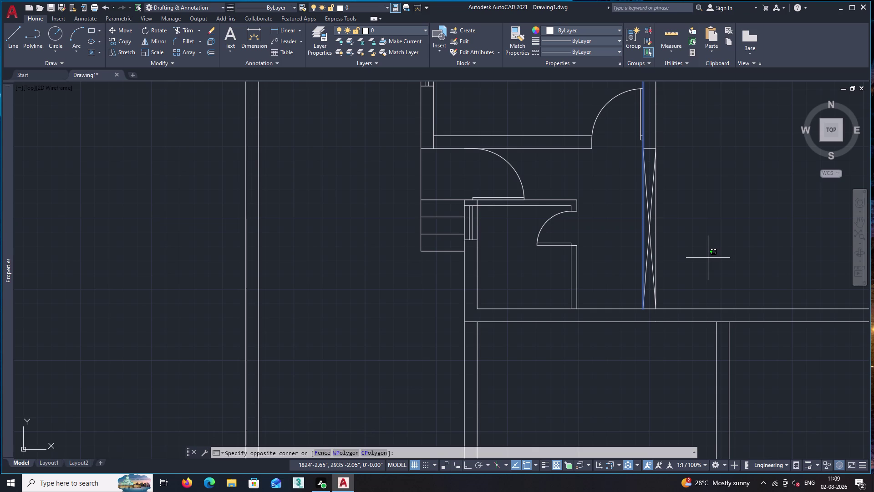
key(Escape)
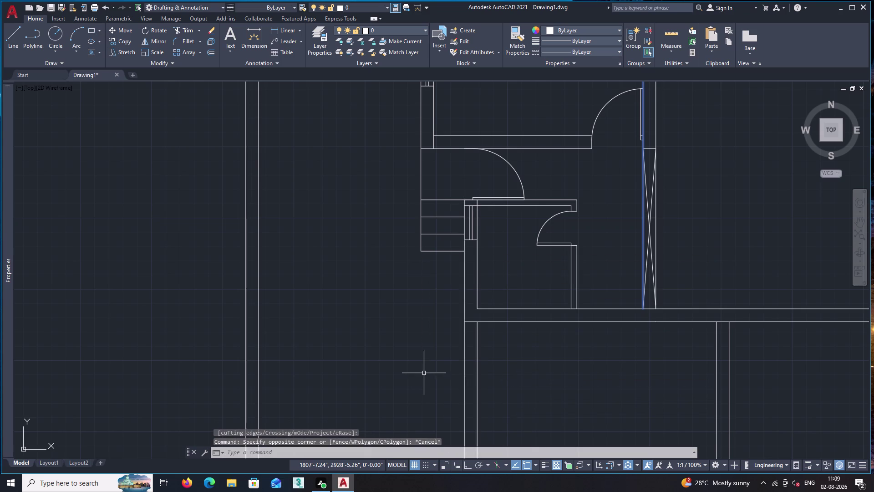
scroll(down, 3)
key(space)
key(Escape)
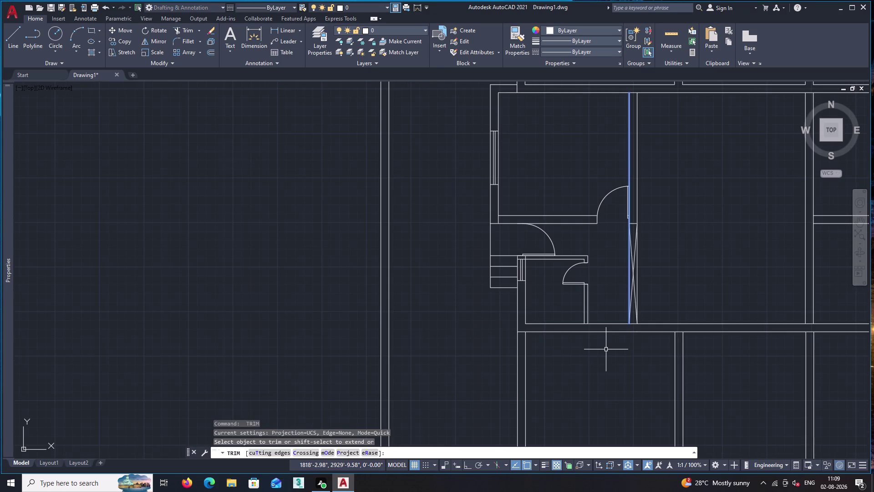
key(Escape)
key(Escape)
key(Escape)
scroll(down, 3)
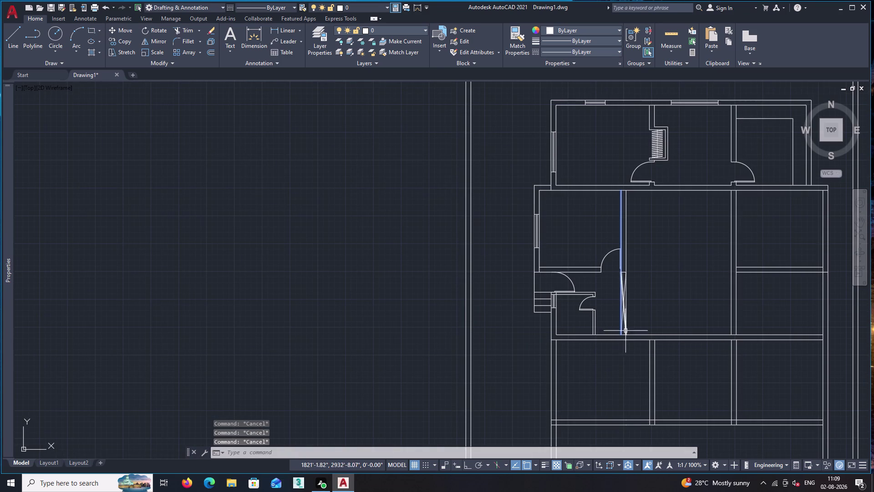
click(620, 327)
key(Escape)
key(Escape)
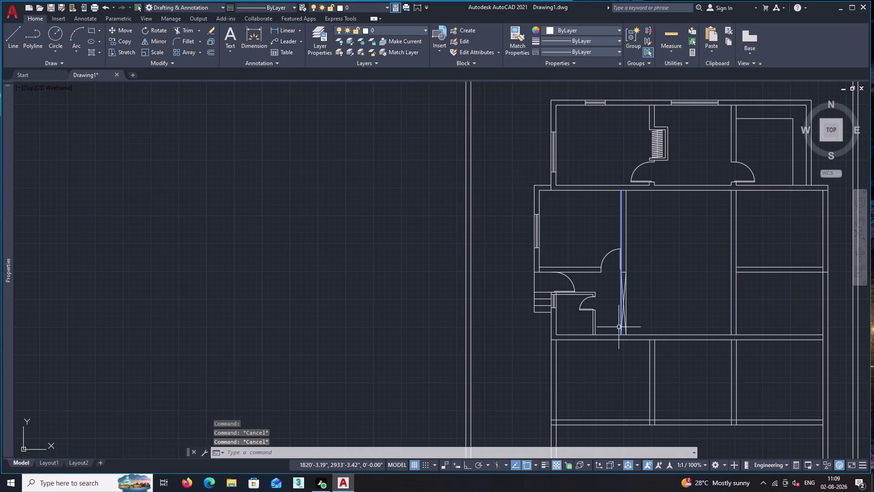
click(621, 242)
key(Escape)
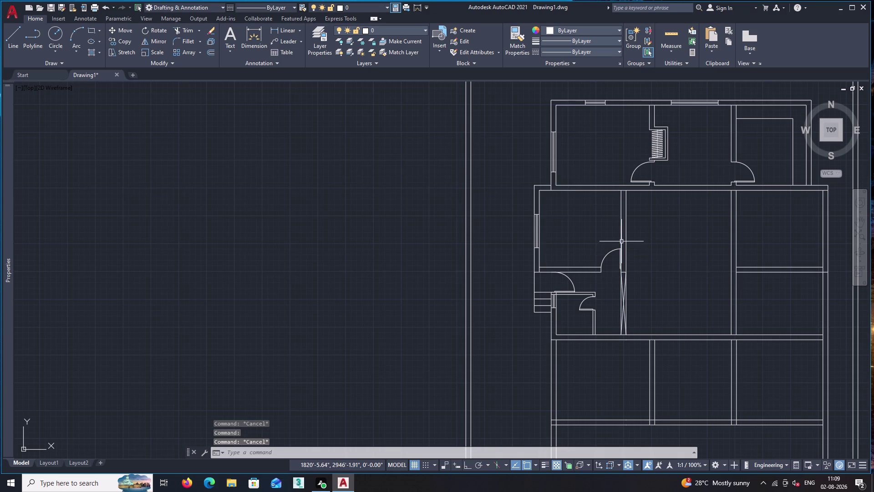
scroll(down, 3)
Close both ends of the wall opening with short cap lines.
middle_drag(644, 303, 543, 330)
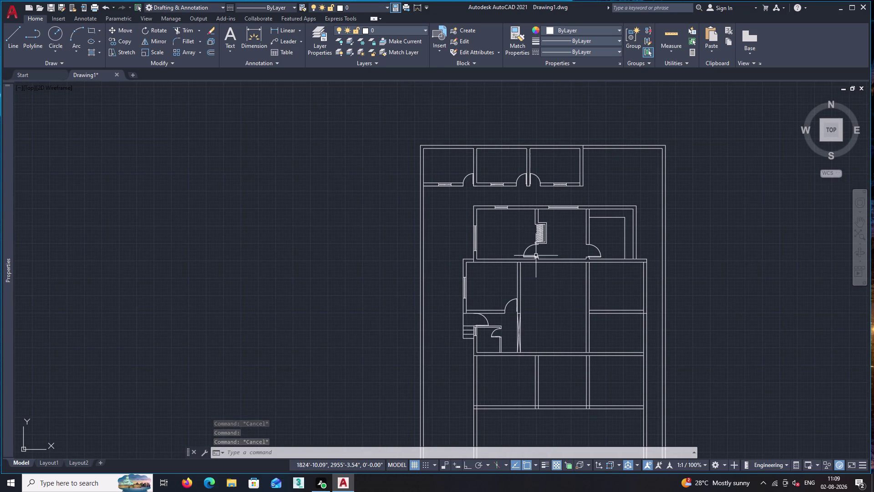
scroll(up, 3)
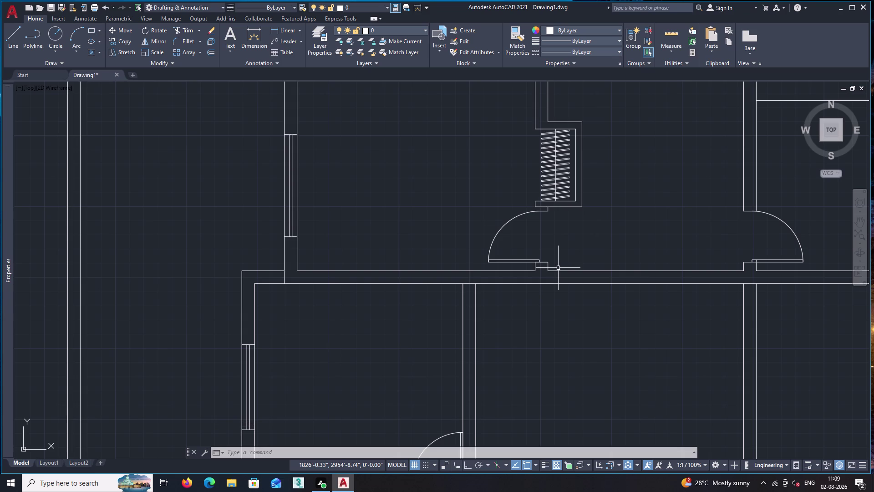
key(l)
key(Return)
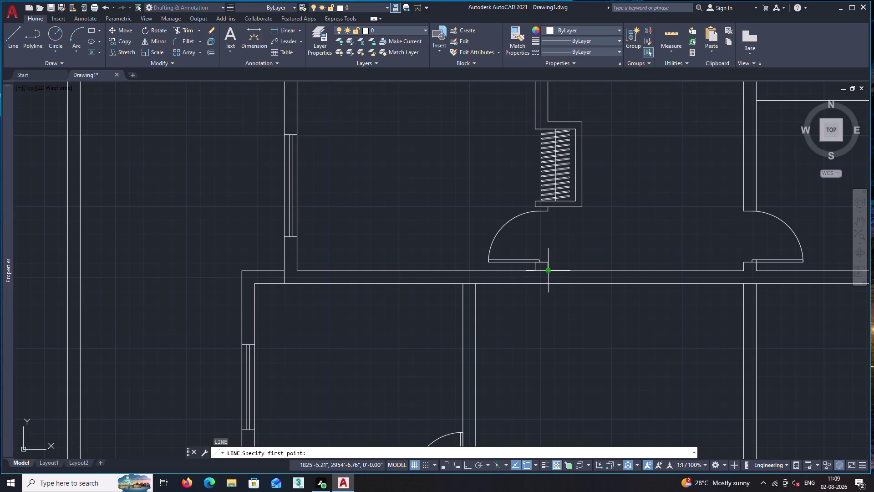
click(547, 271)
click(550, 282)
key(space)
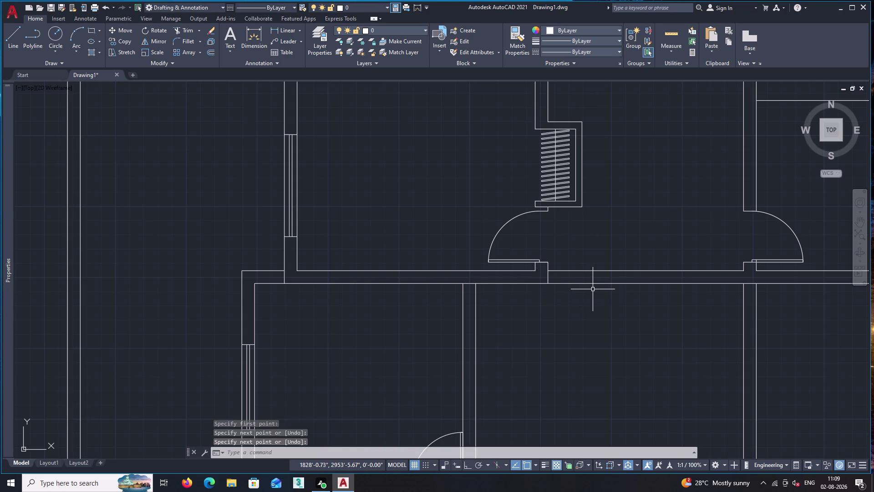
key(space)
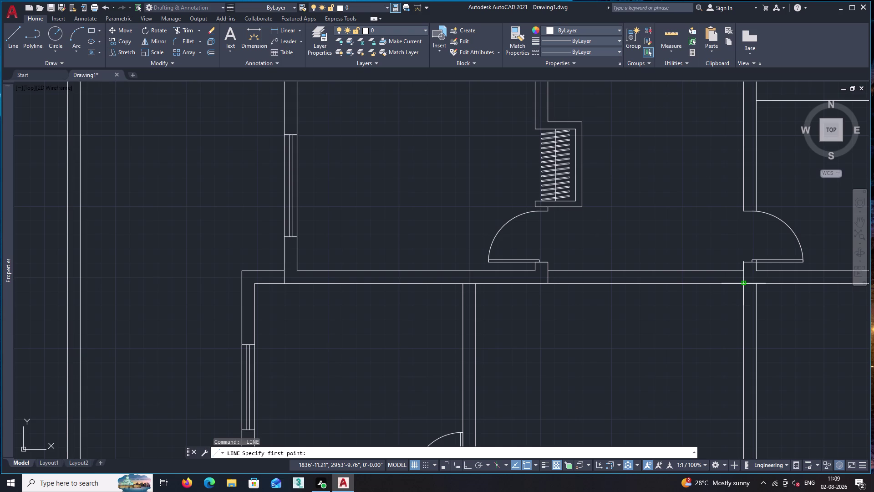
click(744, 283)
click(743, 271)
key(space)
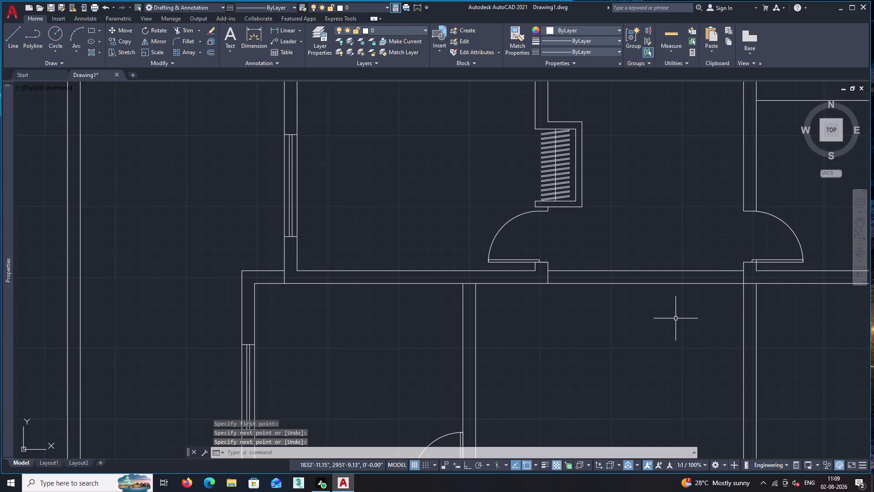
Draw two corner-to-corner diagonals forming an X across the wall gap.
key(l)
key(Return)
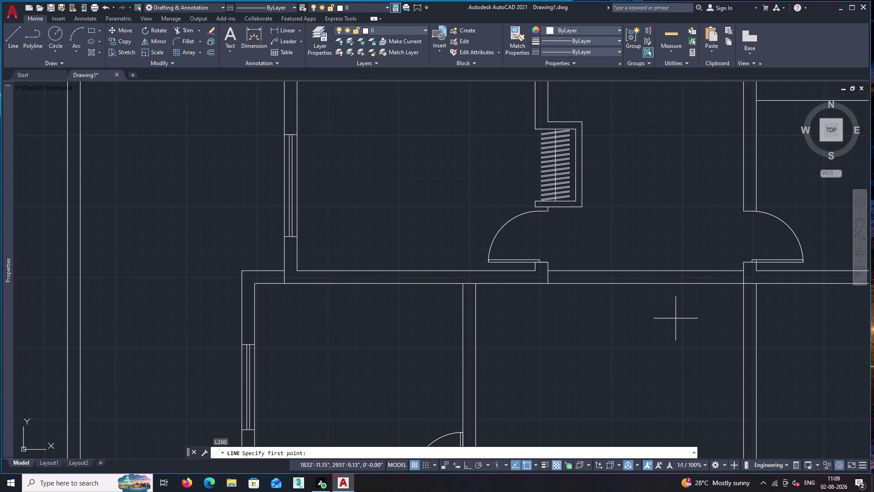
click(549, 284)
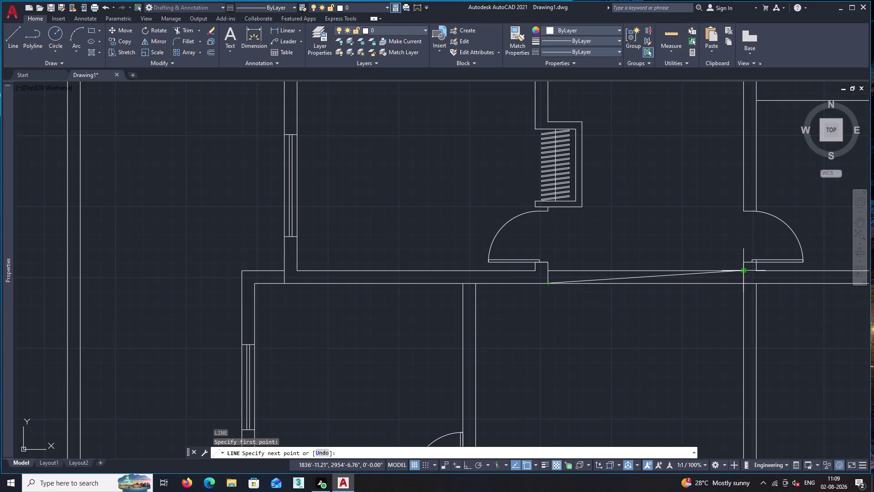
click(745, 272)
key(Return)
key(Return)
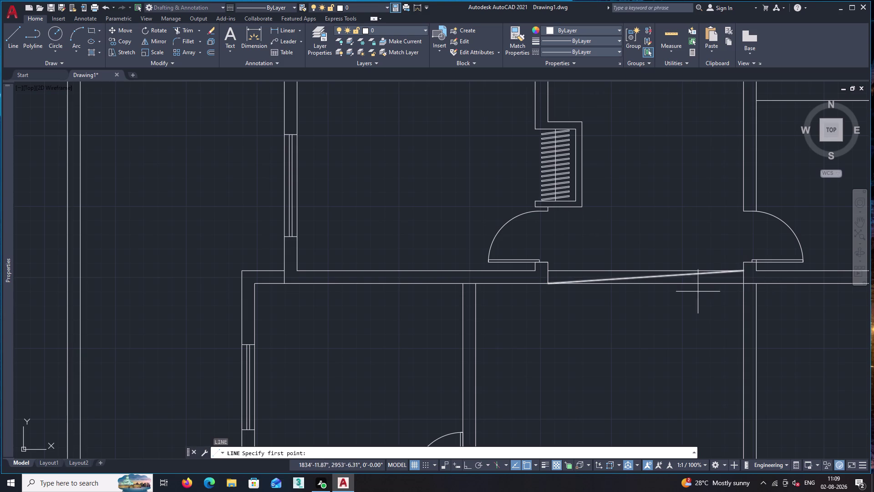
click(548, 271)
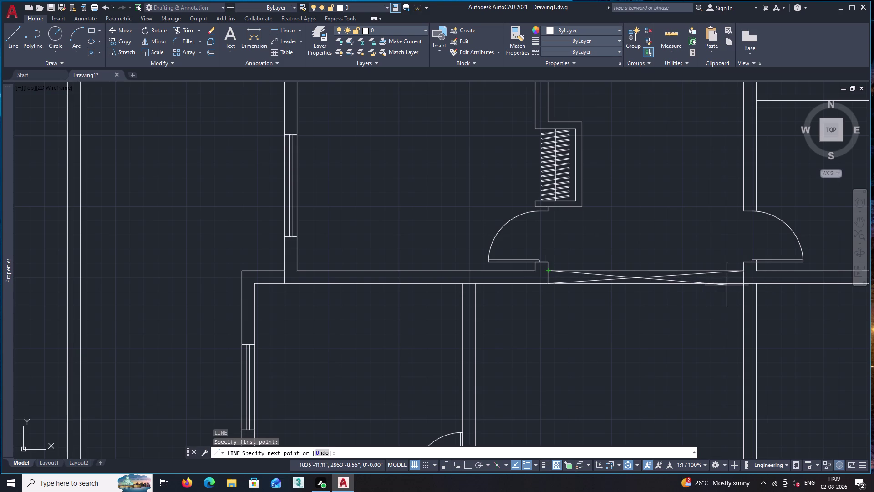
click(744, 284)
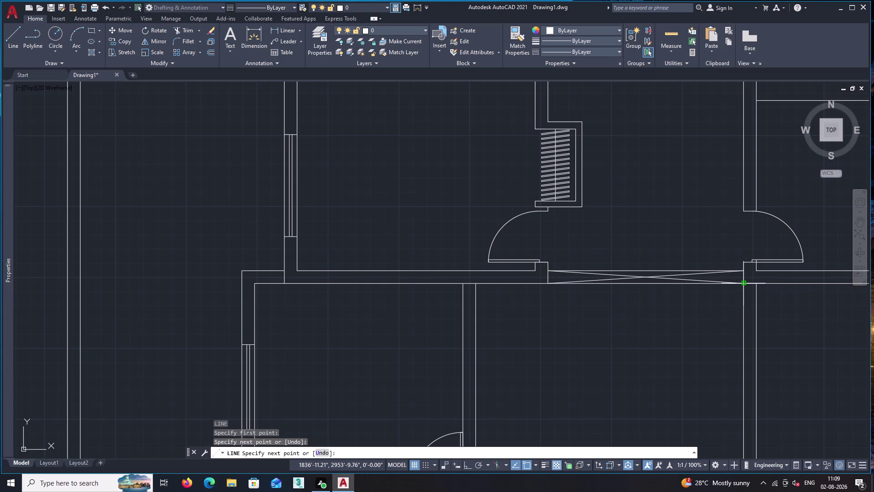
key(space)
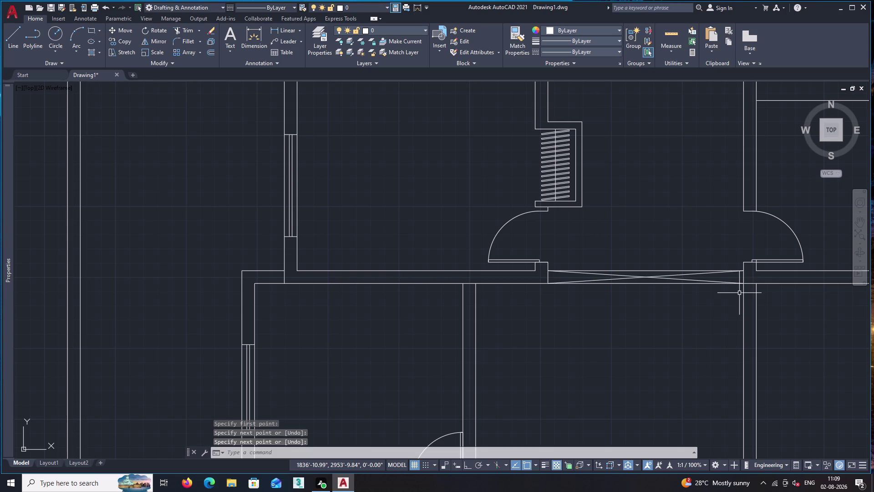
Copy the middle-left room's door, based at its hinge, into the right-hand room.
scroll(down, 3)
scroll(down, 3)
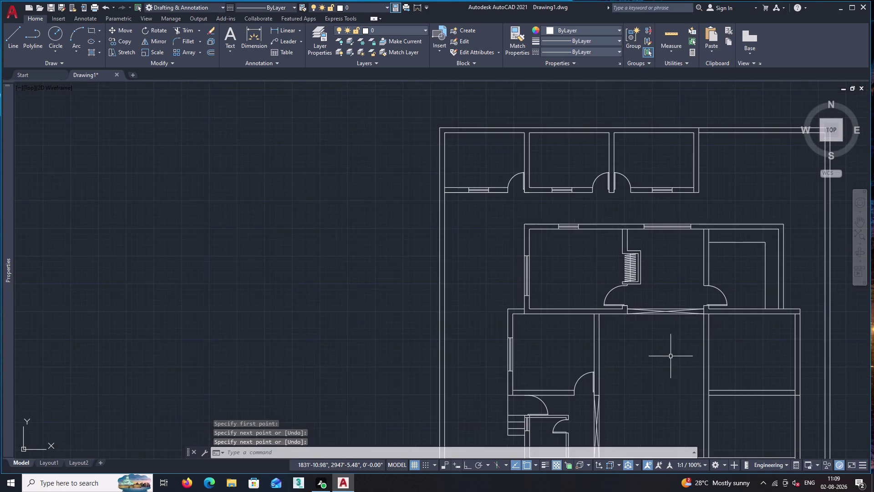
middle_drag(671, 374, 589, 291)
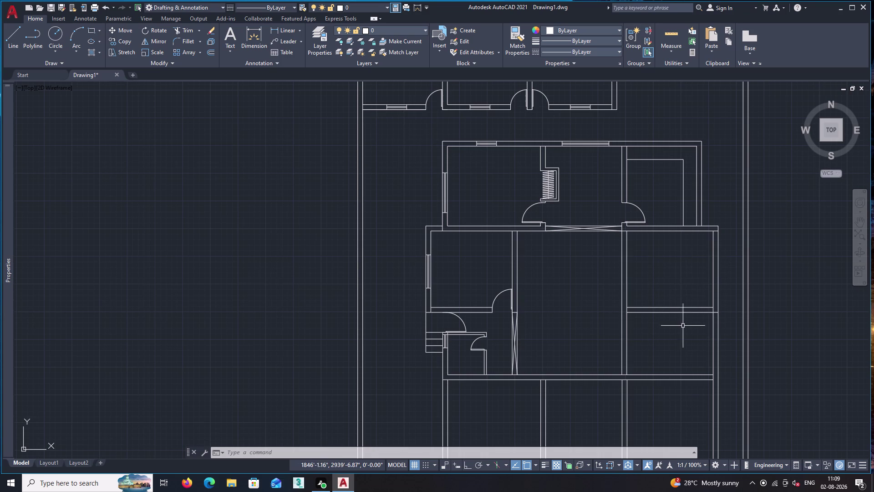
click(501, 294)
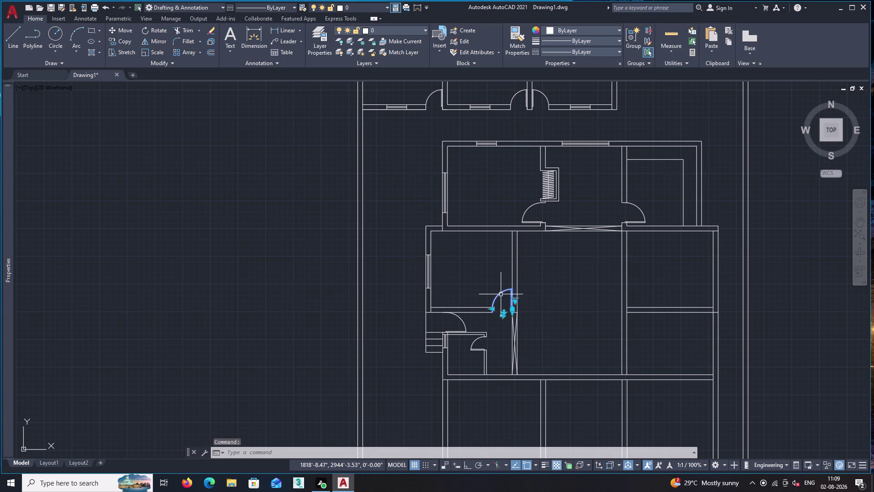
text(co)
key(Return)
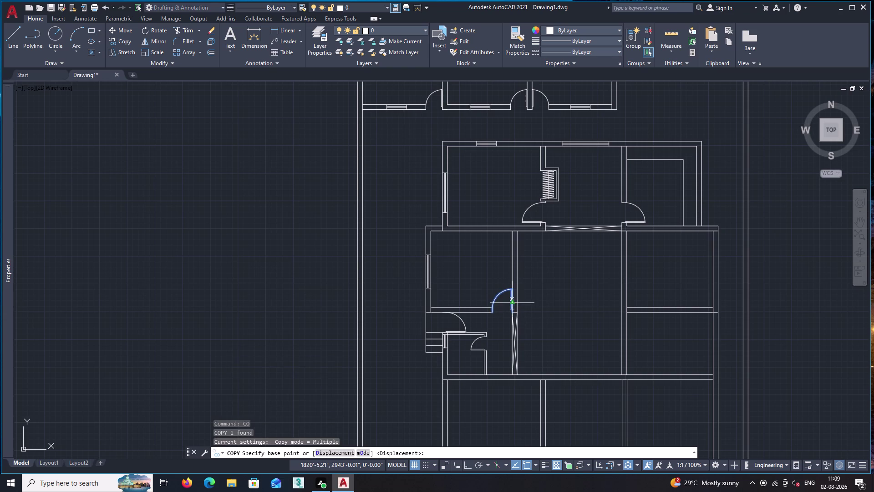
scroll(up, 3)
click(512, 329)
scroll(down, 3)
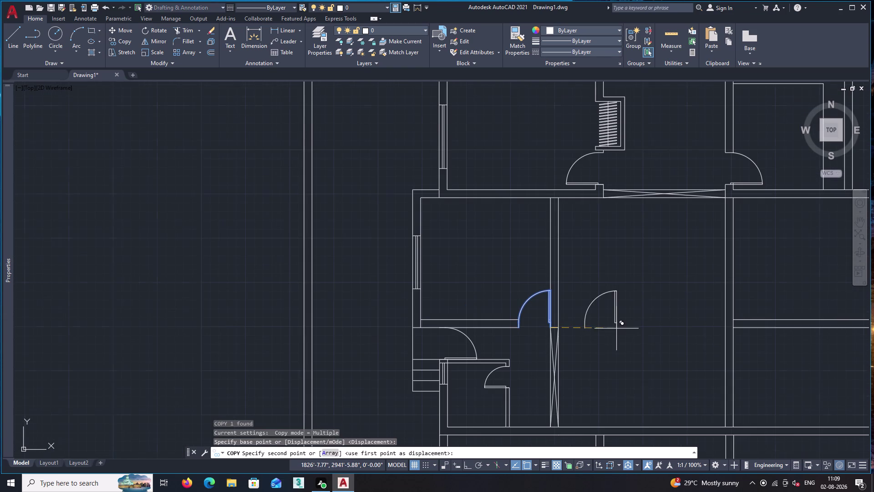
middle_drag(694, 336, 605, 327)
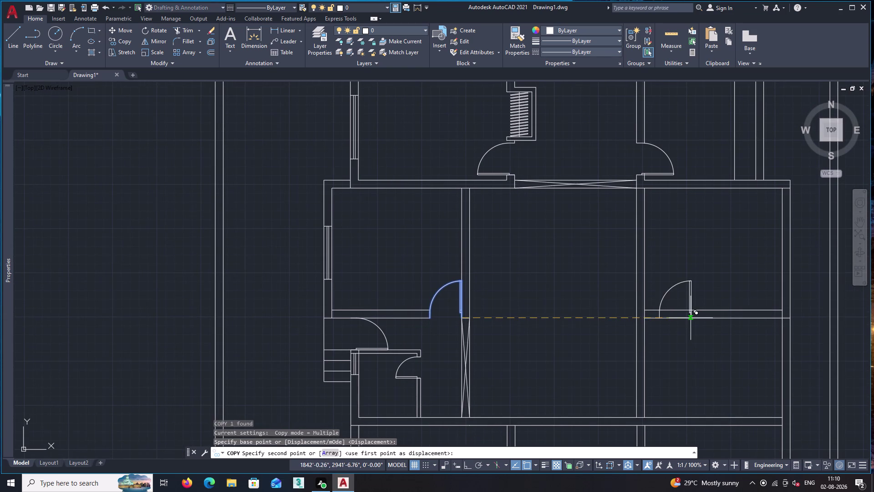
scroll(up, 3)
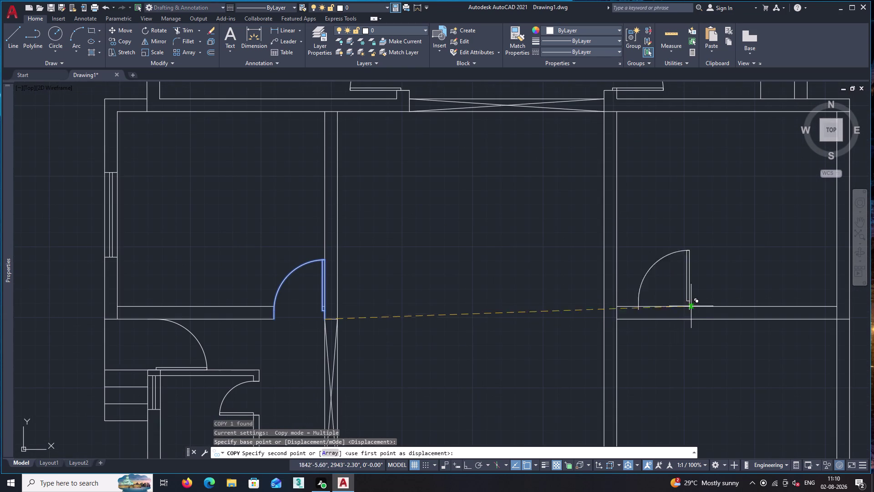
click(703, 281)
key(space)
Flip the copied door so it swings the opposite way.
click(702, 269)
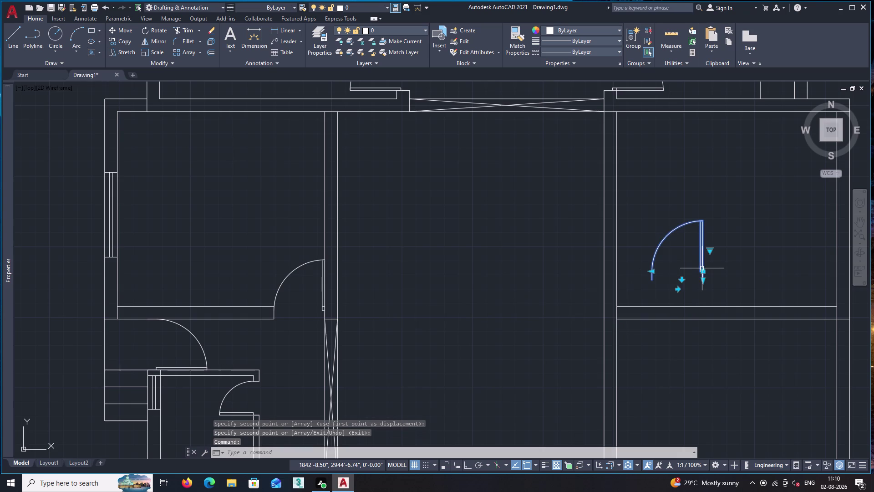
click(677, 289)
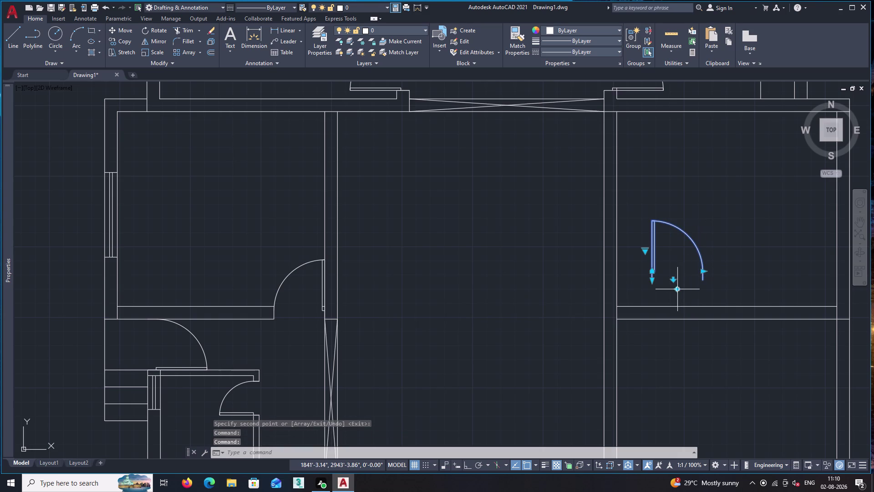
key(m)
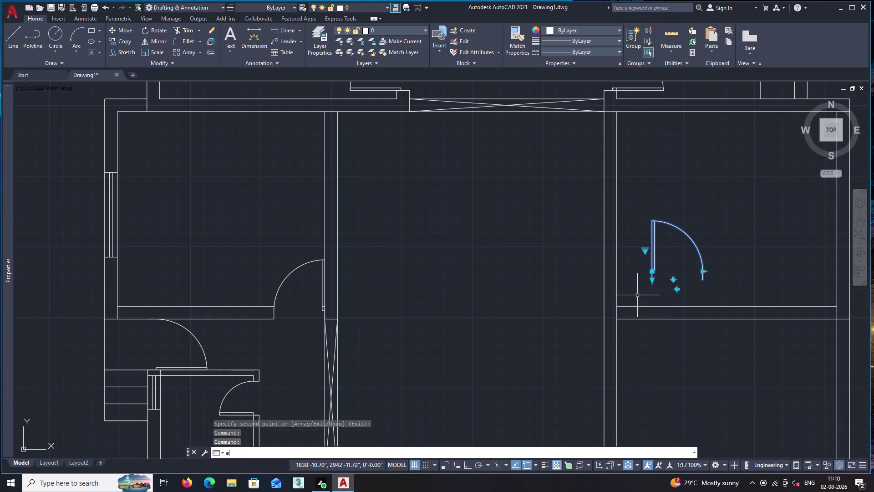
key(space)
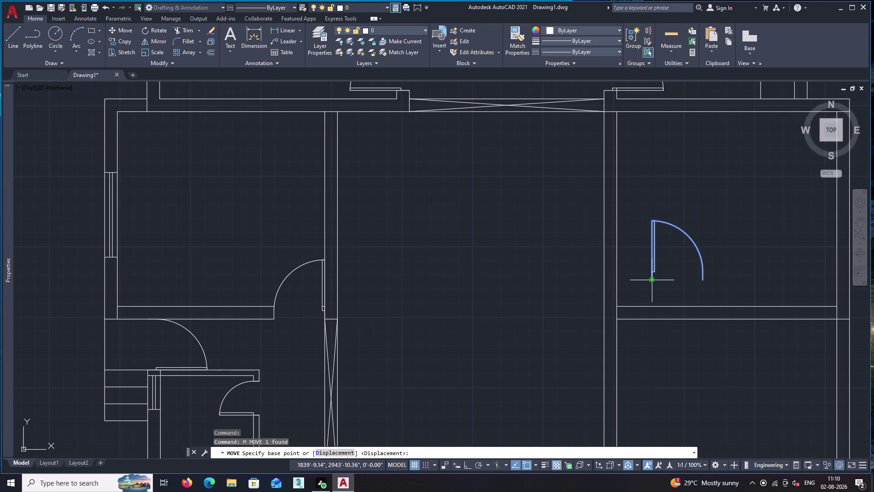
Move the flipped door onto the right room's lower wall.
click(653, 280)
click(617, 319)
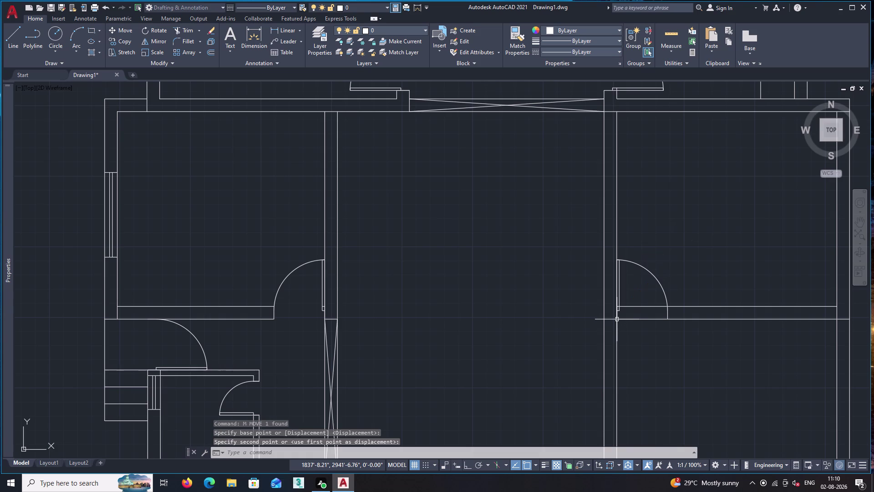
key(space)
text(tr)
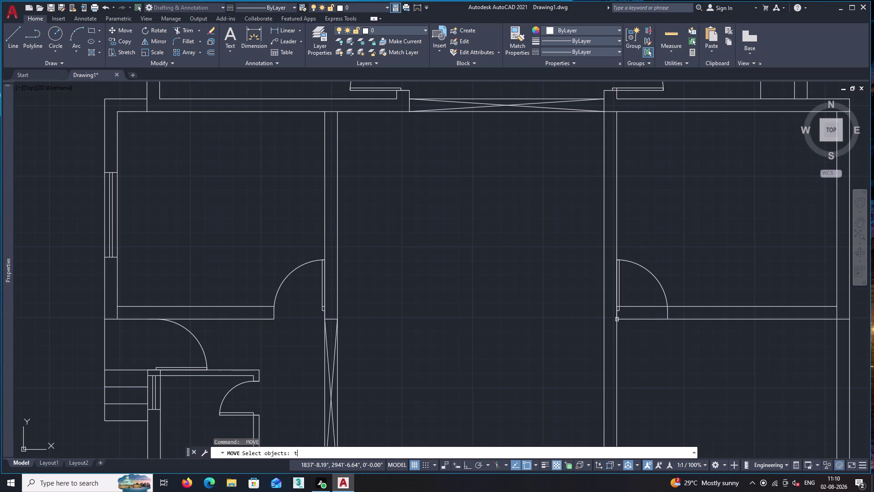
key(space)
click(653, 291)
click(637, 324)
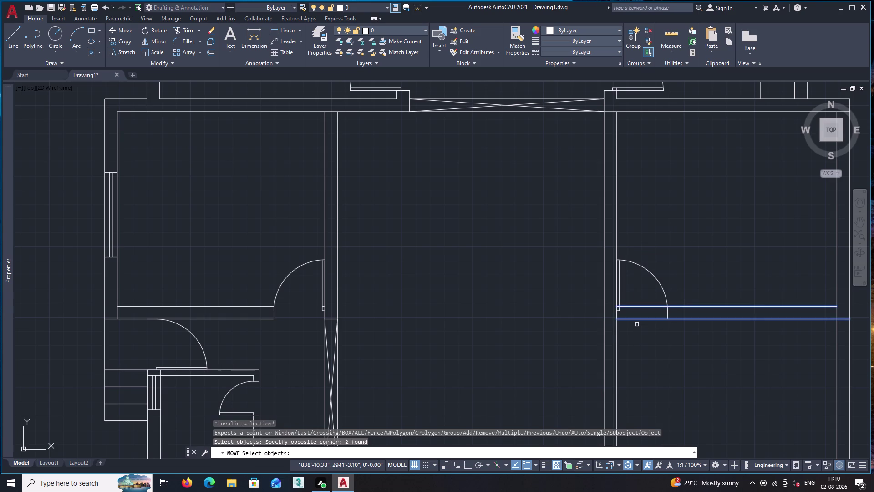
key(Escape)
Trim the wall lines inside the new door opening.
text(tr)
key(space)
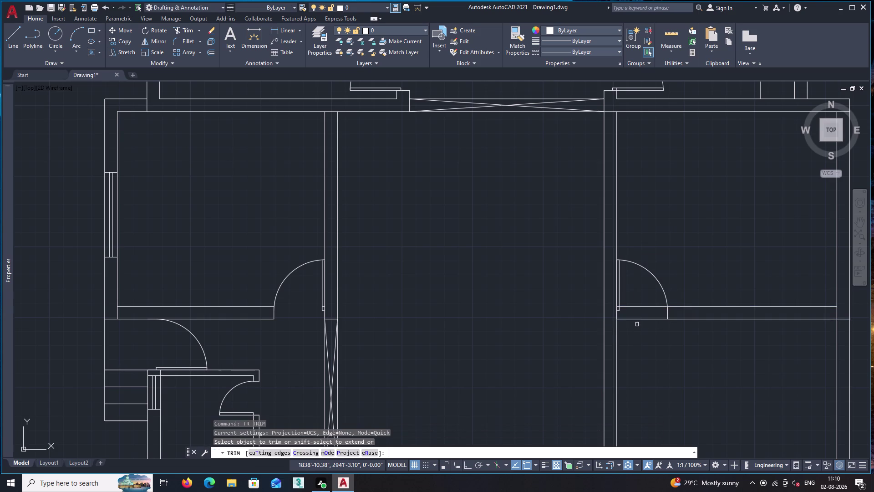
click(652, 295)
click(639, 327)
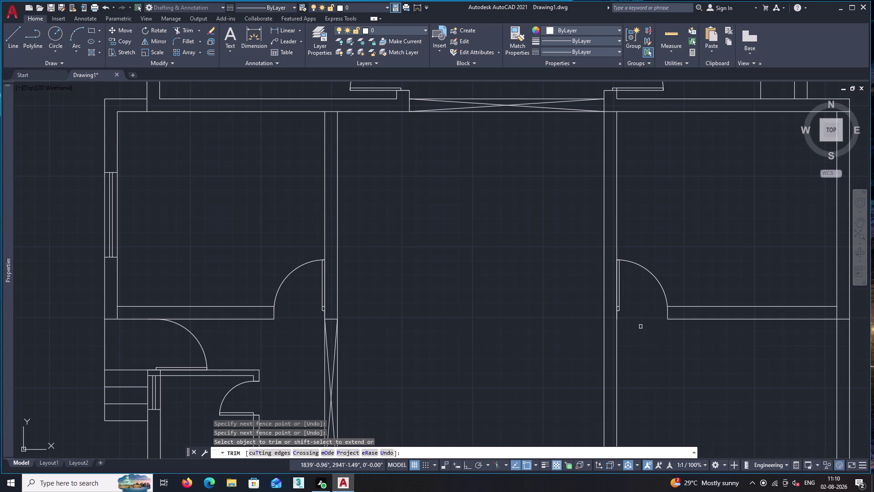
key(space)
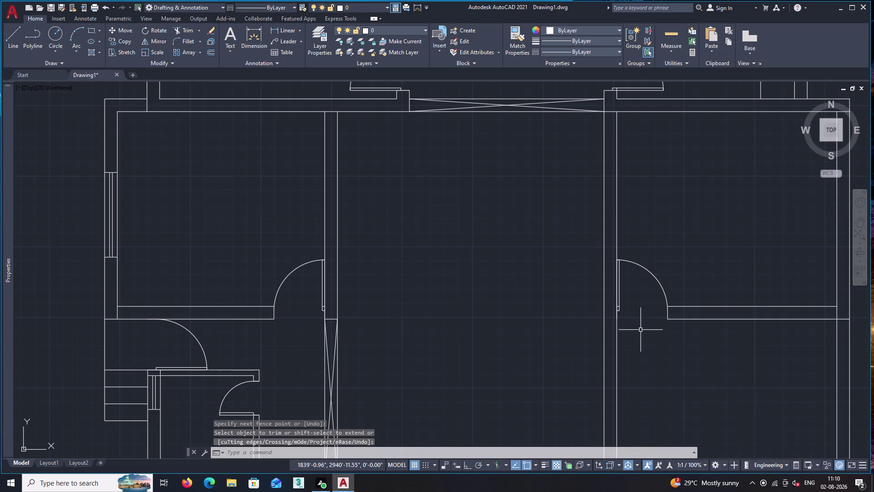
Draw a line closing off the cut wall end.
key(l)
key(Return)
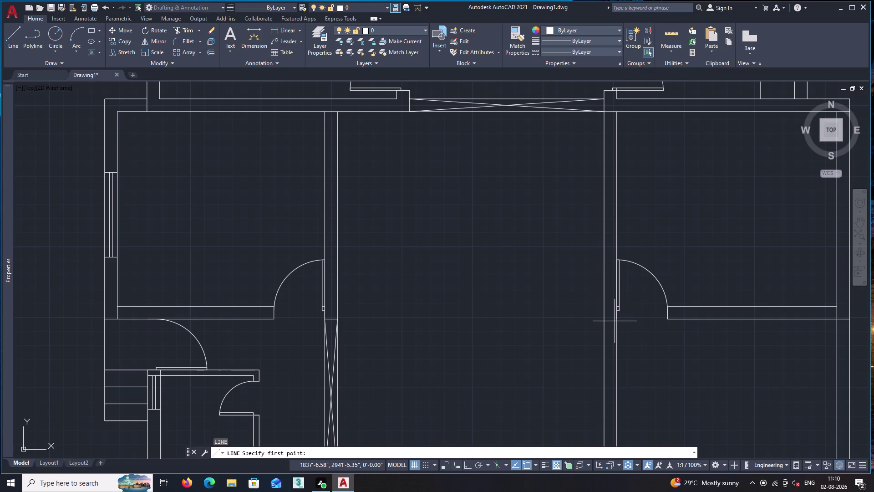
click(617, 317)
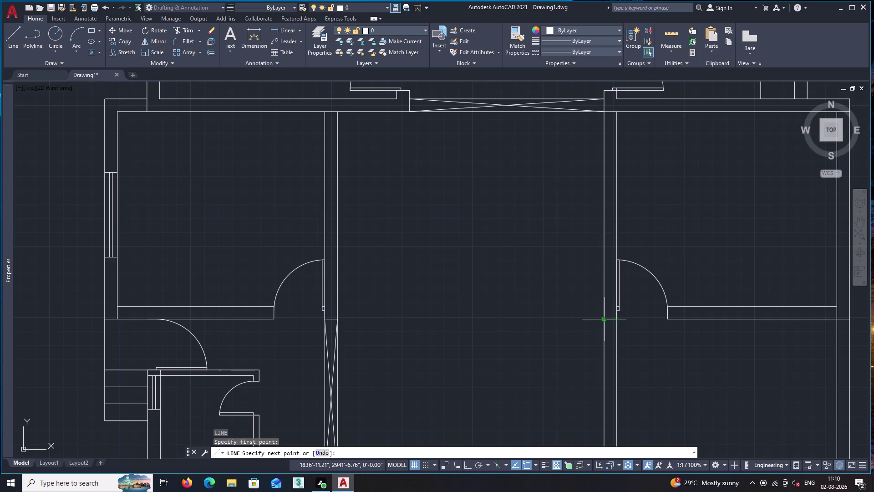
click(603, 318)
key(space)
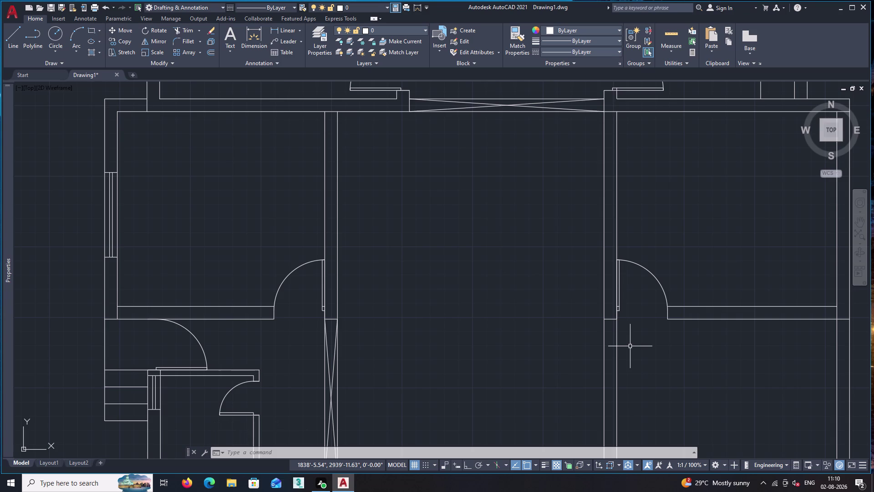
Place a temporary 9'-4.5" linear dimension beside the right room's wall, then delete it.
scroll(down, 3)
middle_drag(685, 389, 651, 356)
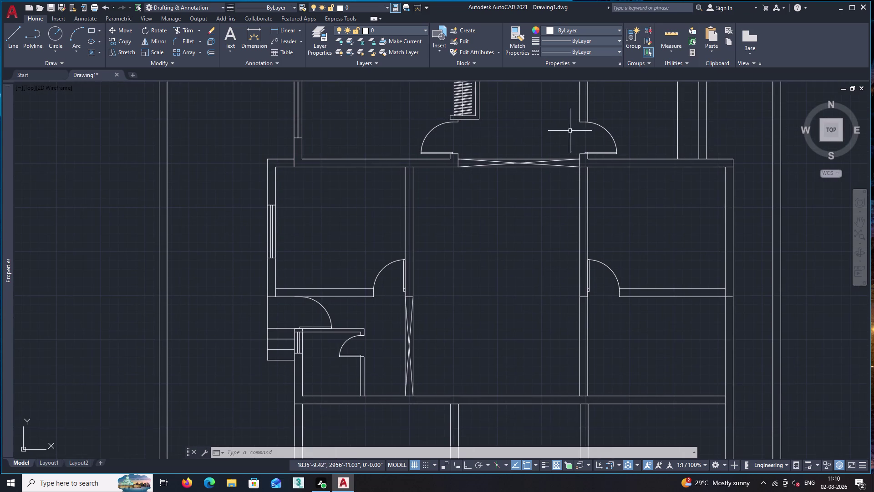
click(293, 29)
click(726, 297)
click(726, 397)
click(711, 393)
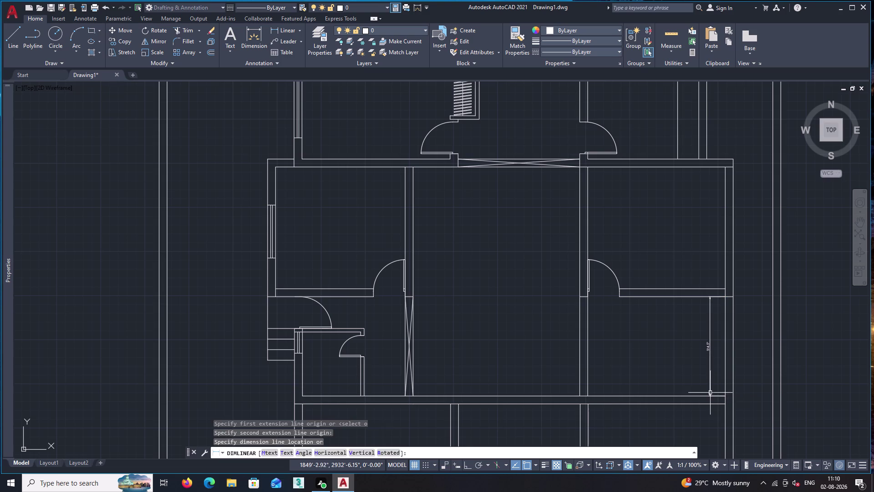
scroll(up, 3)
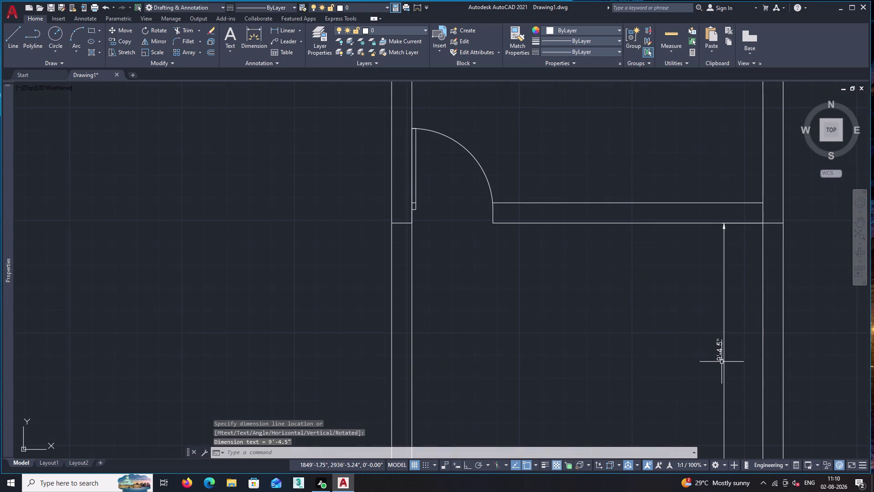
click(722, 362)
key(Delete)
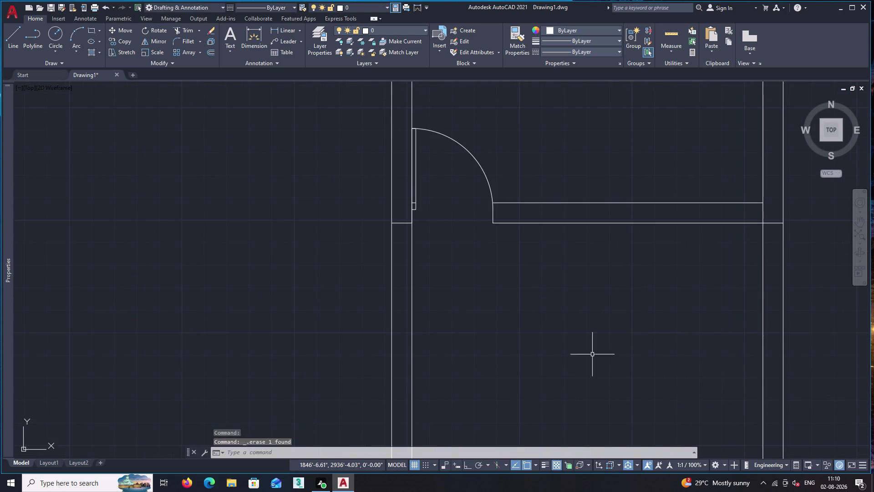
scroll(down, 3)
middle_drag(477, 364, 505, 302)
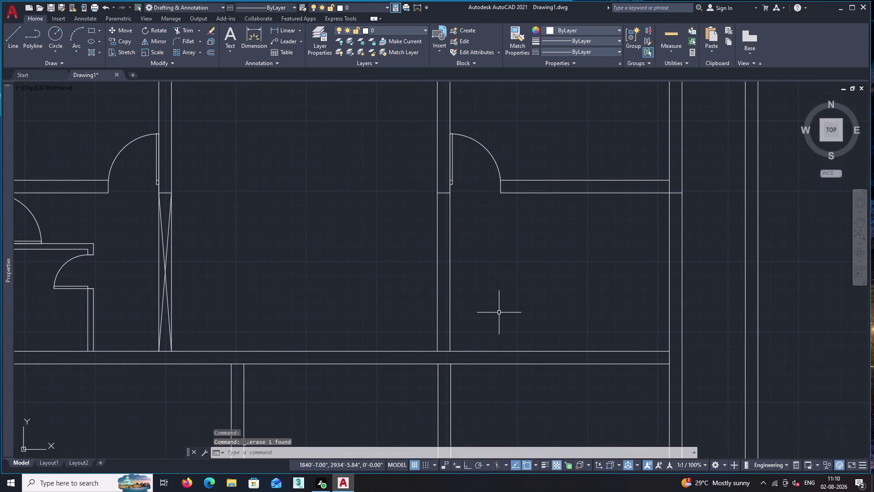
Draw two corner-to-corner diagonals crossing the interior wall gap below the right-hand doorway.
key(l)
key(Return)
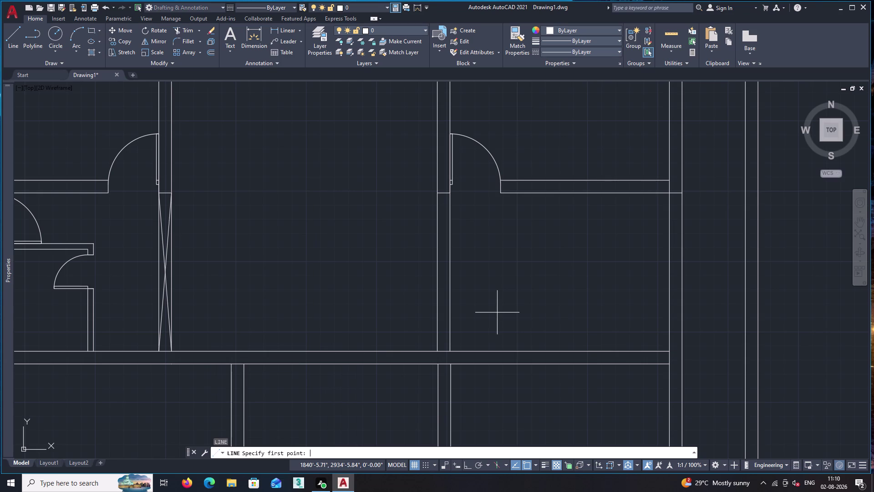
click(448, 193)
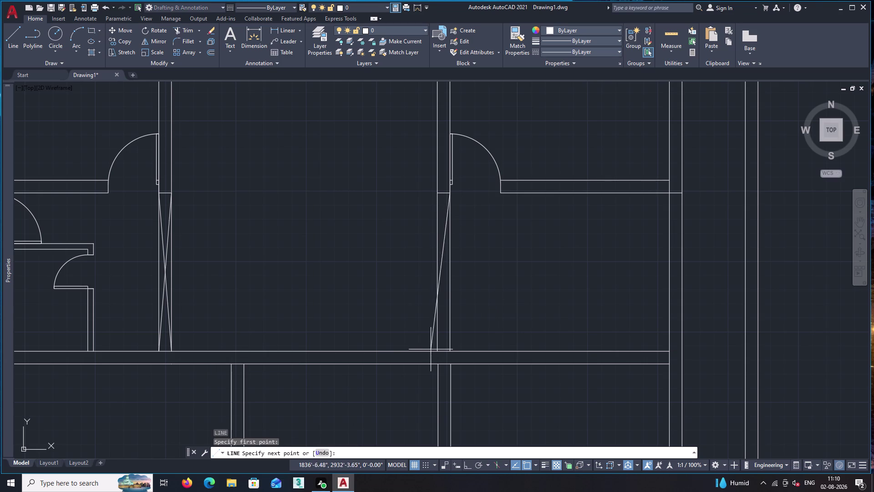
click(438, 352)
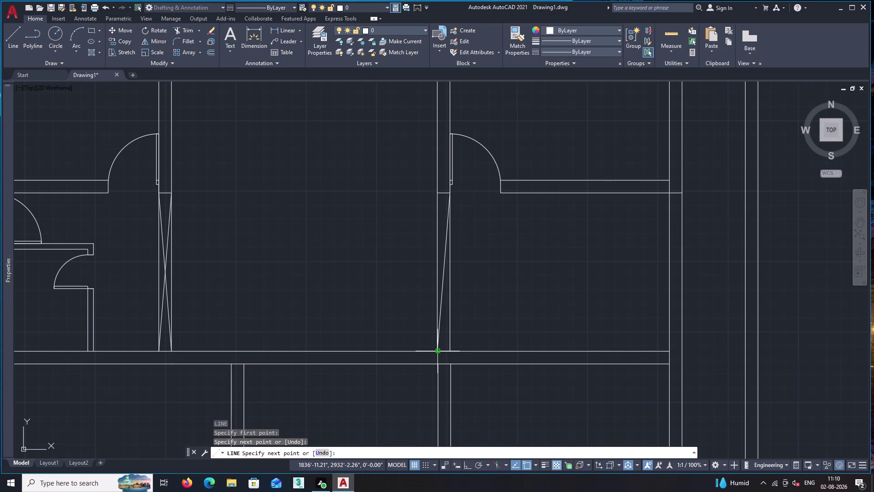
key(Return)
key(Return)
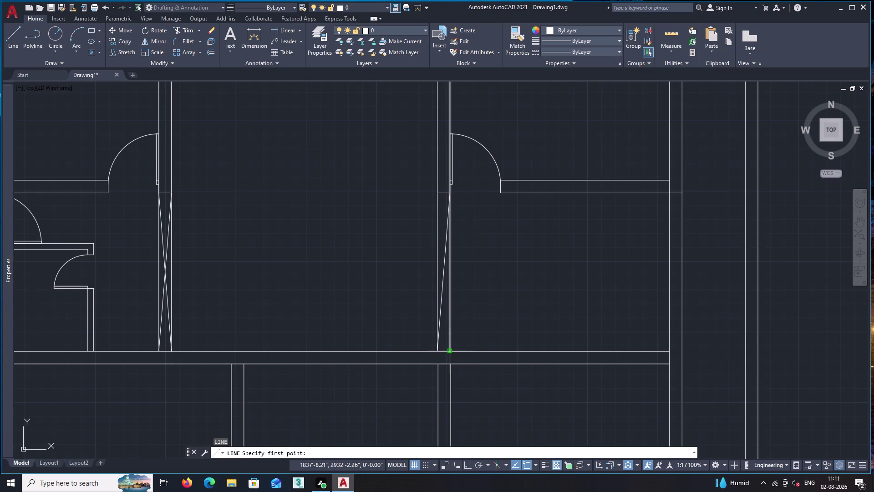
click(449, 350)
click(437, 192)
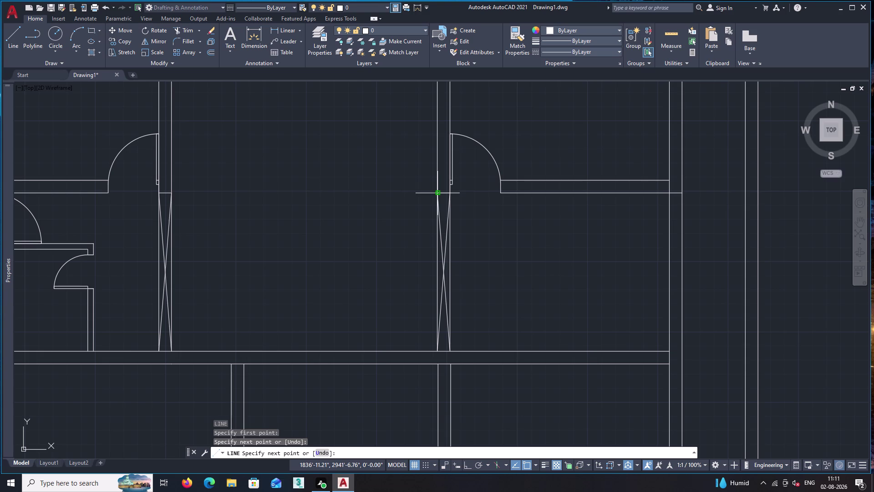
key(space)
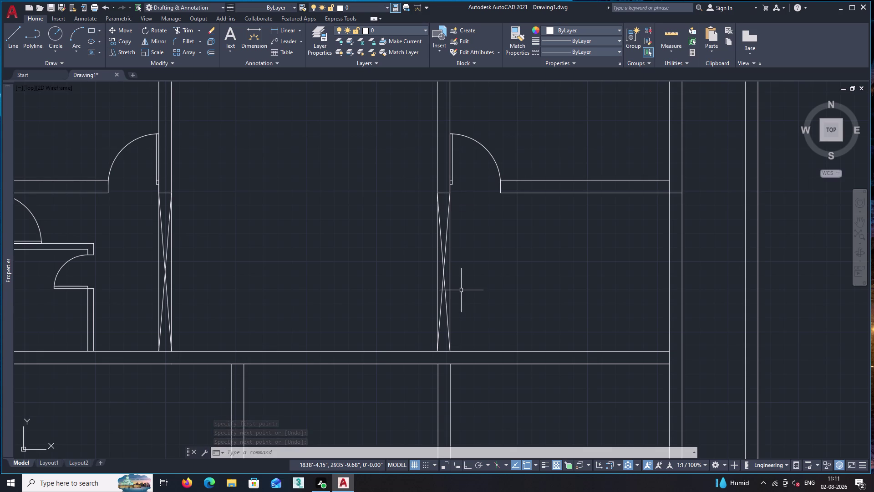
scroll(down, 3)
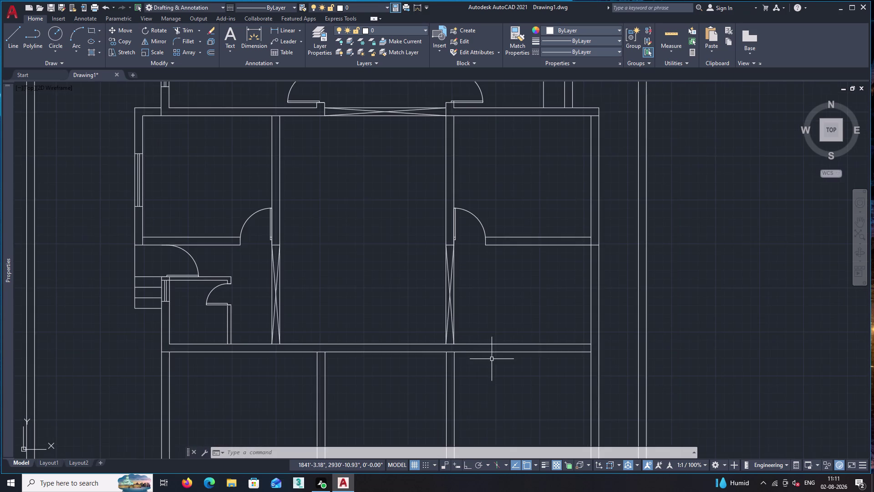
Copy the small door swing near the steps to the lower passage wall opening.
middle_drag(494, 360, 573, 191)
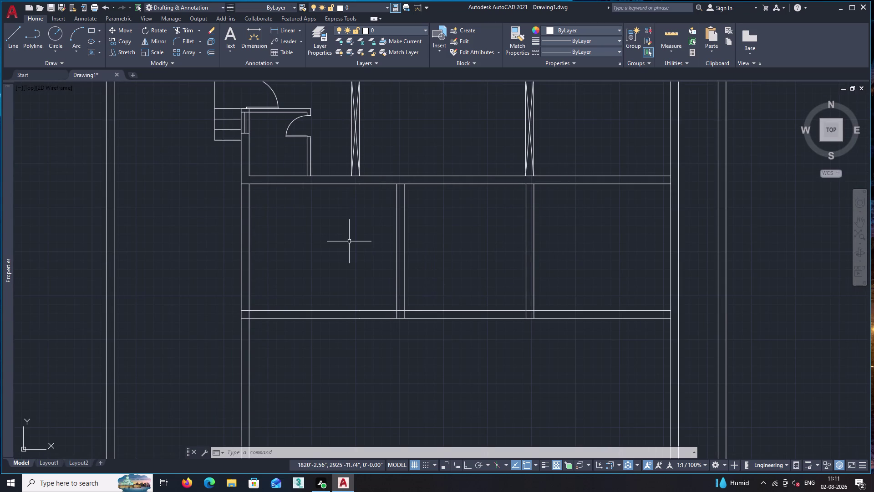
middle_drag(367, 257, 410, 286)
click(335, 166)
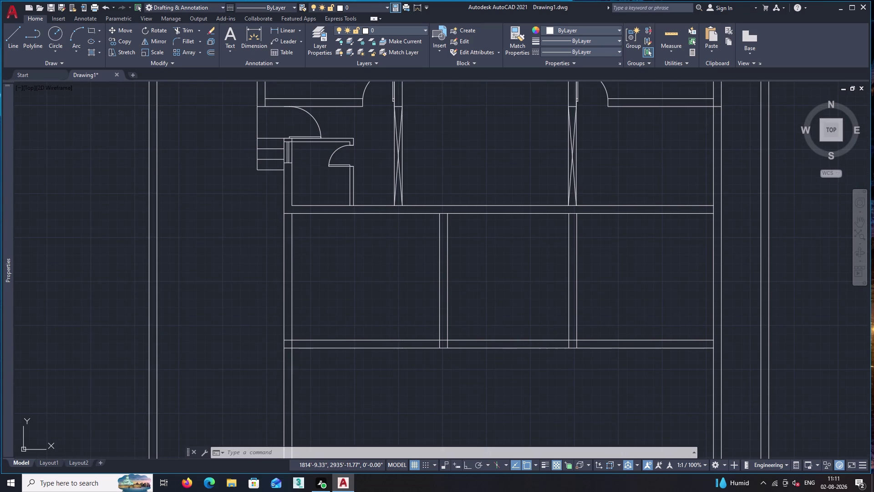
text(co)
key(Return)
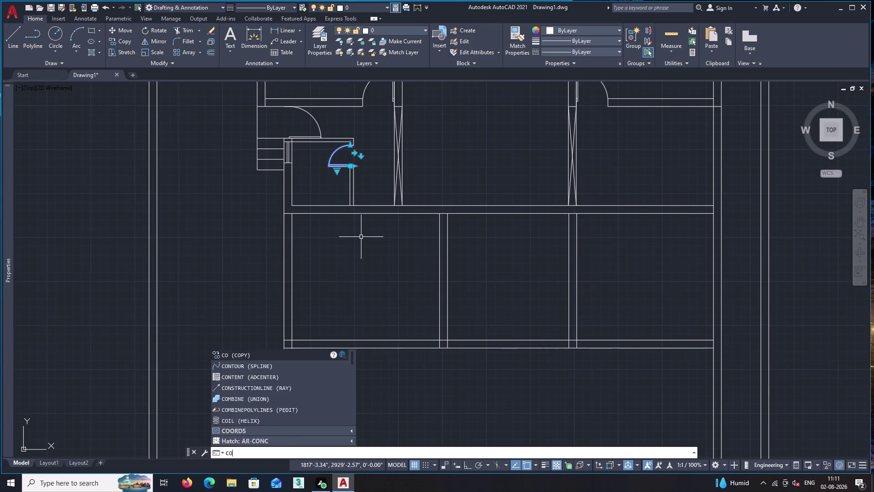
scroll(up, 3)
click(351, 155)
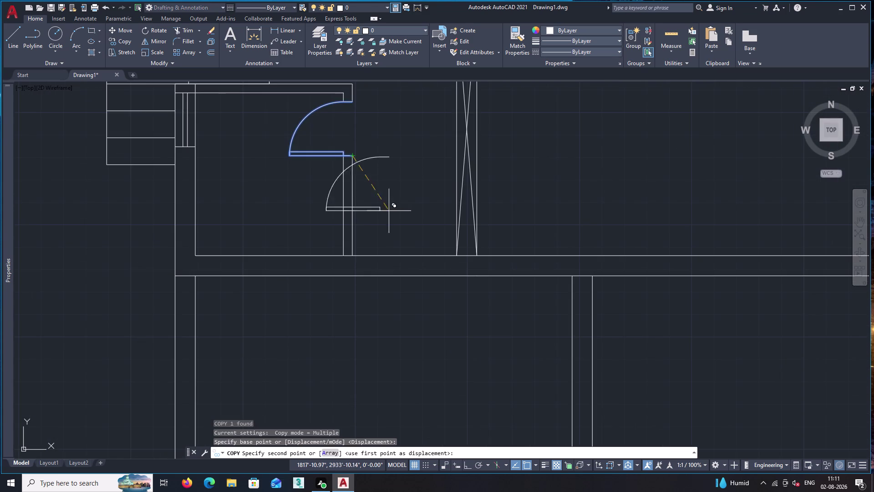
scroll(down, 3)
middle_drag(507, 375, 448, 285)
scroll(up, 3)
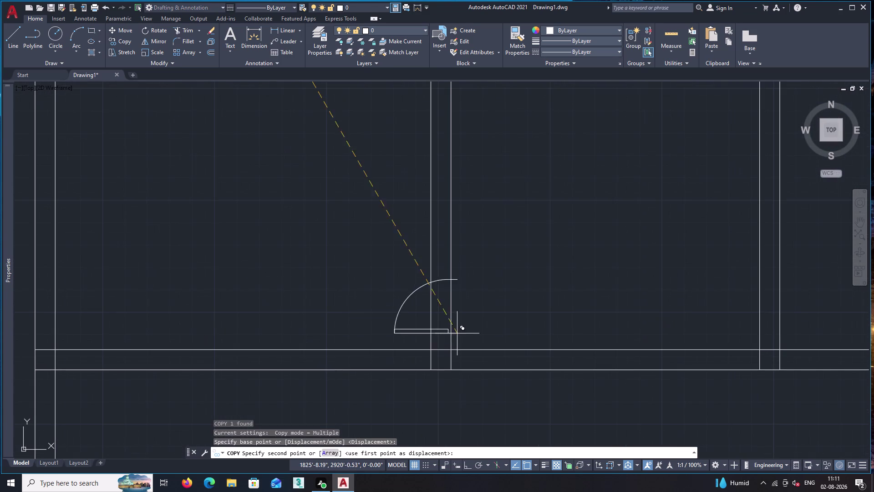
click(451, 351)
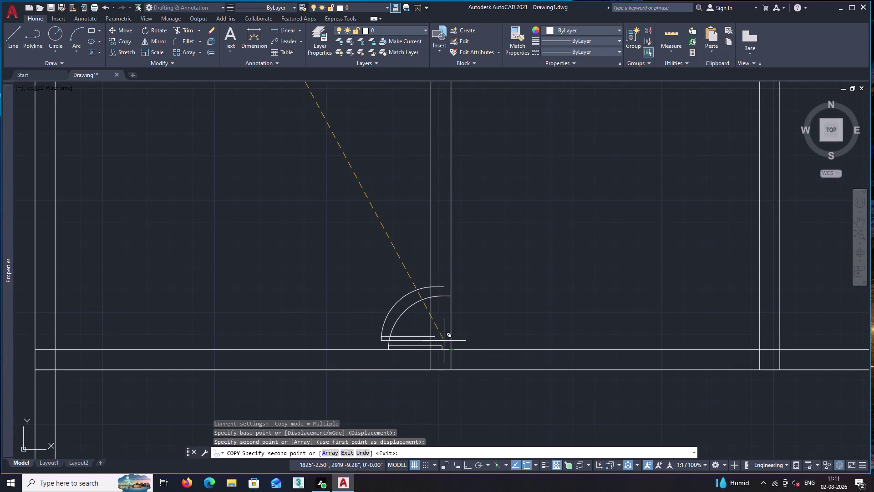
key(space)
Stretch the copied arc's top end up to the wall line.
click(443, 295)
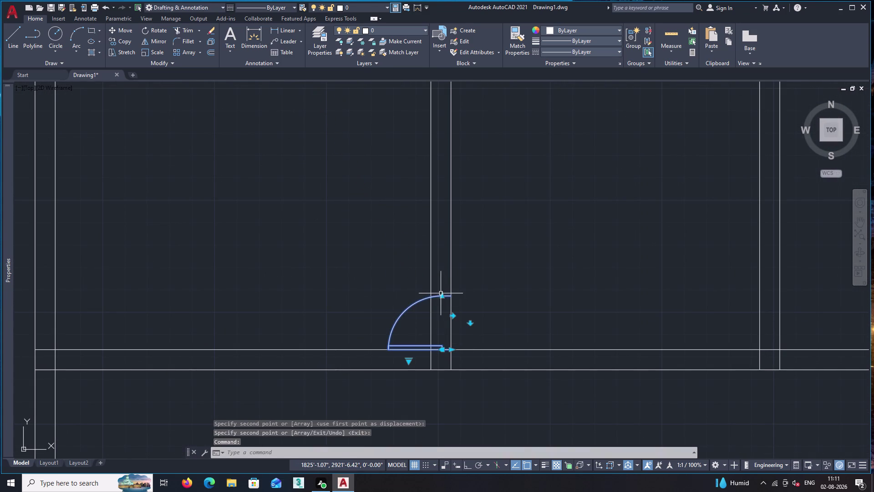
click(442, 296)
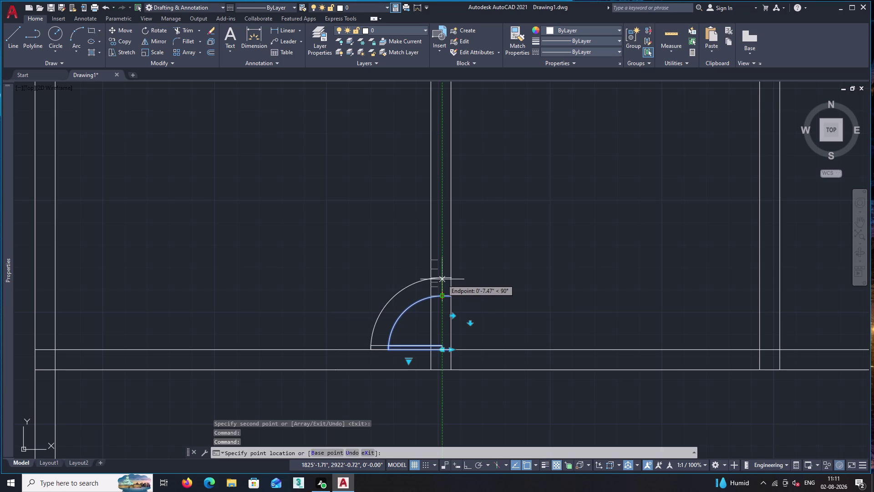
click(442, 270)
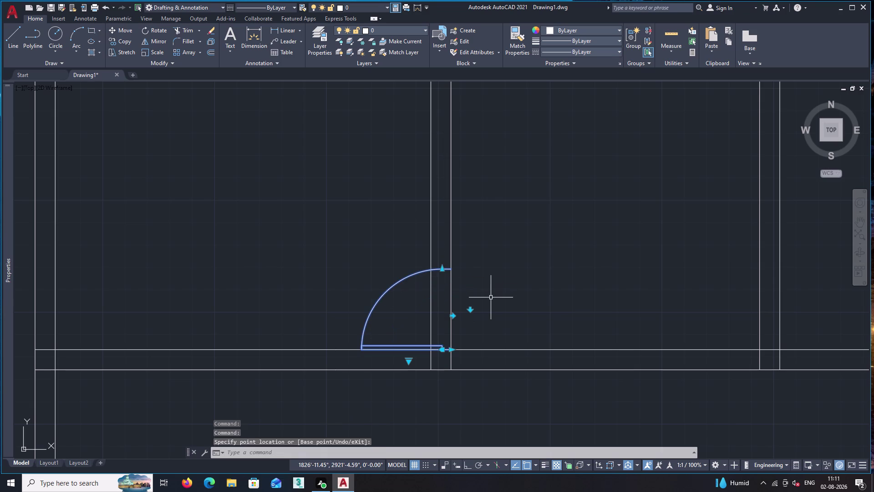
Fence-trim the wall line lying inside the new door swing.
text(tr)
key(space)
click(476, 309)
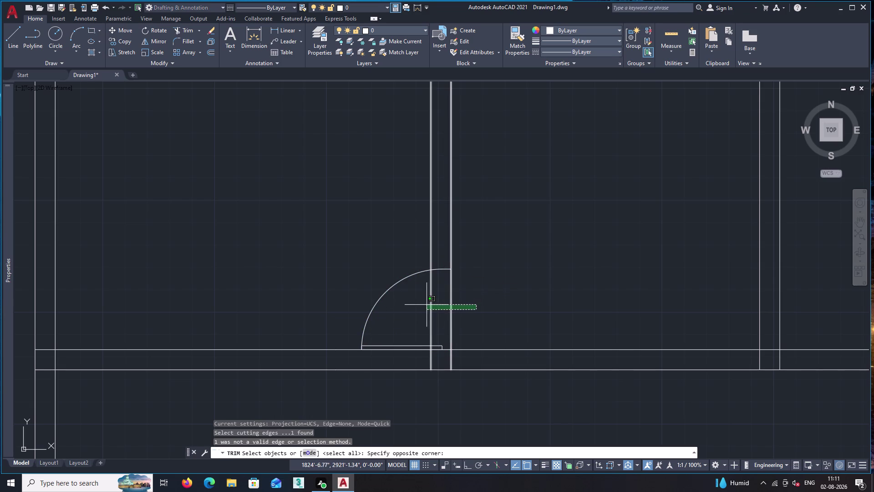
key(Escape)
text(tr)
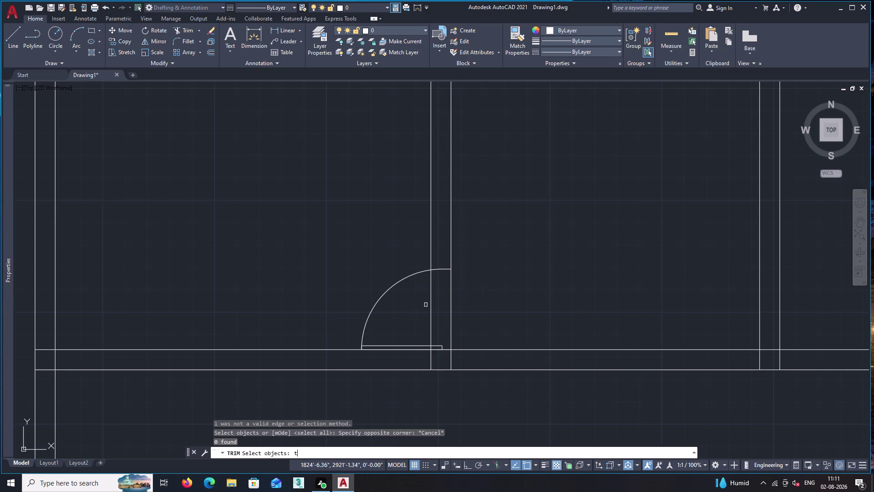
key(Escape)
text(tr)
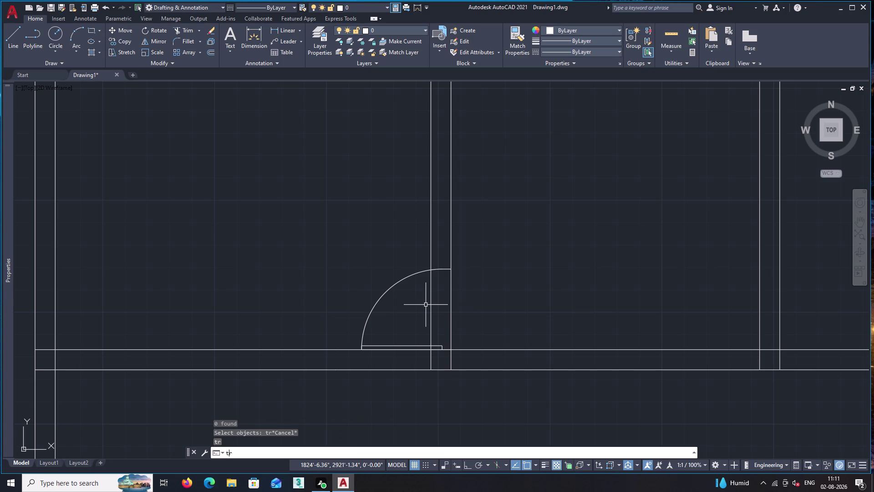
key(space)
click(425, 305)
click(460, 308)
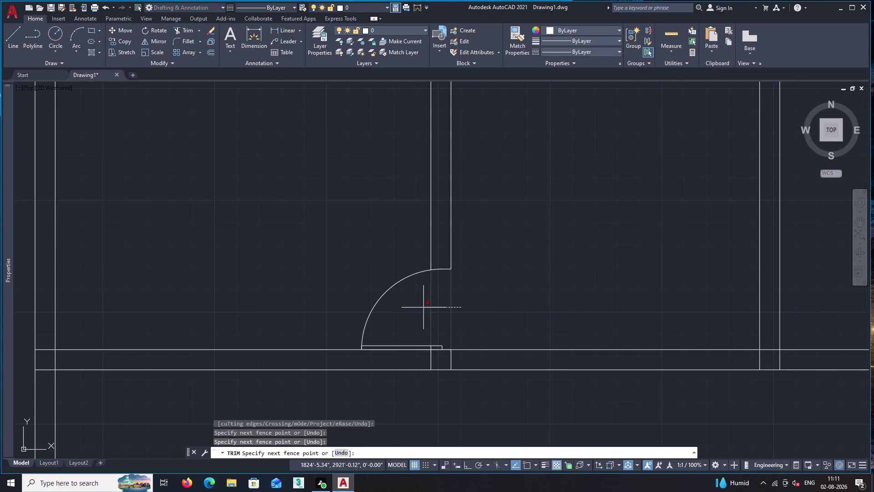
click(423, 307)
key(space)
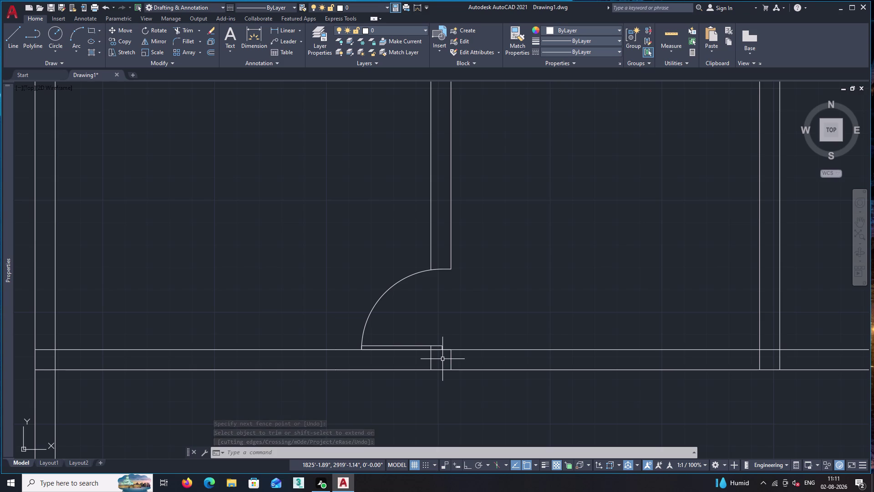
click(430, 361)
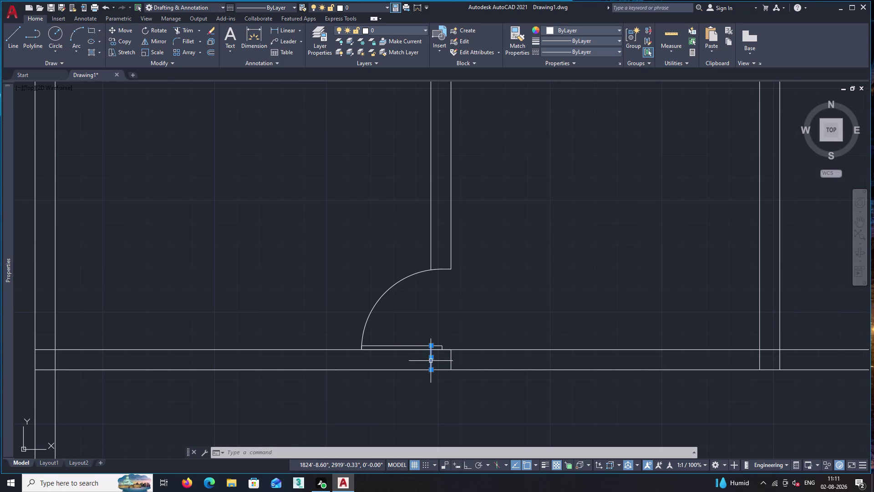
Move the short jamb line to the end of the door swing.
key(m)
key(space)
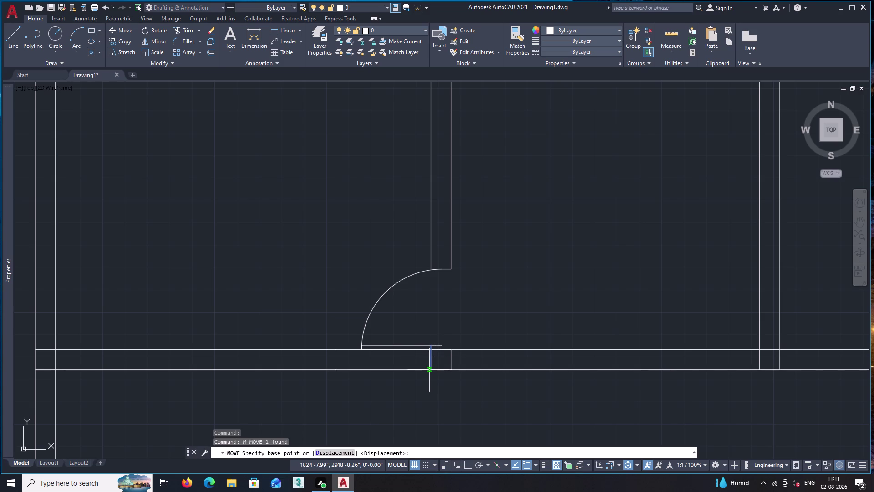
click(431, 350)
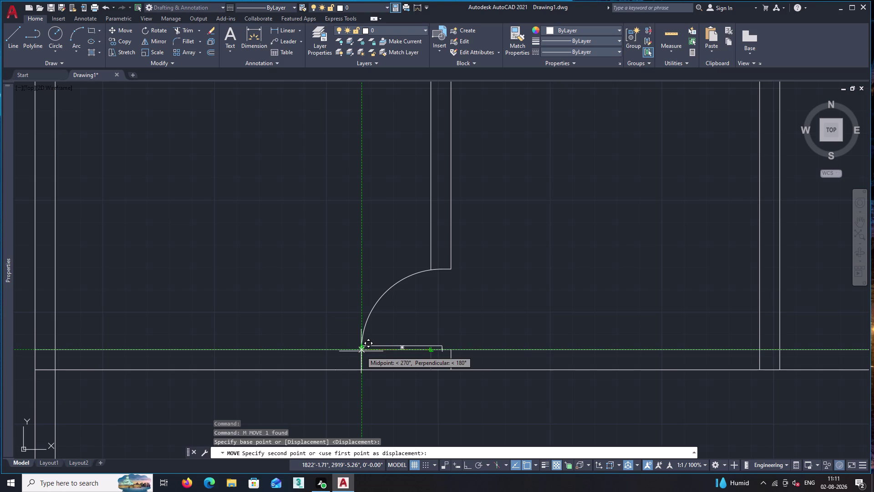
click(361, 351)
key(space)
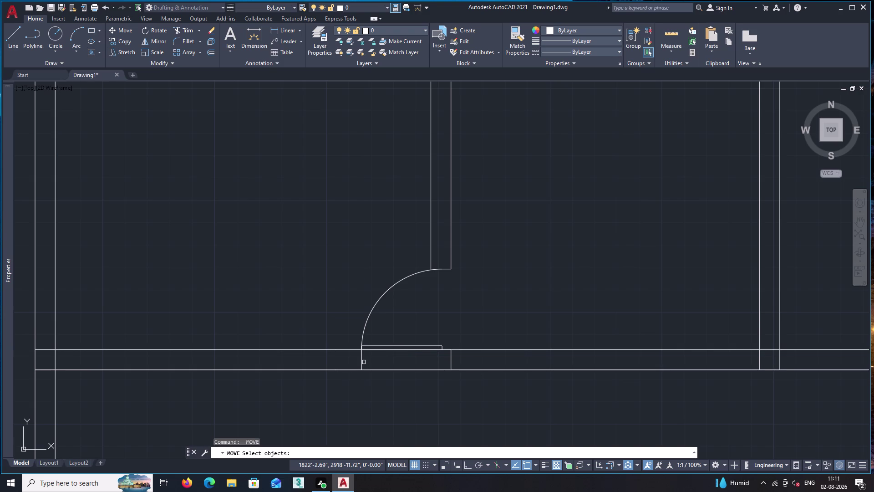
key(Escape)
Copy the jamb line further left along the bottom wall as the opening's edge.
text(c)
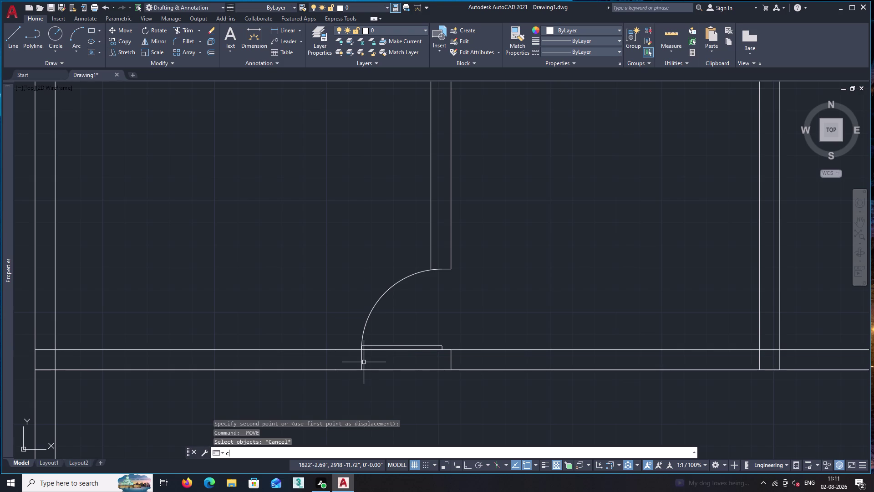
text(o)
key(Return)
click(362, 361)
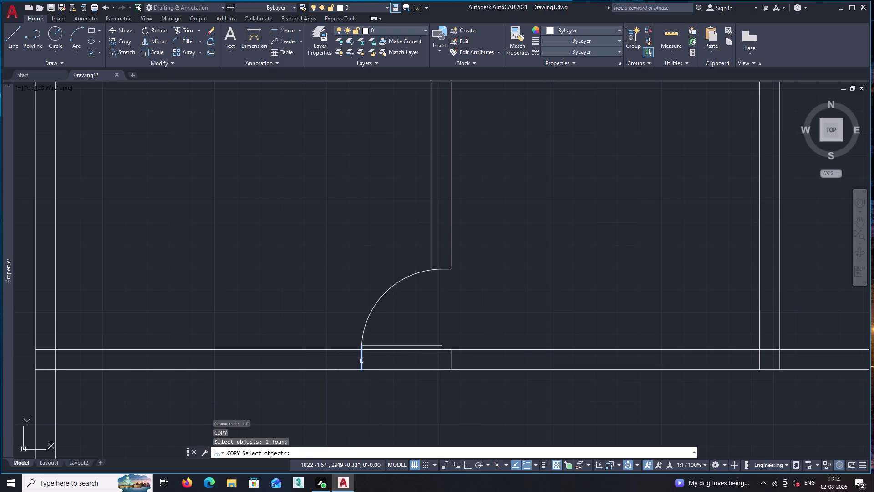
key(space)
click(362, 371)
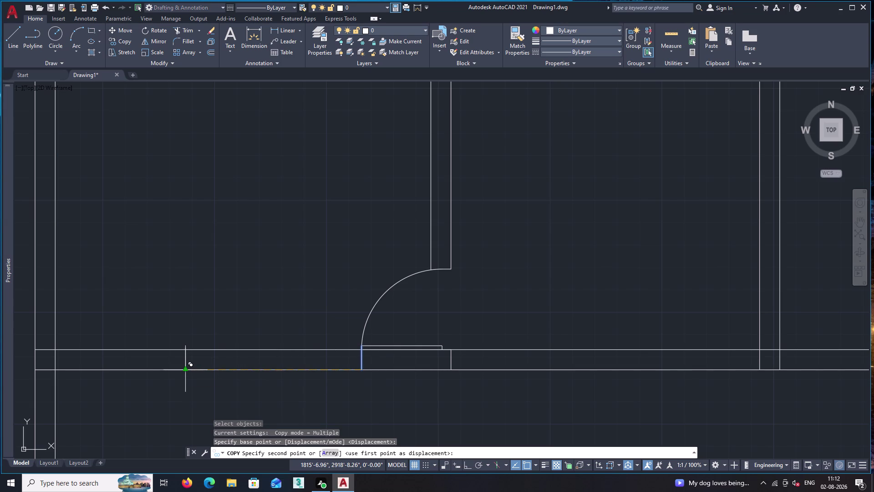
click(169, 371)
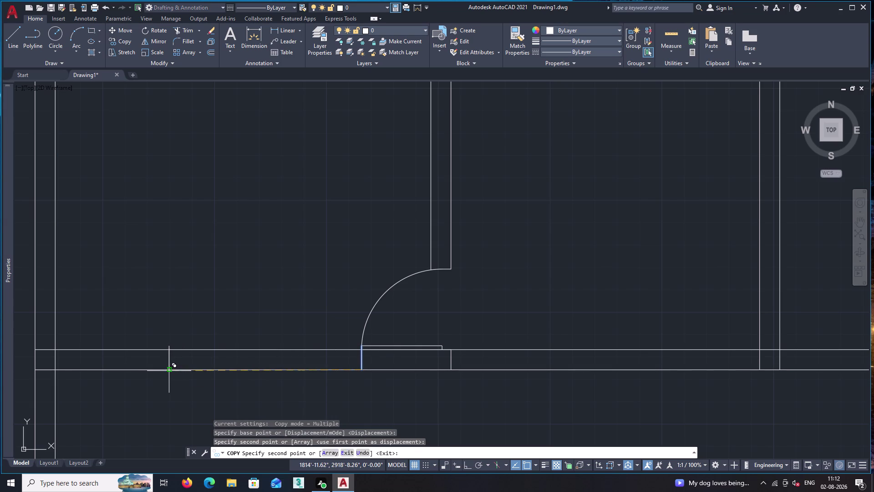
key(space)
text(l)
key(Return)
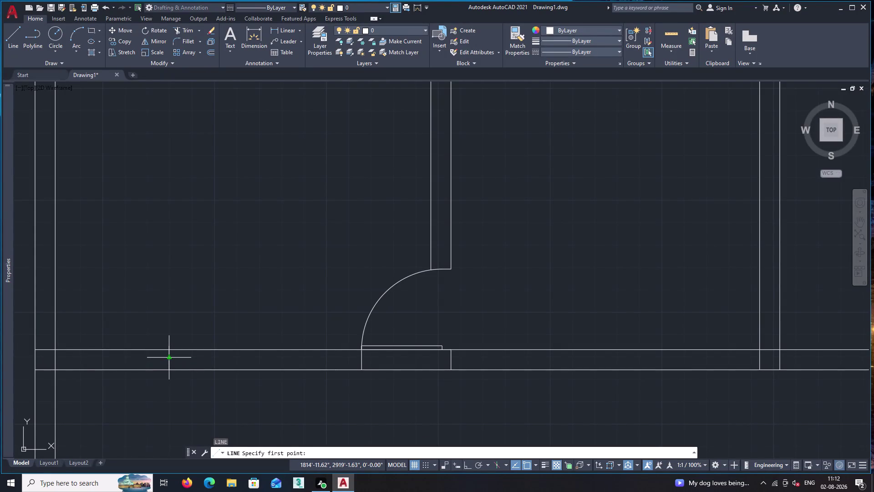
Trim away the wall line piece inside the bottom-wall opening.
key(Escape)
key(r)
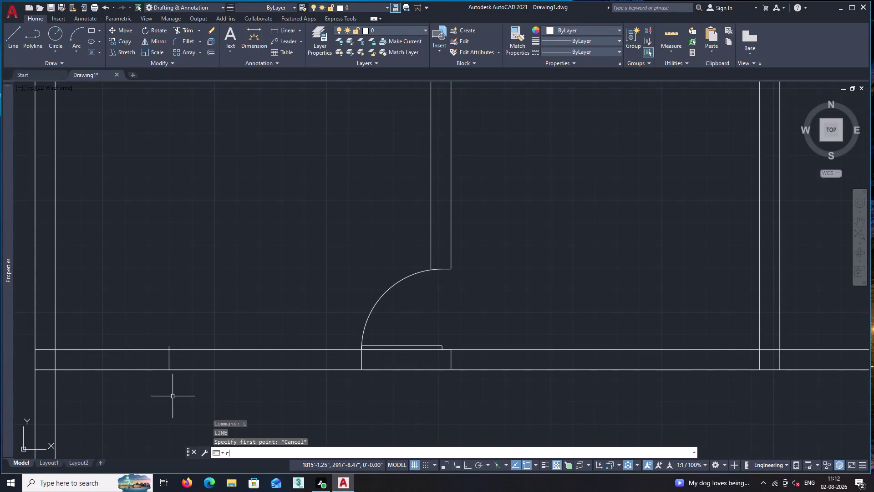
key(Escape)
text(tr)
key(space)
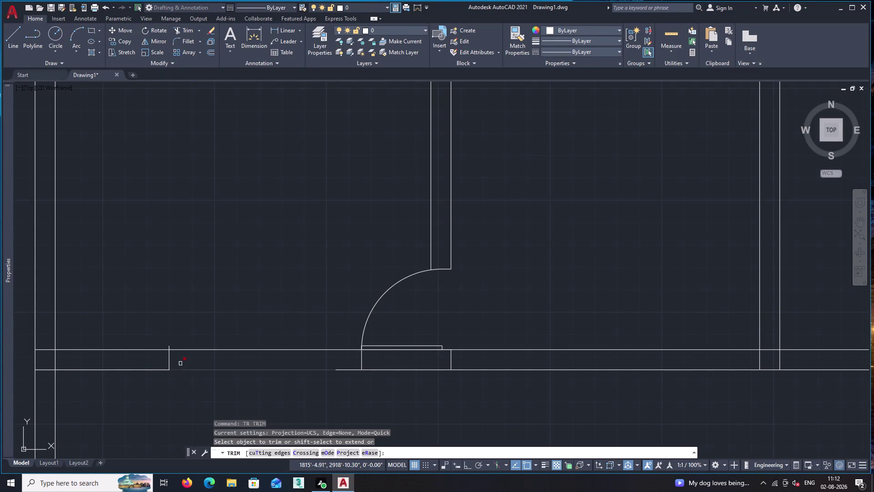
scroll(up, 3)
click(165, 346)
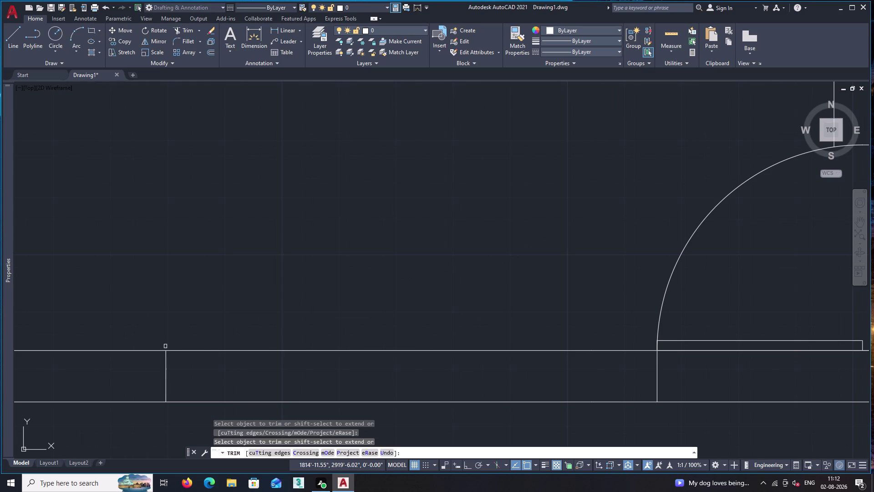
key(space)
Draw a line across the opening from its left edge to the door jamb.
key(l)
key(Return)
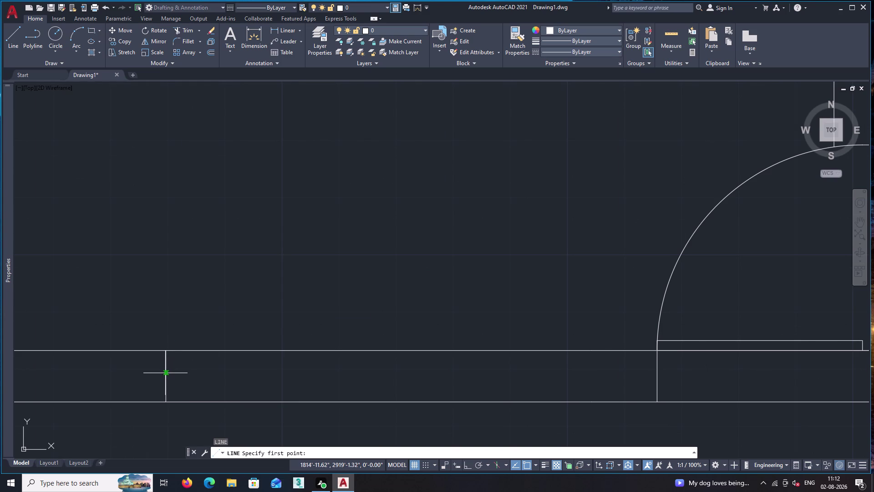
click(164, 377)
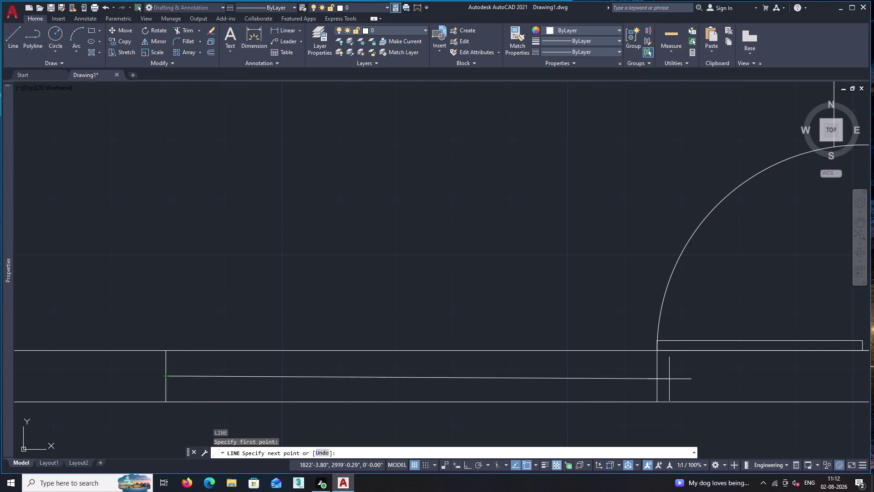
click(657, 375)
key(space)
Offset the opening line 1" to each side.
text(o)
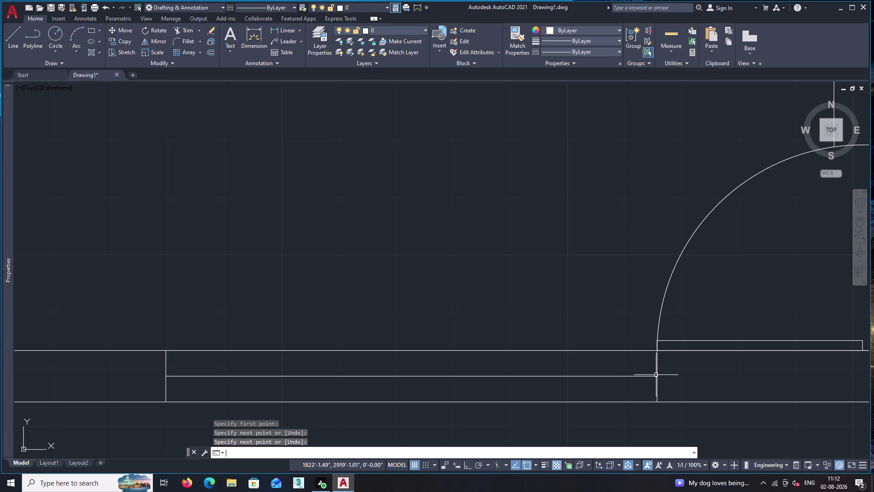
key(Return)
key(1)
key(shift+quotedbl)
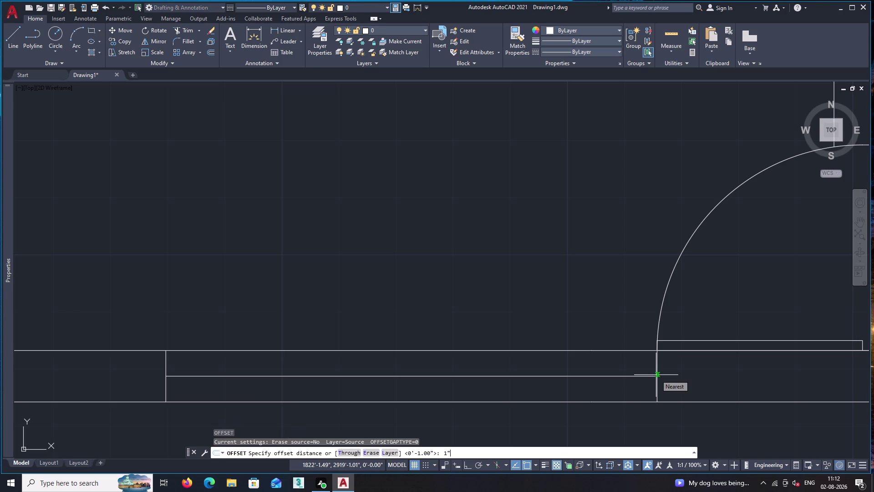
key(Return)
click(635, 375)
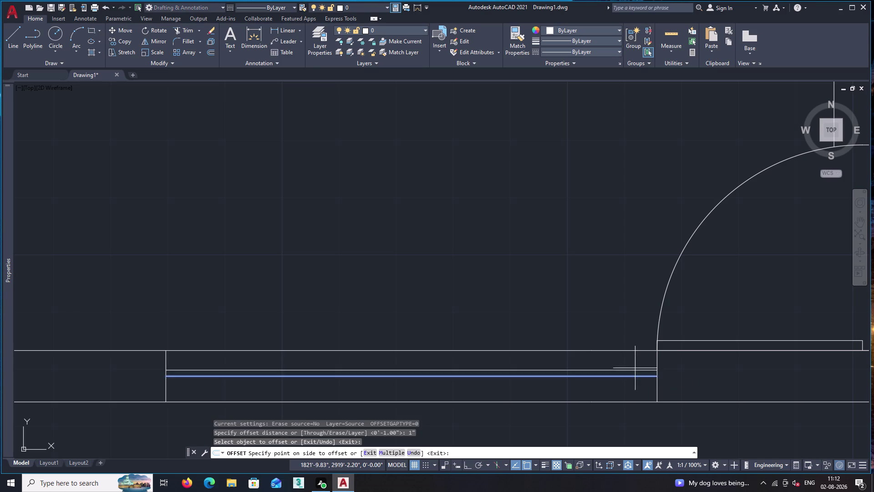
click(635, 368)
click(633, 378)
click(632, 385)
key(space)
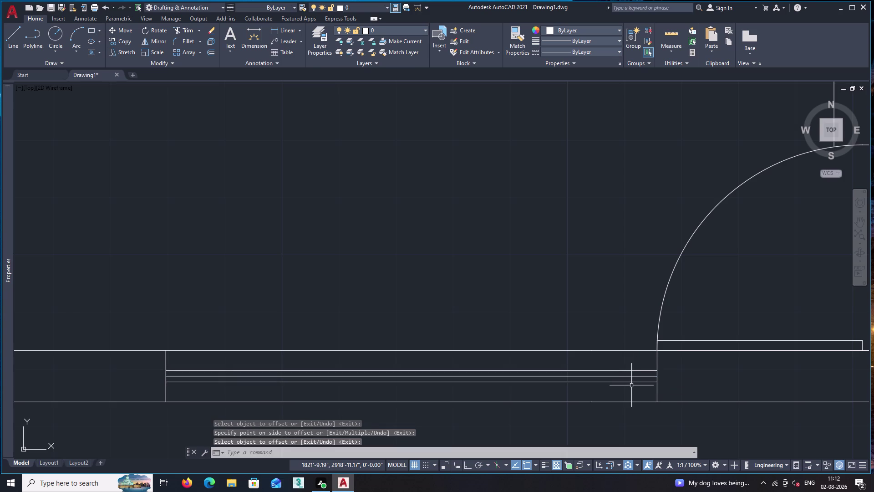
Delete the extra middle window line.
click(633, 377)
key(Delete)
scroll(down, 3)
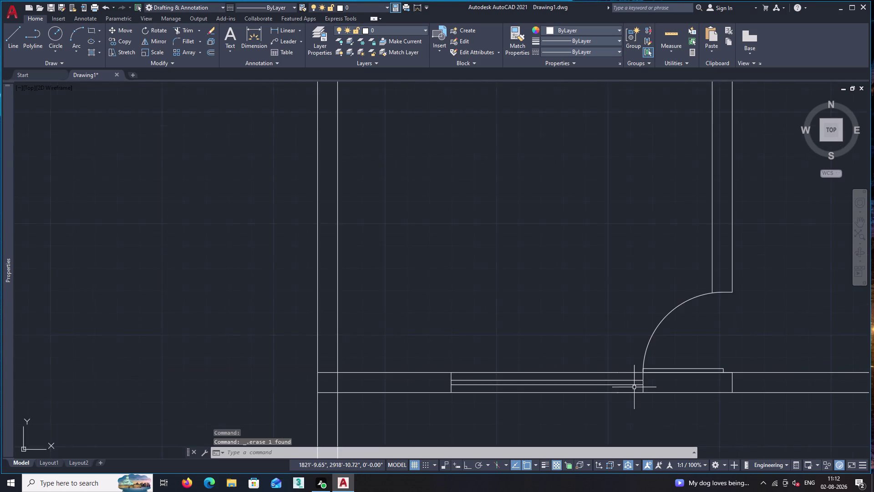
Draw a short line across the thickness of the room's left wall.
scroll(down, 3)
middle_drag(666, 403, 556, 399)
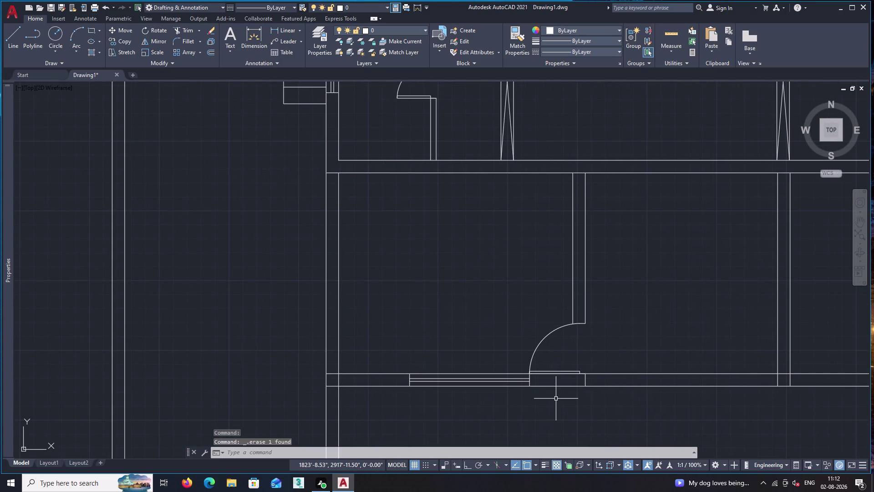
middle_drag(419, 398, 525, 400)
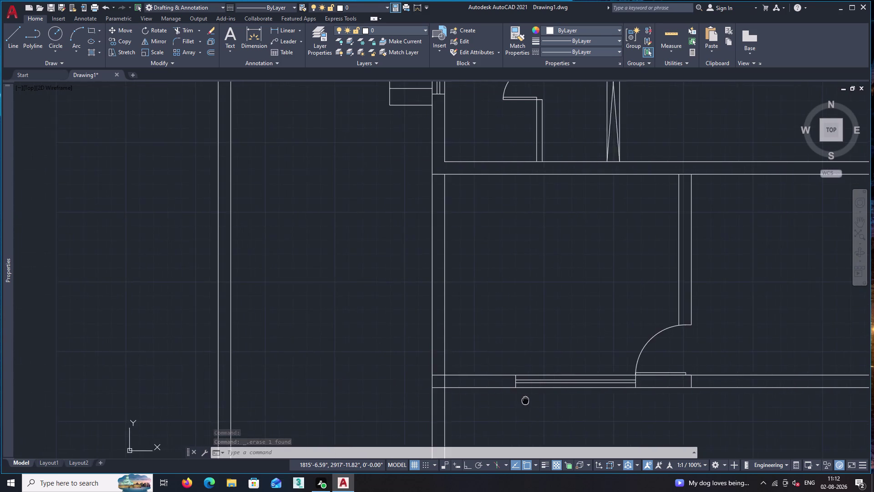
middle_drag(526, 399, 569, 404)
key(l)
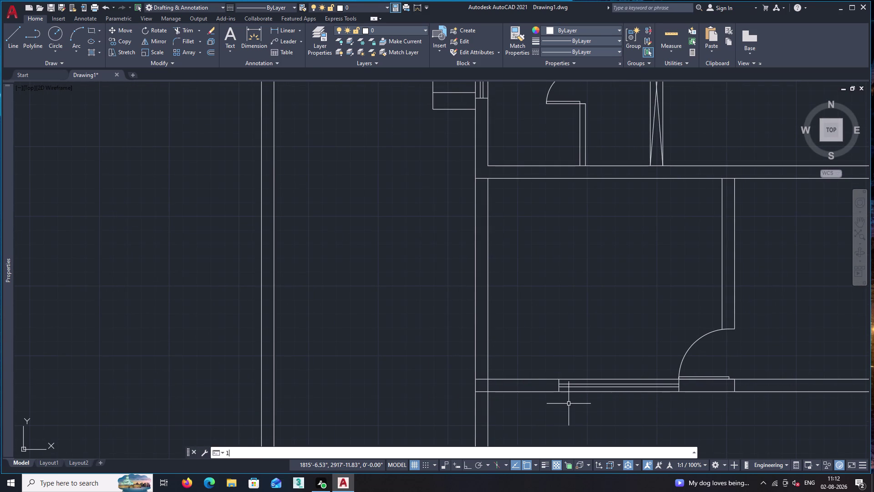
key(Return)
click(476, 336)
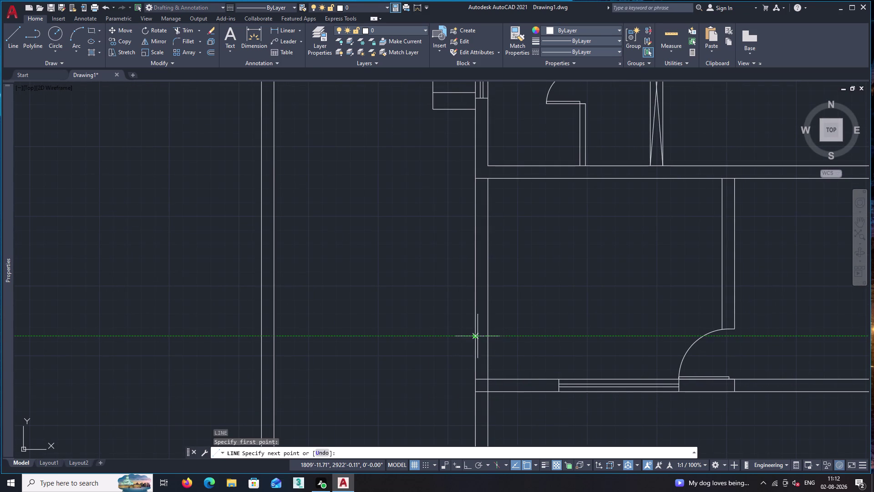
click(489, 336)
key(space)
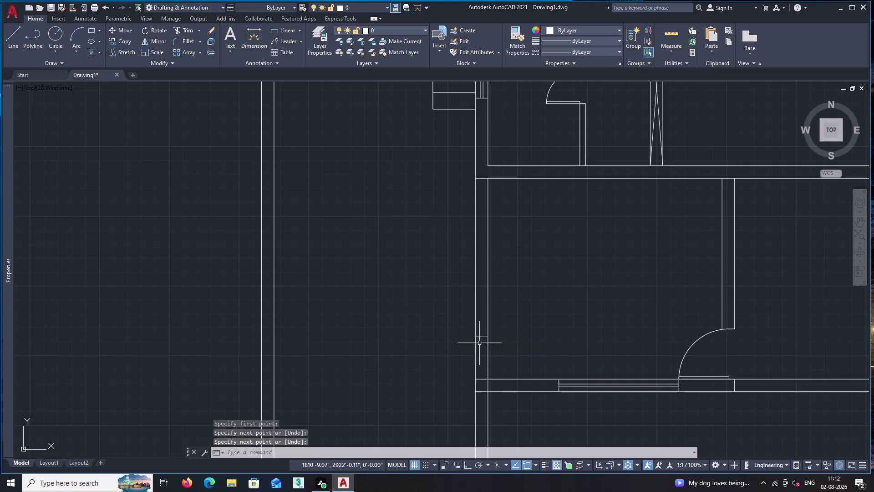
Offset that short line through a point higher up the wall.
key(o)
key(Return)
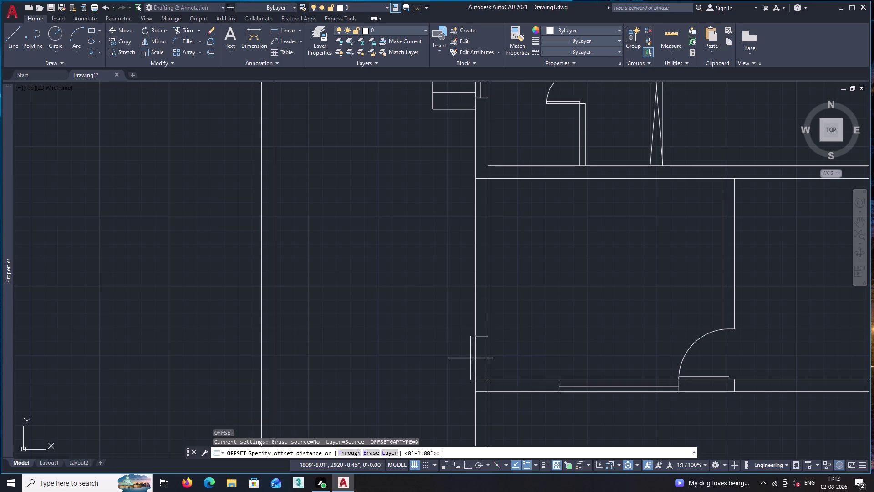
key(t)
key(Return)
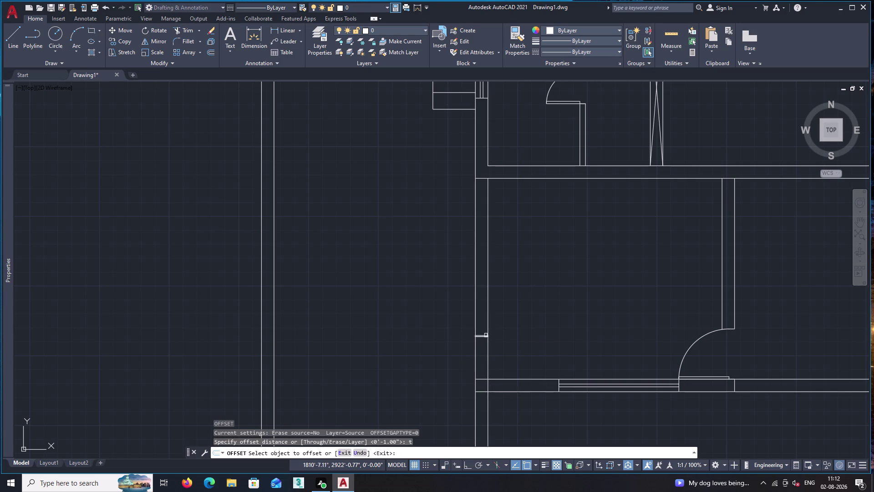
click(485, 336)
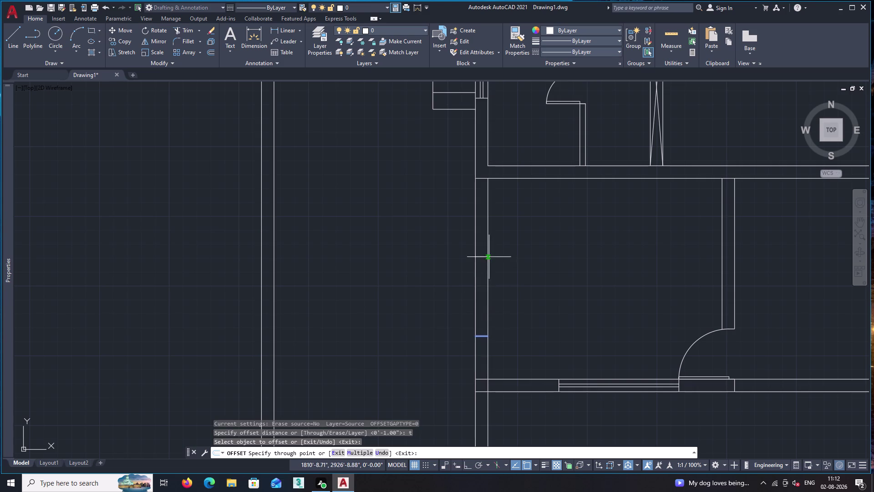
click(484, 231)
key(l)
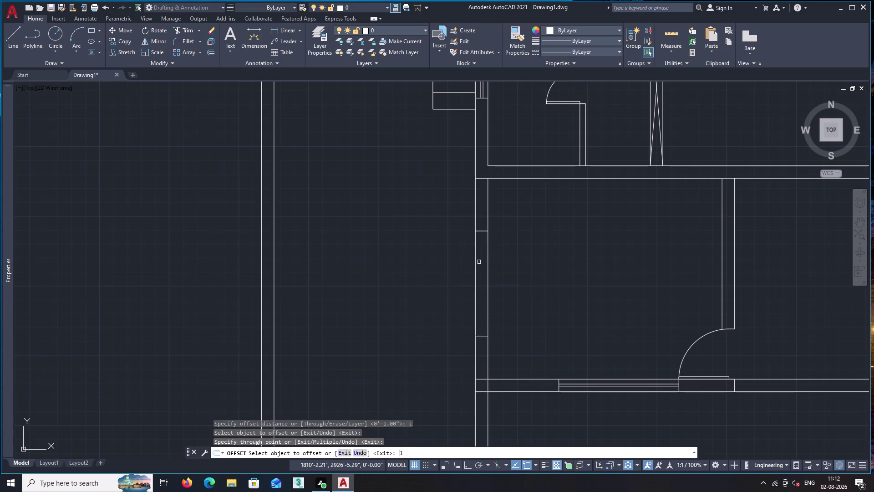
key(Return)
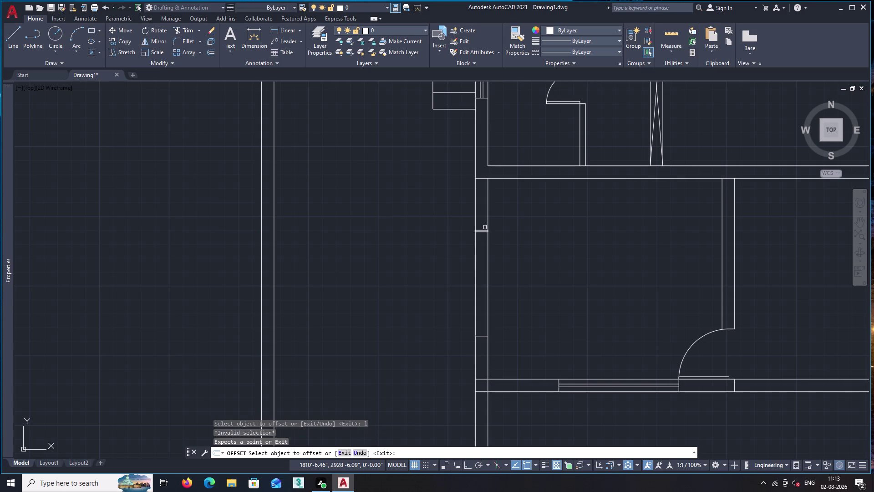
key(space)
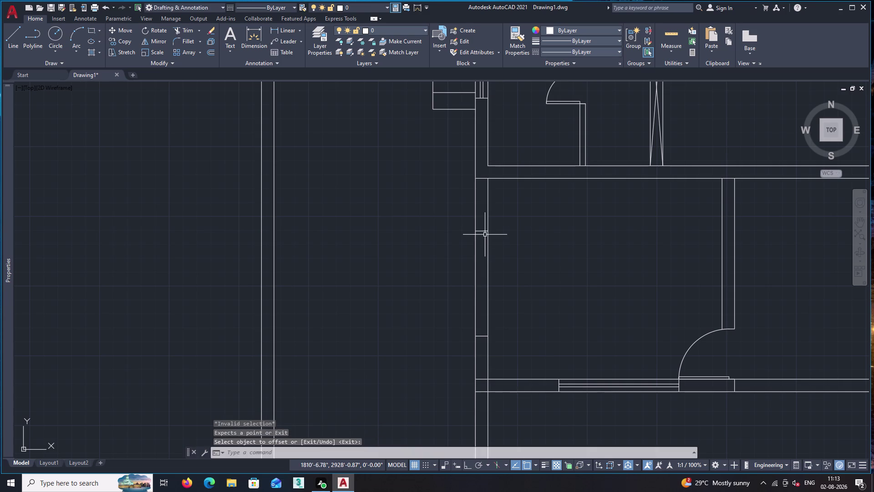
Draw a vertical line between the upper and lower opening edges.
key(l)
key(Return)
click(483, 230)
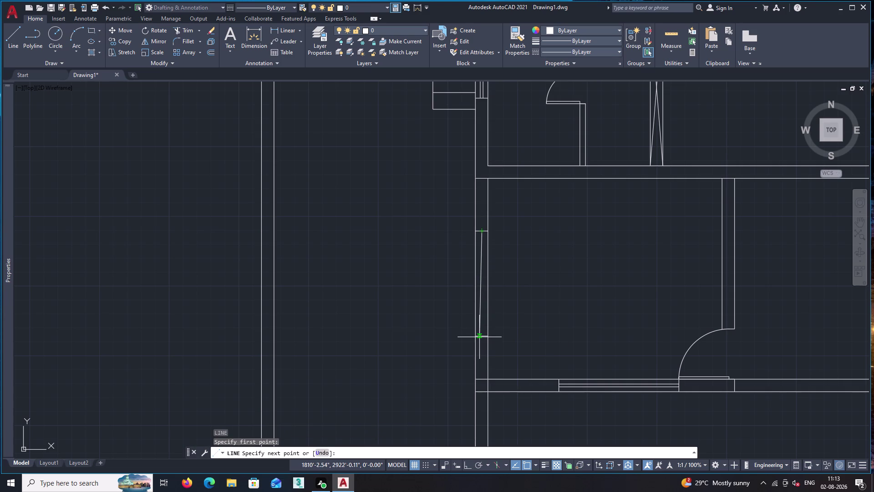
click(483, 337)
key(space)
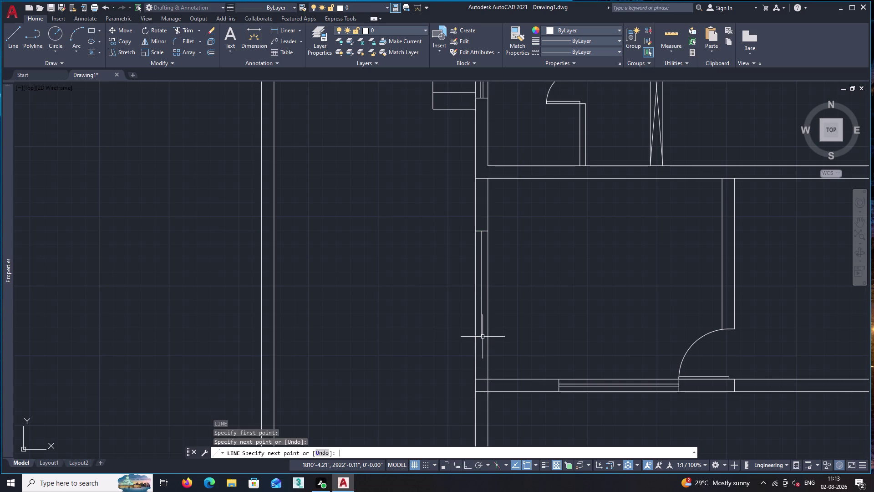
Offset the vertical opening line 1" to each side.
text(o)
key(Return)
key(1)
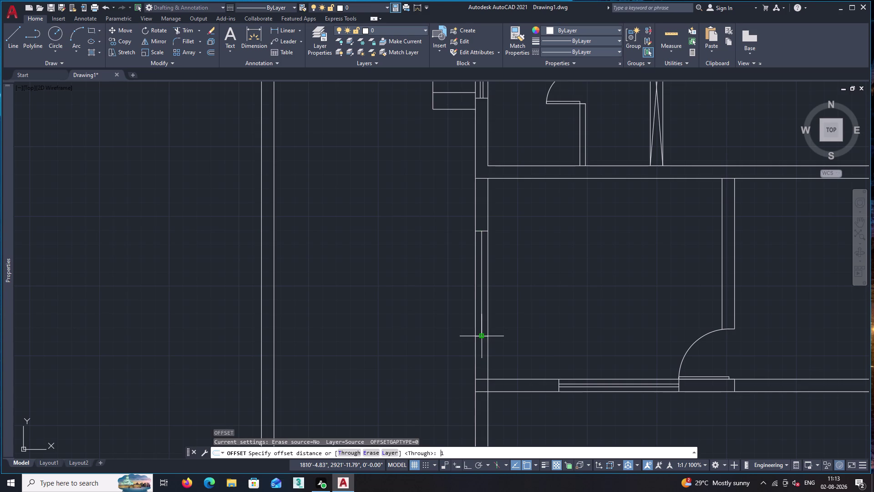
key(shift+quotedbl)
key(Return)
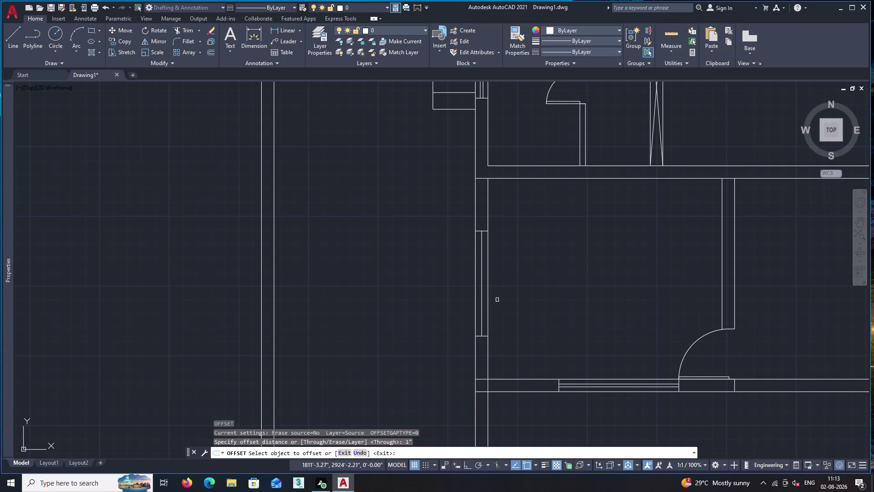
scroll(up, 3)
click(459, 237)
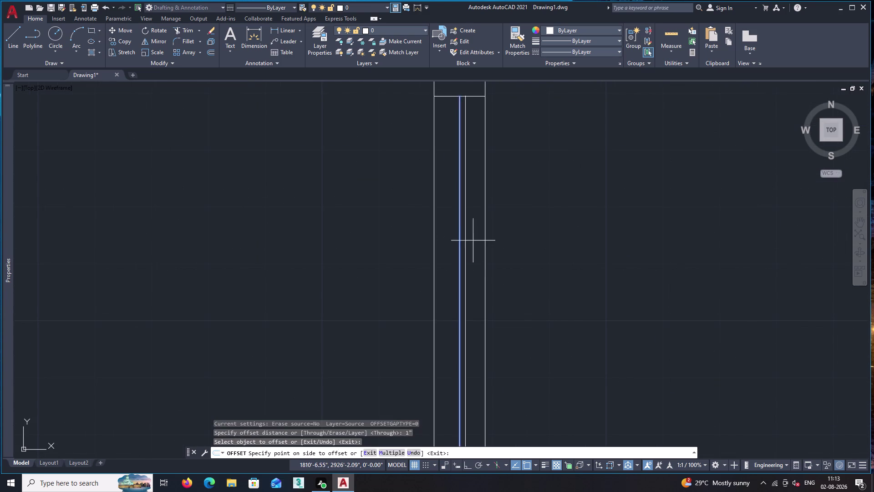
click(475, 241)
click(460, 248)
click(449, 252)
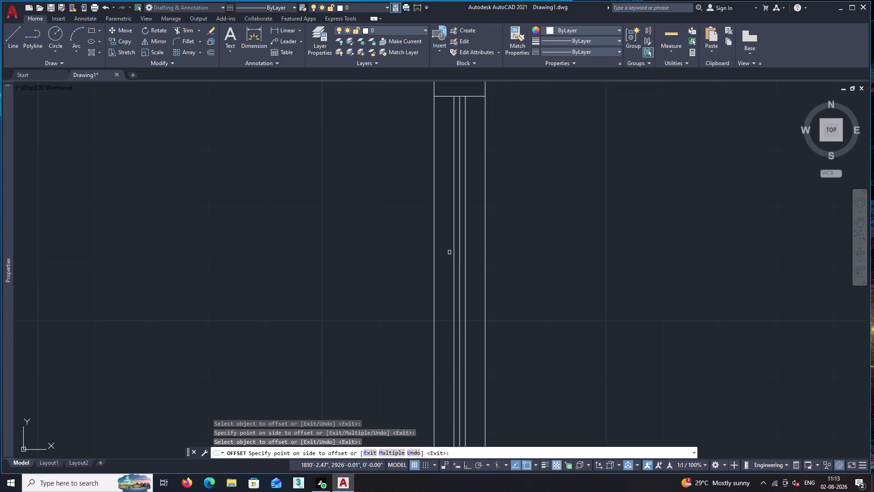
key(space)
Delete the extra vertical window line.
click(459, 252)
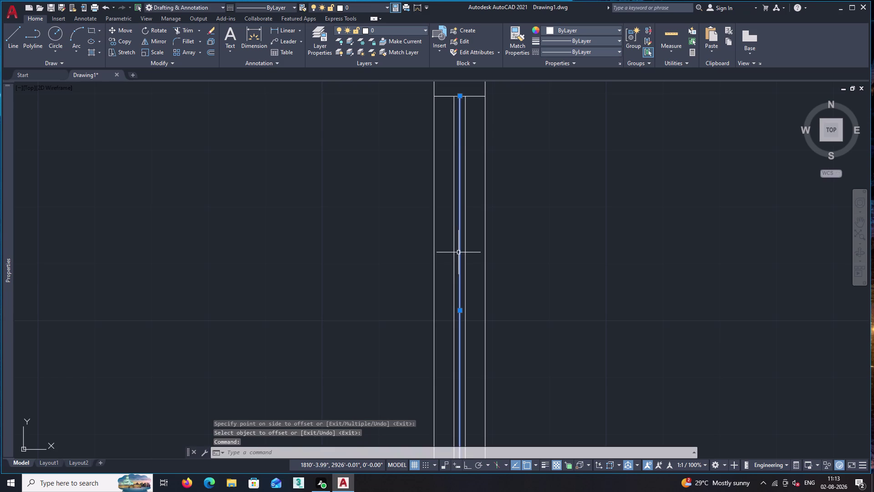
key(Delete)
scroll(down, 3)
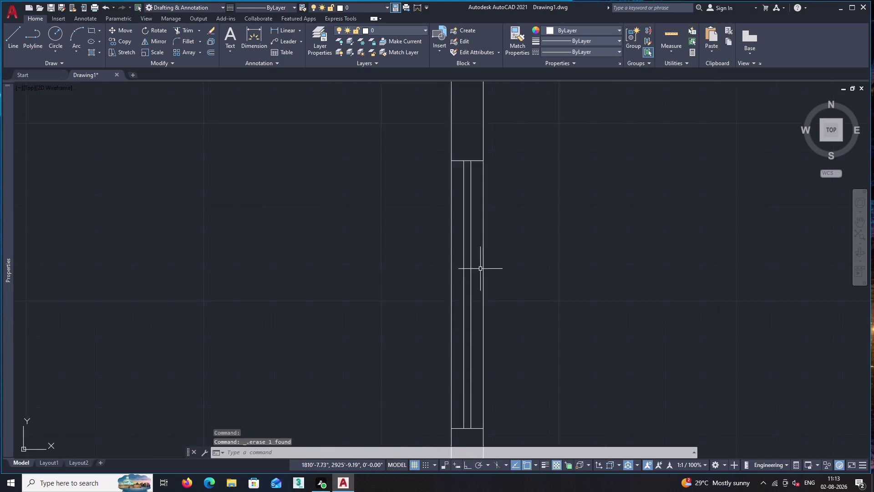
scroll(down, 3)
Trim the two leftover wall line pieces inside the bottom-wall opening.
text(tr)
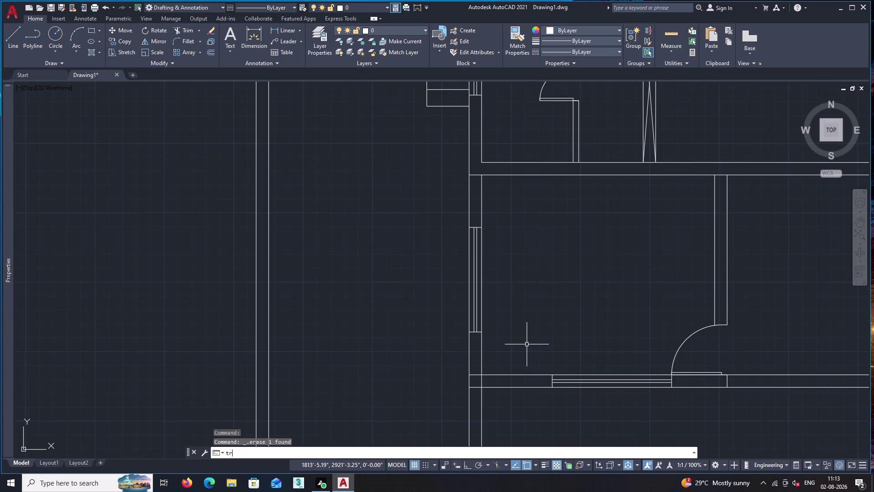
key(space)
click(476, 374)
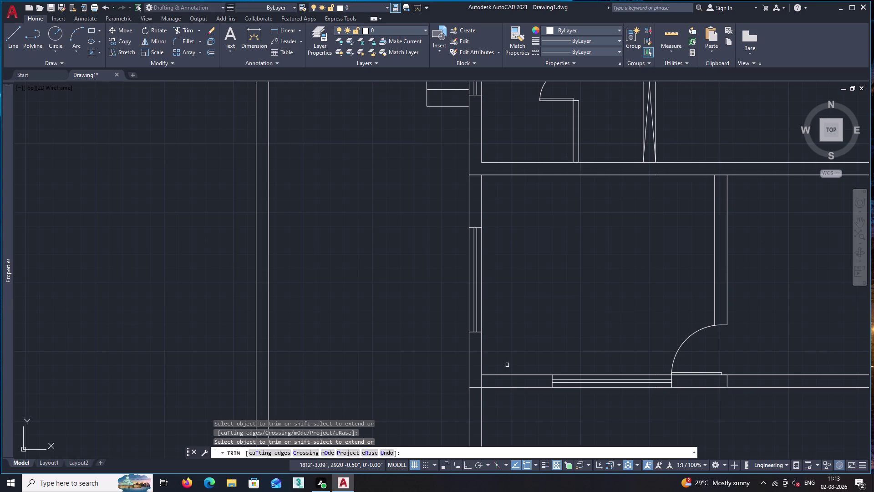
click(482, 380)
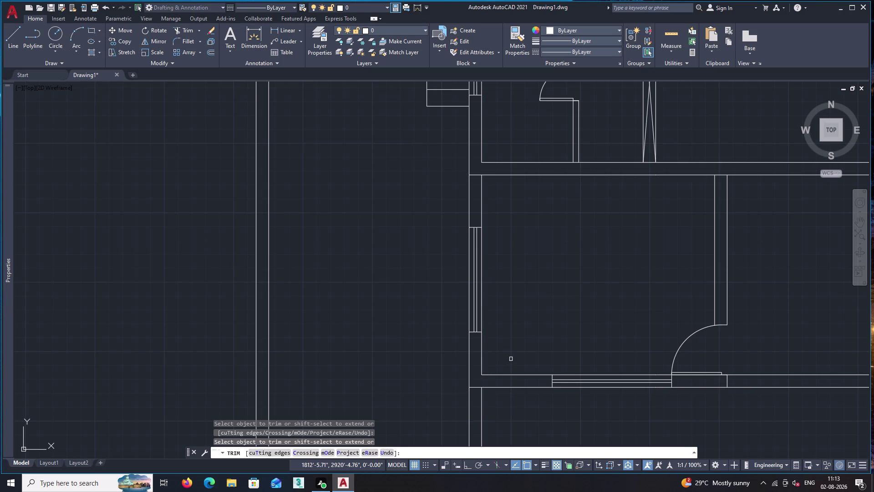
key(space)
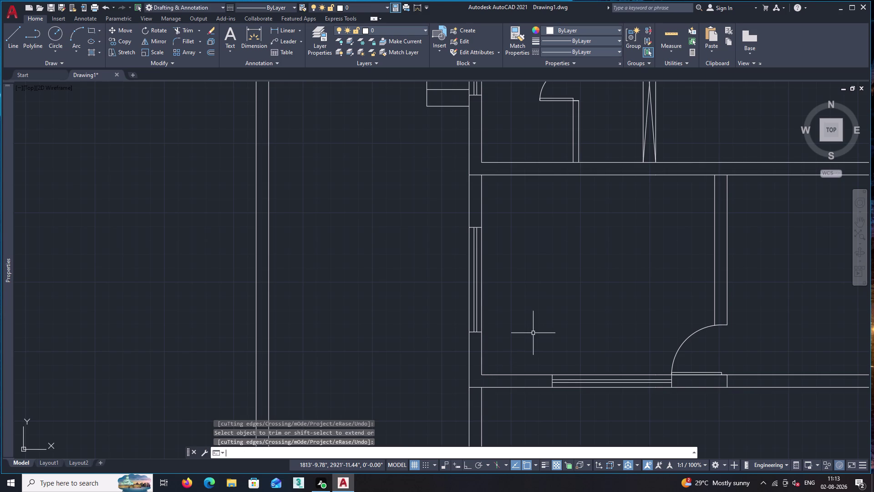
scroll(down, 3)
middle_drag(582, 319, 540, 293)
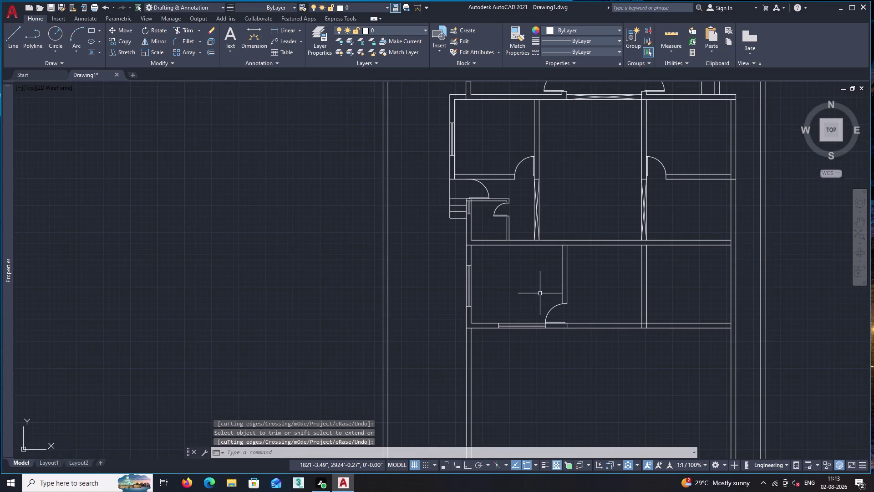
scroll(up, 3)
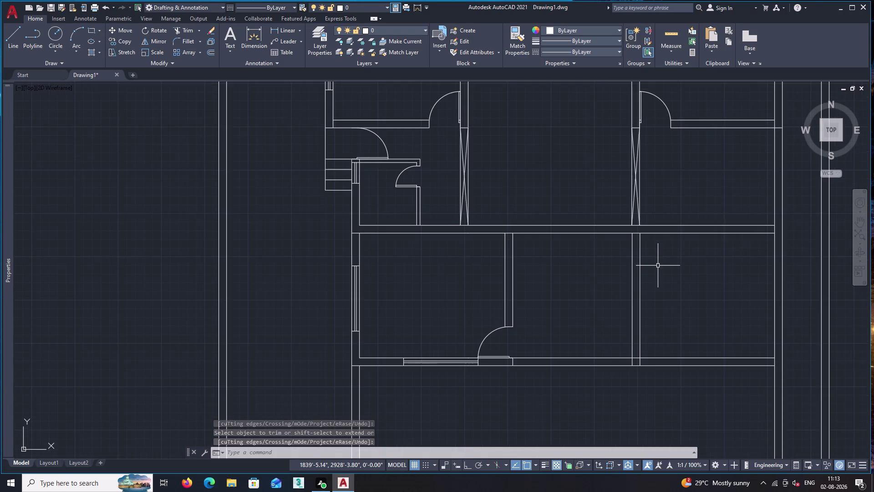
middle_drag(658, 265, 631, 304)
Copy the upper right room's door down onto the lower wall.
click(631, 133)
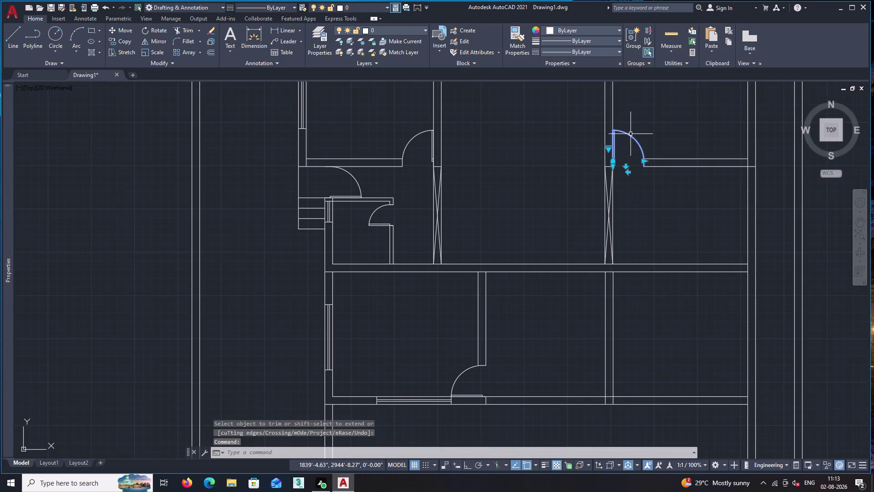
text(co)
key(Return)
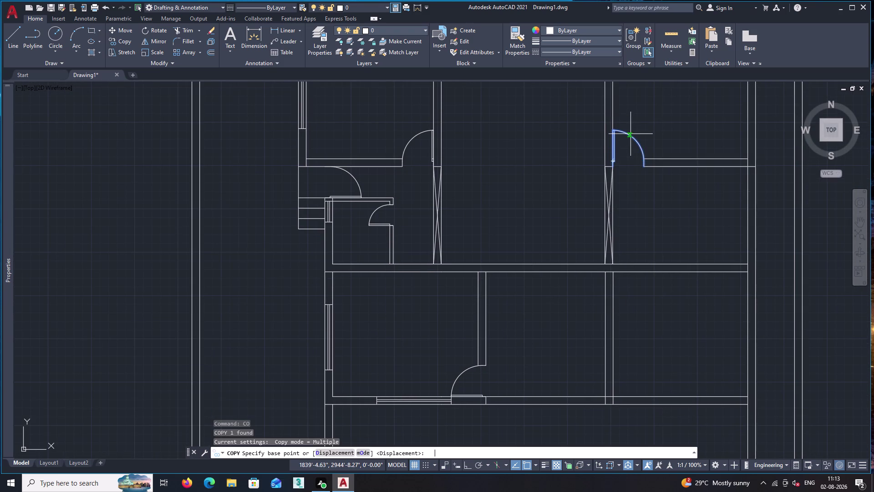
scroll(up, 3)
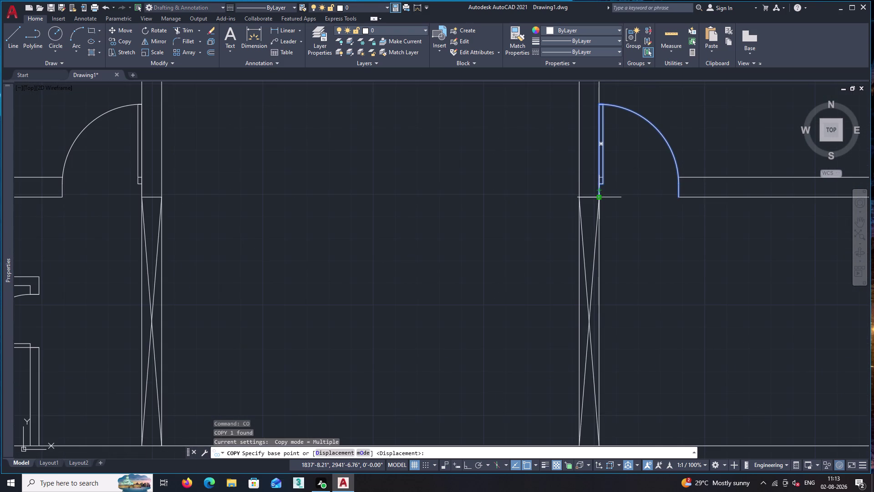
click(599, 195)
scroll(down, 3)
middle_drag(621, 305, 611, 212)
scroll(up, 3)
click(593, 244)
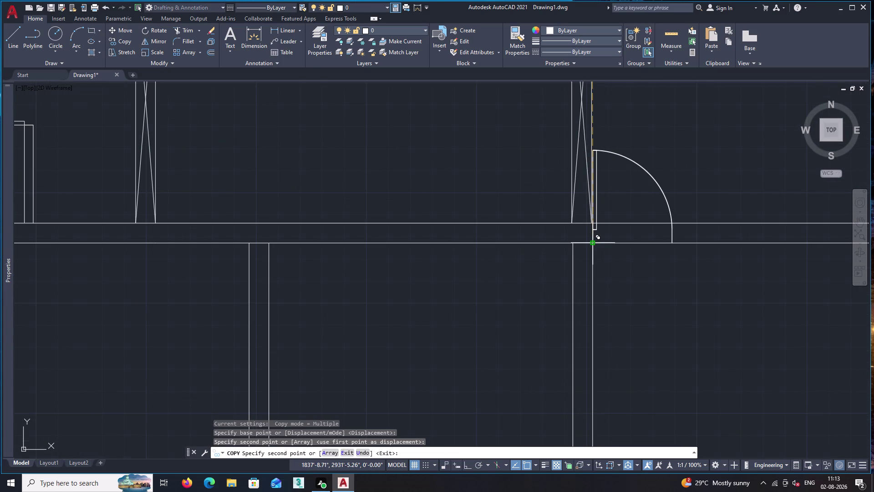
key(space)
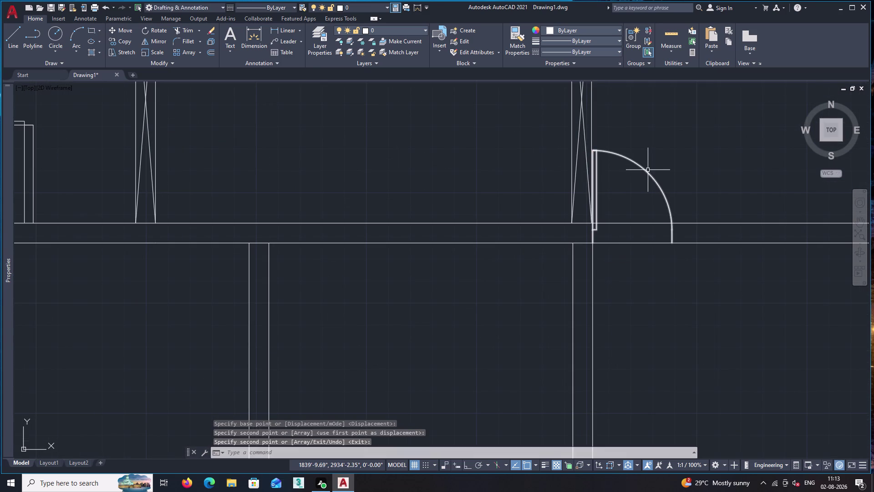
Flip the copied door to swing downward and move it onto the upper wall line.
click(649, 170)
click(626, 243)
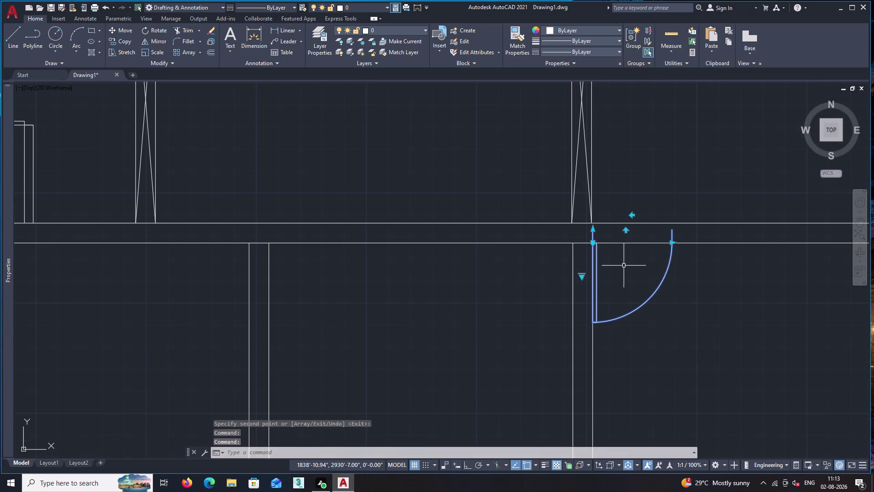
text(m)
key(space)
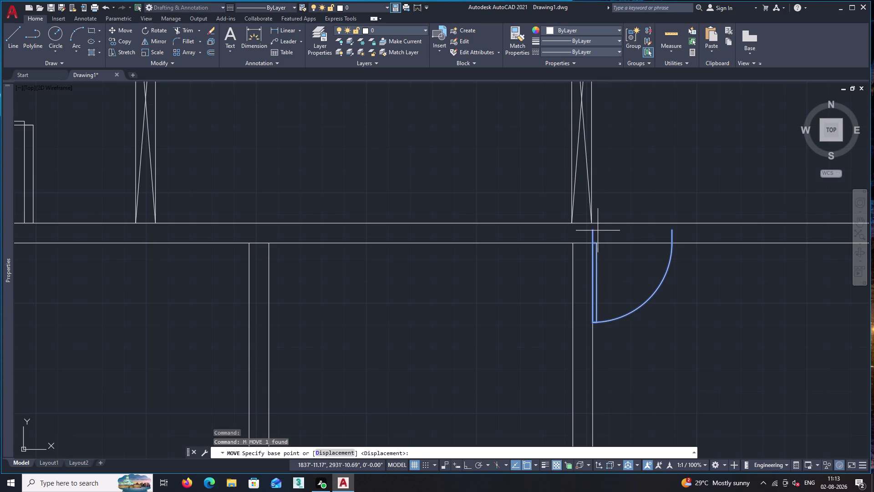
click(593, 230)
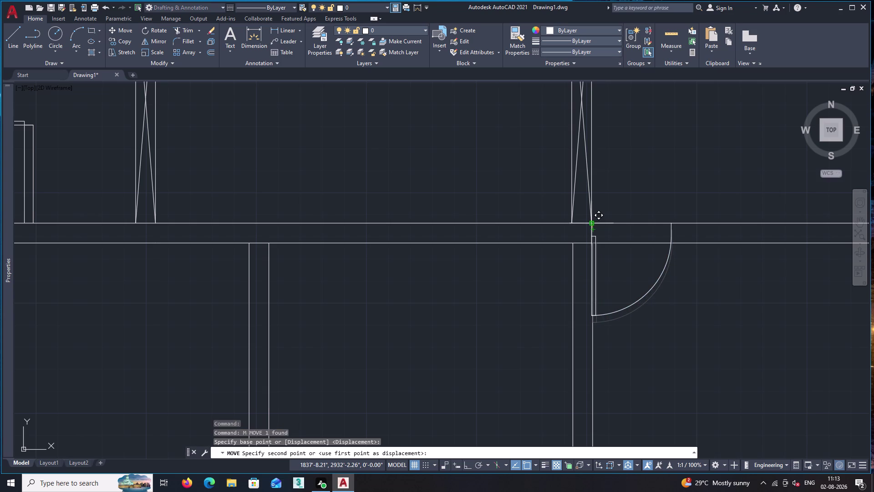
click(593, 223)
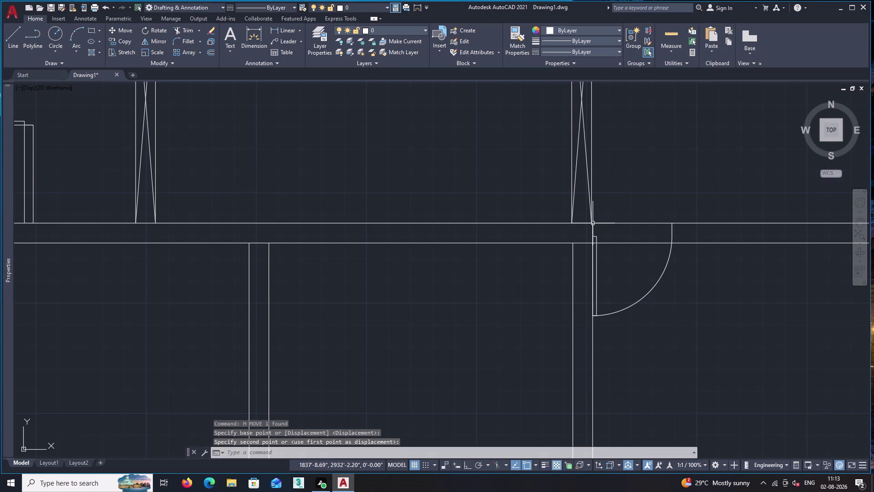
key(space)
Trim away both wall lines inside the new doorway.
text(tr)
key(space)
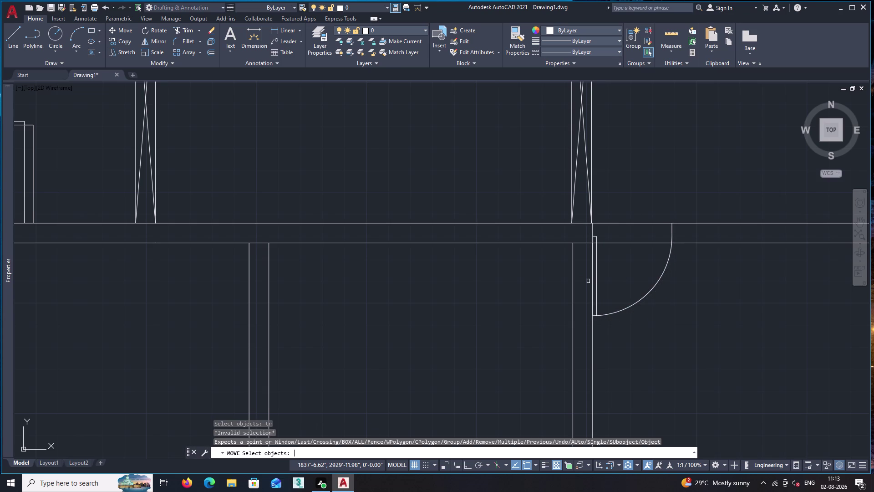
key(Escape)
text(tr)
key(space)
click(626, 258)
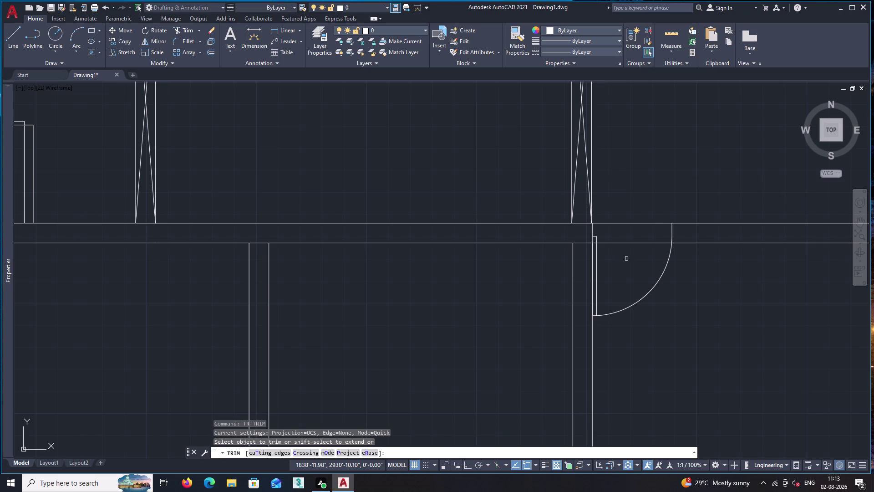
click(640, 194)
key(space)
scroll(down, 3)
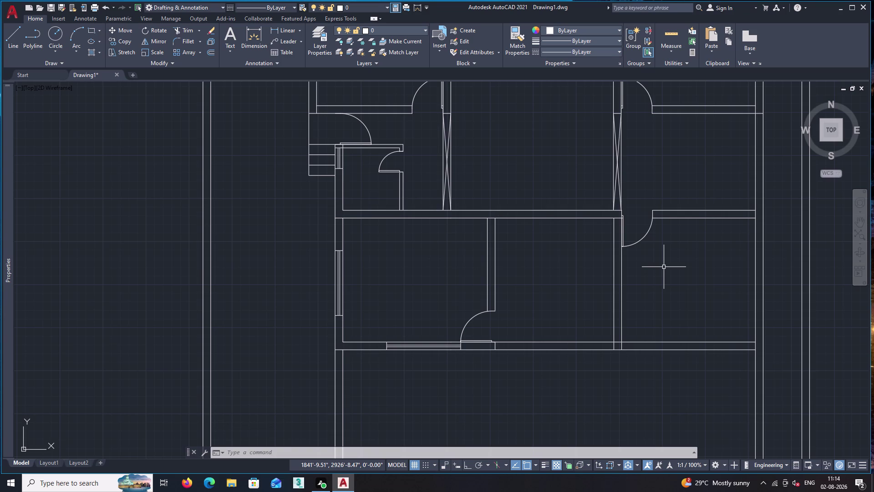
middle_drag(444, 391, 588, 277)
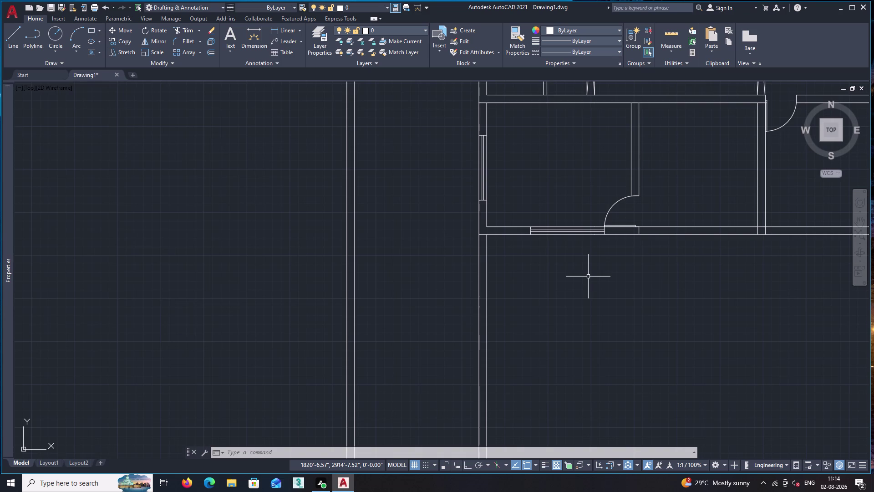
Start a line tracked from the outer wall corner by 2', 1' and 17'9".
key(l)
key(Return)
text(t)
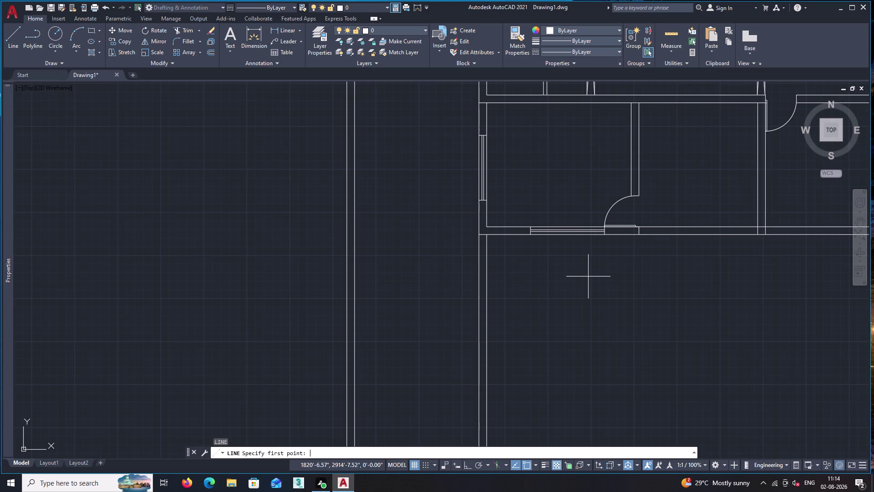
text(k)
key(Return)
key(2)
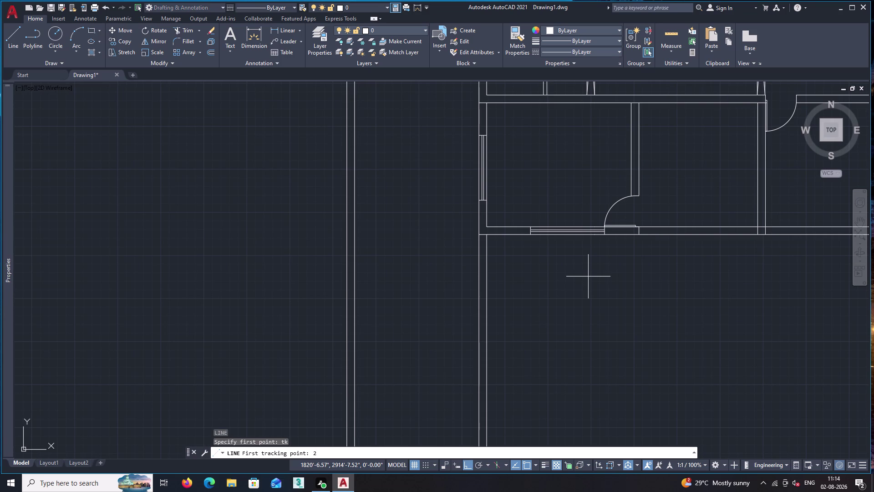
key(BackSpace)
click(488, 235)
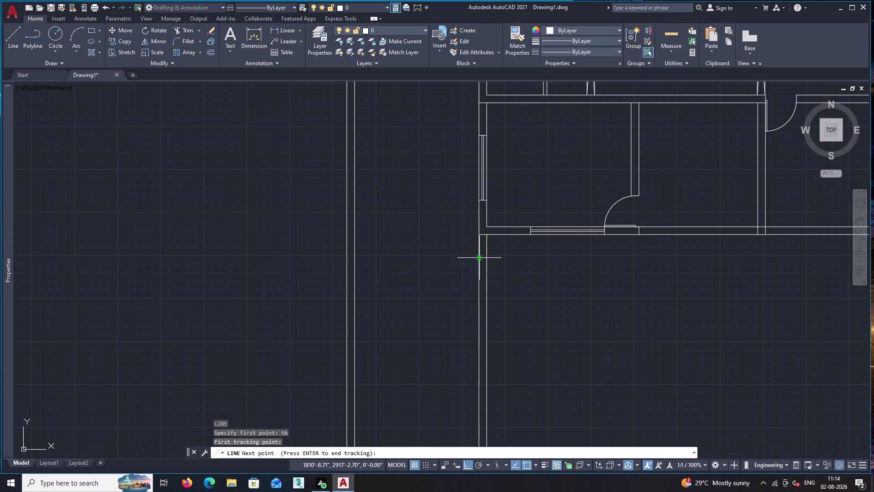
text(2')
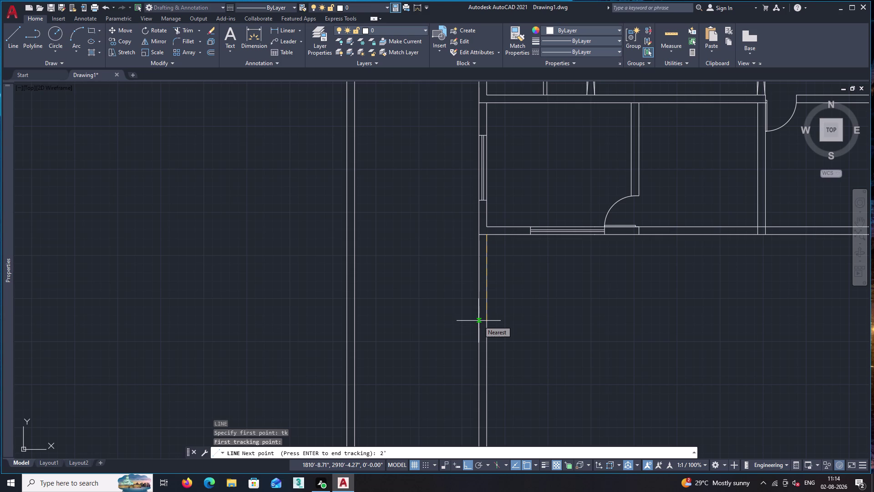
key(Return)
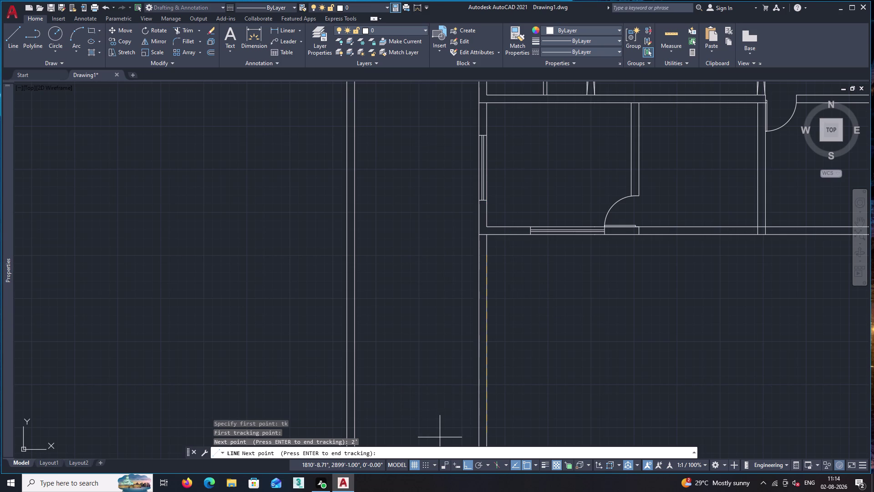
text(1')
key(Return)
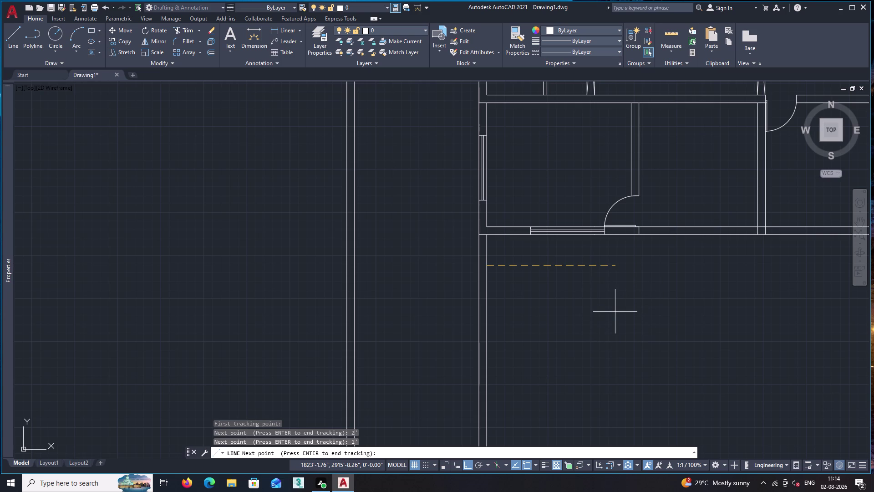
text(17'9)
key(shift+quotedbl)
key(Return)
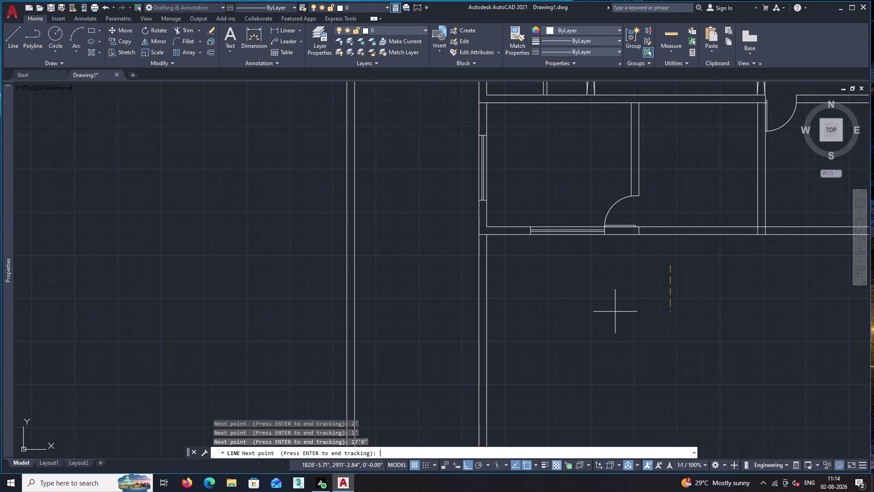
key(Return)
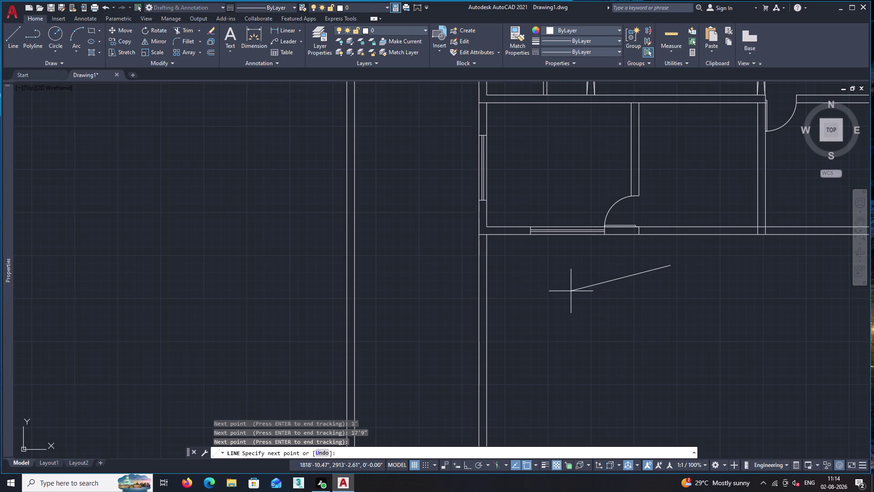
Draw the horizontal porch line with Ortho and close it with a vertical line up to the wall.
key(F8)
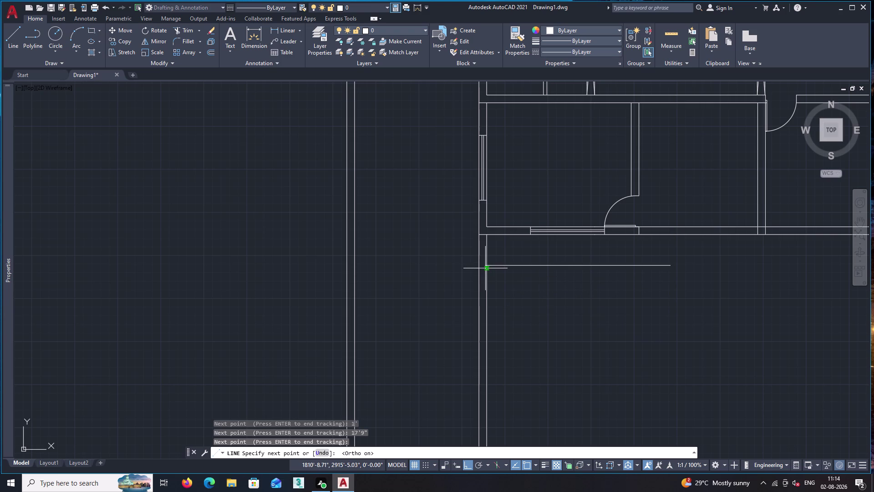
click(488, 266)
key(space)
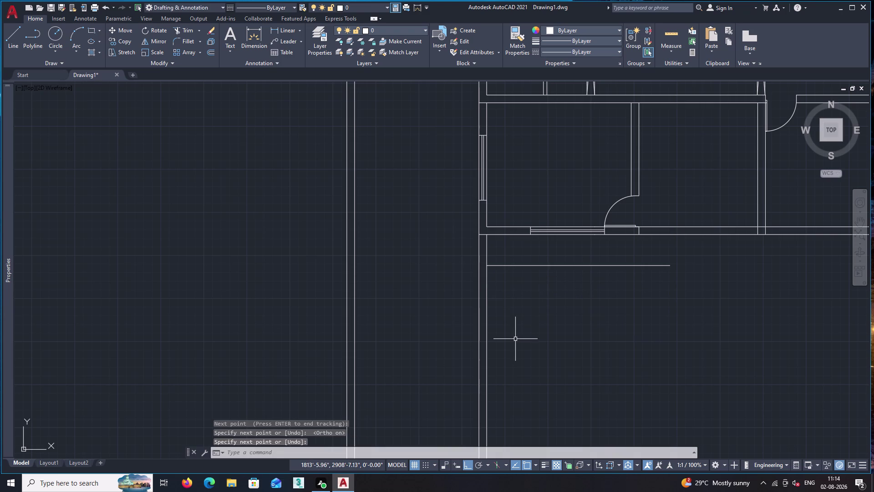
key(l)
key(Return)
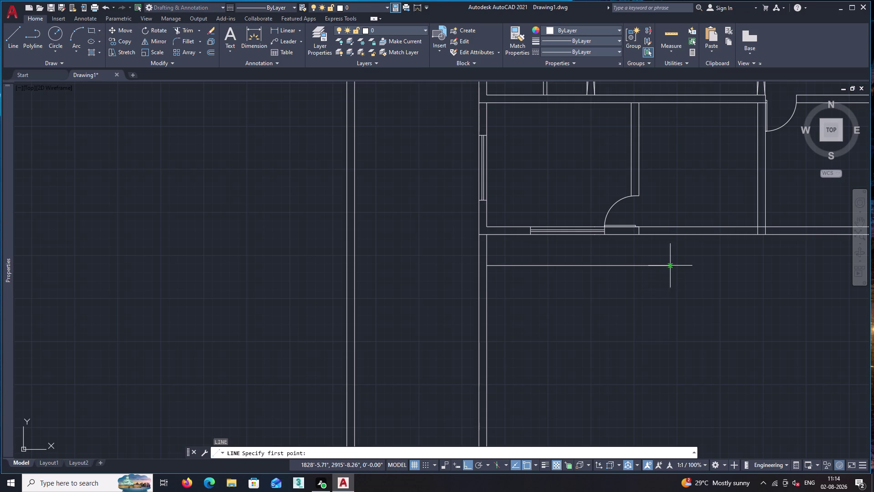
click(670, 265)
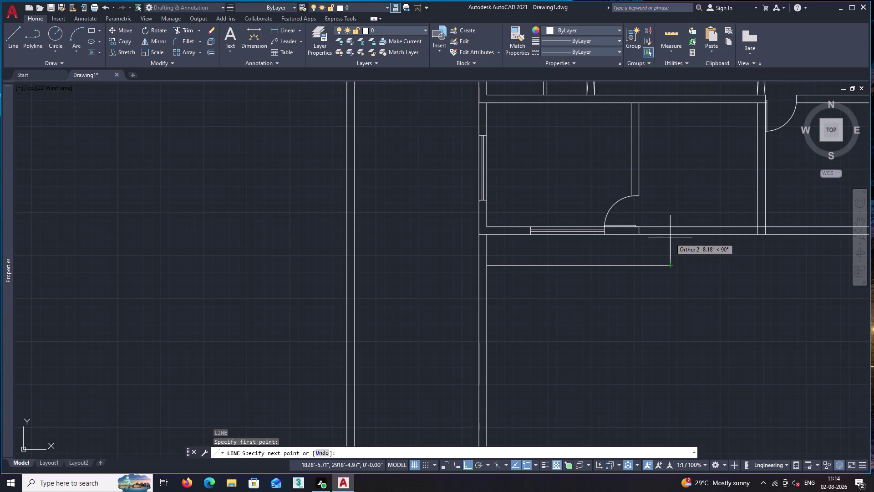
click(670, 234)
key(space)
Start a new line tracked 3' down from the wall corner.
scroll(down, 3)
middle_drag(702, 277, 695, 279)
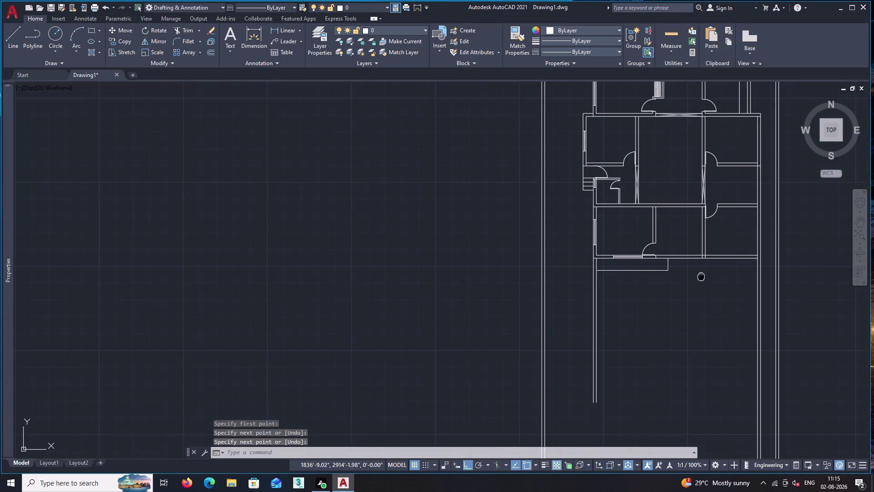
middle_drag(695, 279, 629, 280)
key(l)
key(Return)
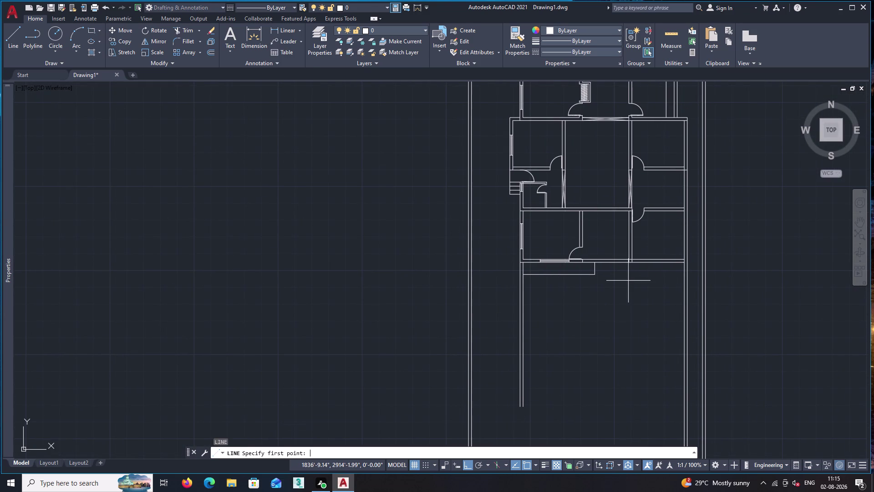
text(tk)
key(Return)
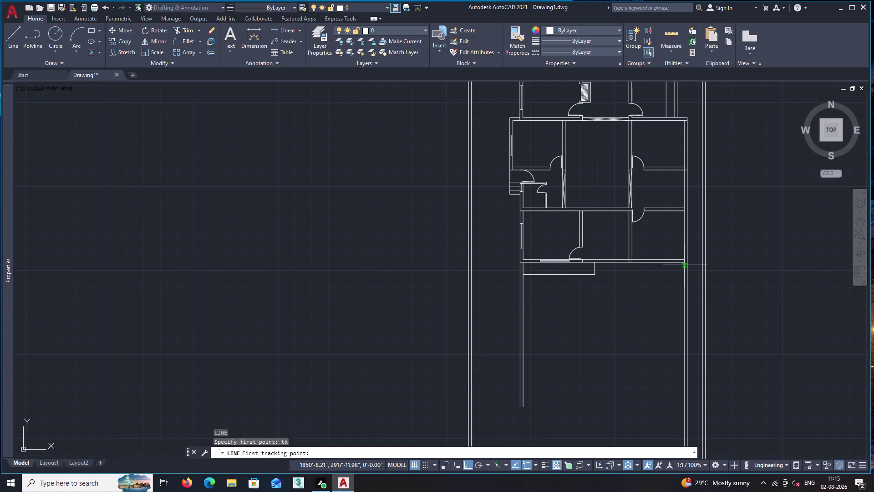
scroll(up, 3)
key(2)
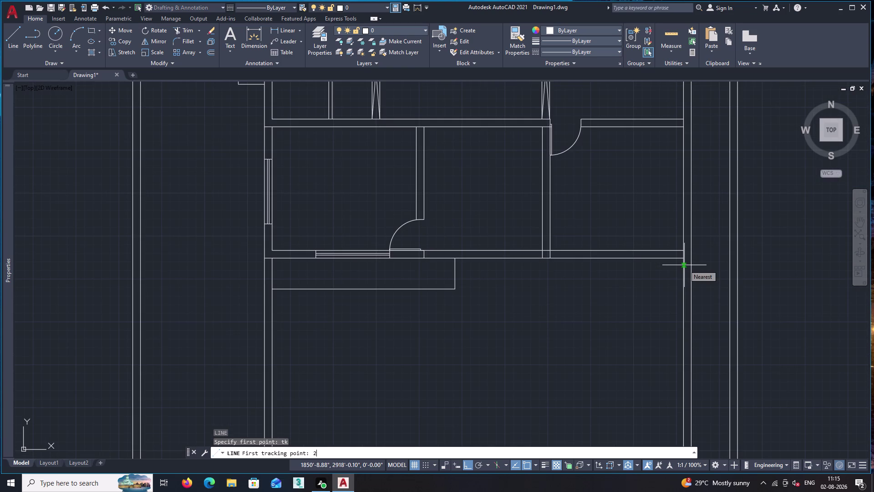
key(BackSpace)
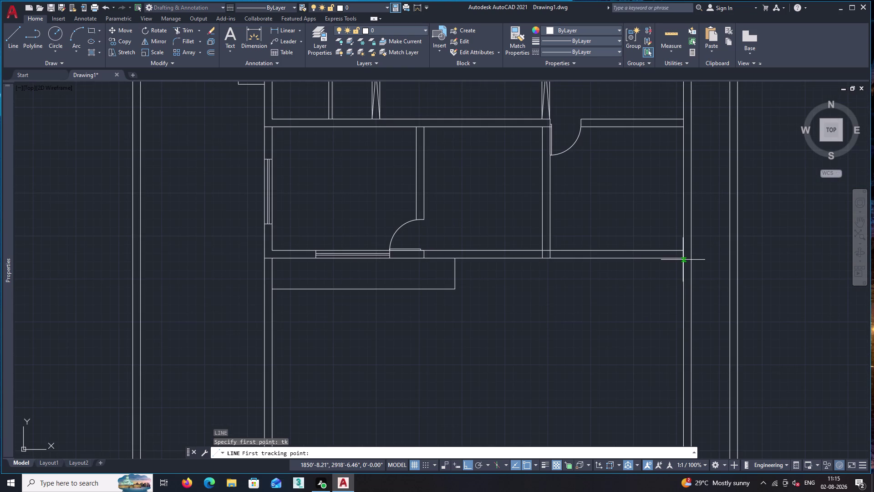
click(682, 258)
key(3)
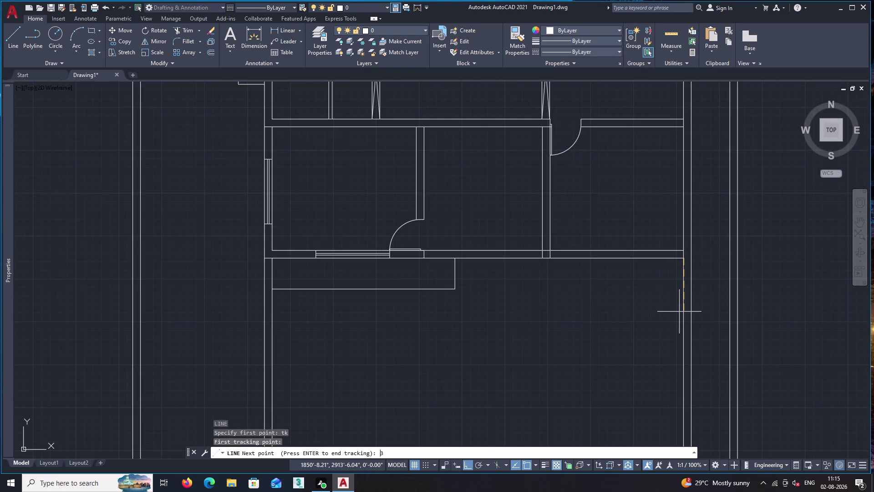
key(apostrophe)
key(Return)
Draw the line 17'9" to the left, then up to the wall.
key(Return)
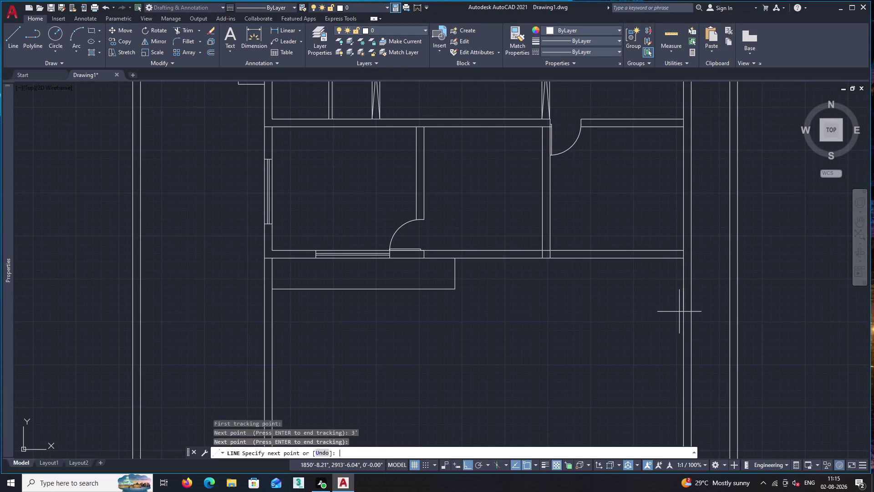
text(17)
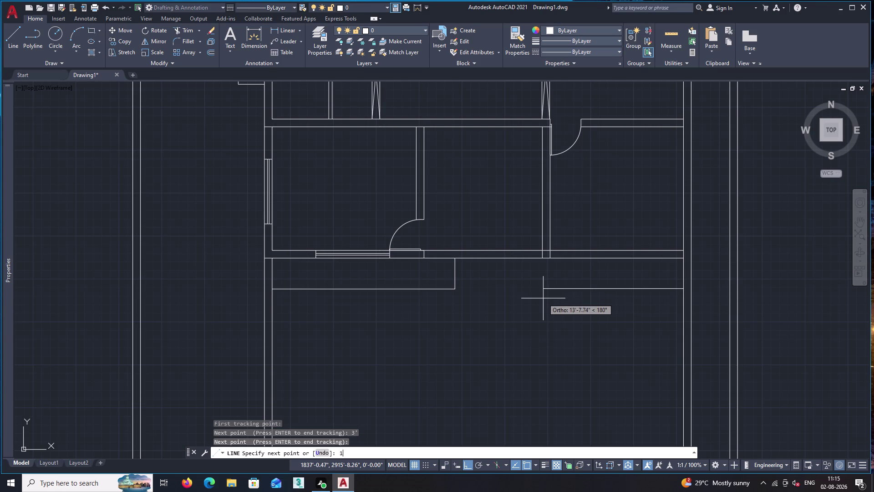
text('9")
key(Return)
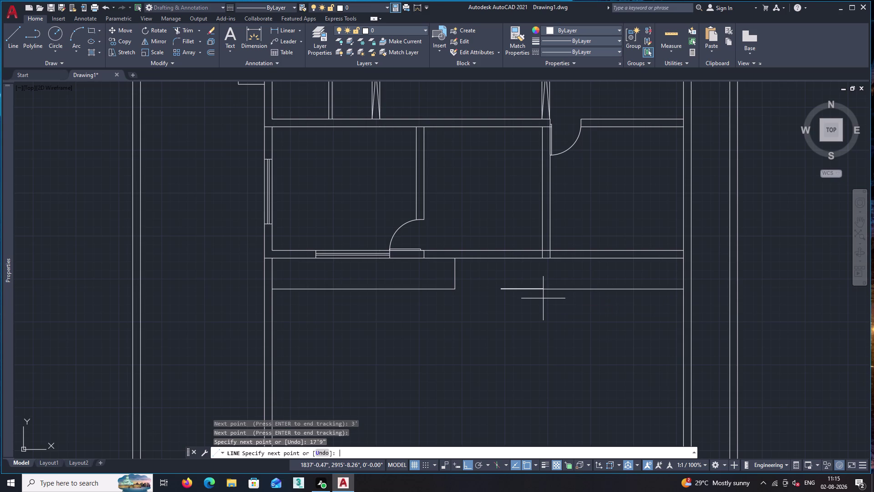
click(502, 257)
key(space)
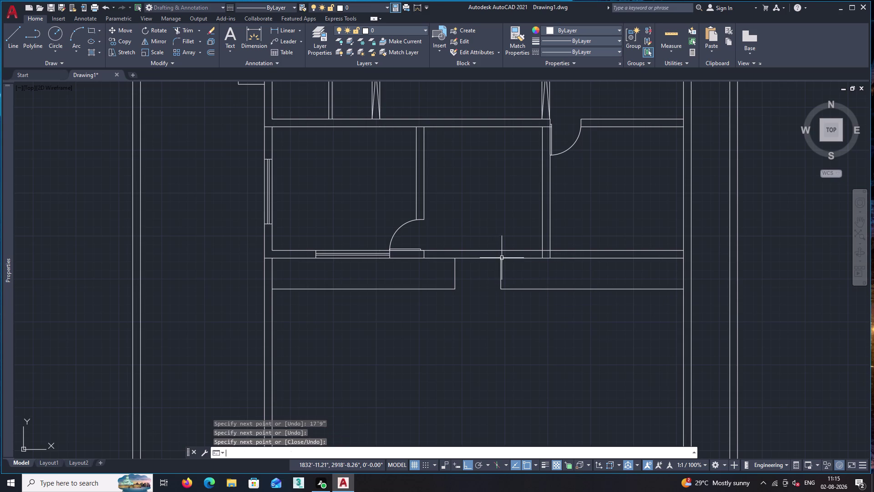
Trim the band segment between the new lines and begin dimensioning the opening width.
text(tr)
key(space)
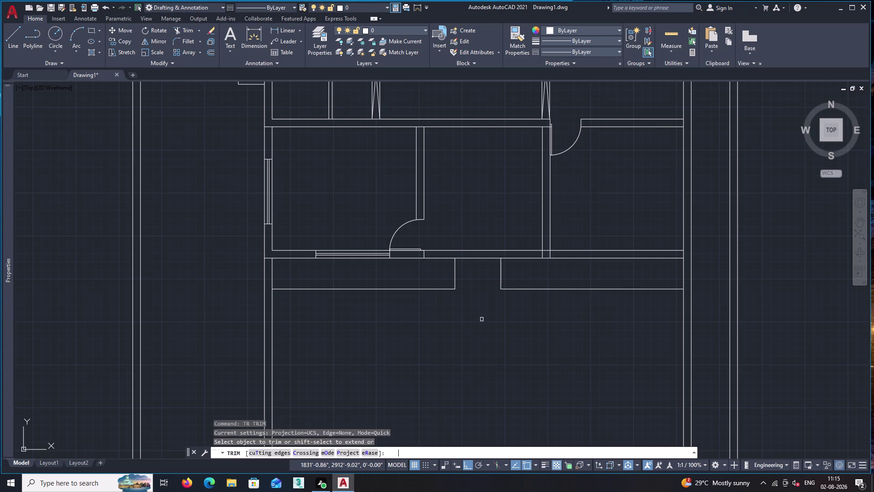
click(489, 277)
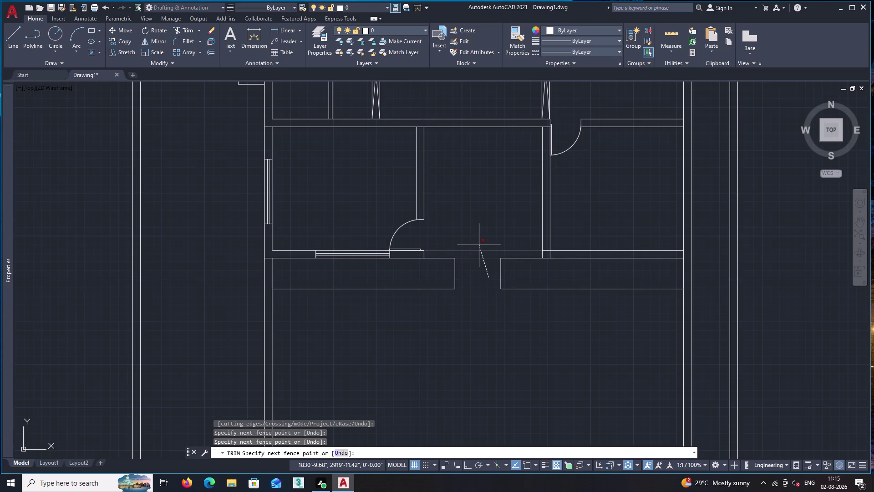
click(479, 245)
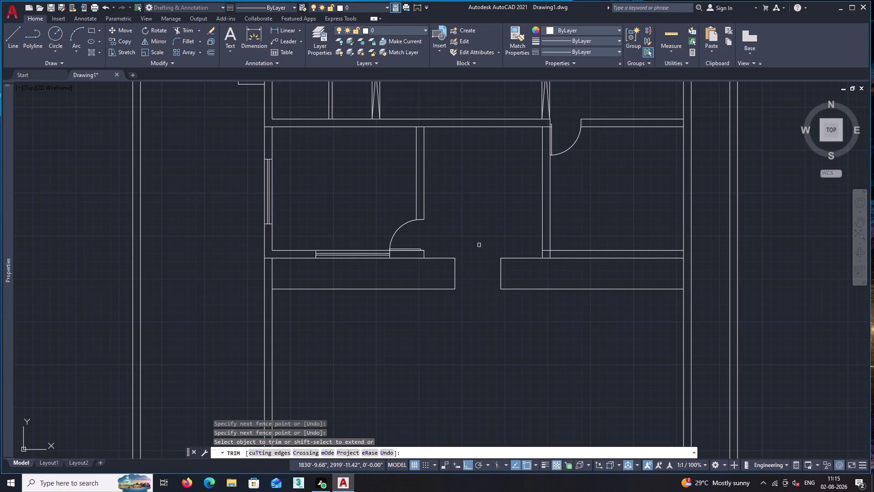
key(space)
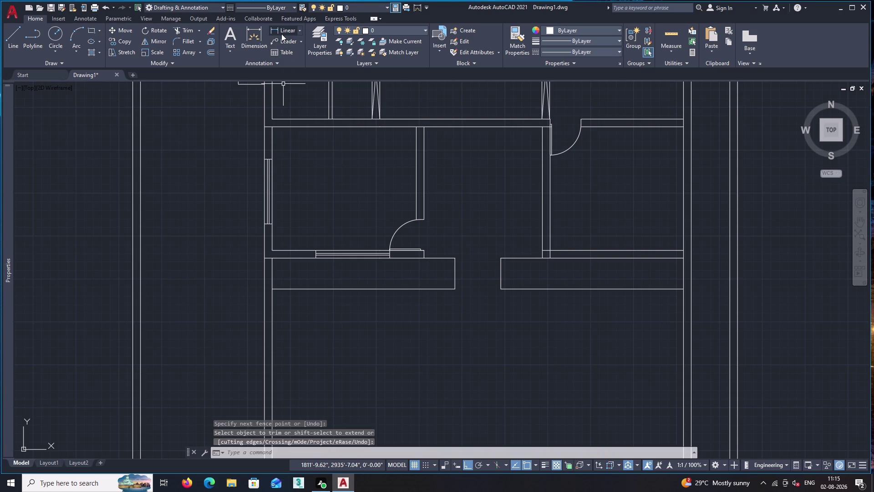
click(280, 31)
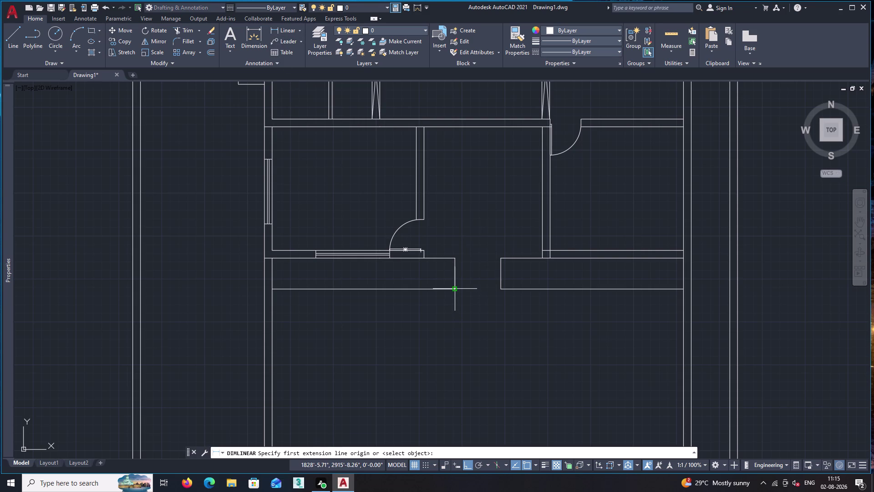
click(454, 289)
Place the 4'-5.5" linear dimension below the opening.
click(501, 289)
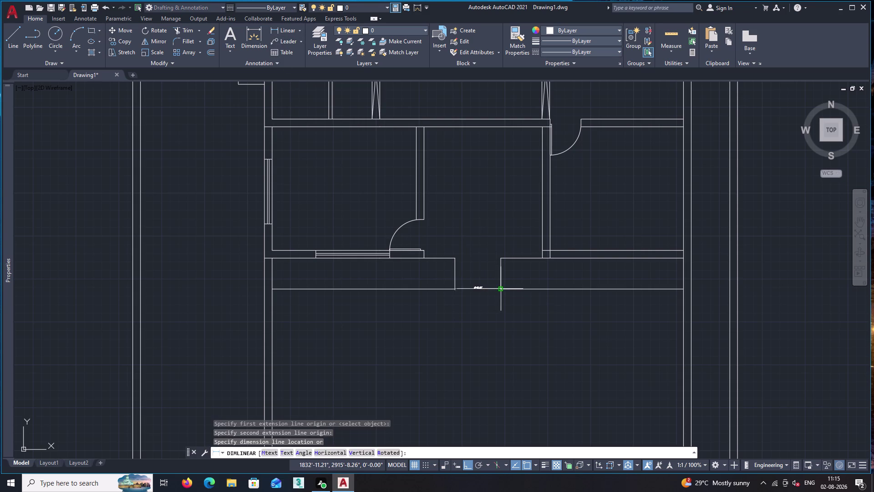
click(501, 304)
scroll(up, 3)
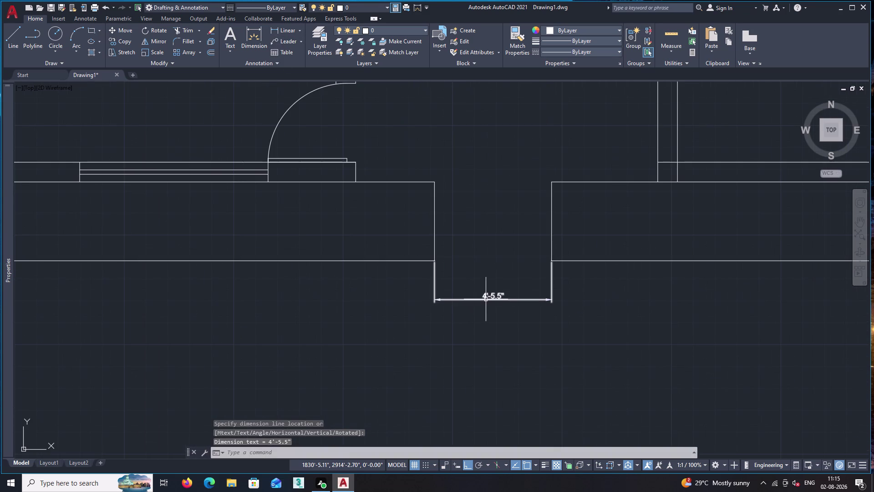
click(486, 299)
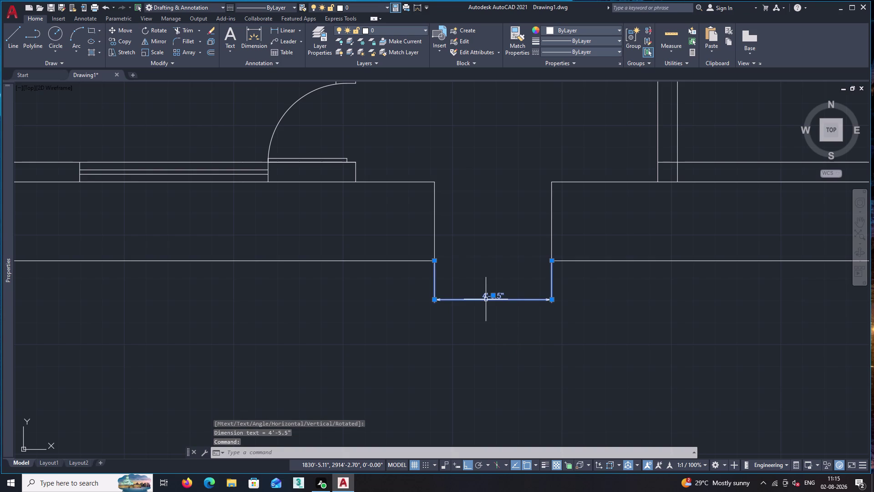
click(481, 246)
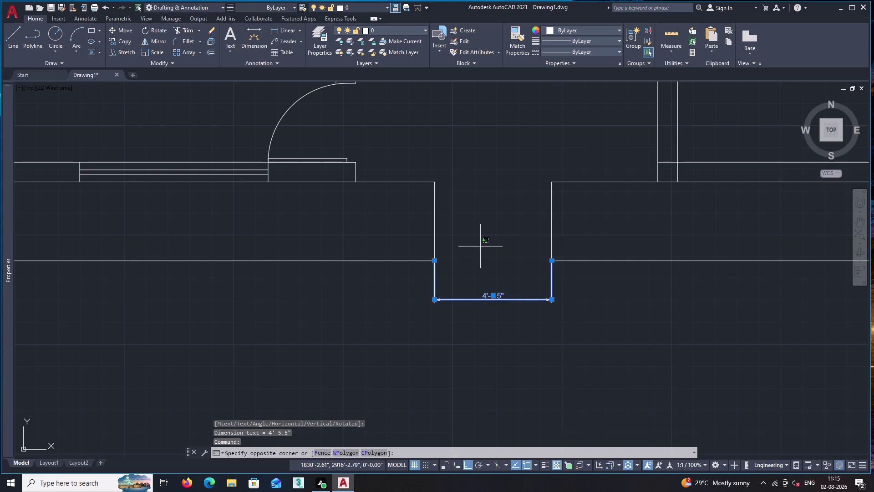
key(Escape)
key(Escape)
Stretch both opening edge lines outward with grips until the dimension reads 6'-3.03".
click(435, 218)
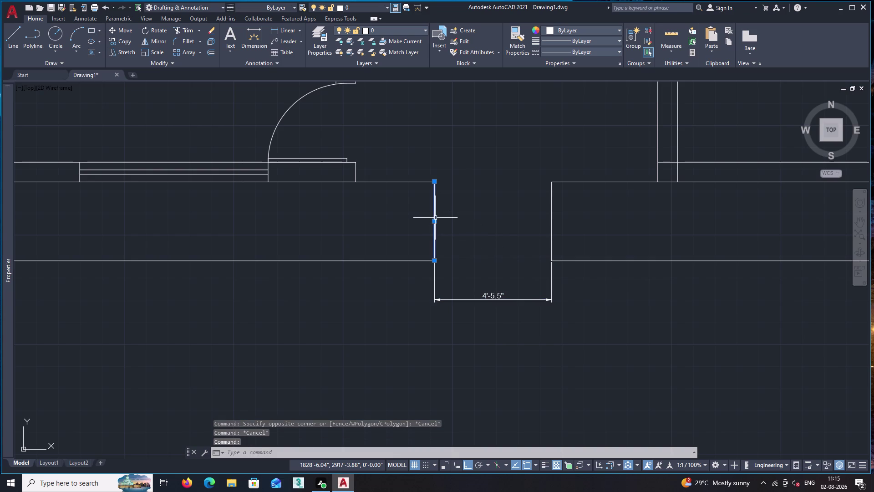
click(433, 222)
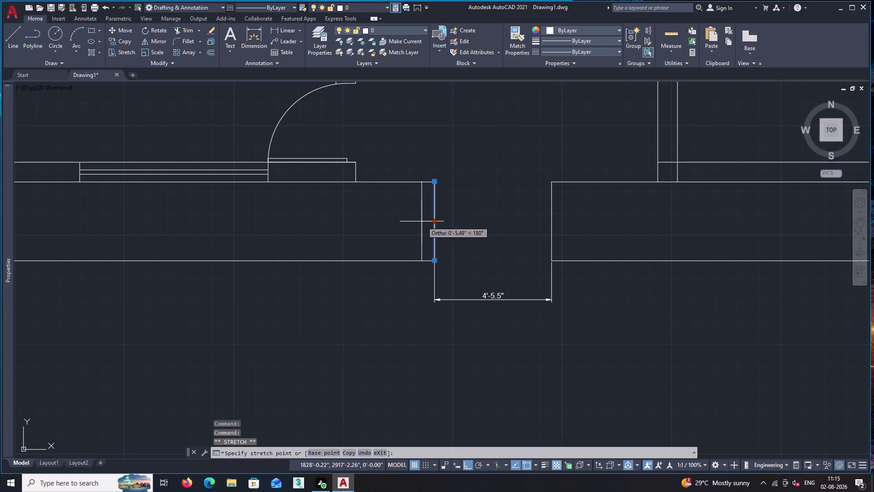
click(411, 223)
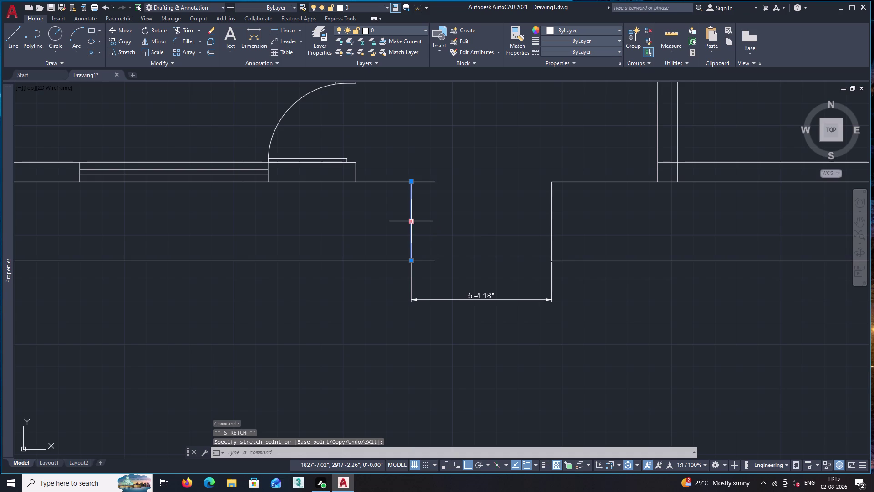
click(552, 227)
click(552, 222)
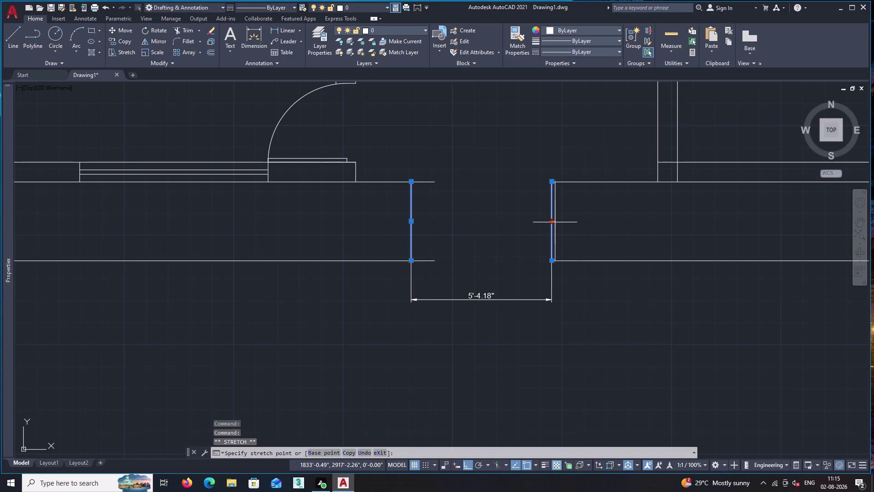
click(564, 224)
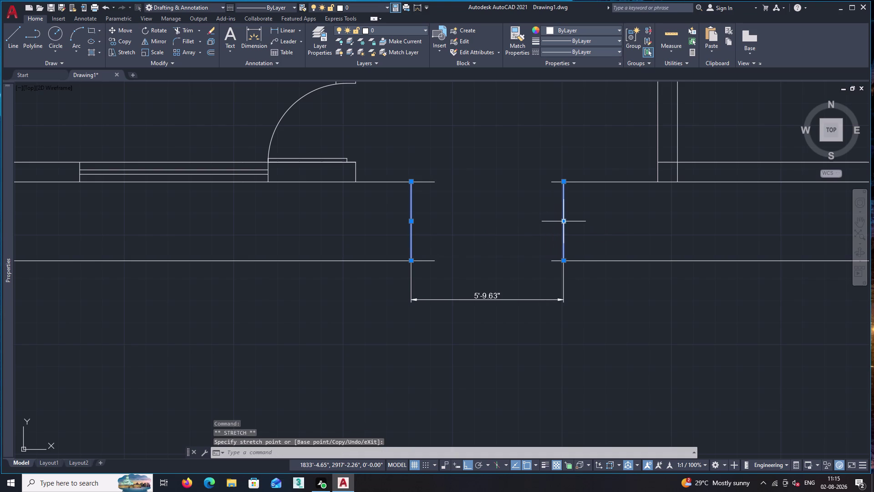
click(564, 223)
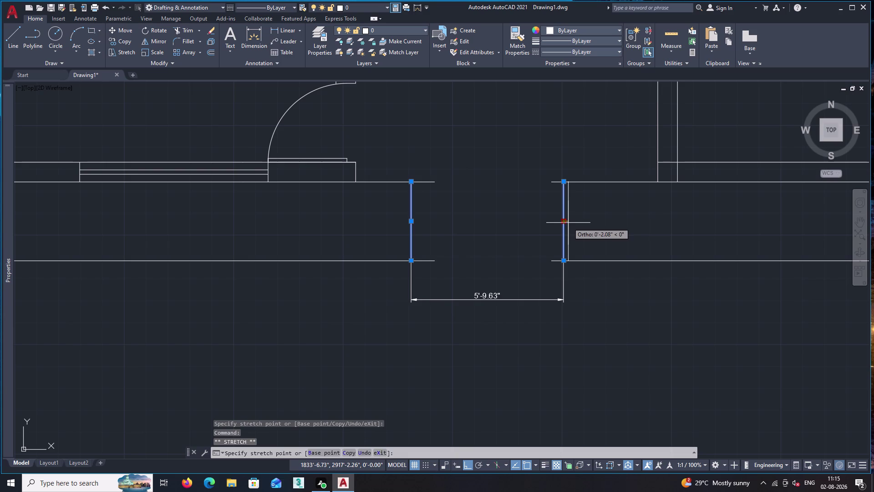
click(568, 223)
click(568, 223)
click(576, 224)
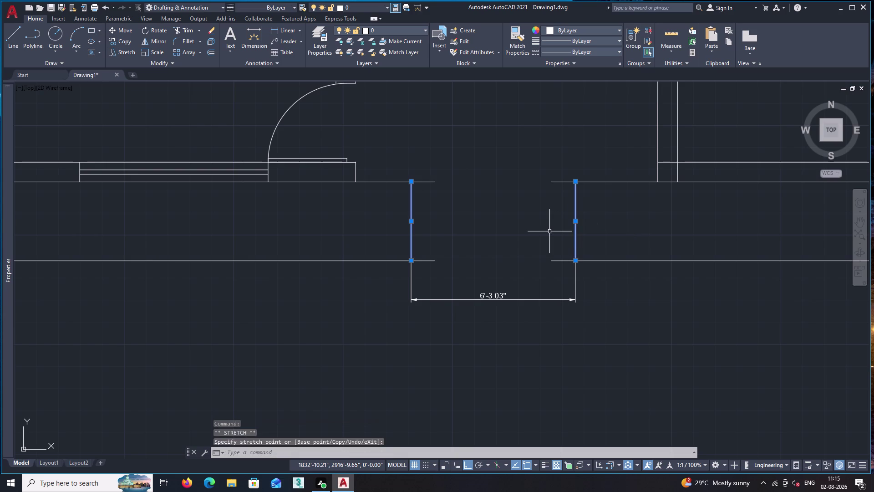
key(Escape)
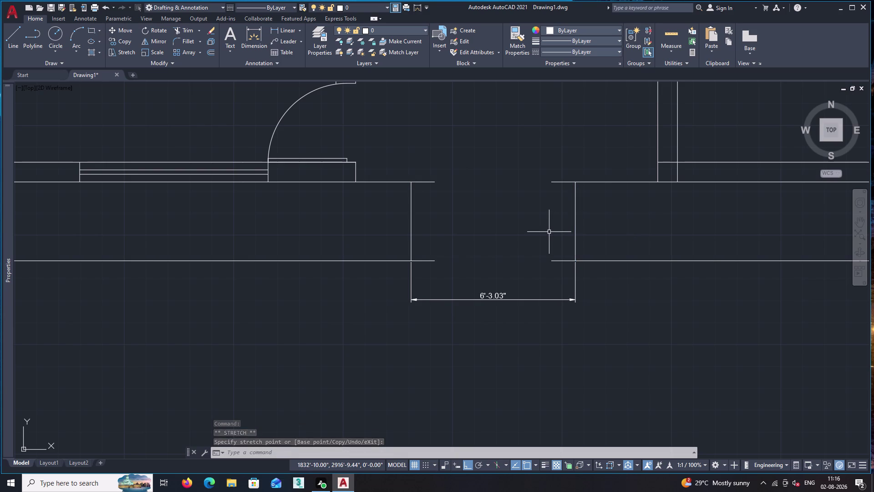
click(577, 232)
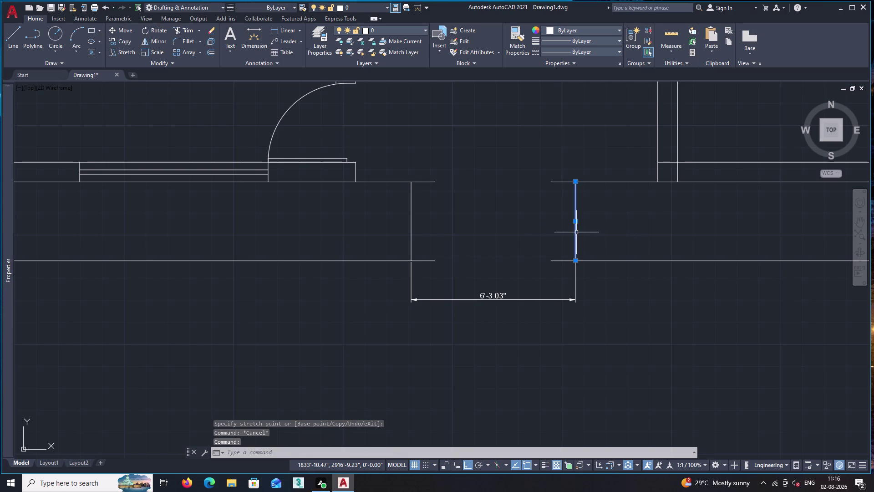
key(m)
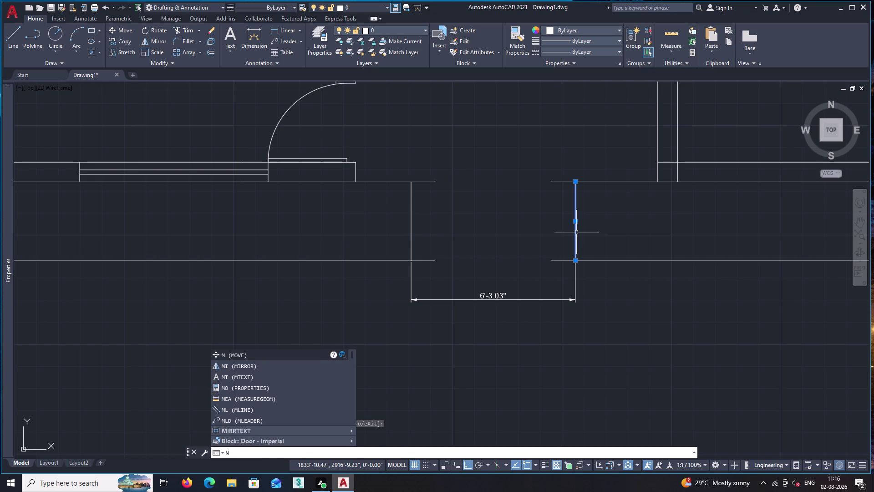
Move the opening's right edge line 3.3" inward, narrowing the gap to 5'-11.73".
key(Return)
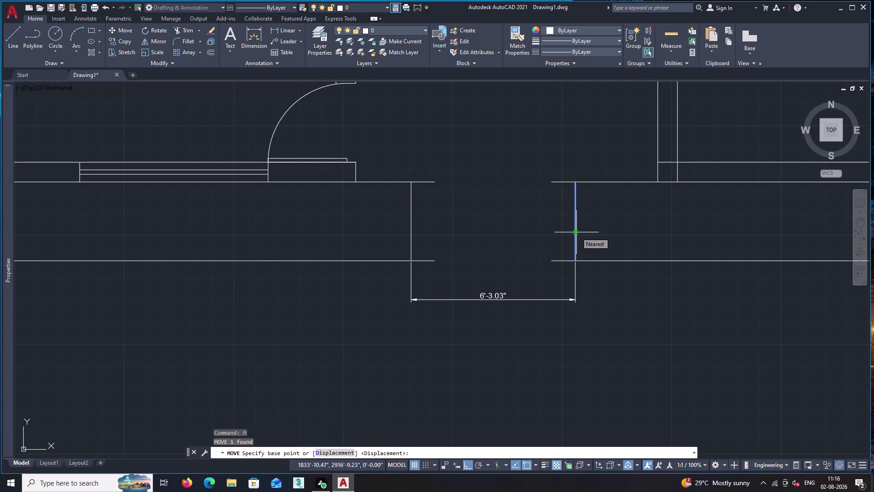
text(3.)
text(3)
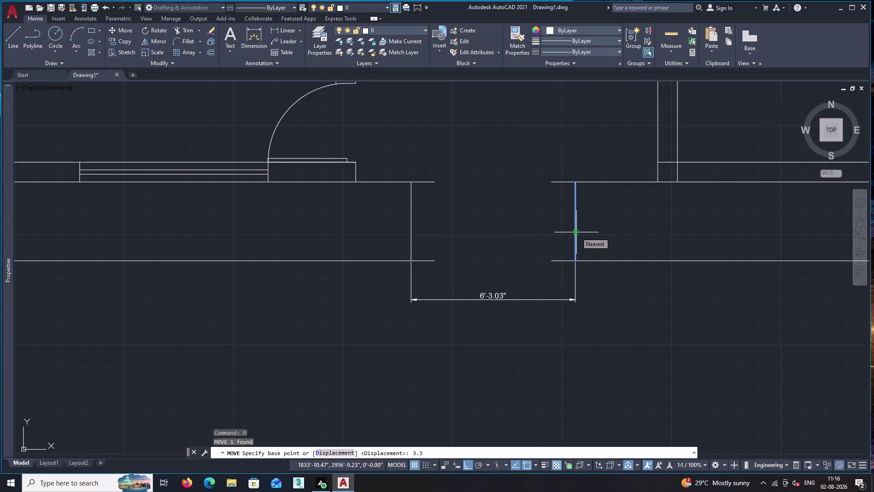
key(shift+quotedbl)
key(Return)
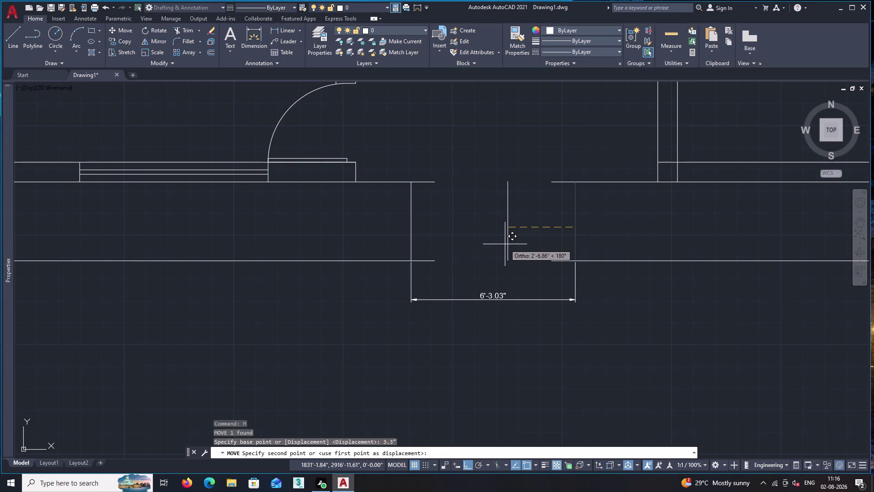
key(Escape)
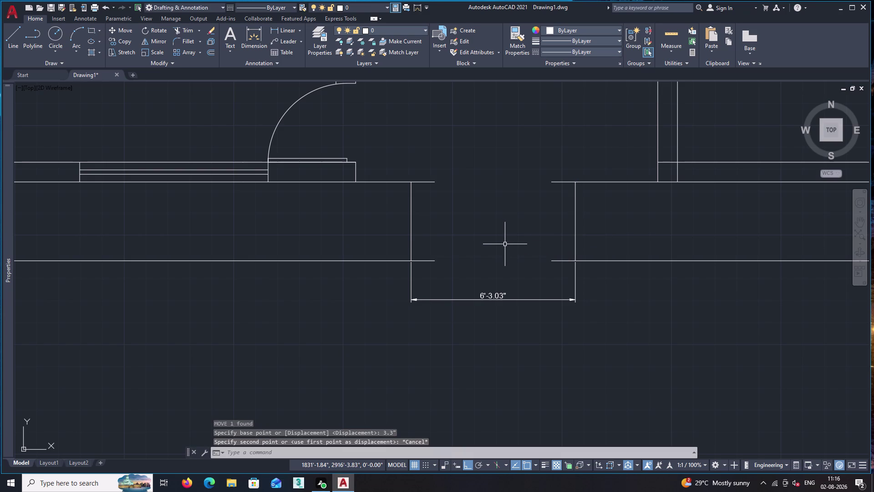
text(m)
key(space)
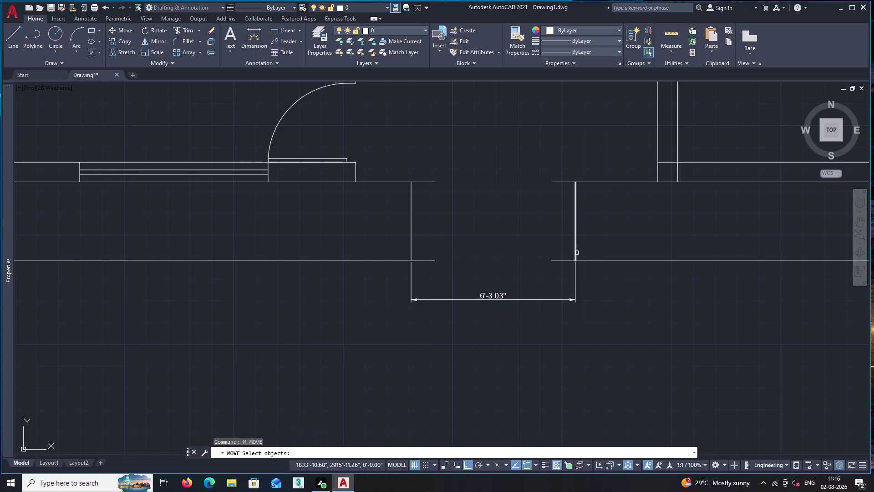
click(575, 250)
key(space)
click(575, 262)
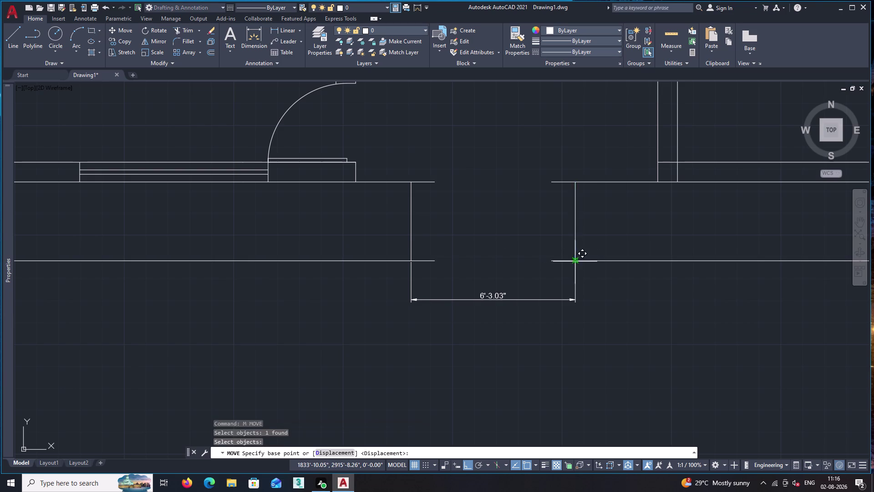
key(3)
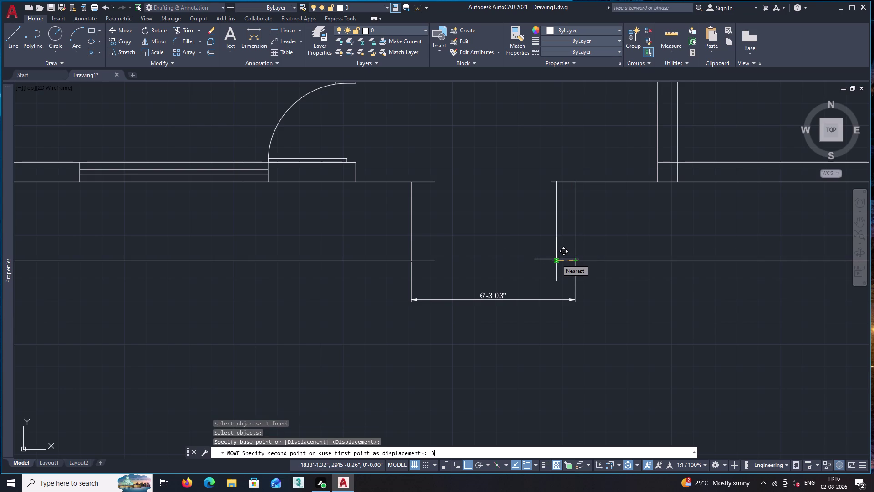
text(.3")
key(Return)
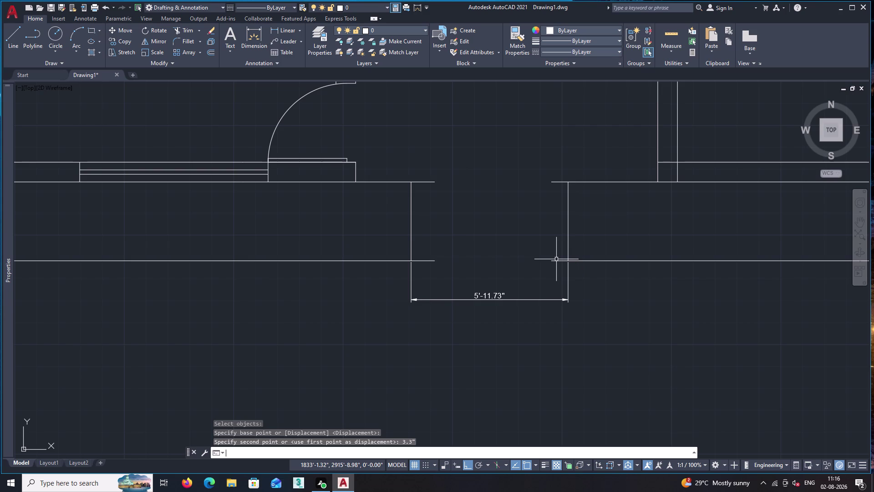
Erase the temporary 5'-11.73" width dimension.
key(space)
click(499, 303)
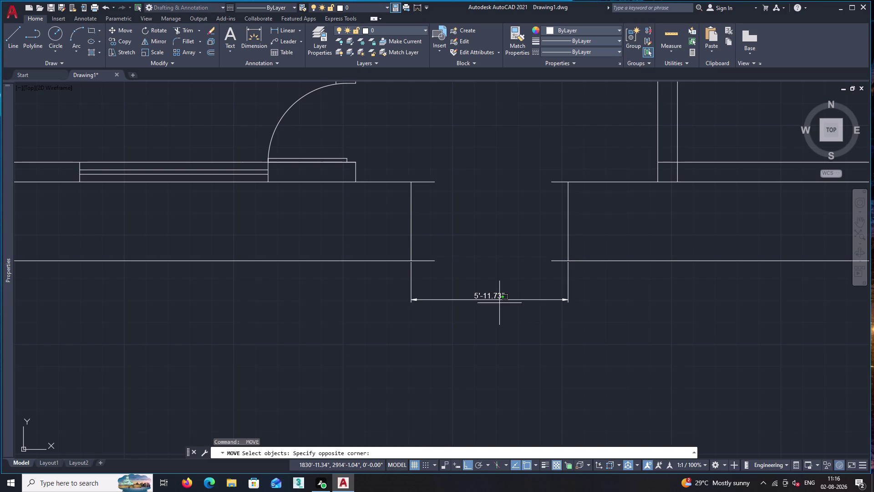
click(499, 292)
key(Delete)
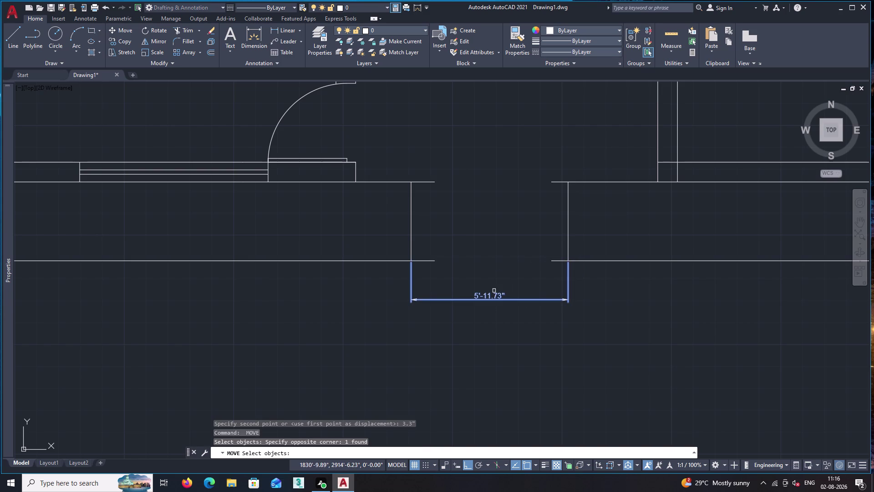
key(Delete)
key(Escape)
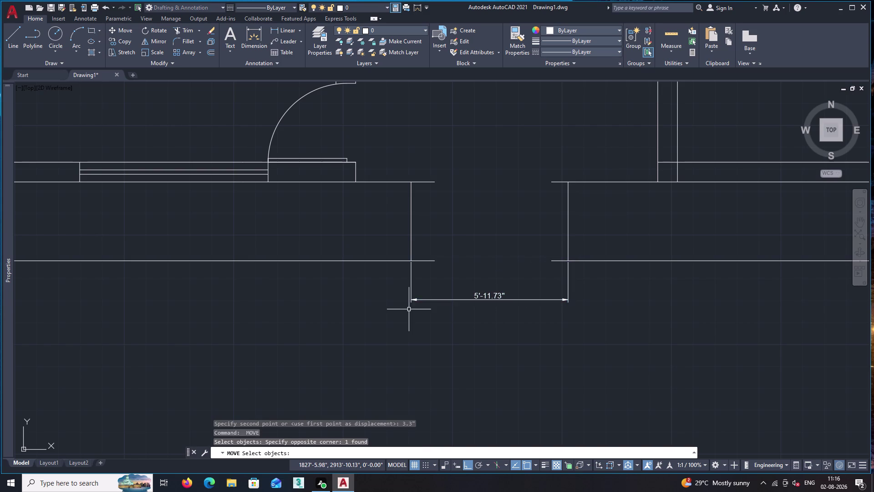
click(518, 303)
click(516, 294)
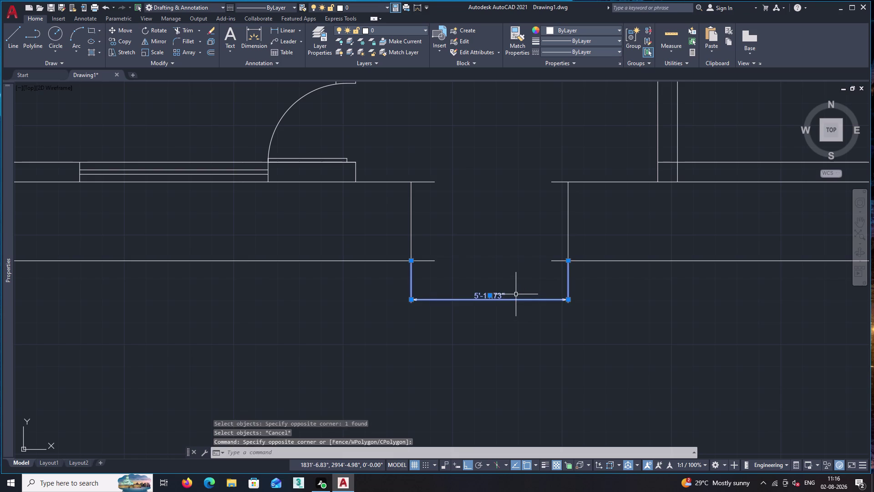
key(Delete)
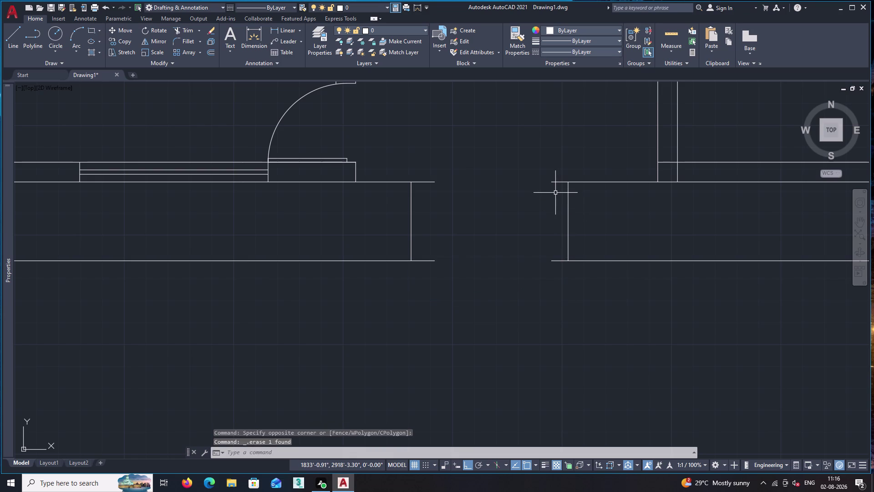
Trim the four top and bottom wall-line stubs past both opening end lines.
text(tr)
key(Return)
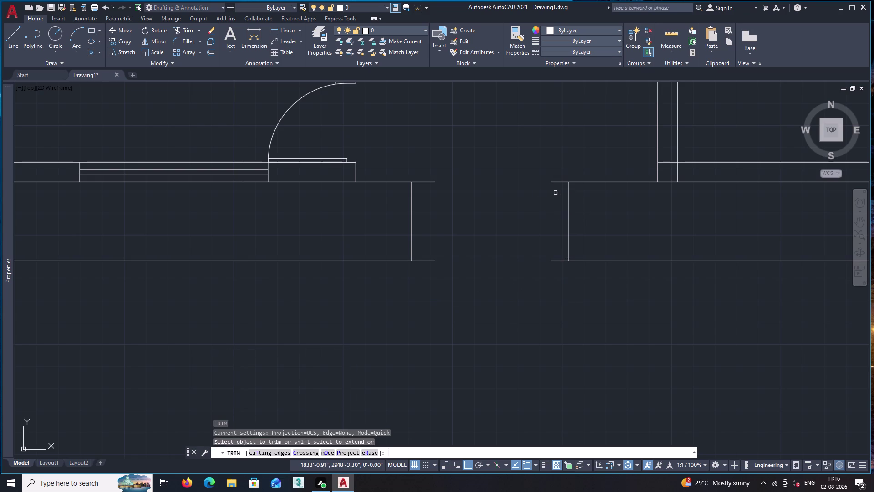
click(430, 182)
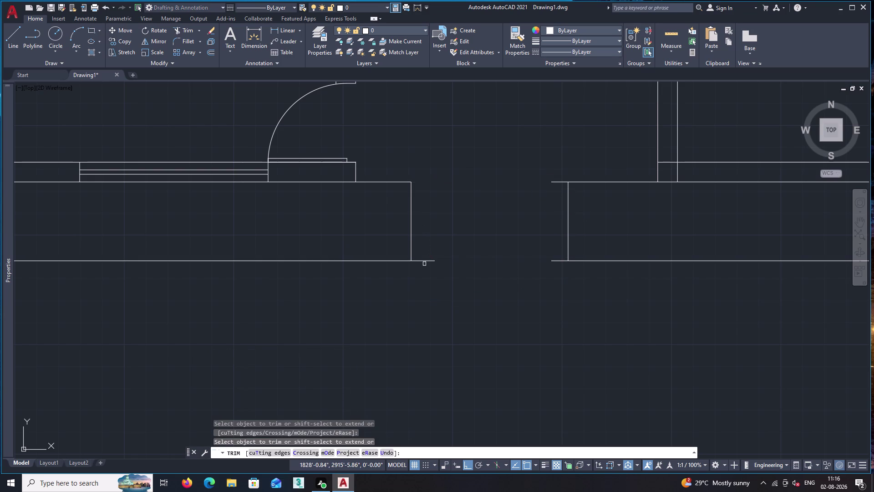
click(425, 261)
click(559, 180)
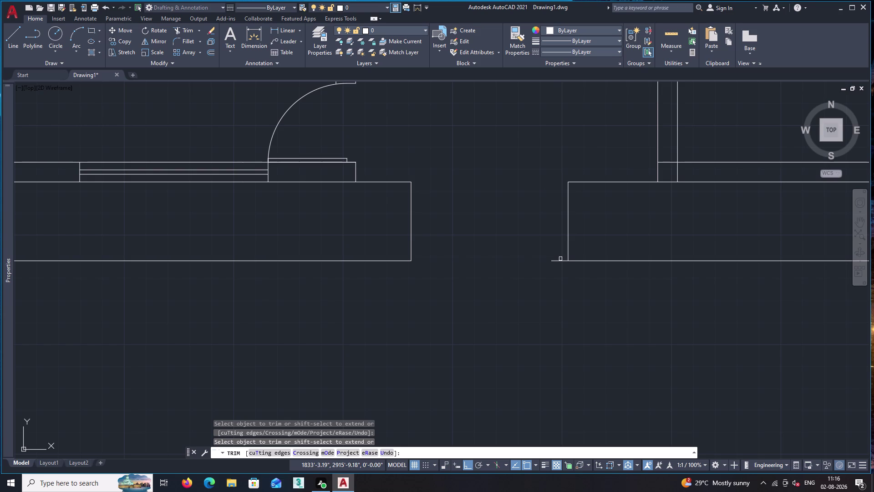
click(558, 261)
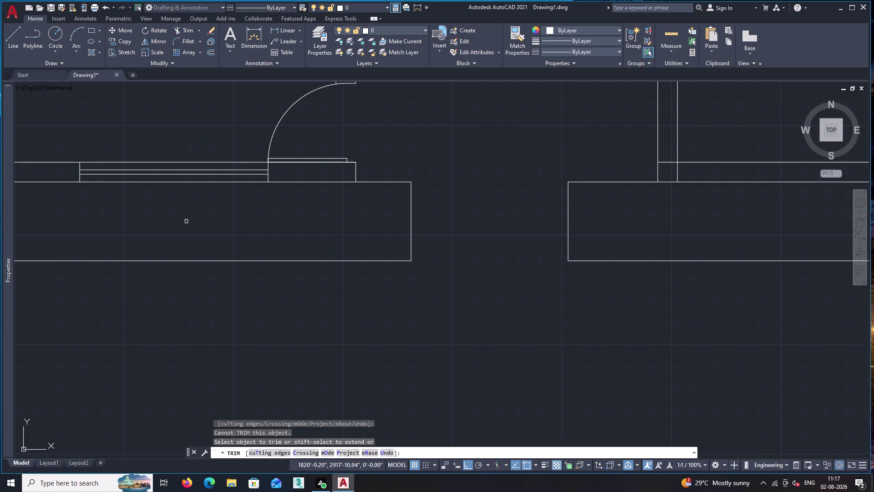
key(space)
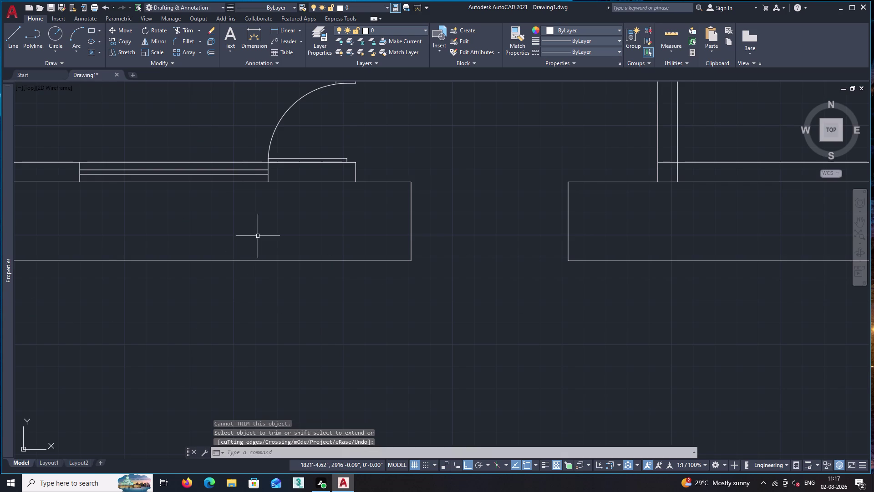
Draw a 6-foot line starting below the front opening.
scroll(down, 3)
scroll(down, 3)
middle_drag(349, 279, 367, 292)
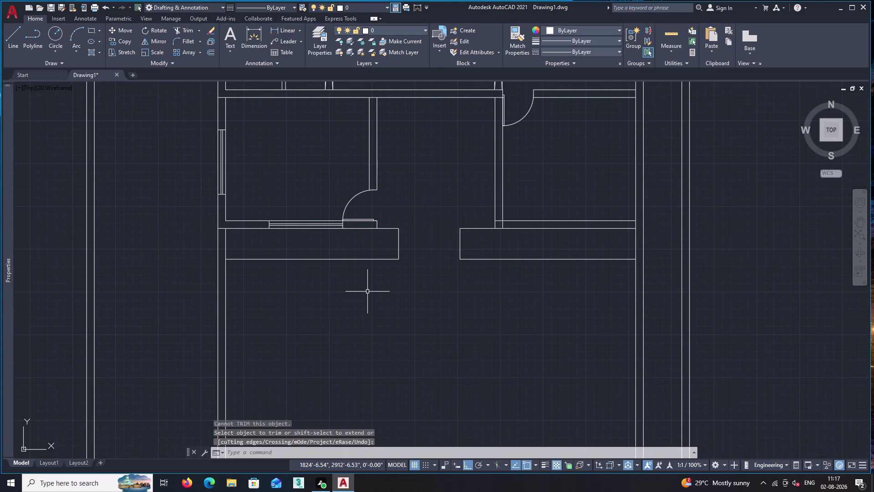
key(l)
key(Return)
scroll(up, 3)
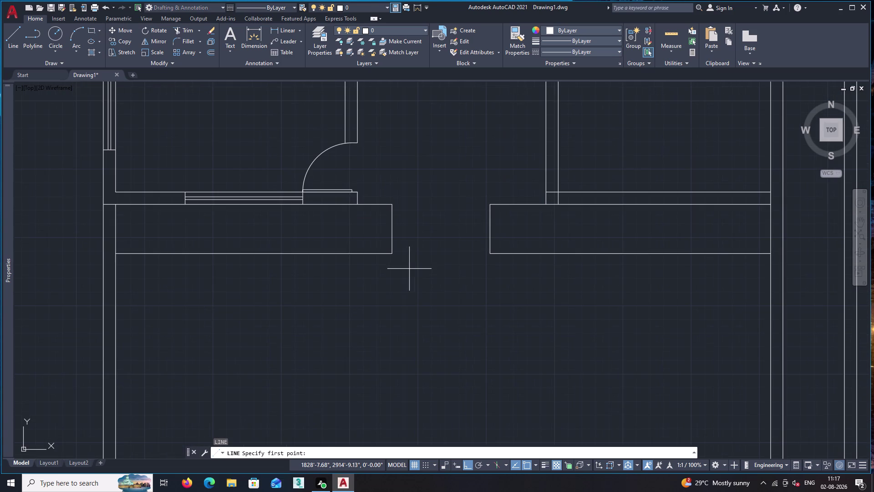
click(389, 286)
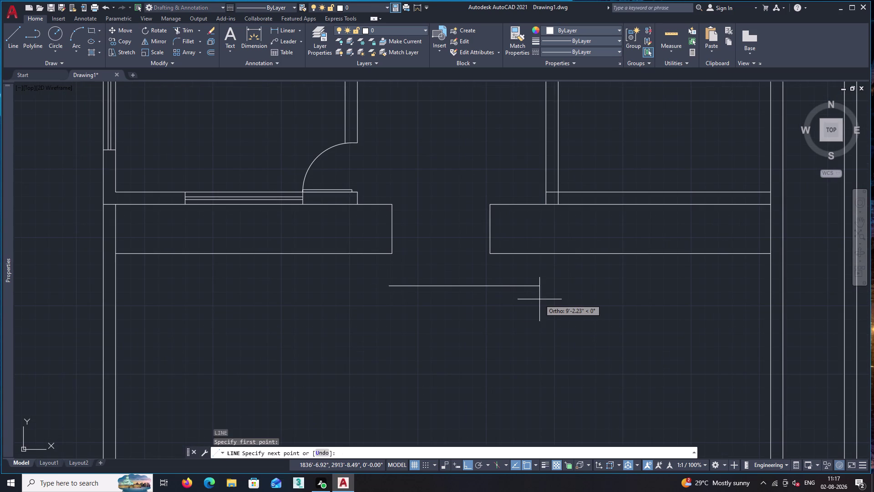
text(6')
key(Return)
key(Return)
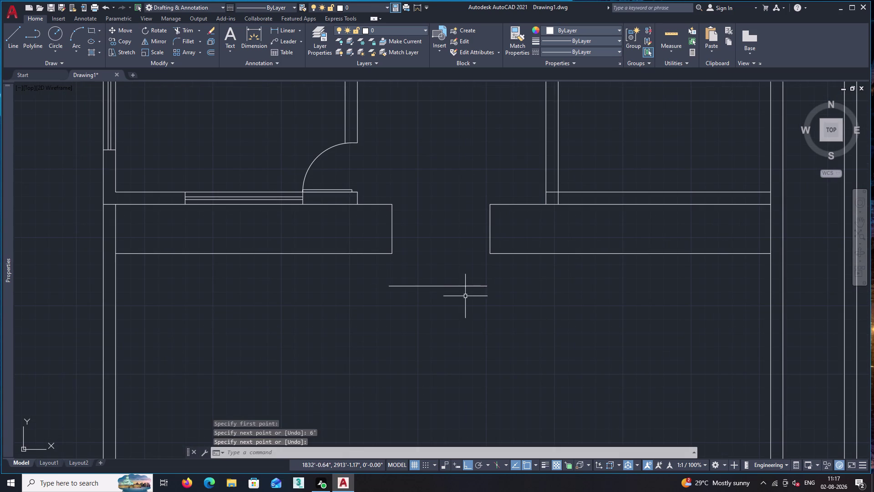
Try moving the 6-foot line into the opening, then undo the misplaced move.
click(443, 286)
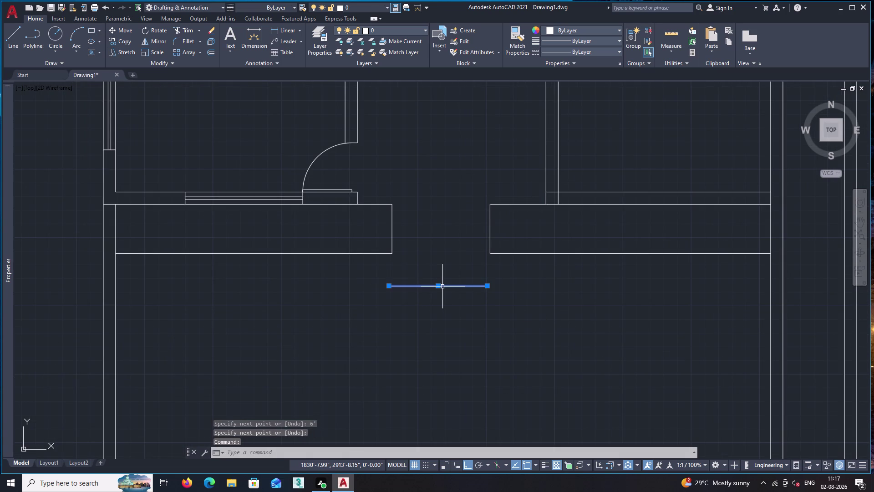
text(m)
key(space)
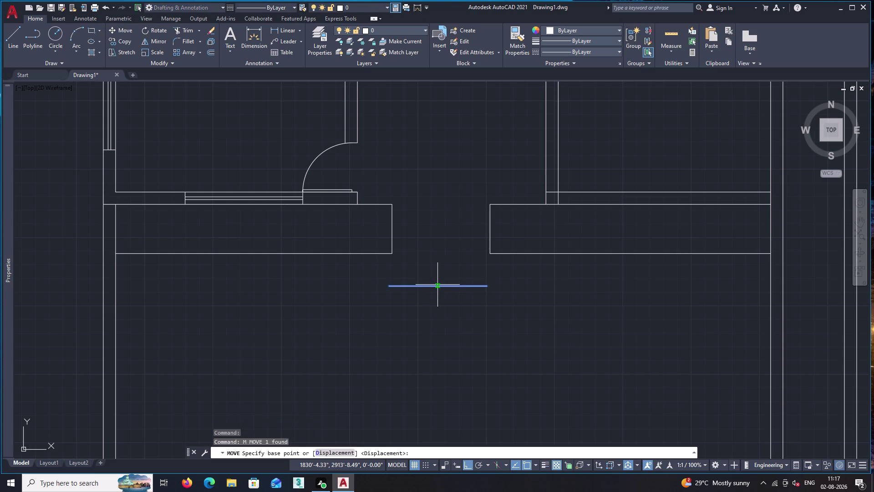
click(438, 286)
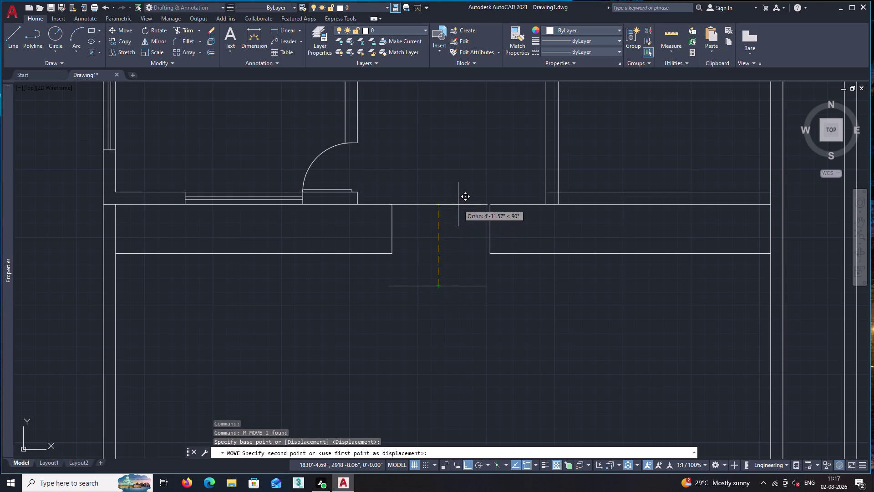
key(F8)
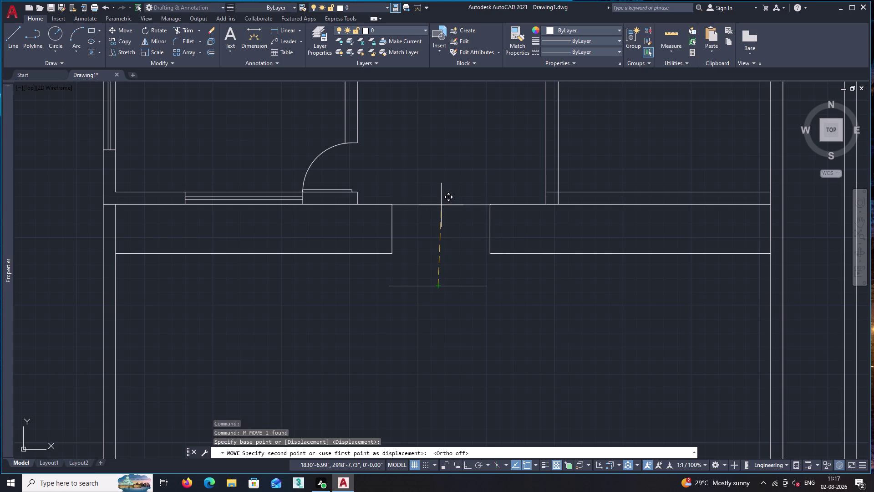
key(space)
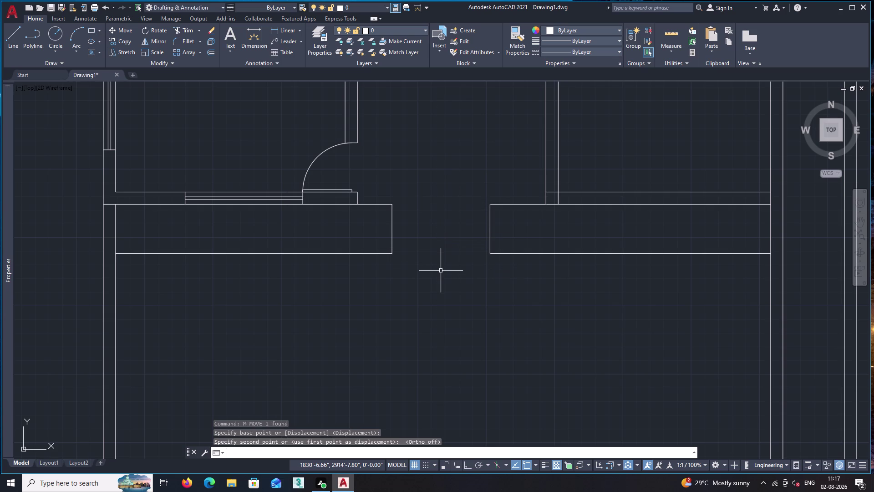
key(ctrl+z)
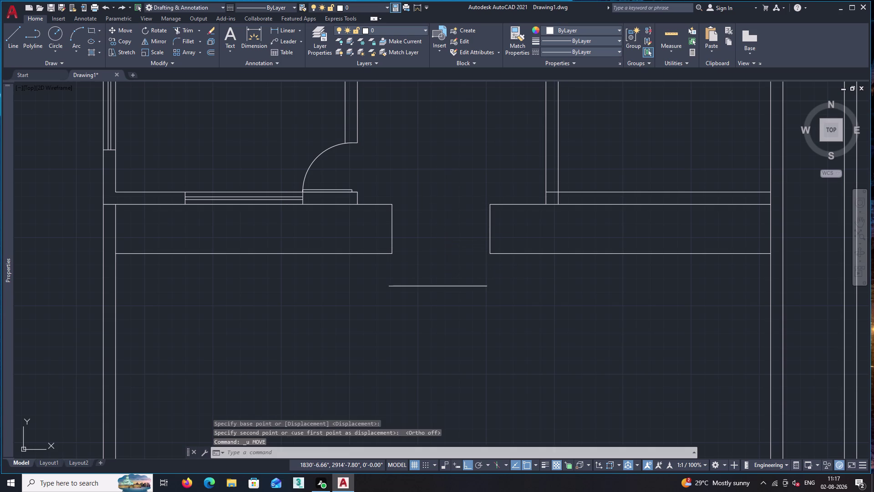
Move the 6-foot line by its end across the opening at the wall face.
text(m)
key(space)
click(412, 286)
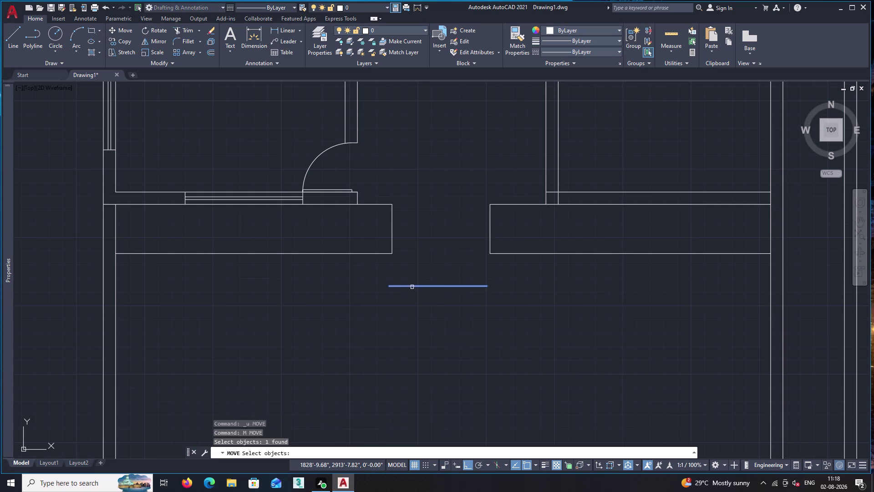
key(space)
scroll(up, 3)
click(382, 286)
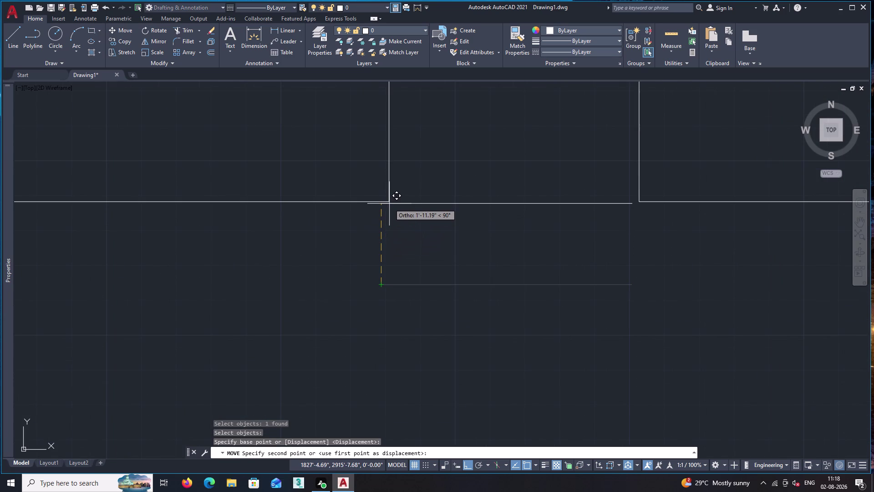
key(F8)
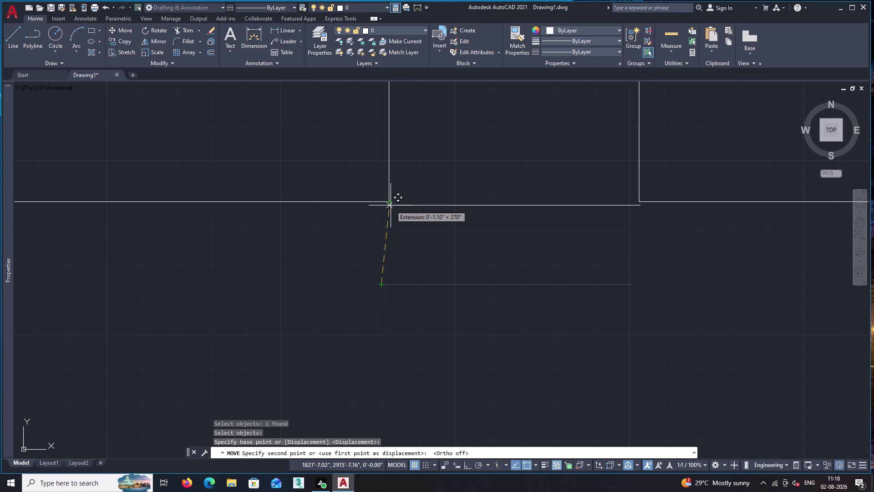
click(391, 206)
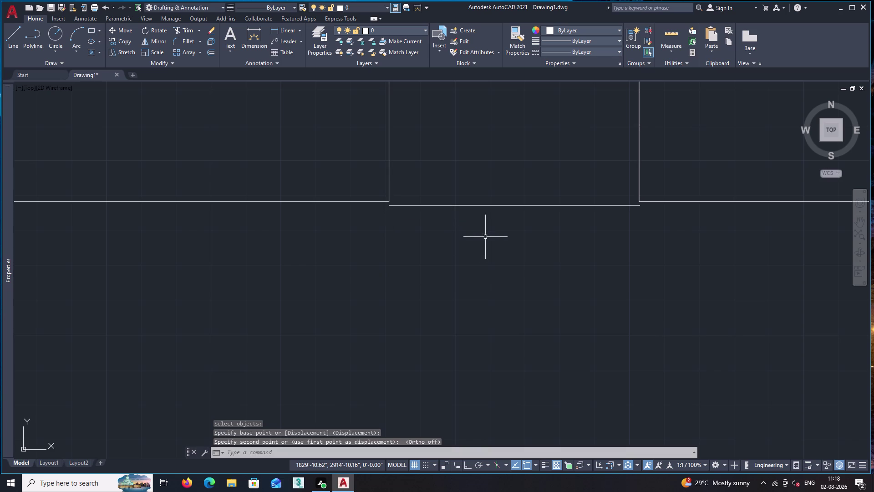
Stretch the right vertical wall line's bottom end down to the lower line.
key(space)
scroll(up, 3)
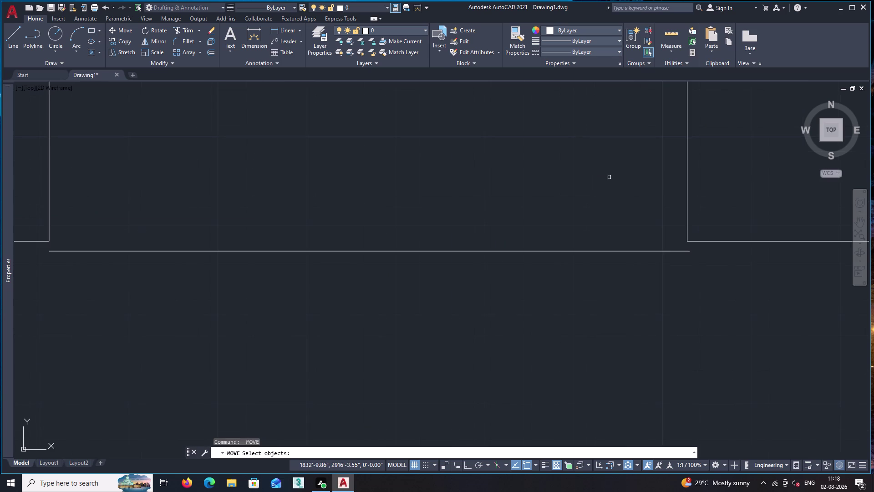
click(687, 214)
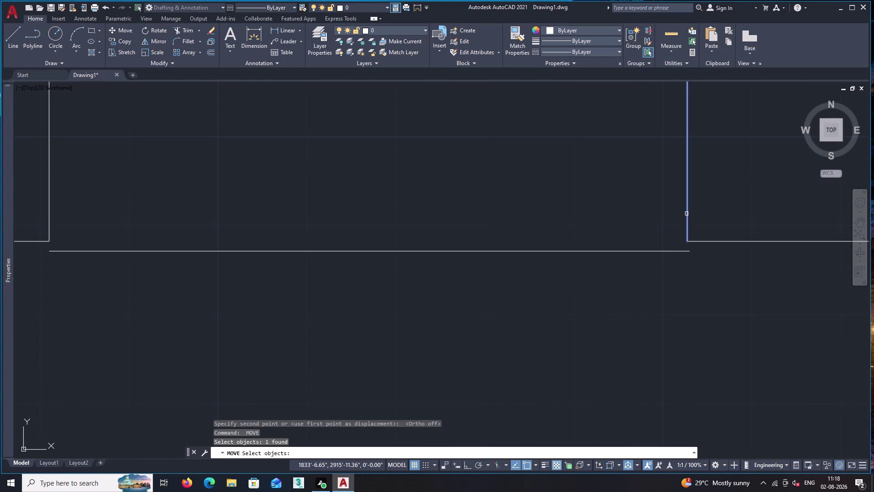
key(Escape)
click(687, 214)
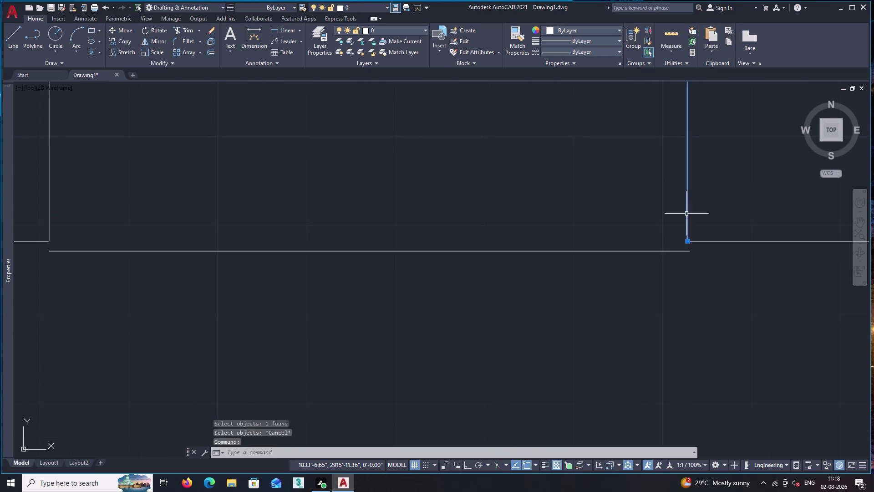
click(688, 241)
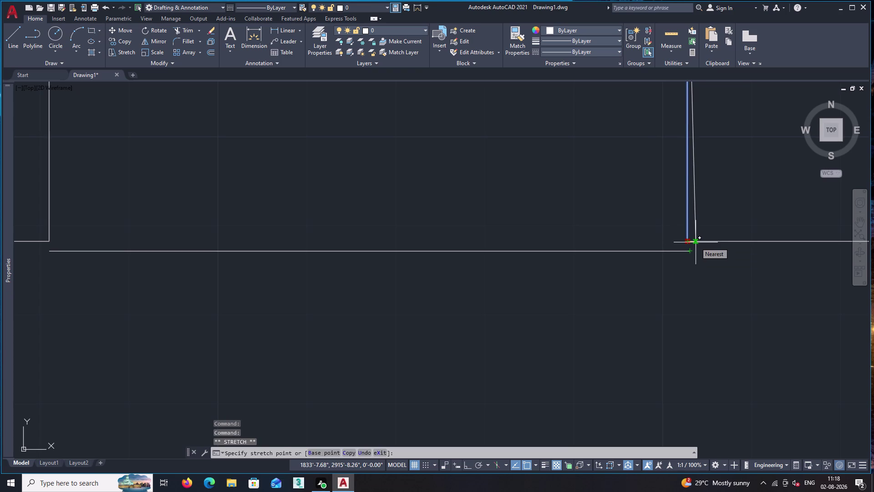
scroll(up, 3)
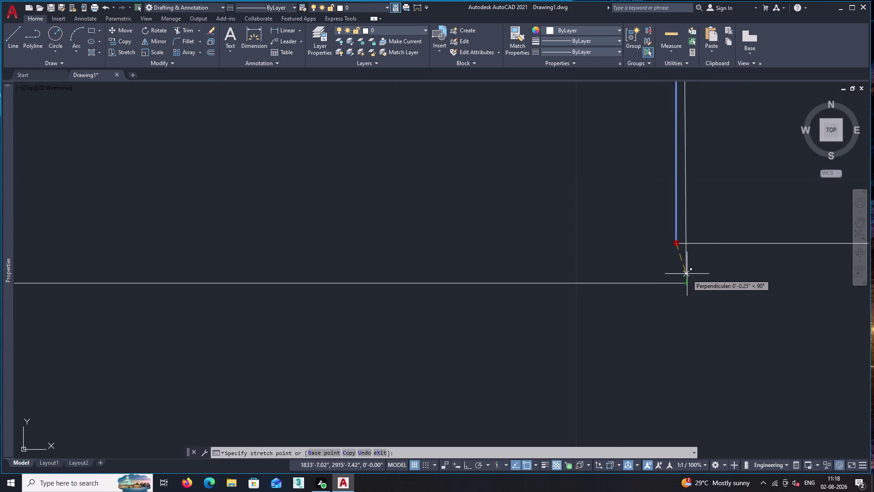
click(686, 244)
key(space)
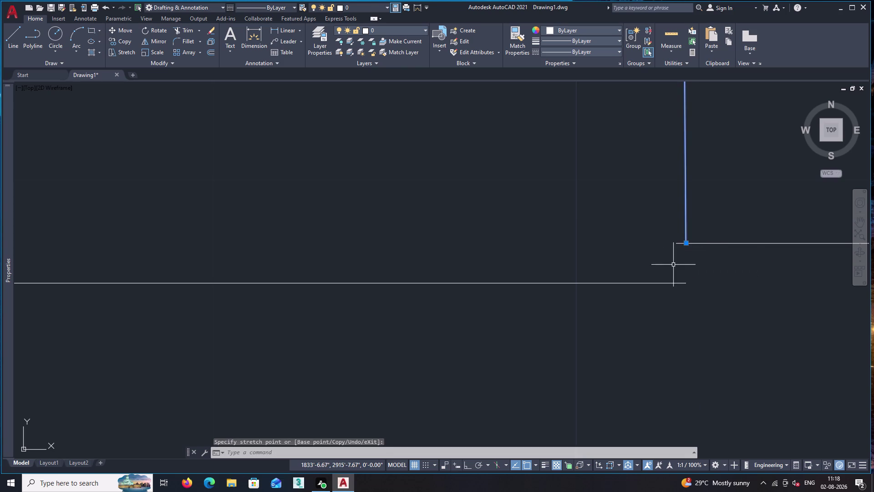
Trim the overshooting wall line ends at the right corner, then pan along the walls.
scroll(down, 3)
text(t)
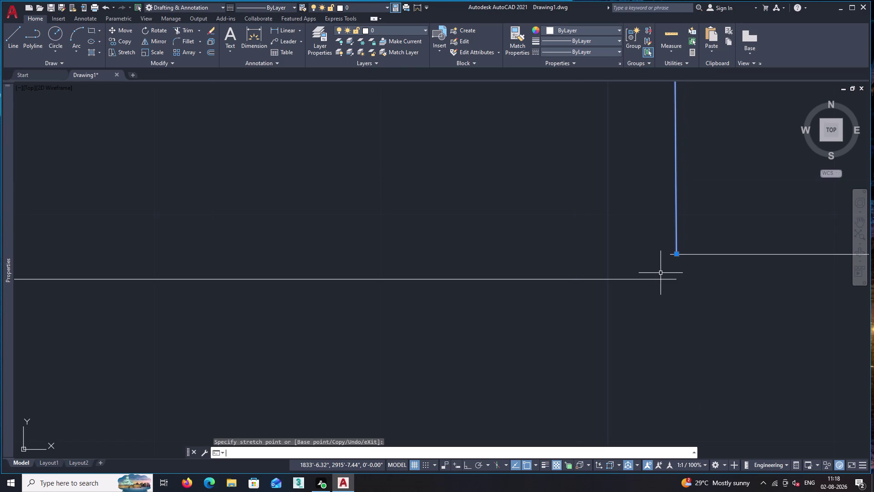
text(r)
key(space)
scroll(up, 3)
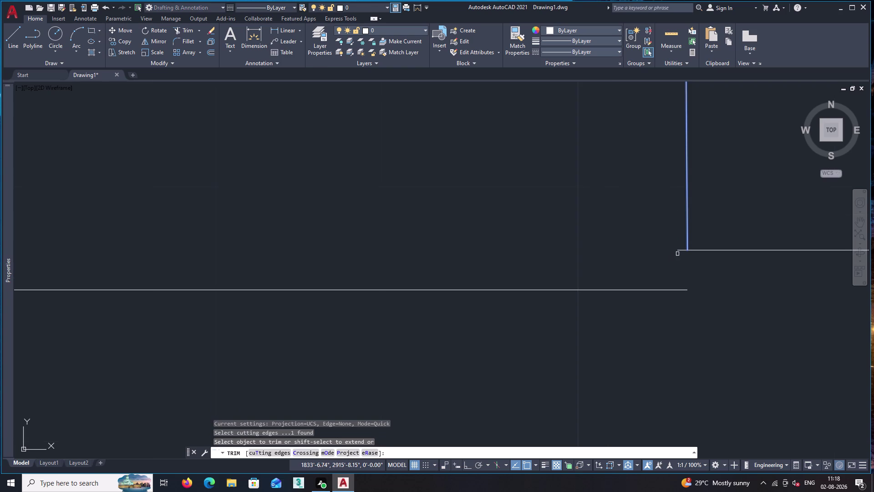
click(680, 250)
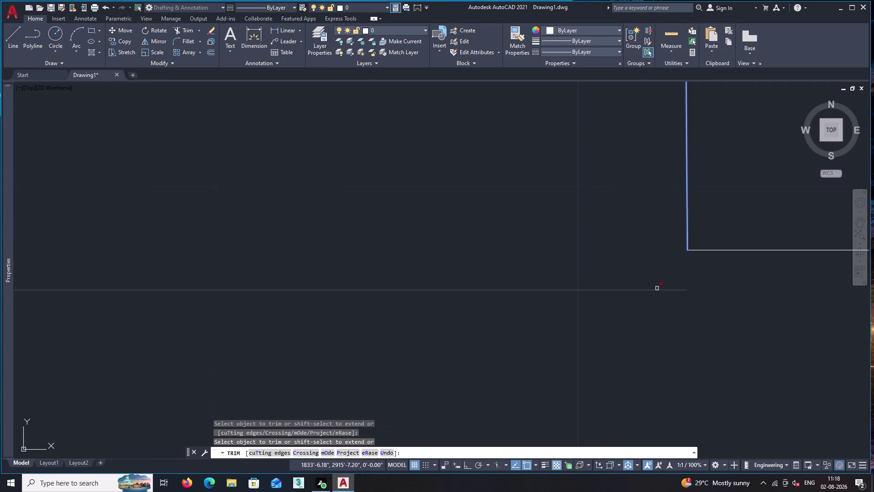
click(657, 289)
scroll(down, 3)
middle_drag(594, 165, 595, 378)
scroll(down, 3)
middle_drag(592, 110, 619, 356)
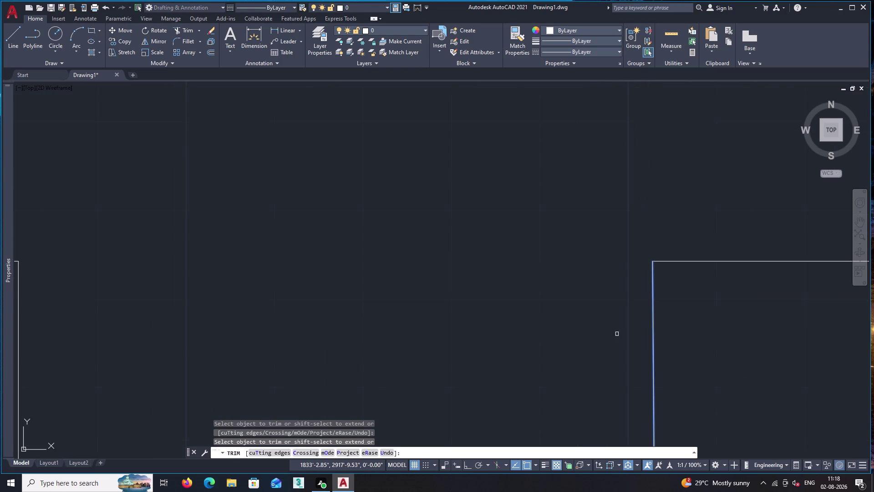
scroll(up, 3)
scroll(up, 3)
scroll(up, 3)
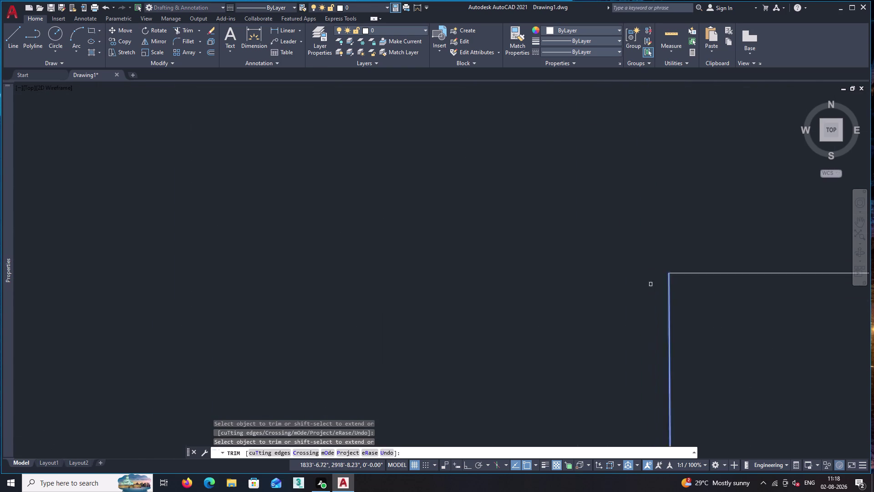
scroll(up, 3)
scroll(down, 3)
key(space)
scroll(down, 3)
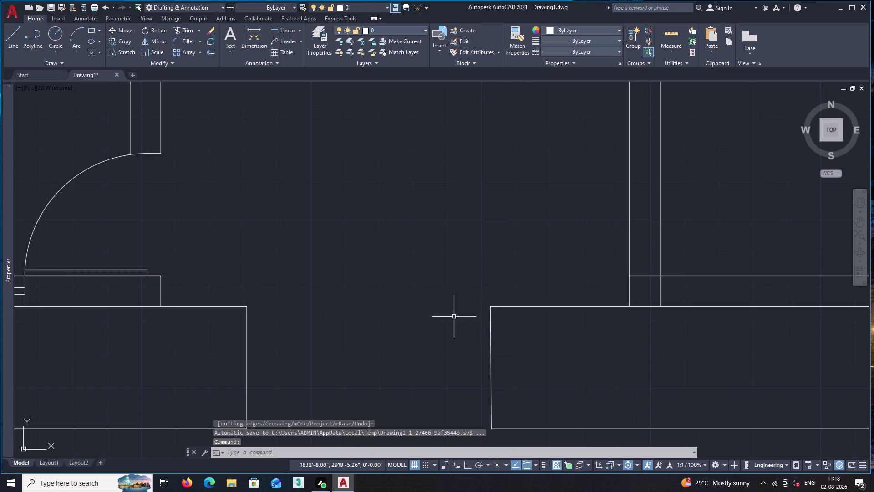
Centre the front entrance gap in view and start a line with L.
middle_drag(405, 330, 562, 262)
middle_drag(490, 324, 522, 299)
scroll(down, 3)
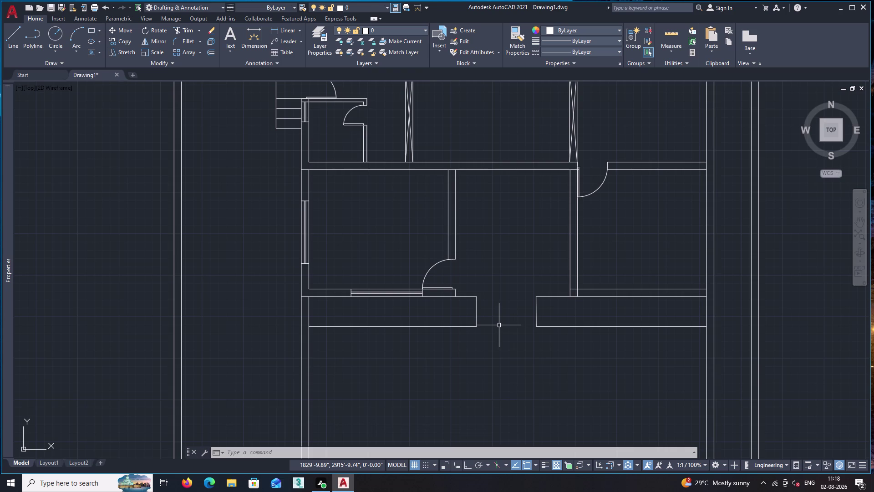
scroll(down, 3)
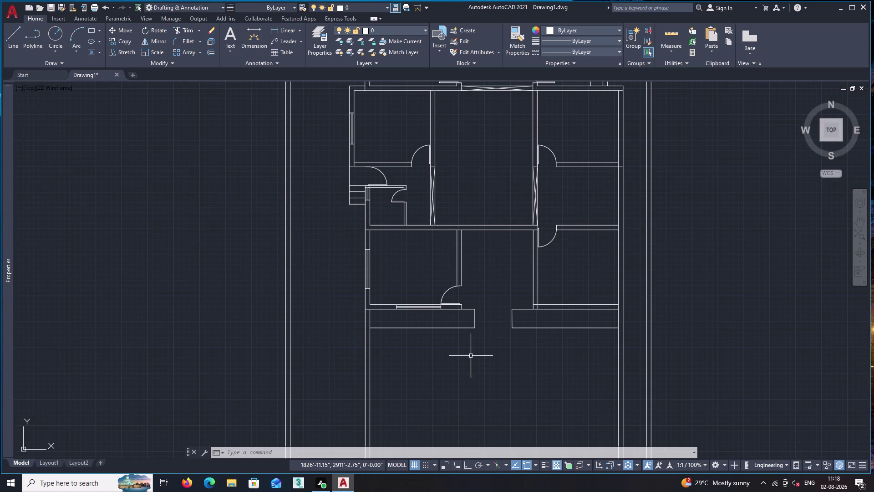
middle_drag(471, 356, 471, 261)
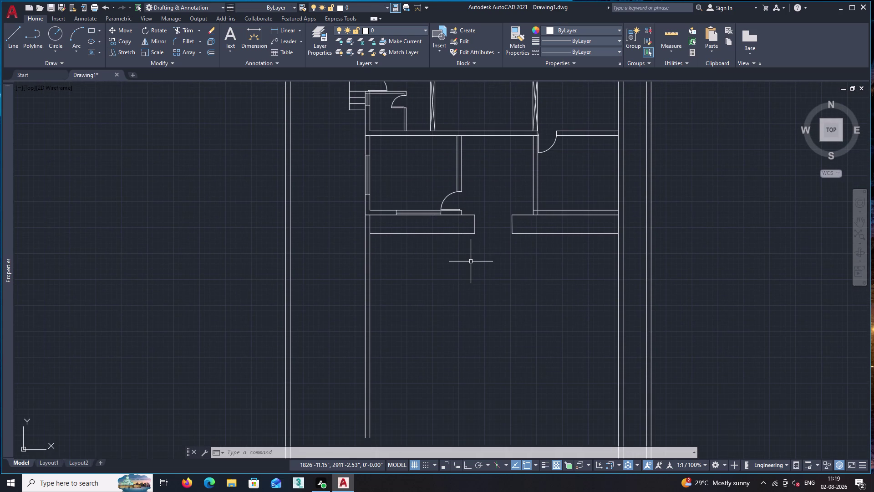
key(l)
key(Return)
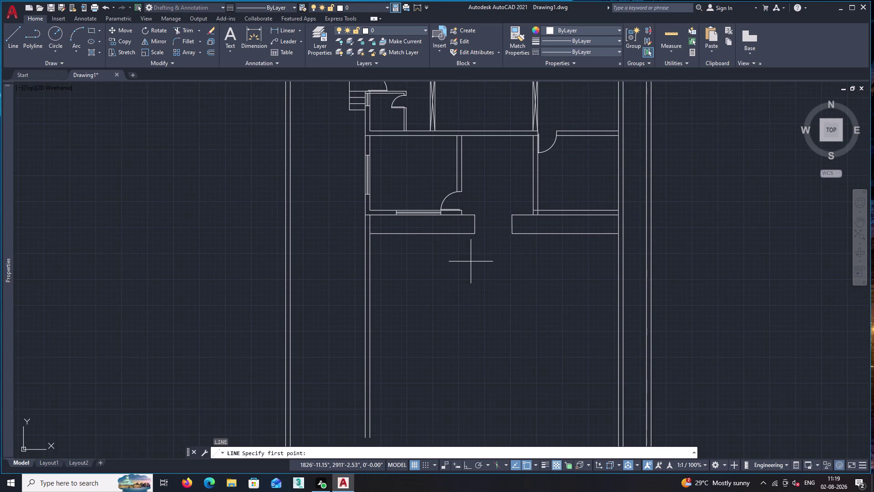
Draw a line across the entrance gap between the left and right wall ends.
scroll(up, 3)
click(479, 238)
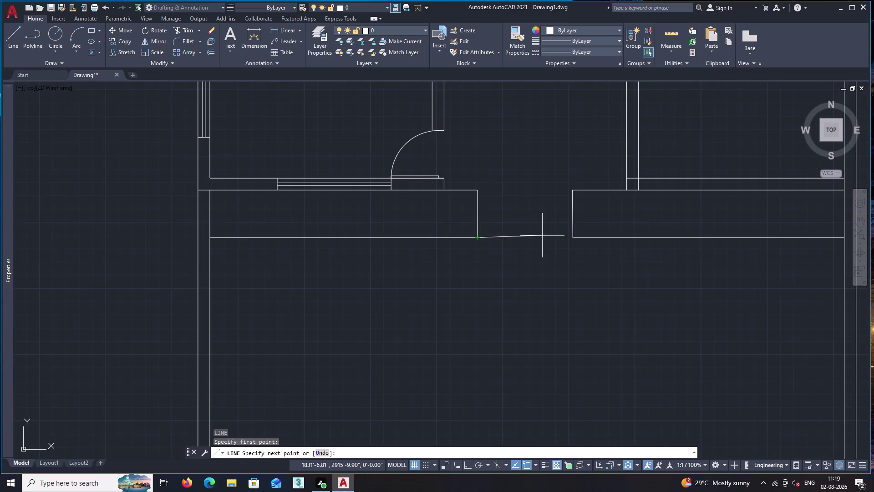
click(573, 237)
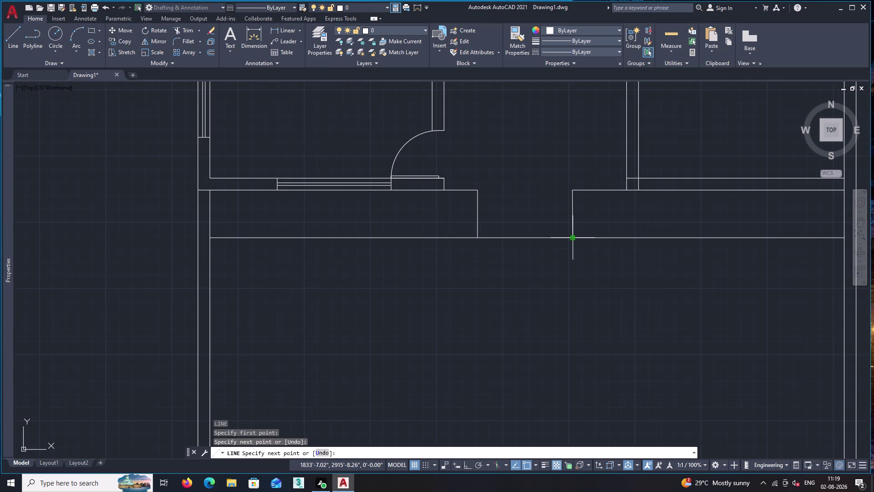
key(space)
Draw a 4-foot vertical line down from the front wall line with Ortho on.
key(l)
key(Return)
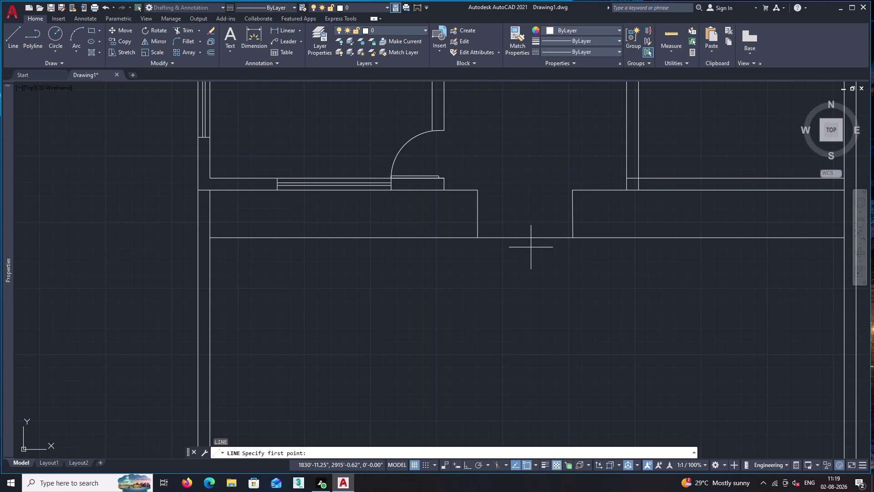
click(527, 238)
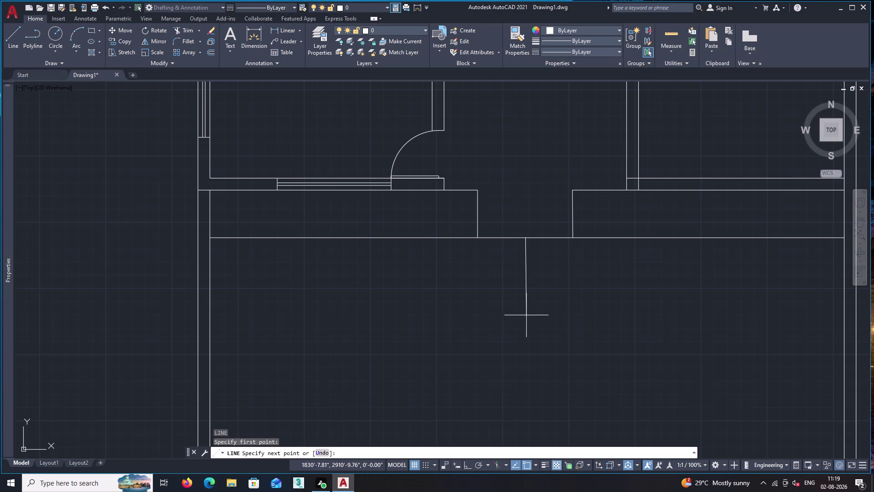
key(F8)
key(4)
key(apostrophe)
key(Return)
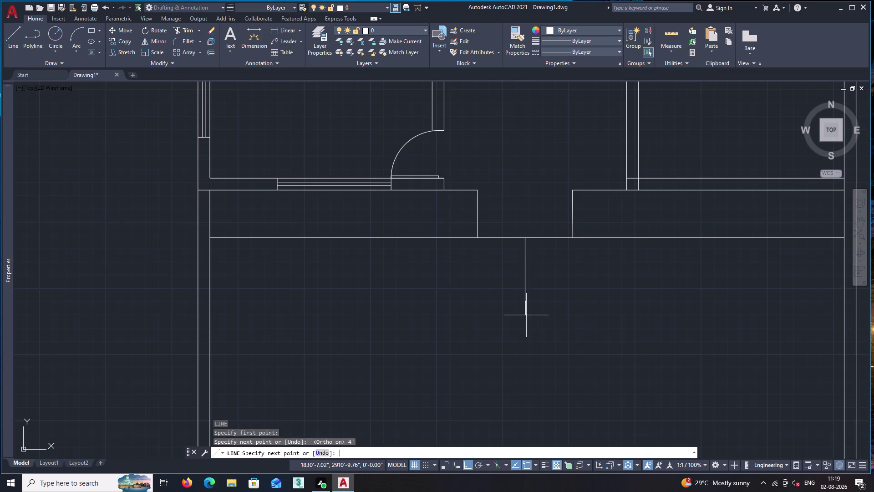
key(Return)
Draw a 9-foot base line to the right from the bottom of the 4-foot line.
key(l)
key(Return)
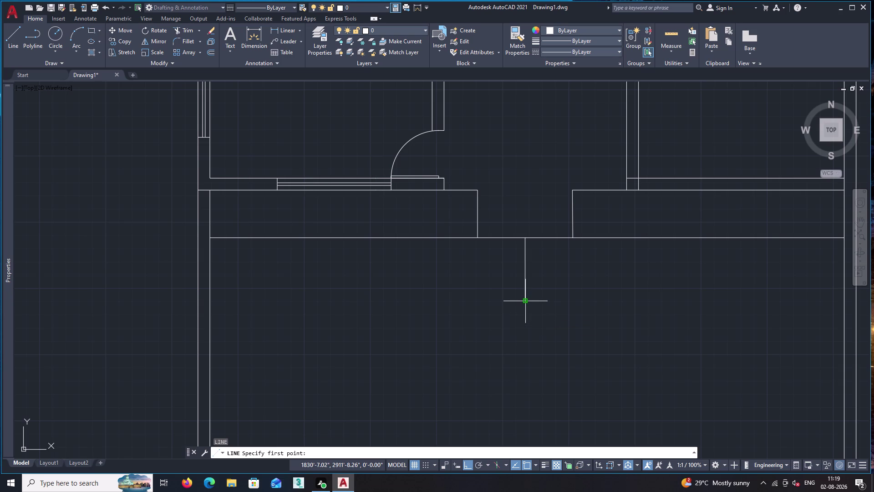
click(524, 301)
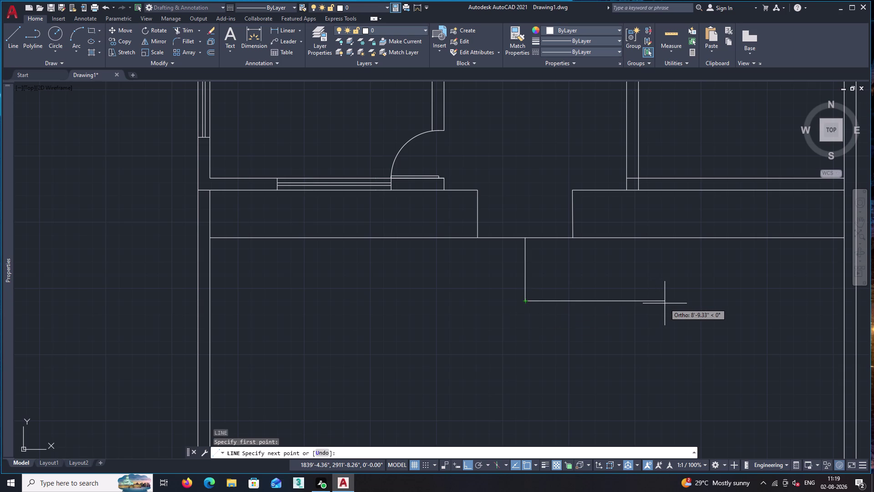
key(9)
key(apostrophe)
key(Return)
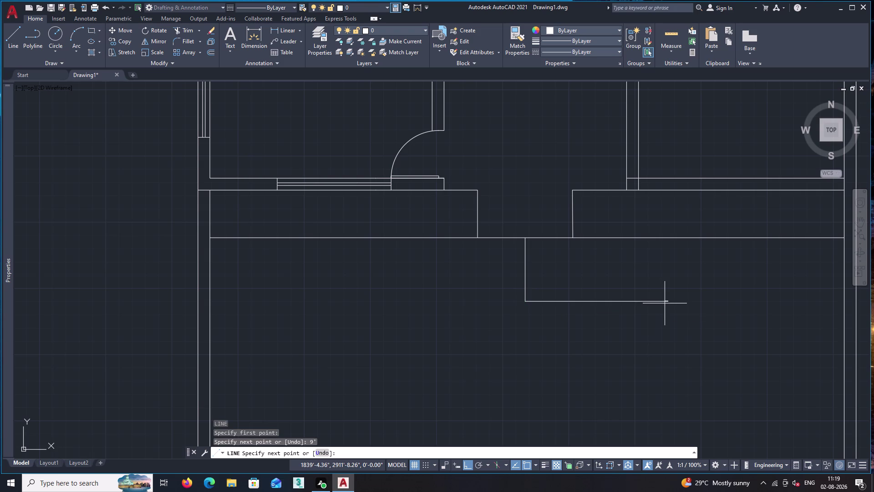
key(space)
Draw a 9-foot base line to the left and the porch's left side up to the wall.
key(l)
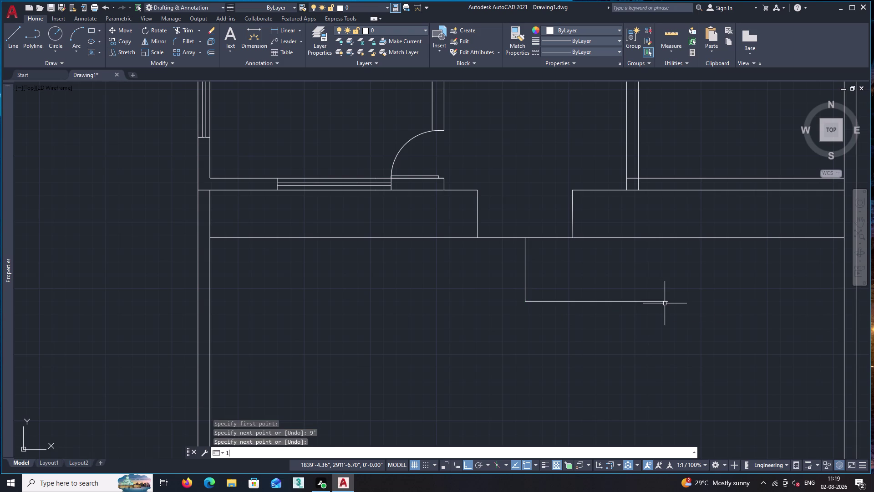
key(Return)
click(526, 301)
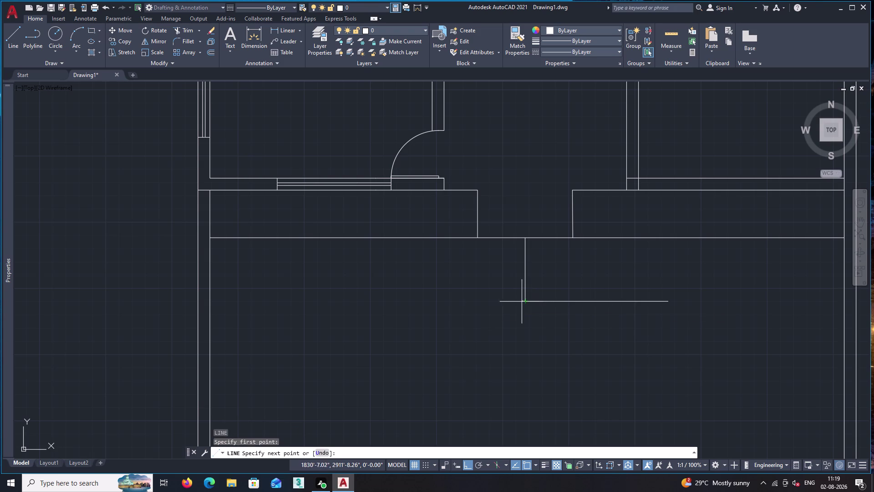
text(9')
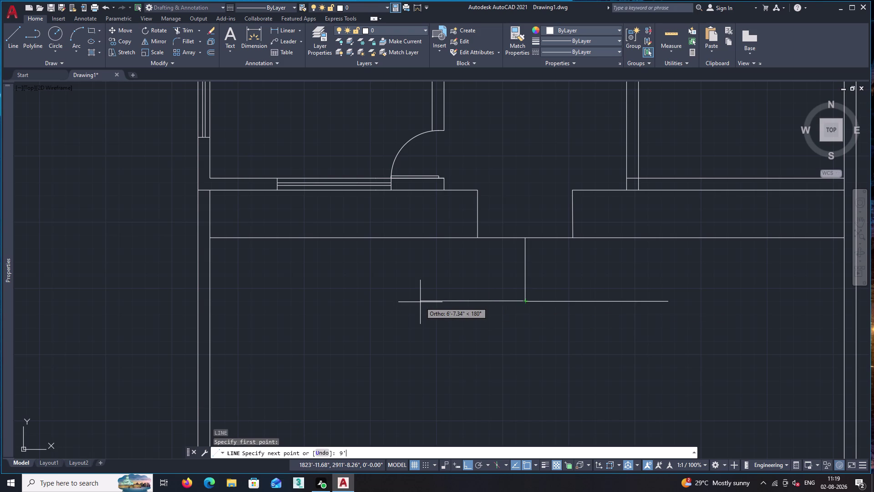
key(Return)
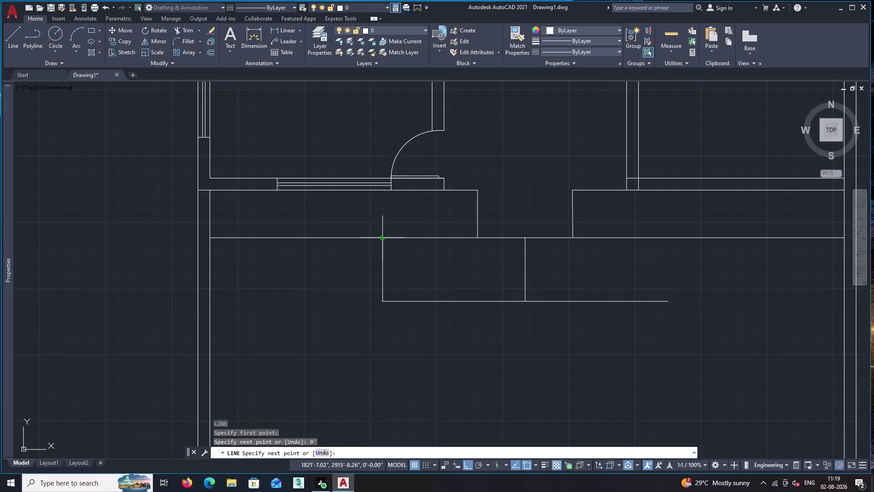
click(383, 239)
key(space)
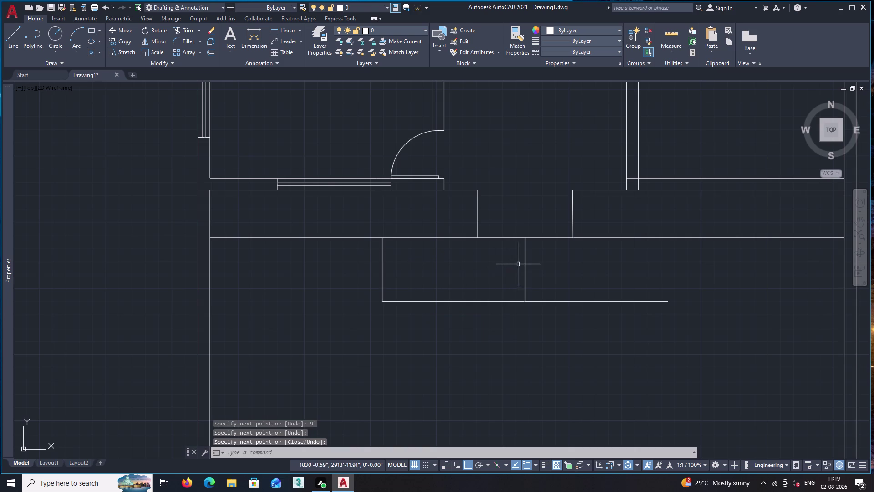
Select the middle vertical porch line and start moving it.
click(525, 264)
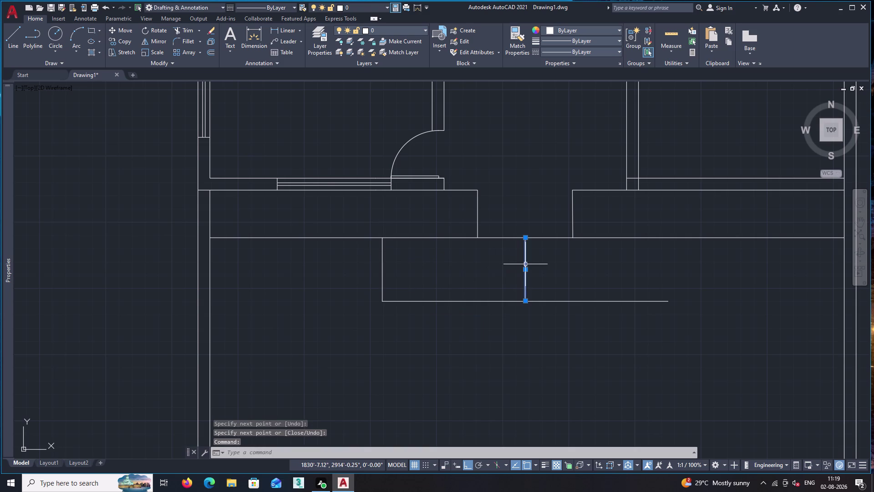
text(m)
key(space)
Move the middle vertical line to the right end of the 9-foot base line.
click(524, 301)
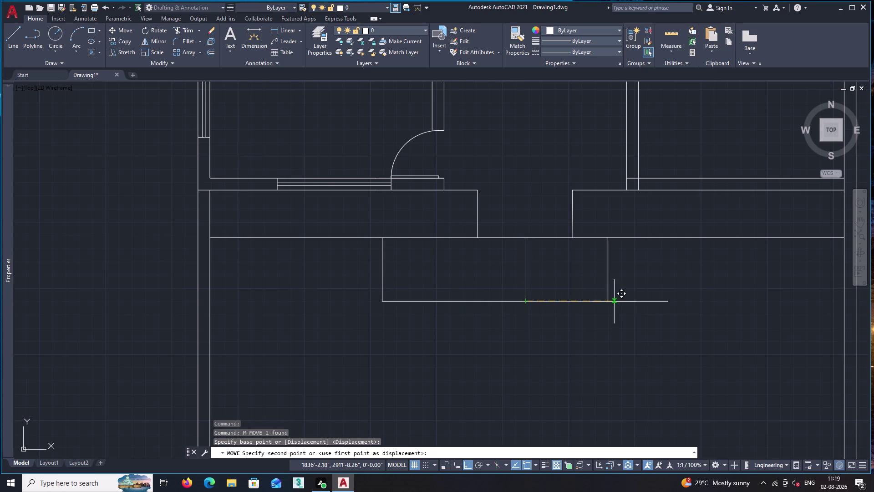
click(667, 302)
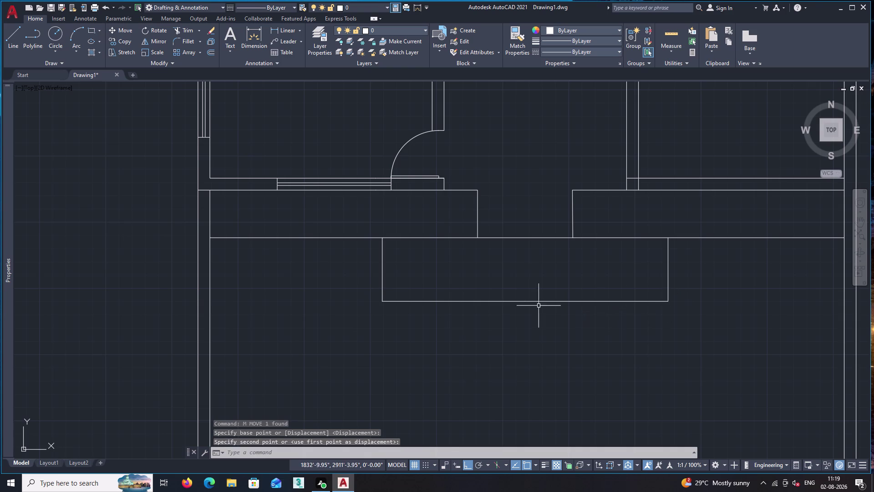
key(space)
key(r)
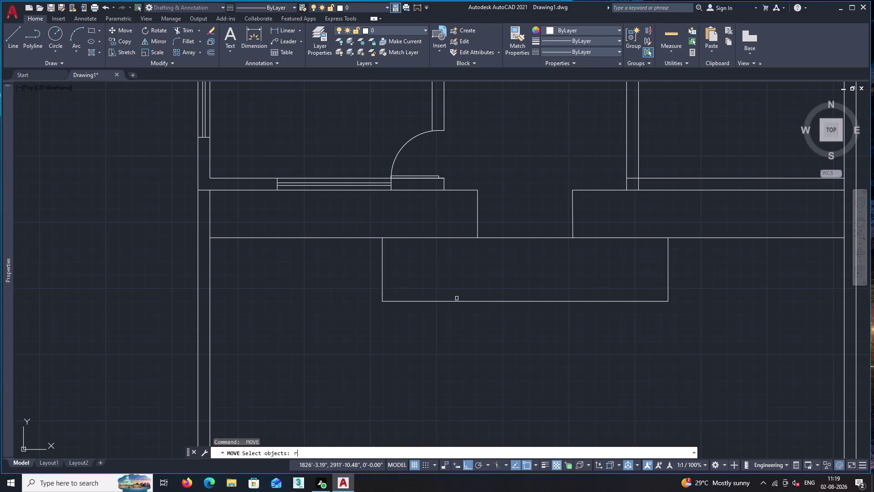
key(Escape)
Trim away the wall line segment crossing the entrance.
text(tr)
key(space)
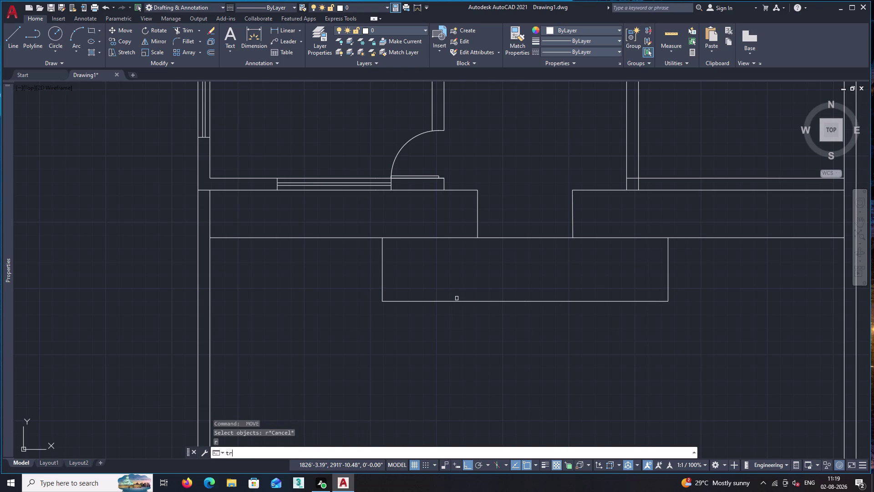
click(515, 239)
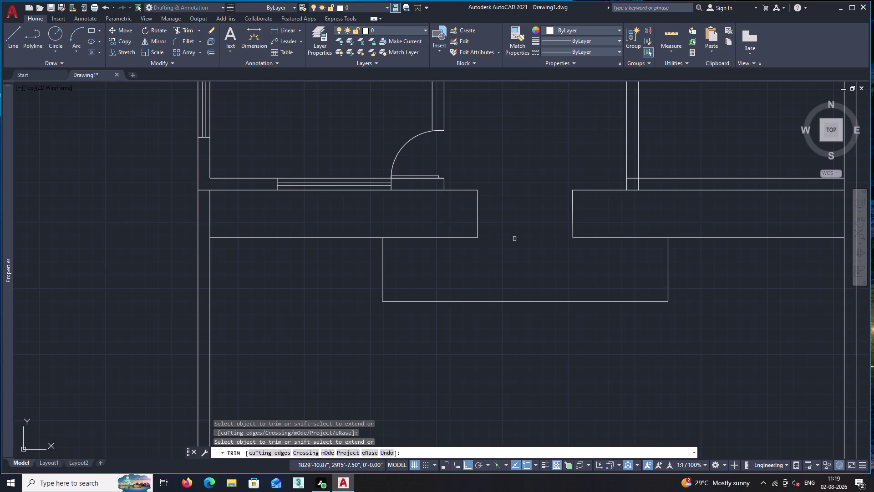
key(space)
key(o)
key(Return)
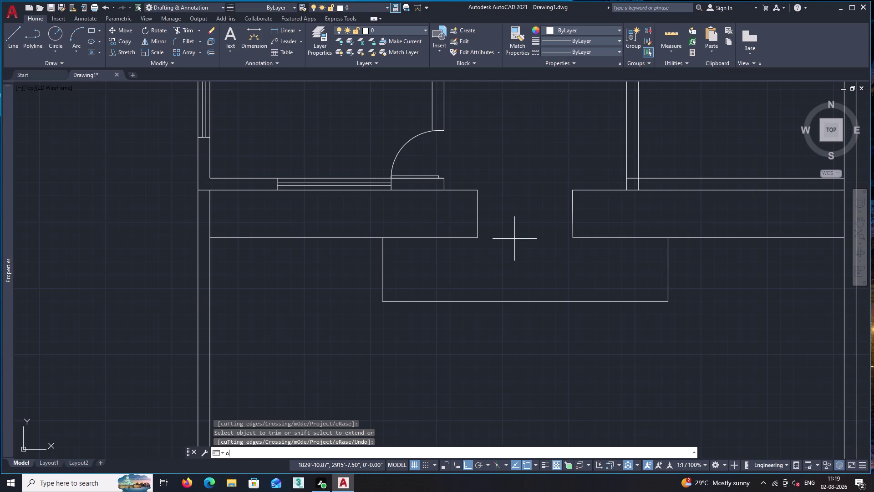
Offset three 1-inch tread lines inward across the left step block.
key(1)
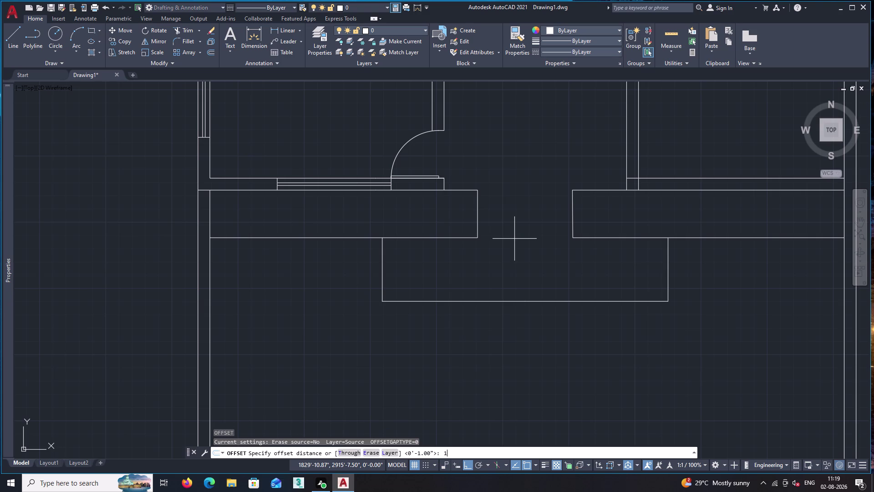
key(apostrophe)
key(Return)
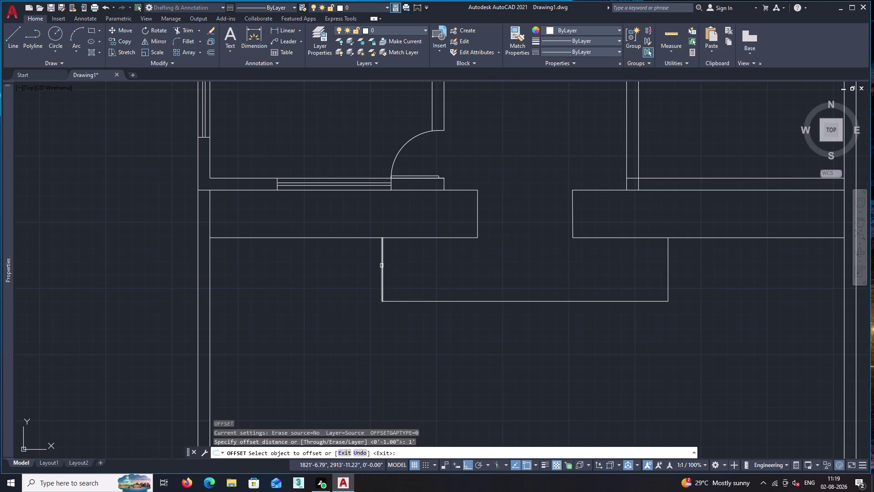
click(382, 266)
click(405, 269)
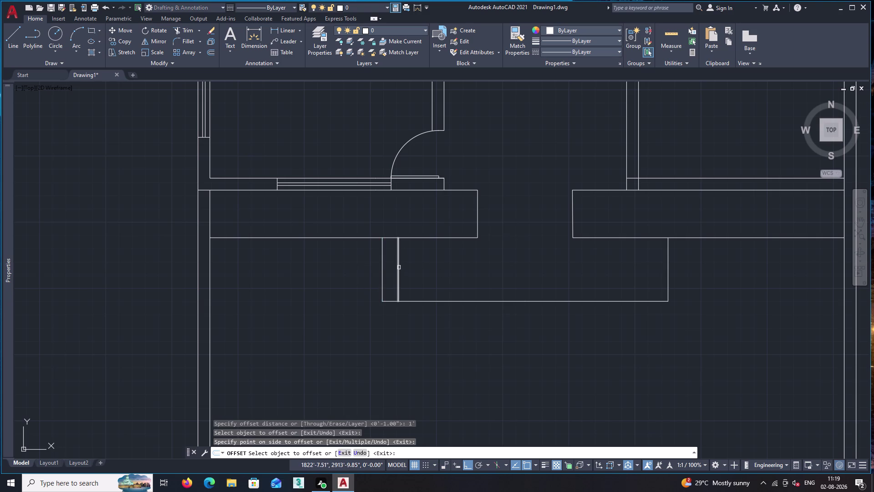
click(399, 268)
click(433, 271)
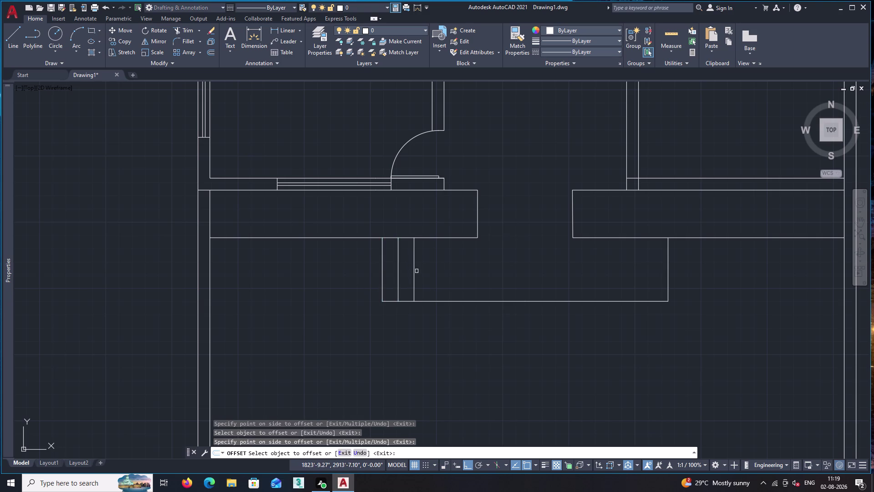
click(414, 270)
click(445, 270)
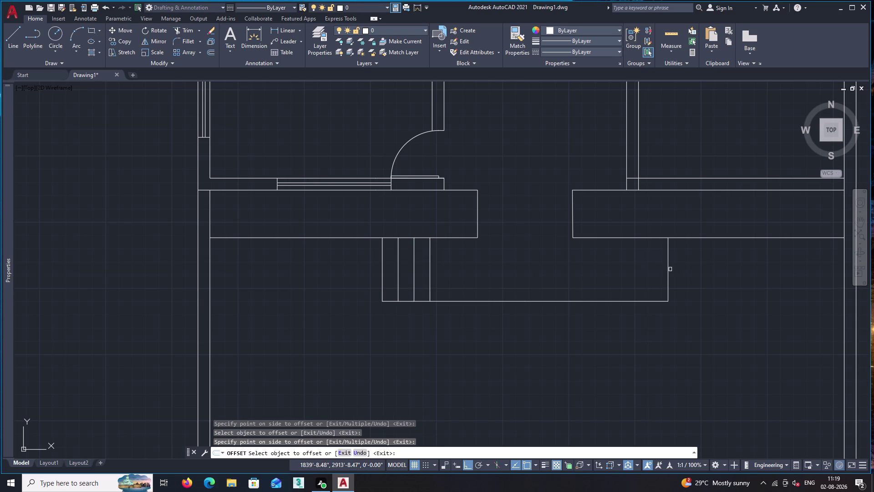
Offset tread lines inward across the right step block.
click(670, 270)
click(646, 273)
click(653, 273)
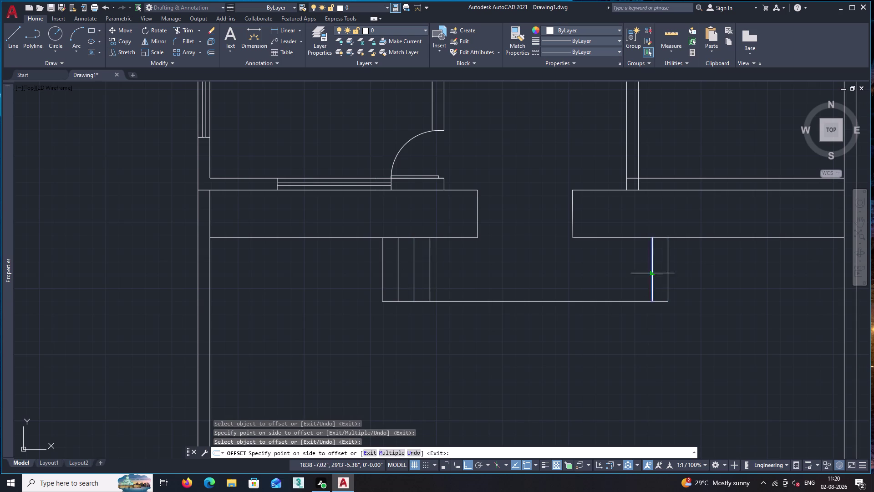
click(598, 274)
click(636, 275)
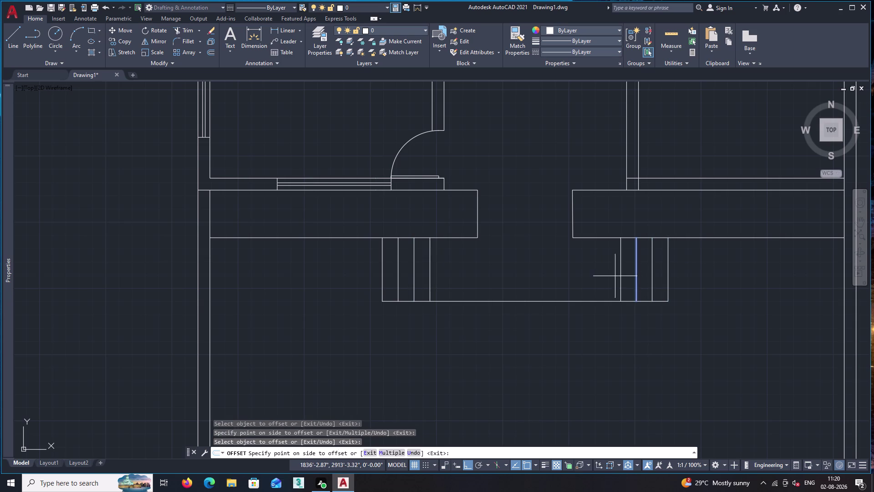
click(615, 276)
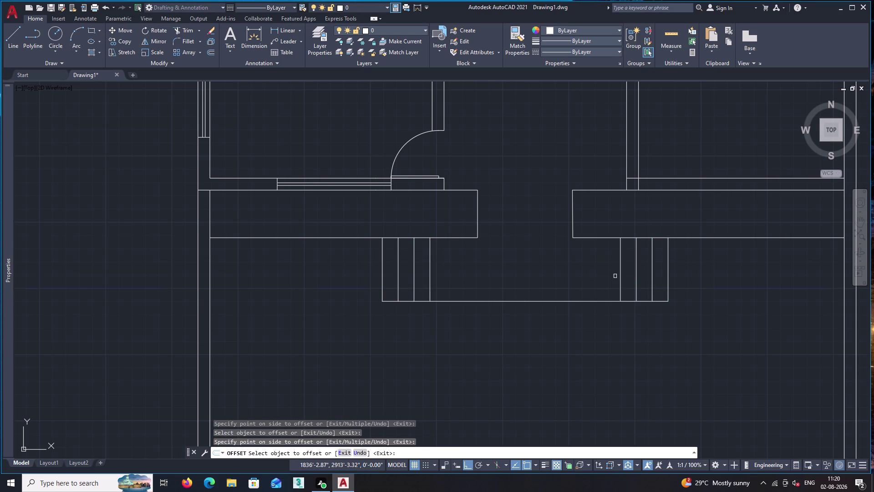
key(space)
Zoom out to bring the whole front of the plan into view.
scroll(down, 3)
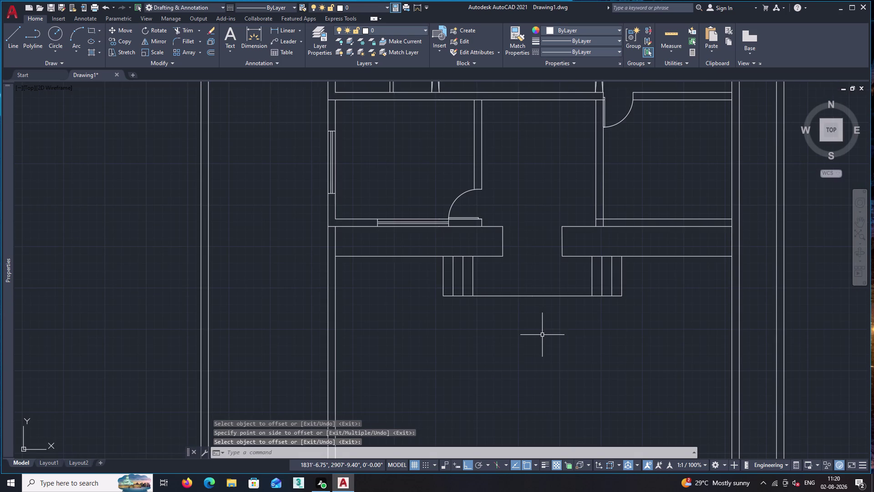
scroll(down, 3)
middle_click(546, 341)
middle_drag(538, 332, 512, 301)
middle_click(507, 293)
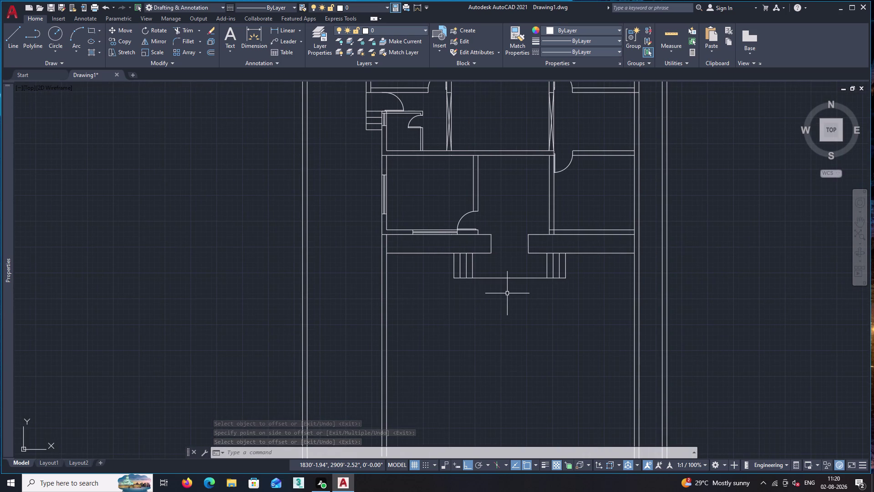
key(o)
key(Return)
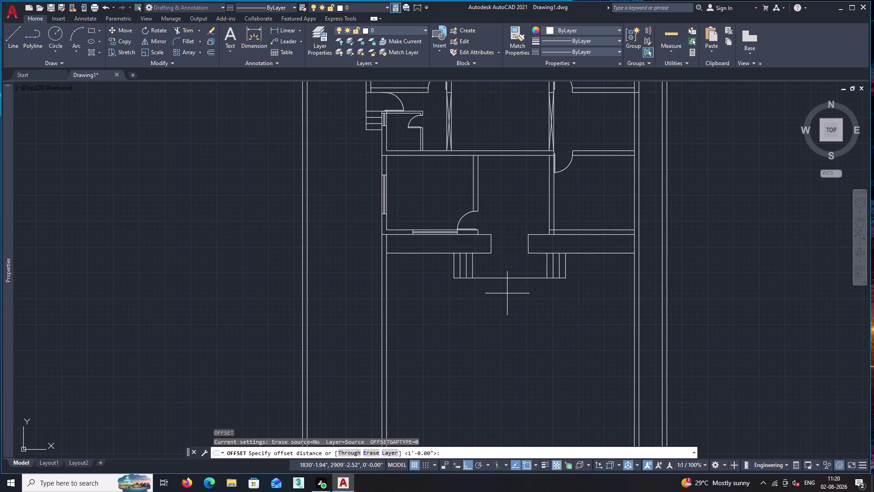
Offset the bottom porch line 6'1.5" downward to create the front line.
key(6)
key(apostrophe)
text(1.)
text(5")
key(Return)
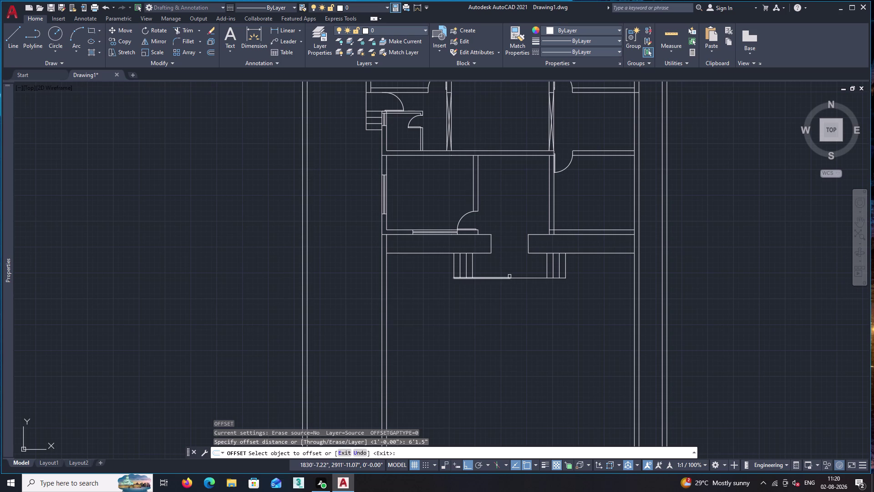
click(503, 278)
click(483, 320)
key(space)
Extend the new front line to the house's right side wall.
text(e)
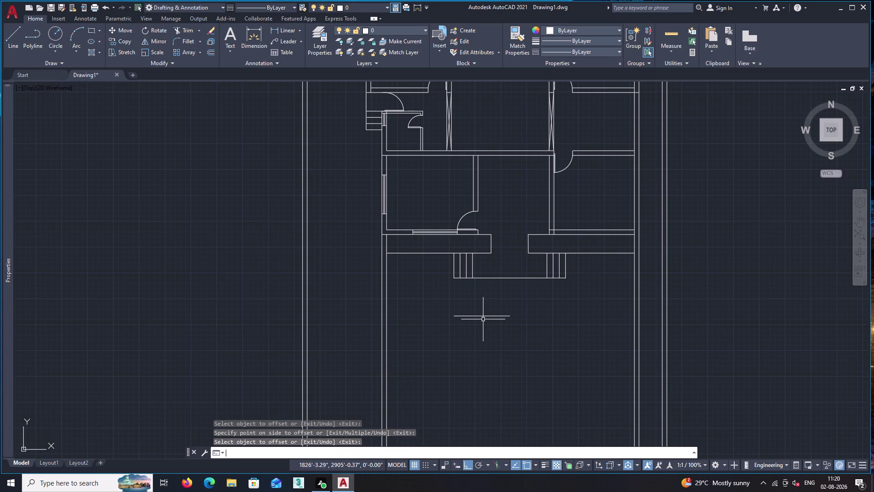
text(x)
key(space)
click(475, 317)
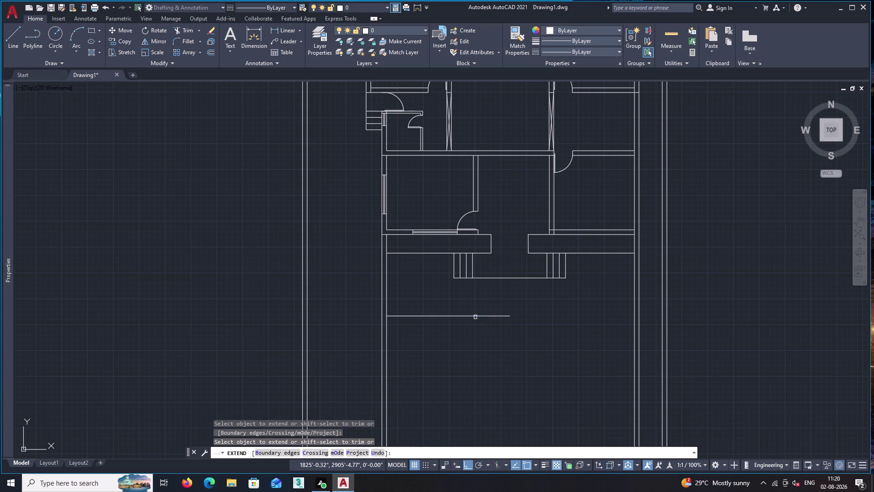
click(504, 315)
key(space)
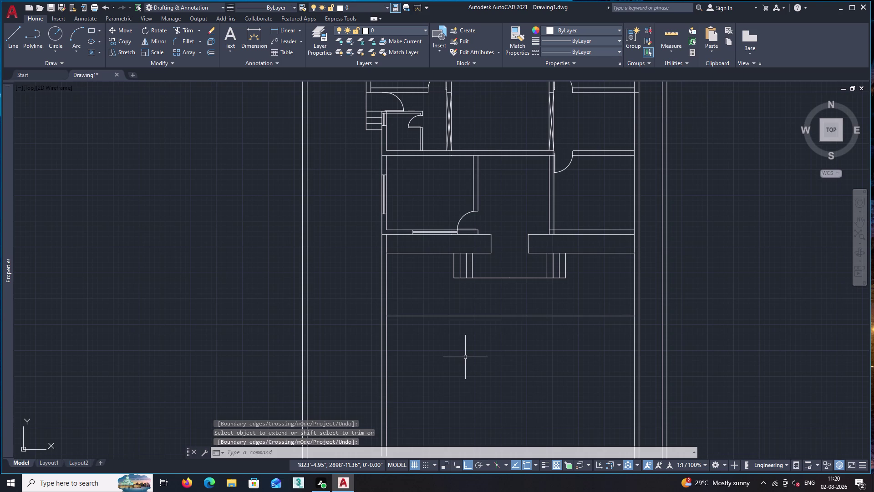
Back out of a mistaken 9" extend mode entry and cancel the command.
key(space)
text(o)
key(Return)
text(9)
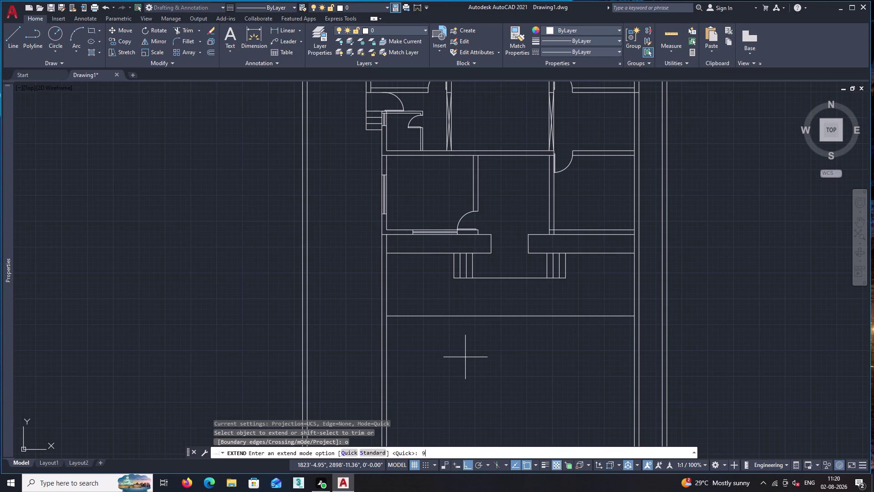
text(")
key(Return)
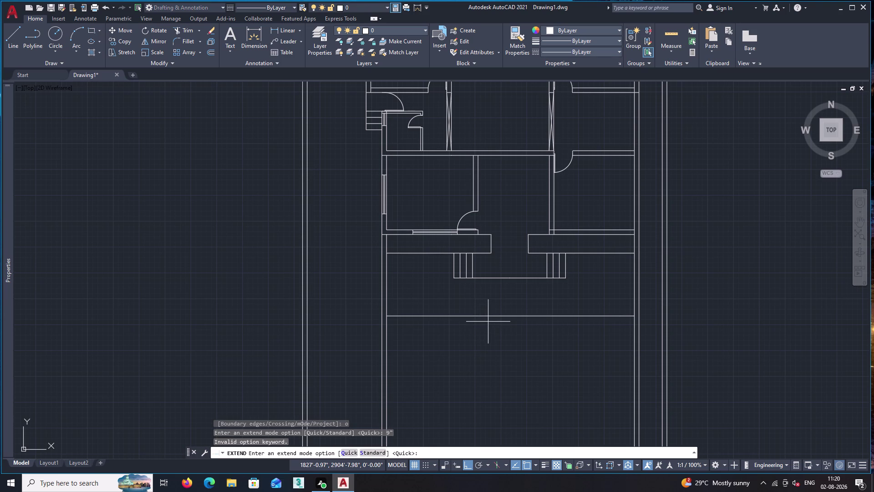
key(Escape)
key(o)
key(Return)
key(9)
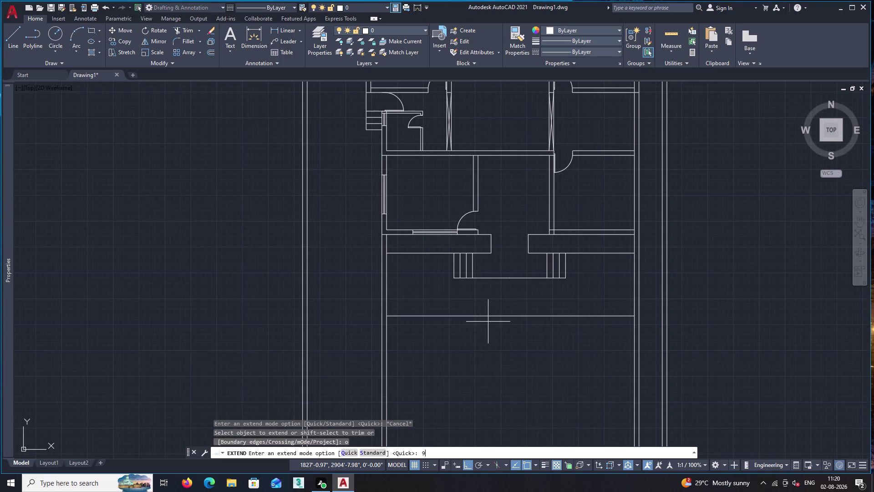
key(shift+quotedbl)
key(Return)
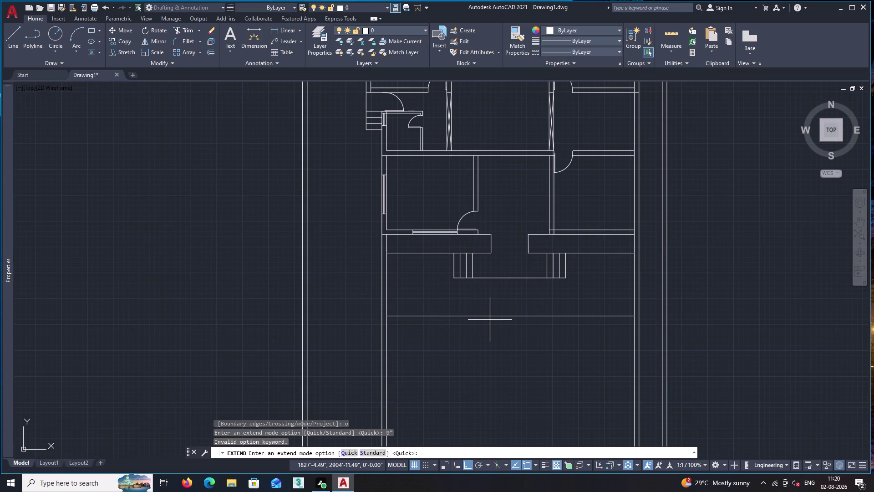
key(Escape)
key(o)
key(Escape)
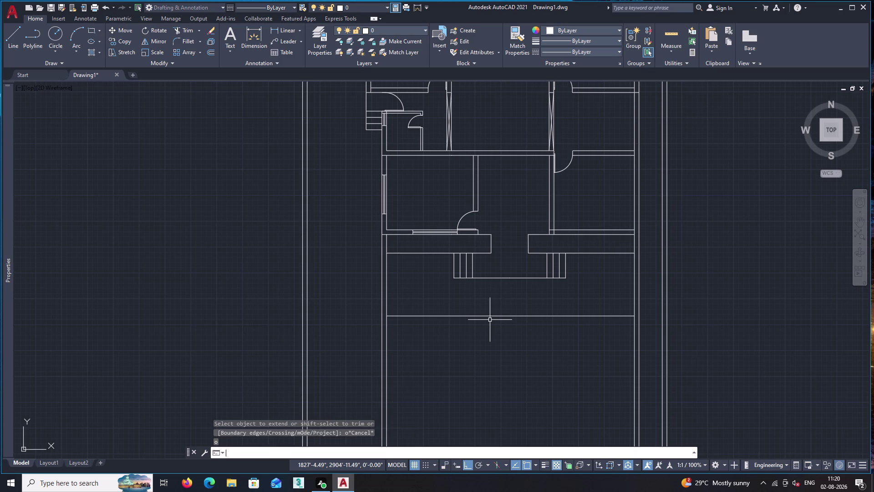
Offset the front line 9" downward to form the second wall line.
key(o)
key(Return)
key(9)
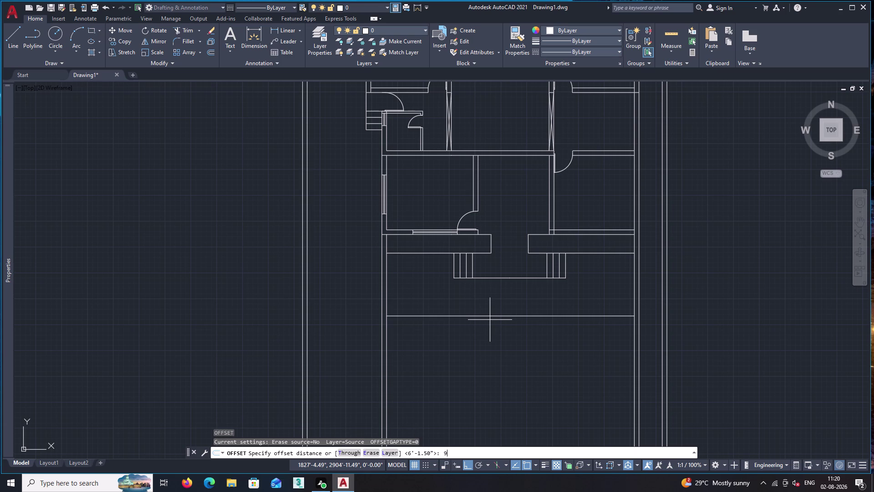
key(shift+quotedbl)
key(Return)
click(498, 317)
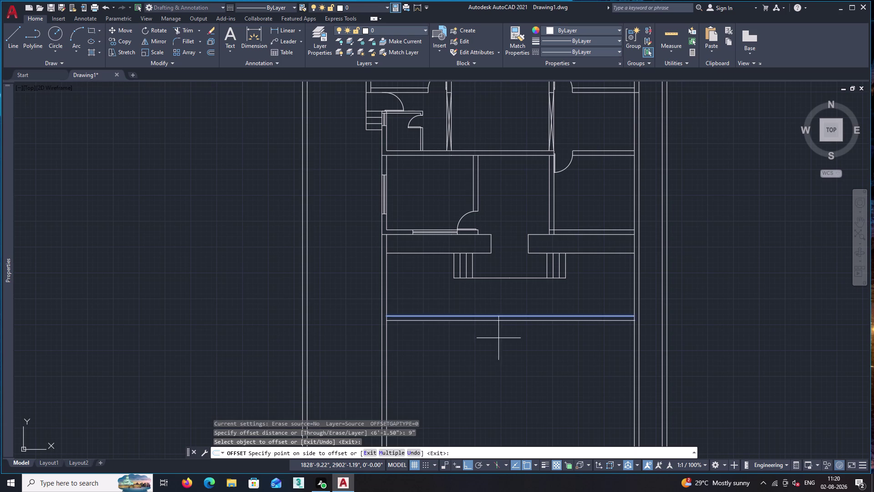
click(499, 340)
key(space)
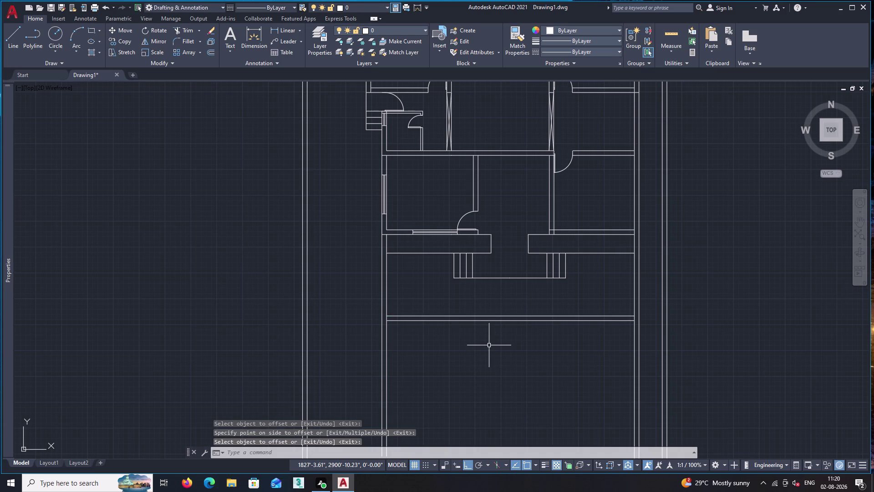
Fence-extend both front wall lines left and right to the compound walls.
text(ex)
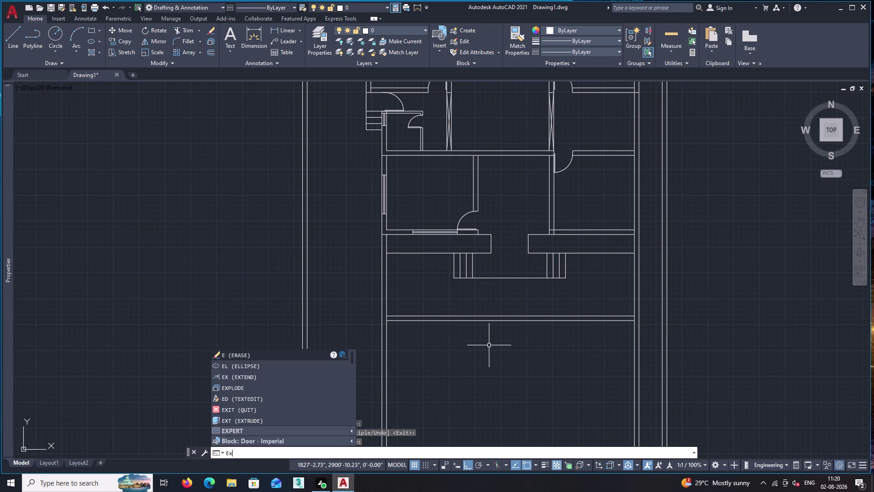
key(space)
click(482, 306)
click(452, 360)
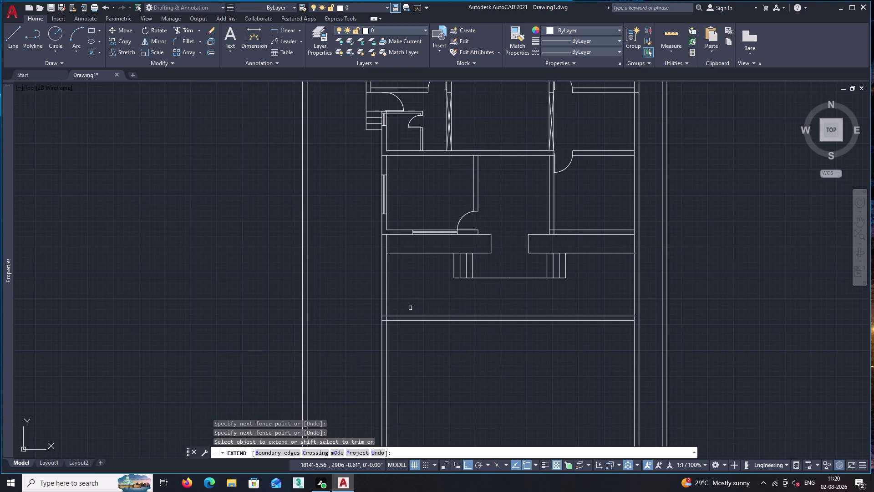
click(419, 303)
click(399, 354)
click(553, 308)
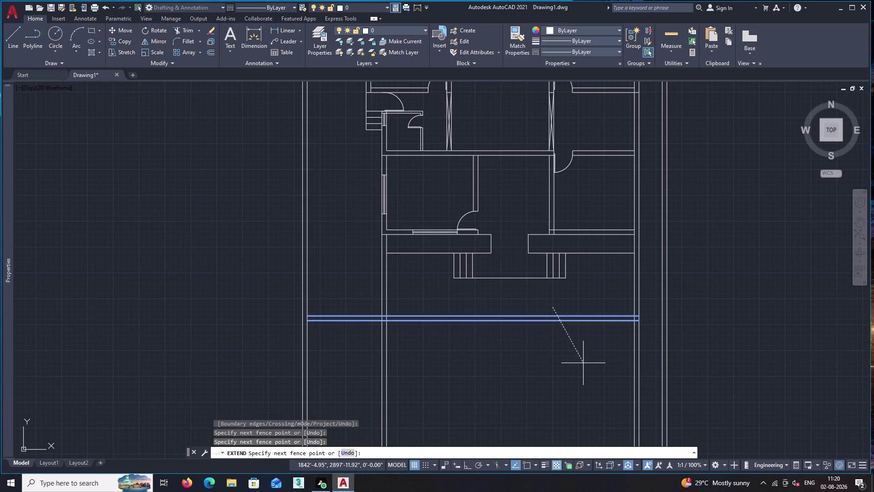
click(583, 363)
click(599, 304)
click(634, 365)
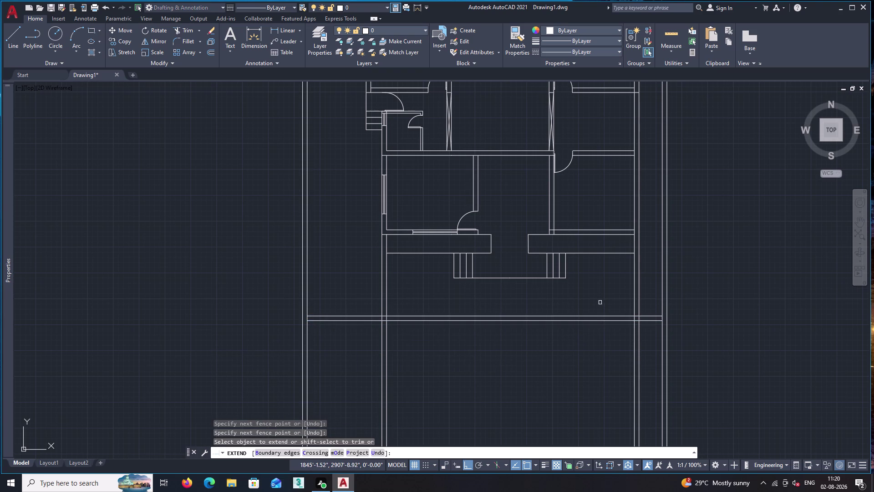
click(600, 302)
click(608, 353)
click(345, 301)
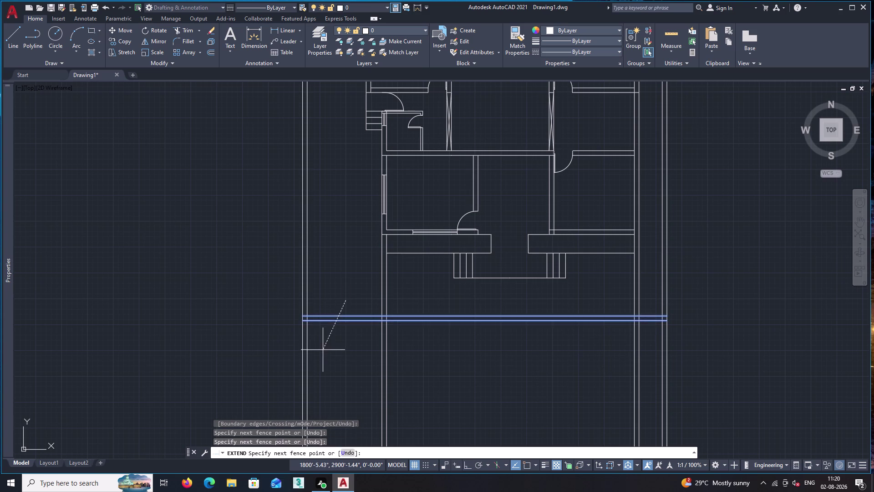
click(323, 350)
key(space)
scroll(down, 3)
middle_drag(574, 386, 541, 353)
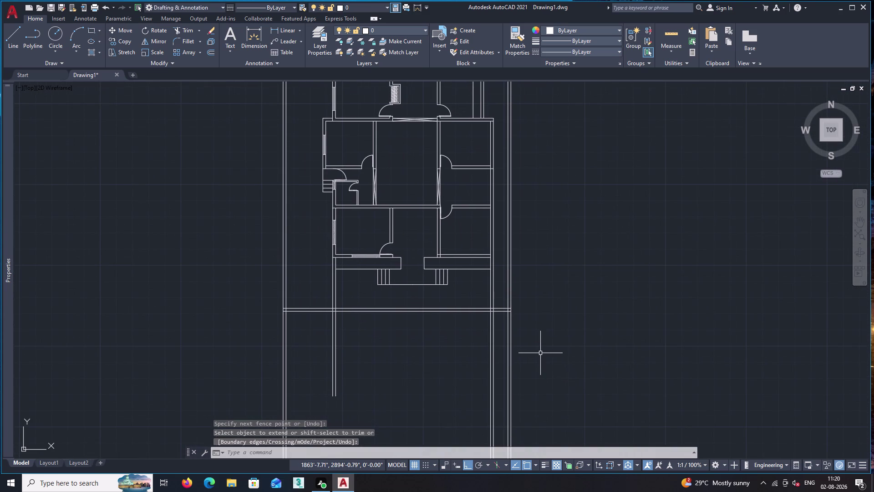
Trim both side wall lines below the front double wall, then view the bottom-left corner.
text(tr)
key(space)
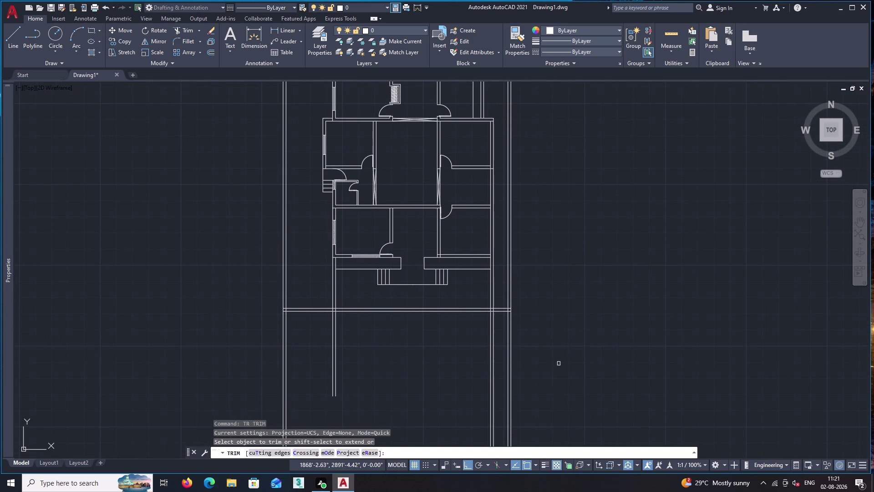
click(559, 364)
click(253, 357)
key(space)
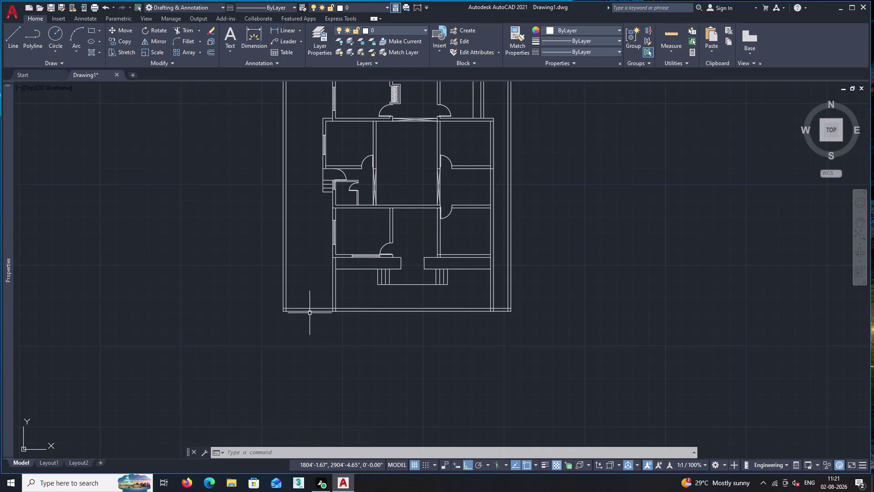
scroll(up, 3)
middle_drag(299, 333, 311, 342)
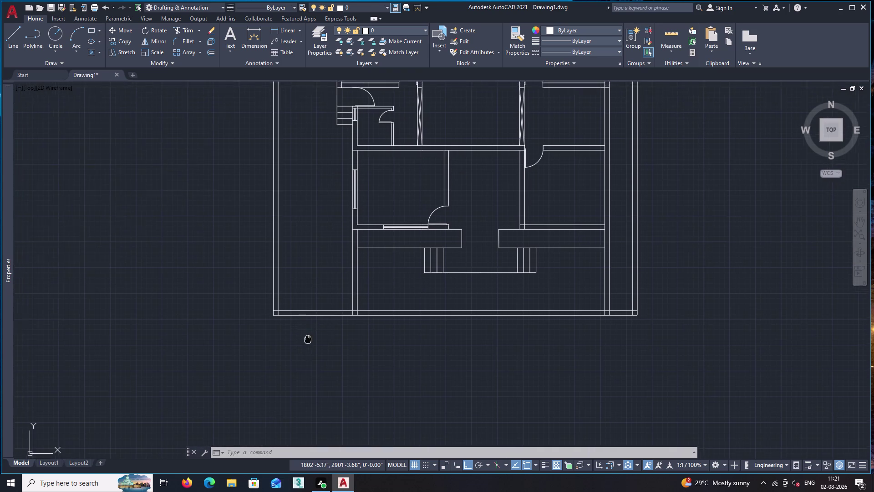
middle_drag(311, 342, 360, 396)
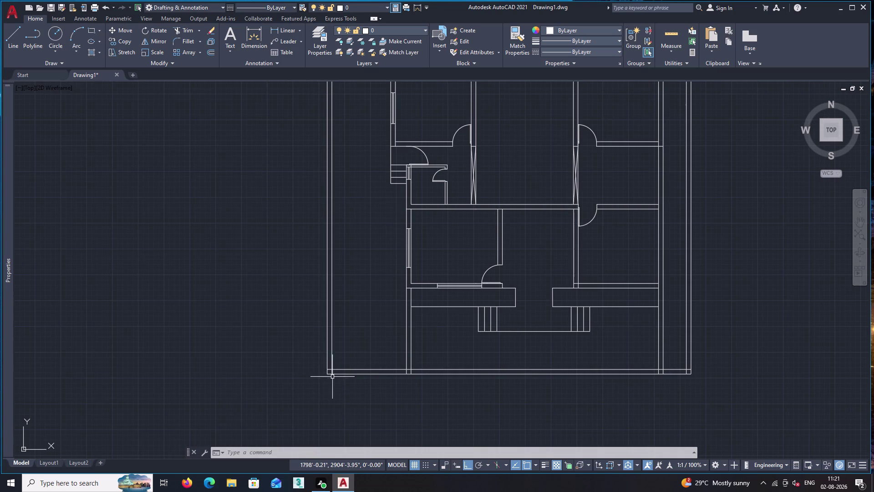
scroll(up, 3)
Offset the inner left compound wall line 9" to the right.
key(o)
key(Return)
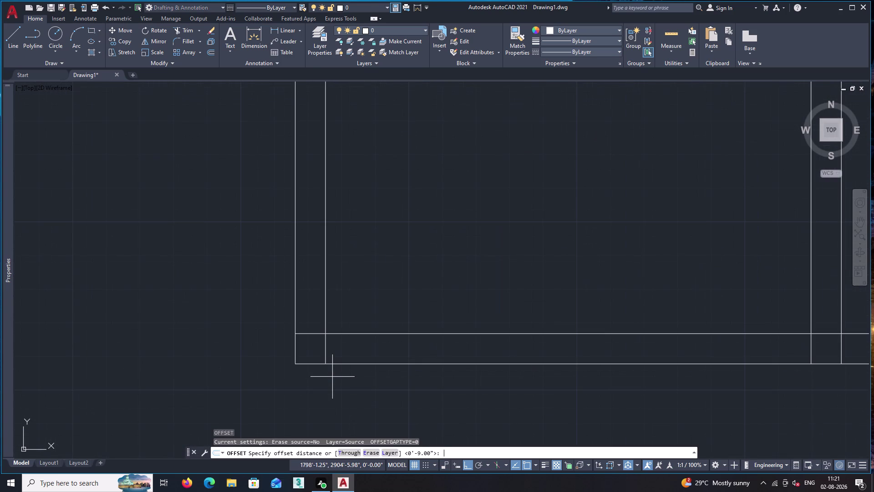
key(9)
key(shift+quotedbl)
key(Return)
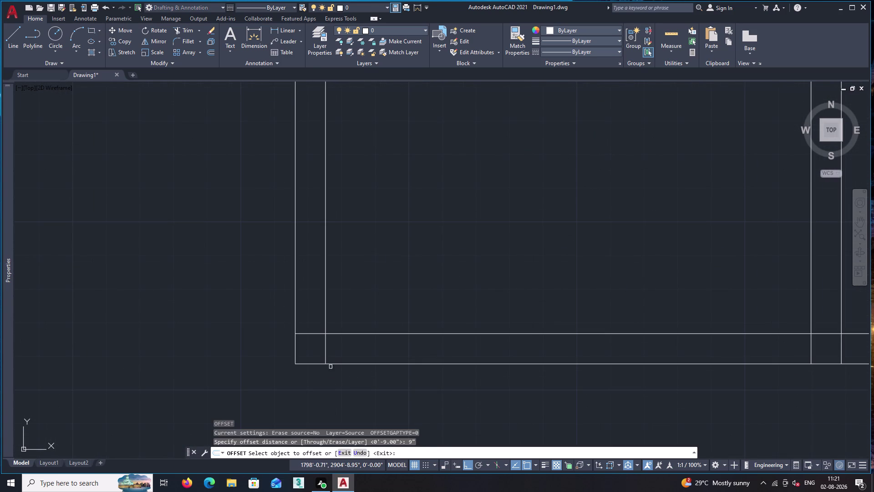
click(326, 350)
click(386, 354)
key(space)
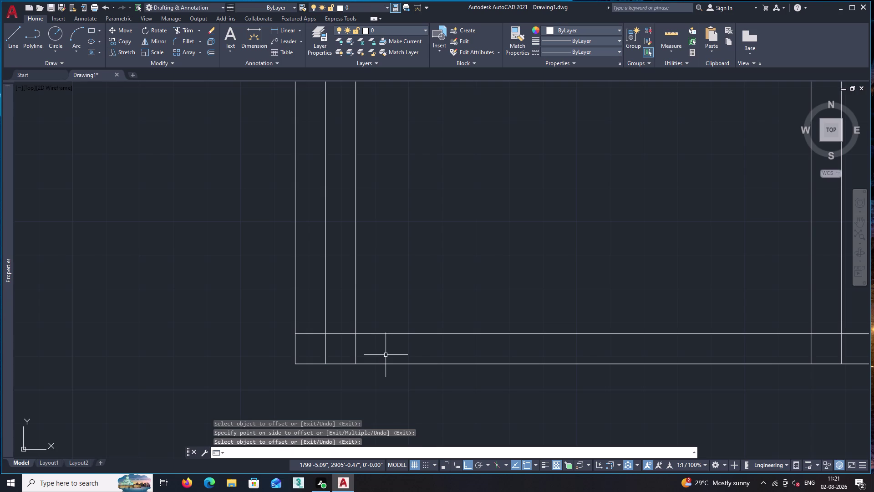
Trim the 9" copy where it sticks out above the wall band.
text(tr)
key(space)
click(384, 280)
click(343, 254)
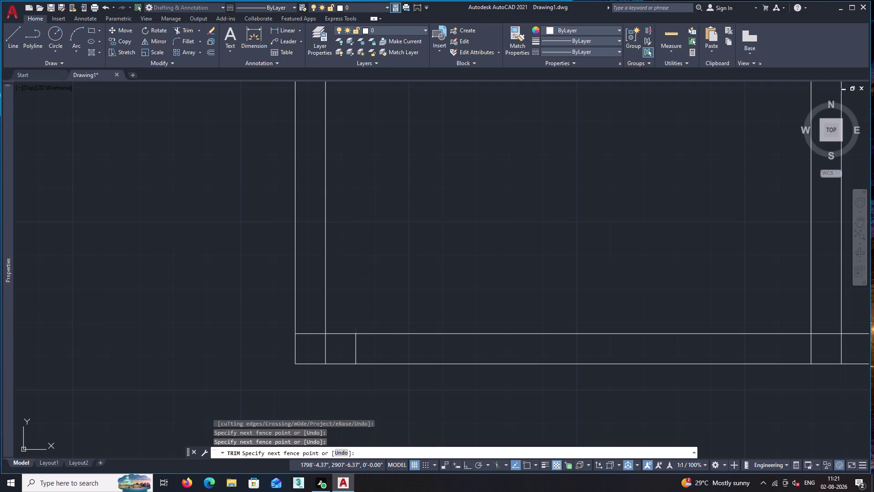
key(space)
scroll(down, 3)
middle_drag(366, 228, 386, 308)
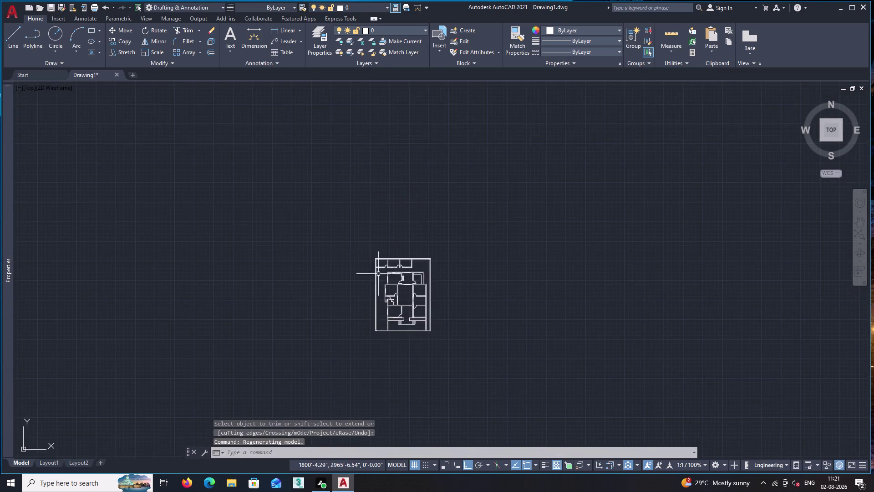
scroll(up, 3)
scroll(down, 3)
middle_drag(386, 392, 431, 232)
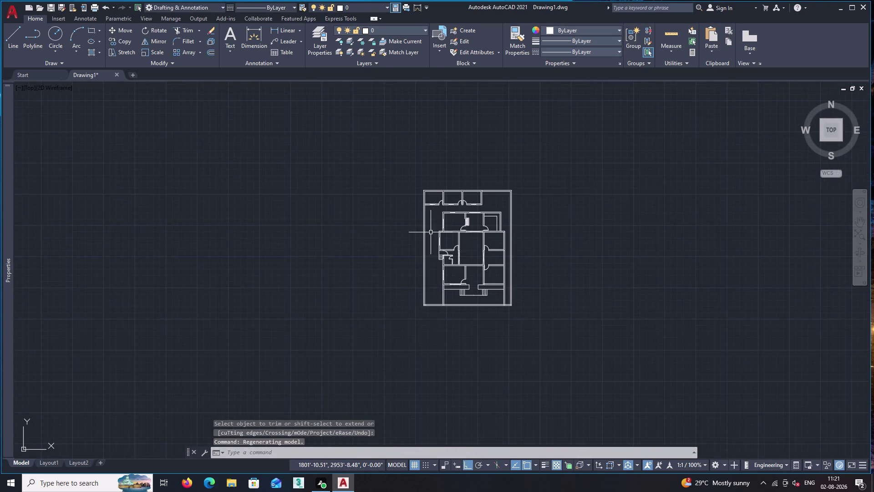
scroll(up, 3)
middle_drag(465, 356, 447, 285)
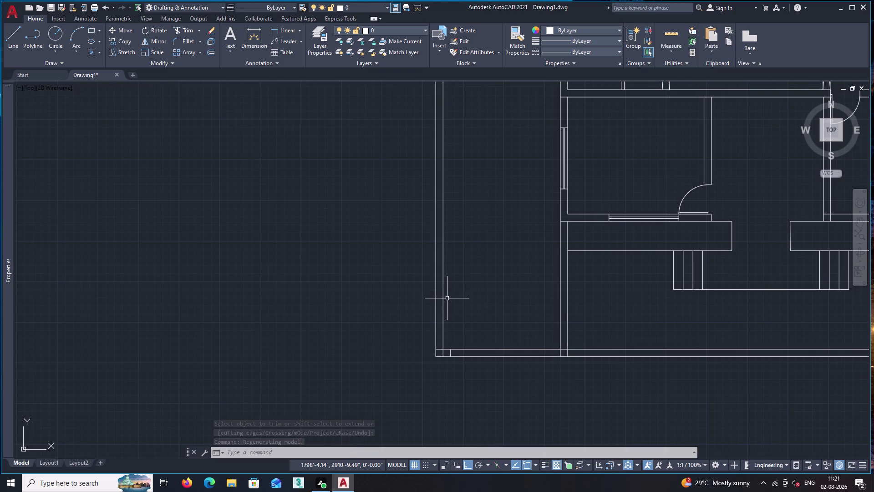
Begin trimming at the next bottom compound wall corner.
text(tr)
key(space)
scroll(up, 3)
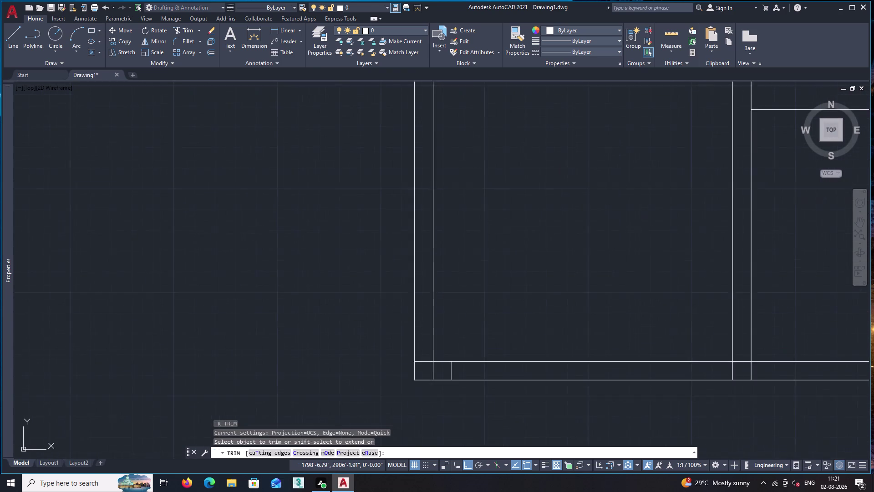
Trim the crossing line overlap at the compound wall corner.
click(425, 385)
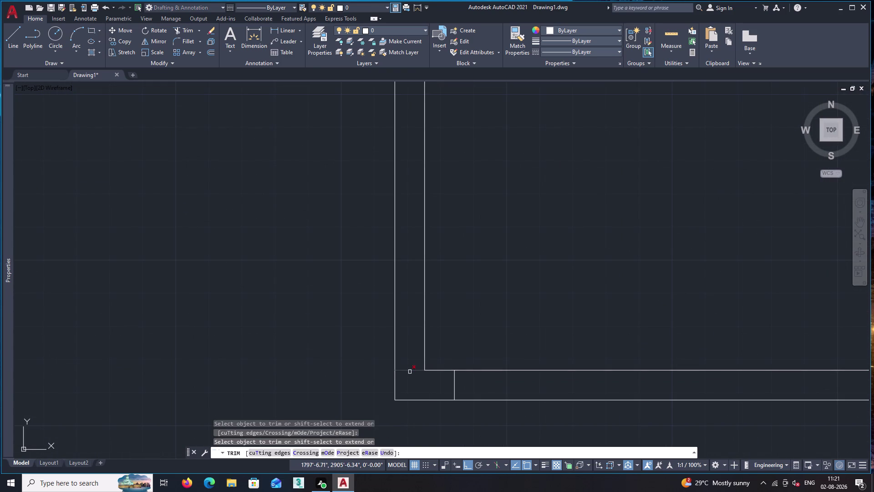
click(410, 372)
key(space)
scroll(down, 3)
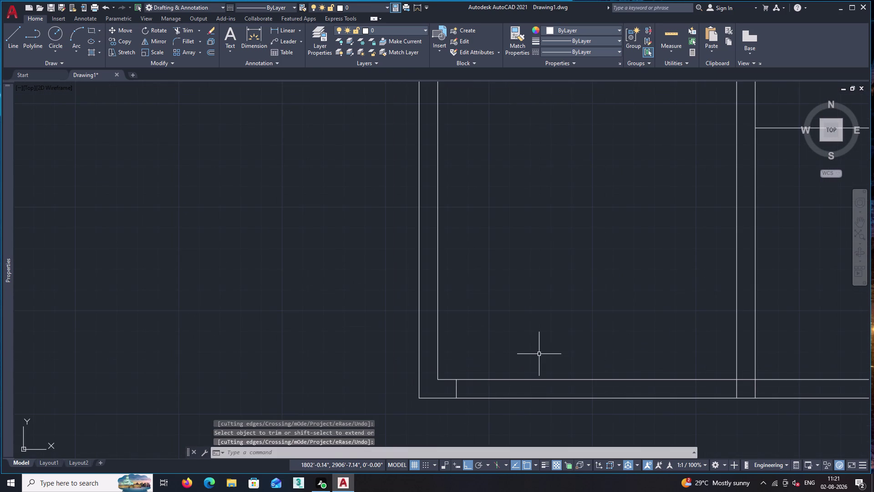
Offset the jamb line 5' to the right for the first gate.
key(o)
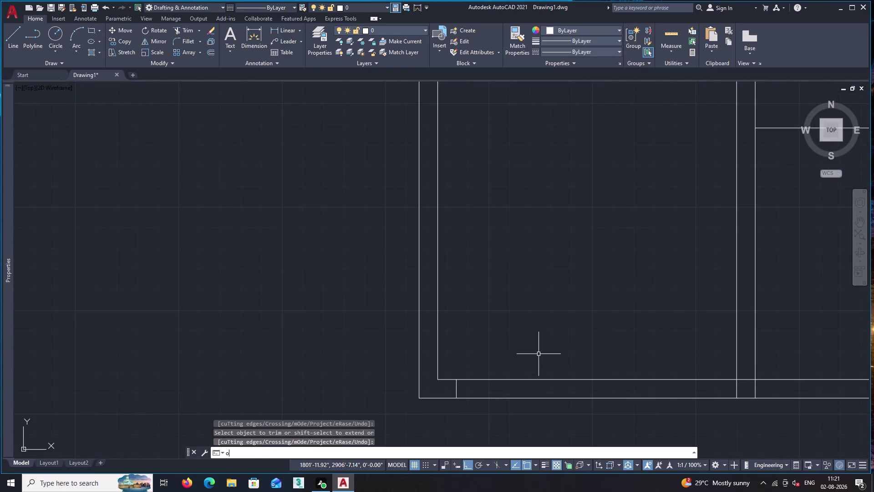
key(Return)
key(5)
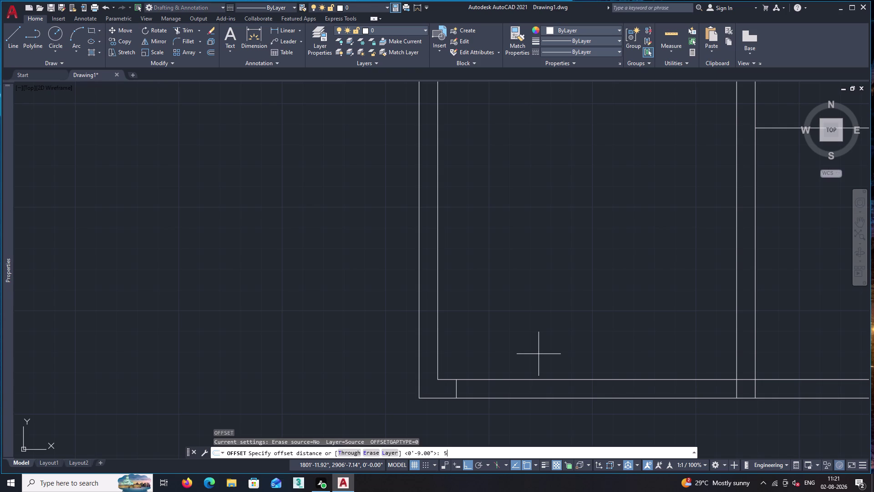
key(apostrophe)
key(Return)
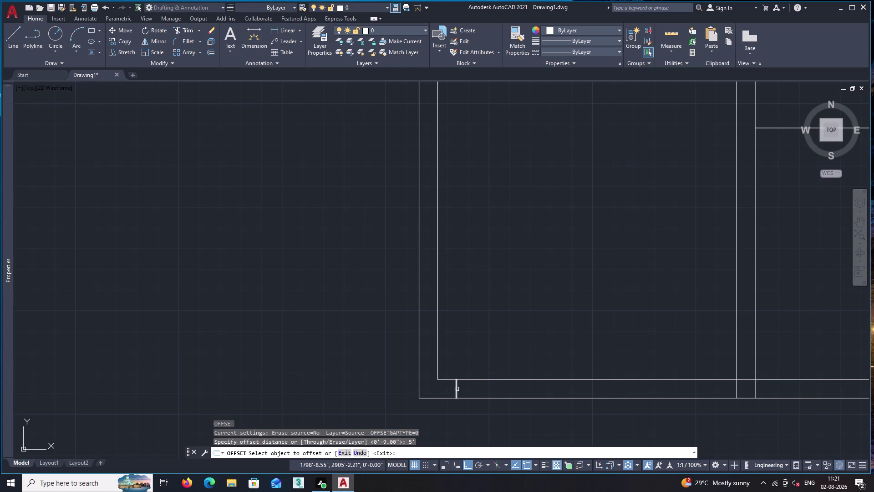
click(457, 389)
click(528, 389)
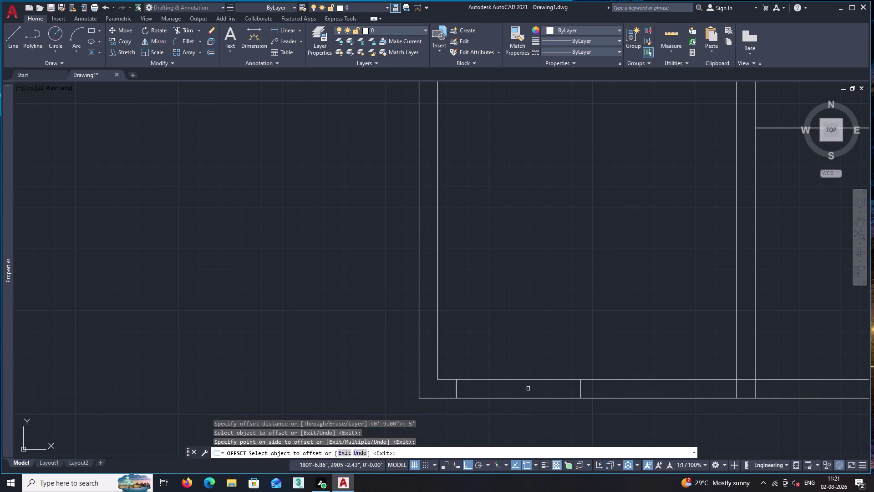
key(space)
Offset the new gate jamb 9" to the right to form the pillar.
key(o)
key(Return)
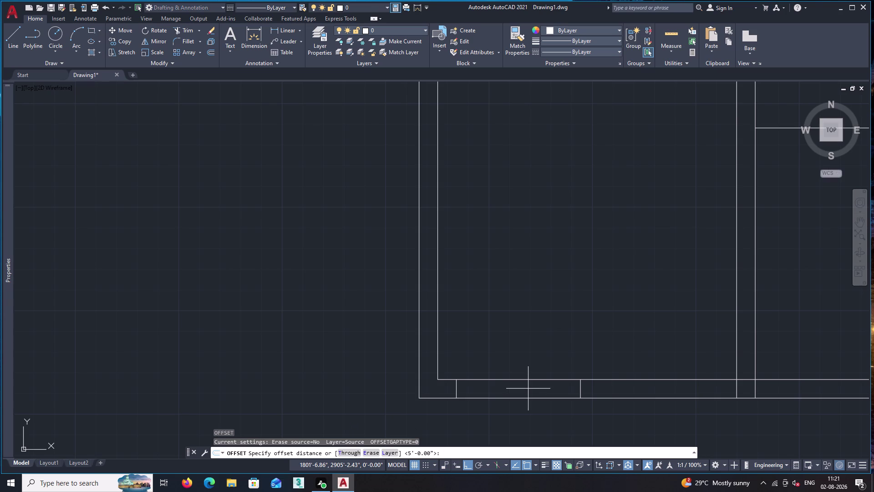
key(9)
key(shift+quotedbl)
key(Return)
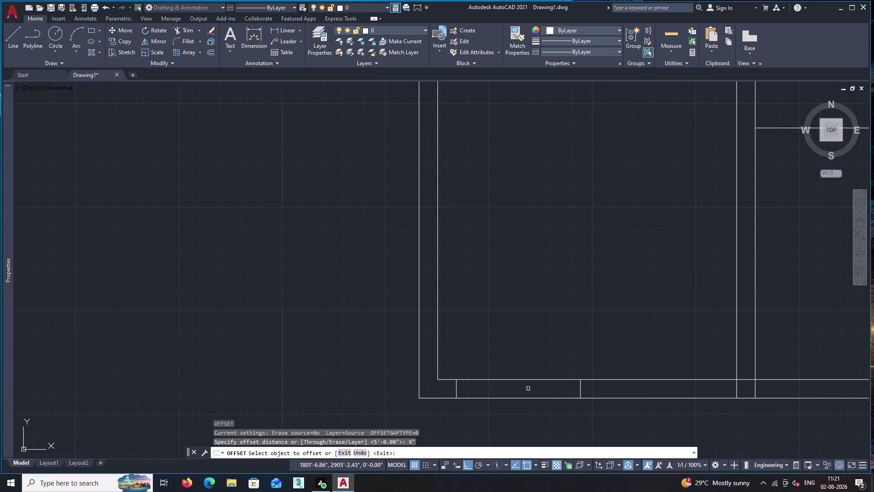
click(581, 391)
click(618, 392)
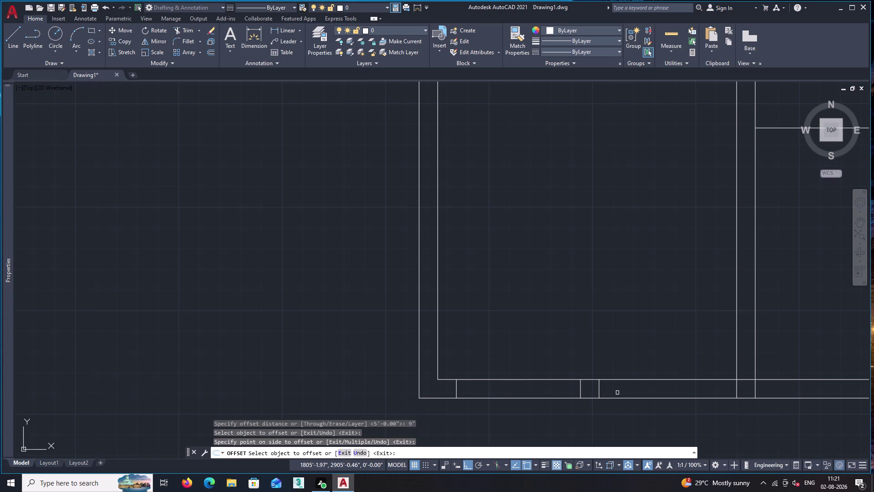
key(space)
Offset the pillar line 3' to the right for the second gate.
key(space)
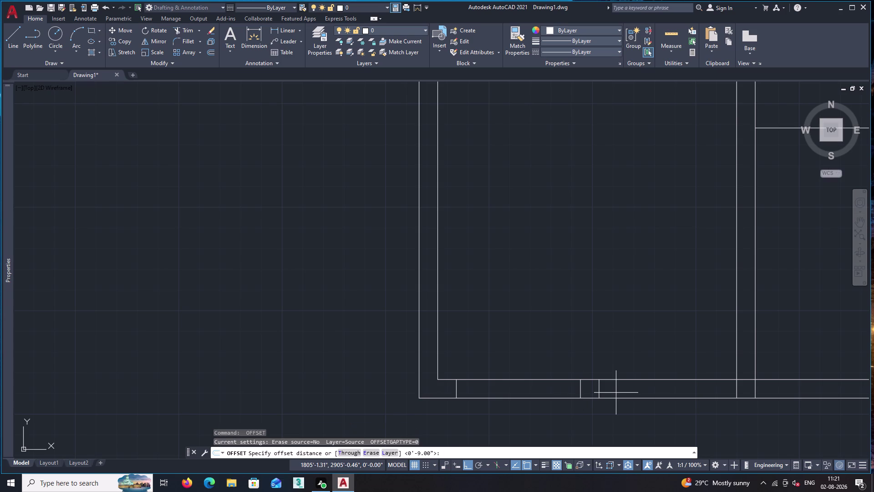
text(3)
text(')
key(Return)
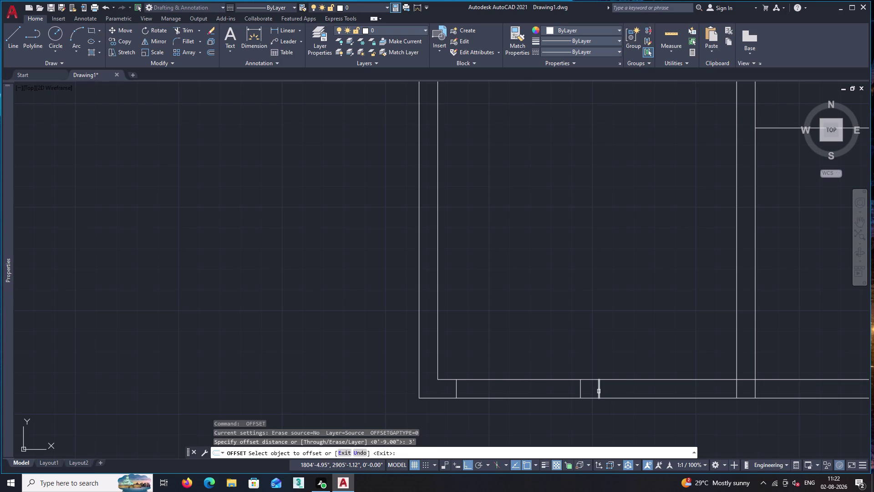
click(599, 391)
click(646, 391)
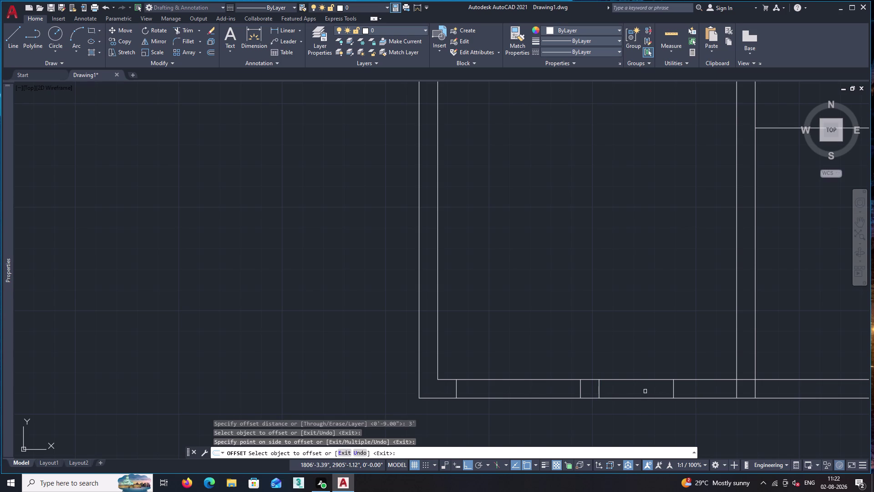
key(space)
Fence-trim the wall lines across both gate openings.
text(tr)
key(space)
click(551, 358)
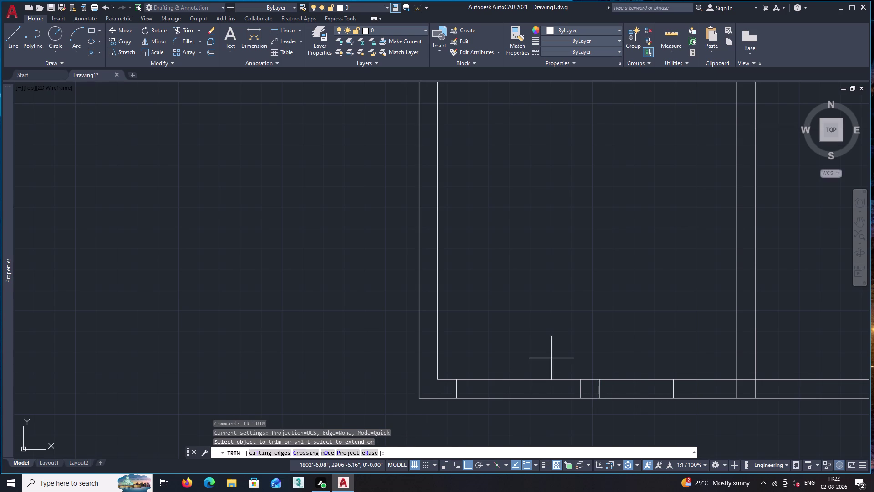
click(531, 414)
click(638, 365)
click(633, 412)
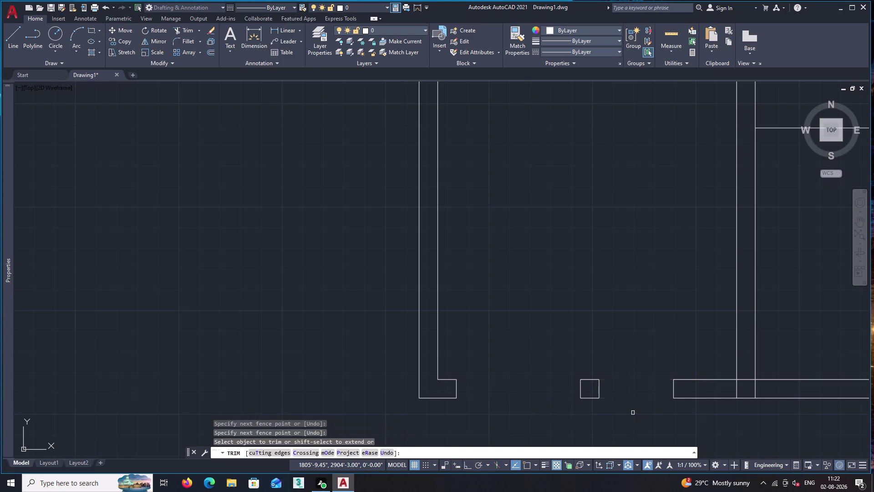
key(space)
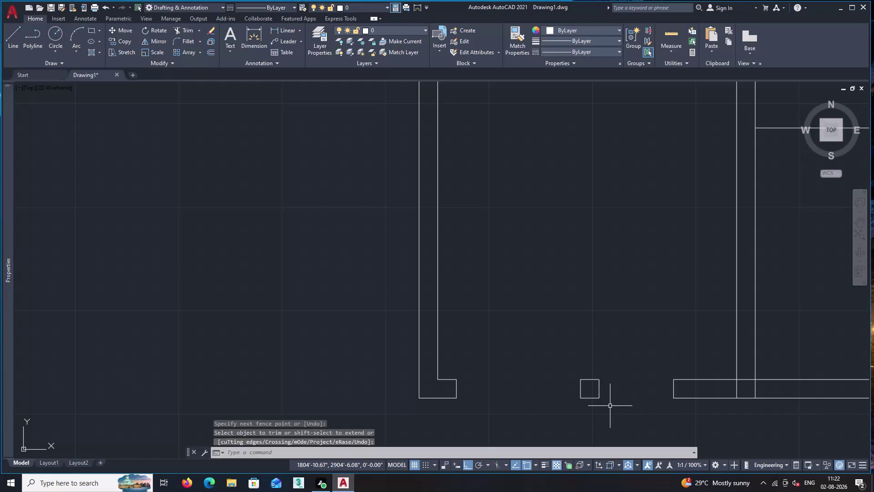
scroll(down, 3)
Begin moving a door swing inside the plan, then cancel the move.
middle_drag(616, 246, 584, 375)
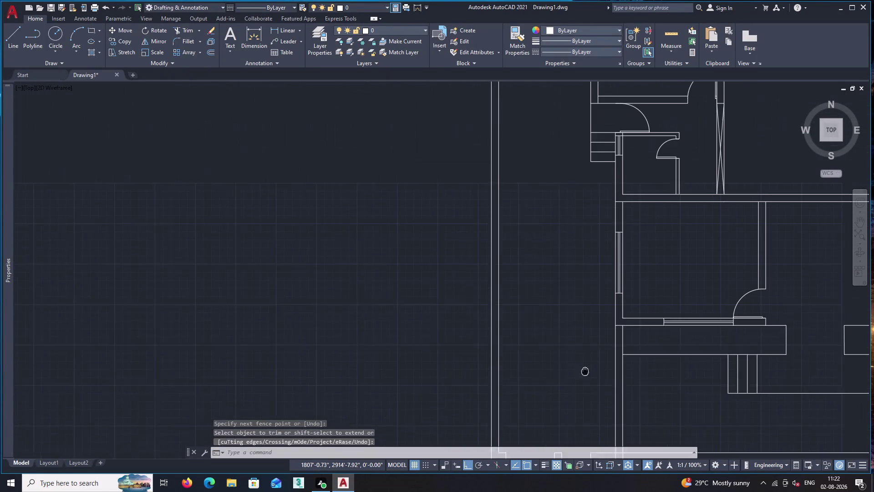
middle_drag(584, 374, 583, 376)
scroll(down, 3)
middle_drag(639, 159, 615, 228)
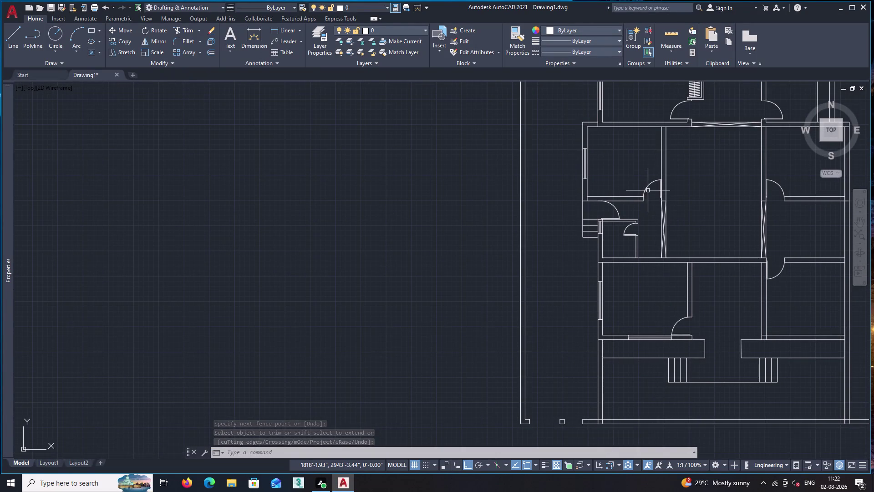
click(646, 188)
text(m)
key(space)
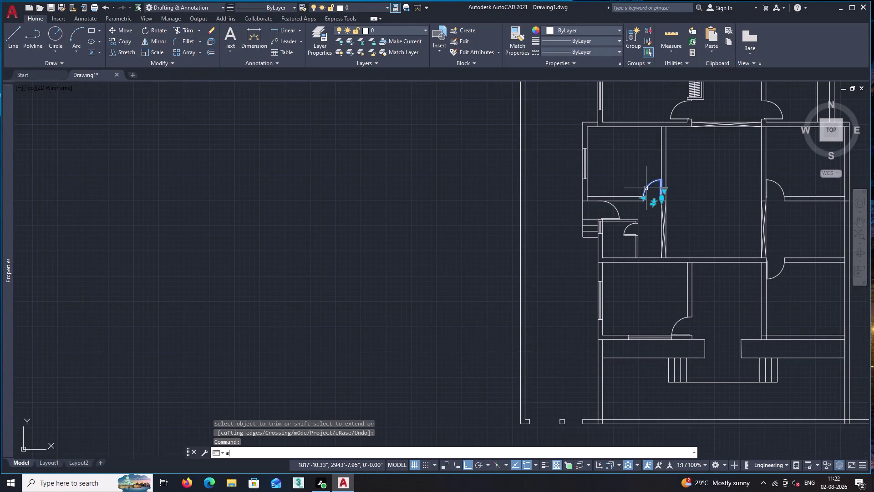
scroll(up, 3)
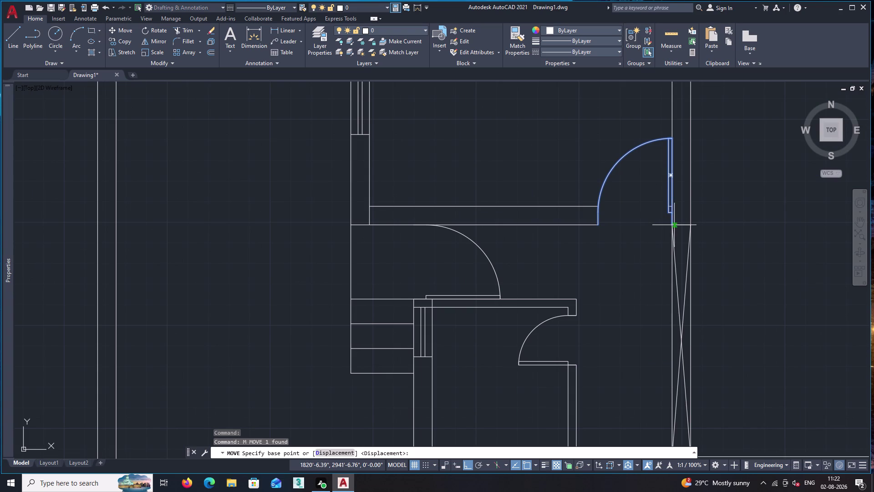
click(672, 225)
scroll(down, 3)
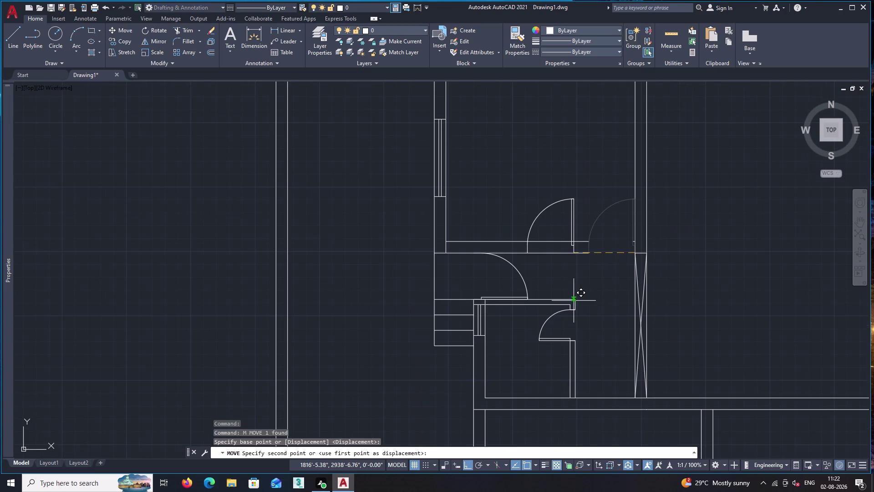
key(Escape)
Copy the door leaf and arc to the right-hand gate pier corner, with Ortho off.
text(co)
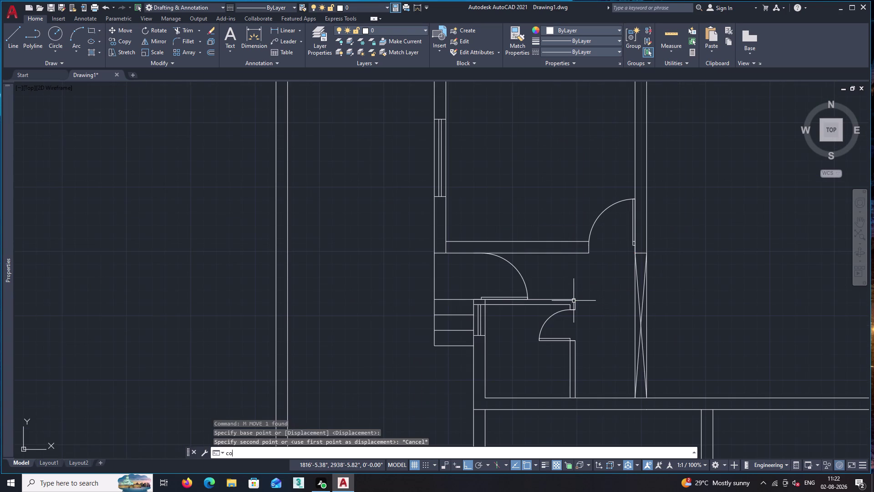
key(Return)
click(612, 206)
key(space)
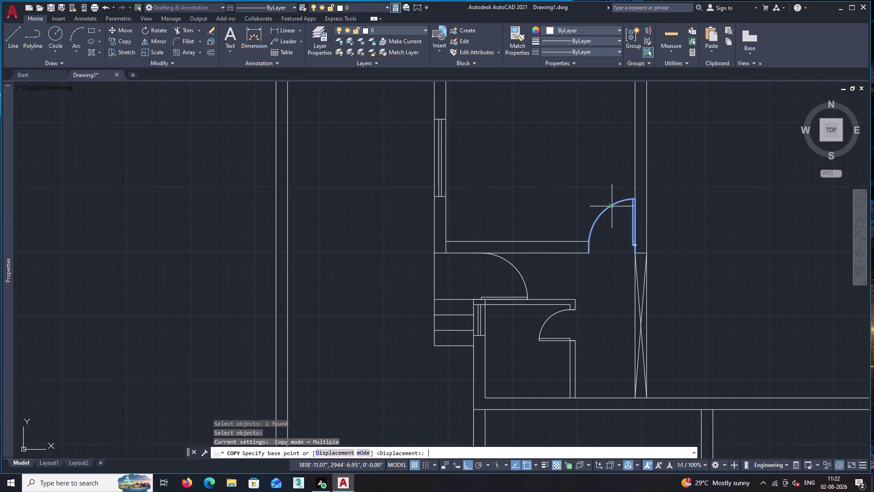
click(637, 255)
scroll(down, 3)
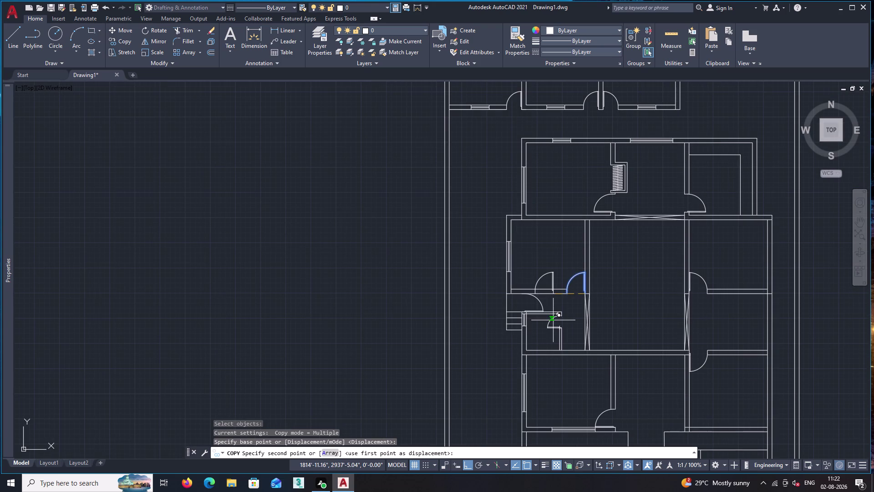
key(F8)
scroll(down, 3)
middle_drag(531, 346, 626, 225)
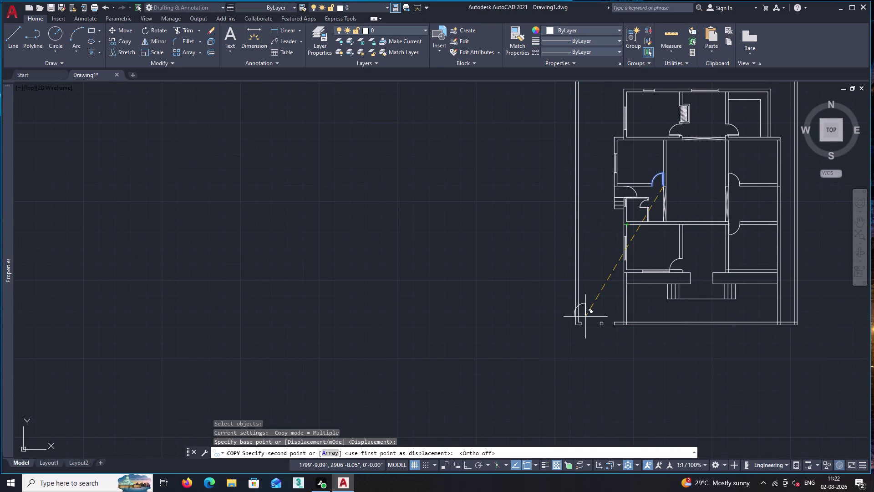
middle_drag(586, 318, 646, 270)
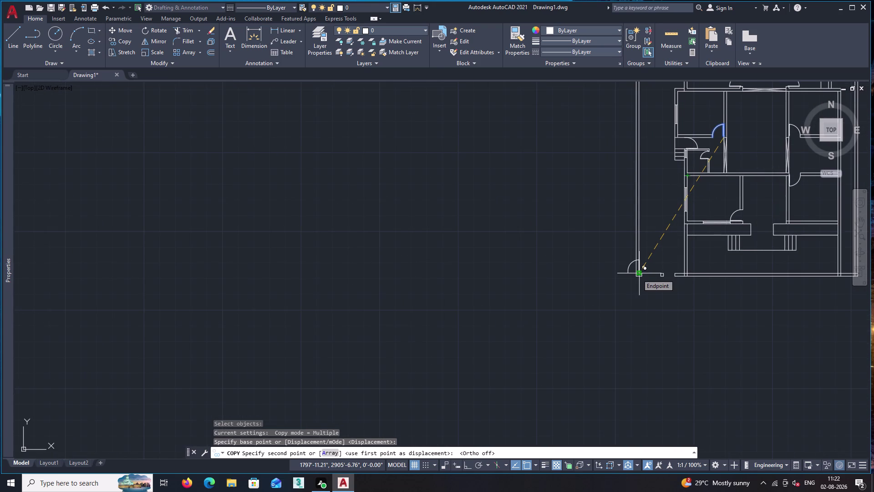
scroll(up, 3)
scroll(up, 3)
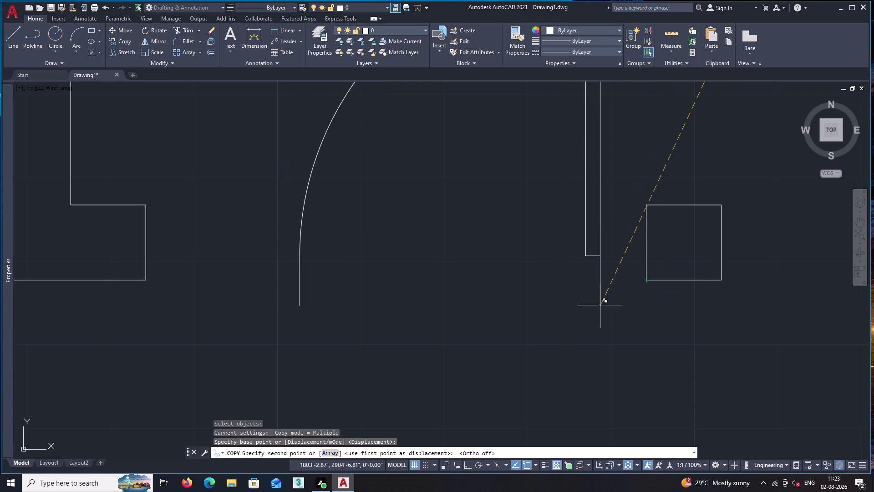
click(645, 280)
key(space)
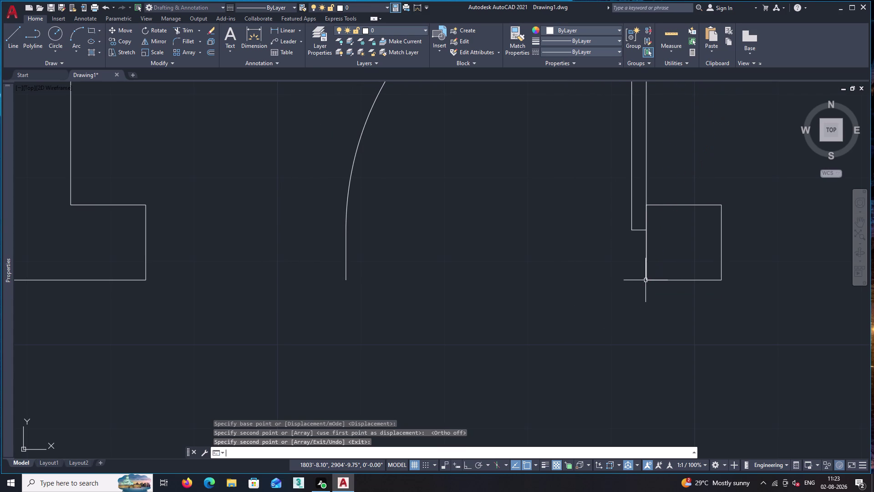
Dimension the opening from the arc's bottom end to the wall corner.
click(288, 30)
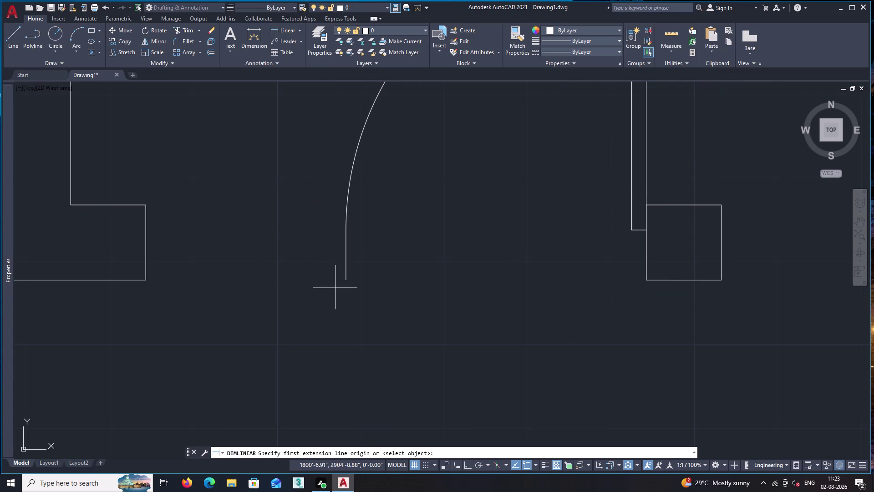
click(346, 277)
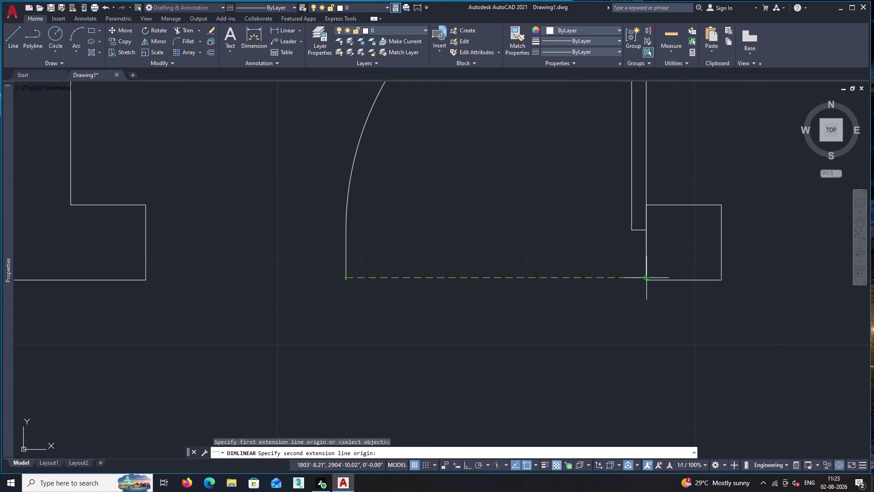
click(648, 281)
click(634, 298)
key(space)
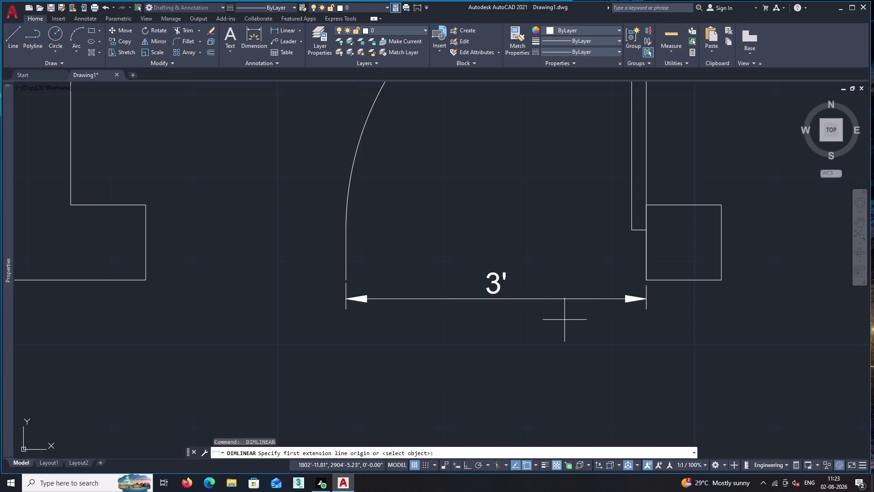
click(345, 235)
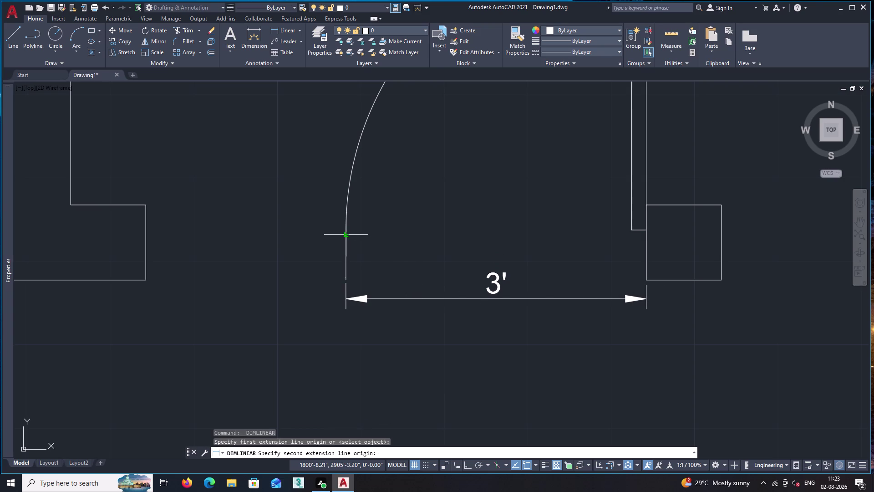
key(Escape)
Grip-stretch the arc's lower end inward and erase the old 3' dimension.
click(345, 240)
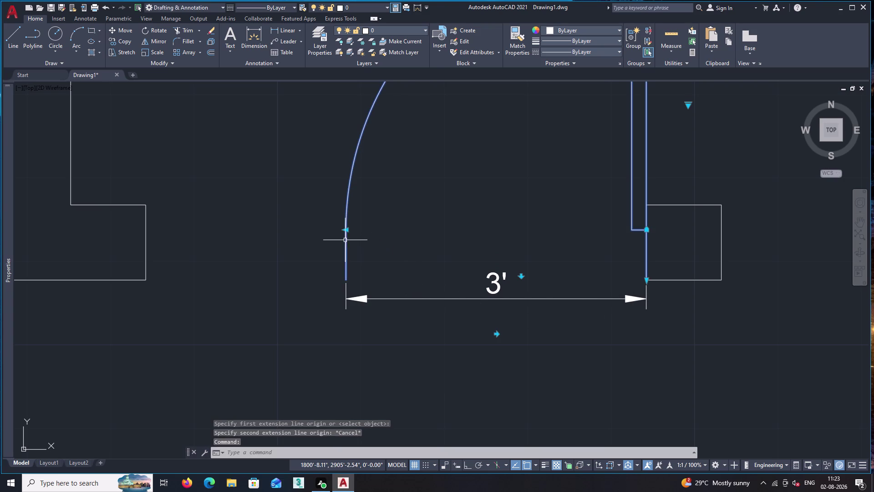
click(347, 231)
click(391, 233)
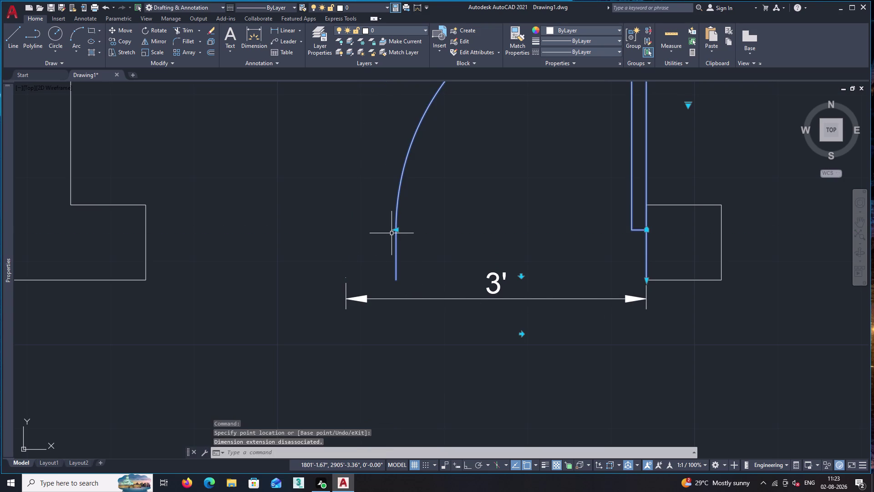
key(space)
click(485, 296)
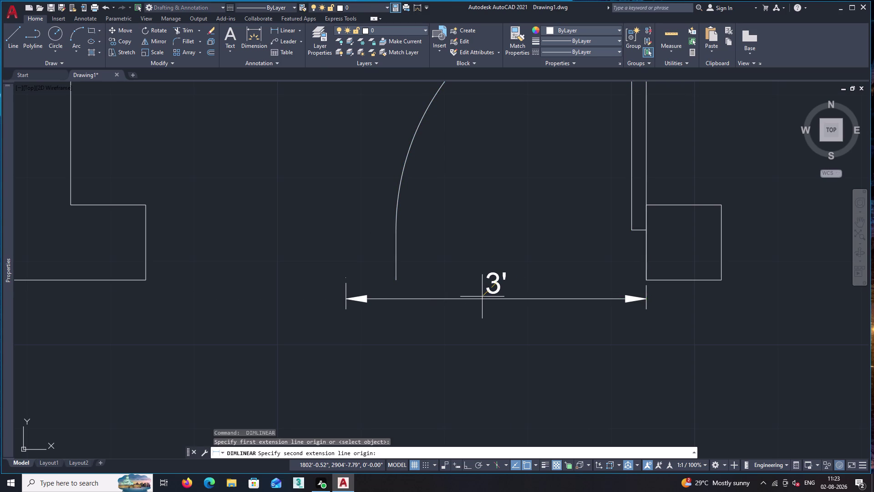
key(Escape)
click(480, 298)
key(Delete)
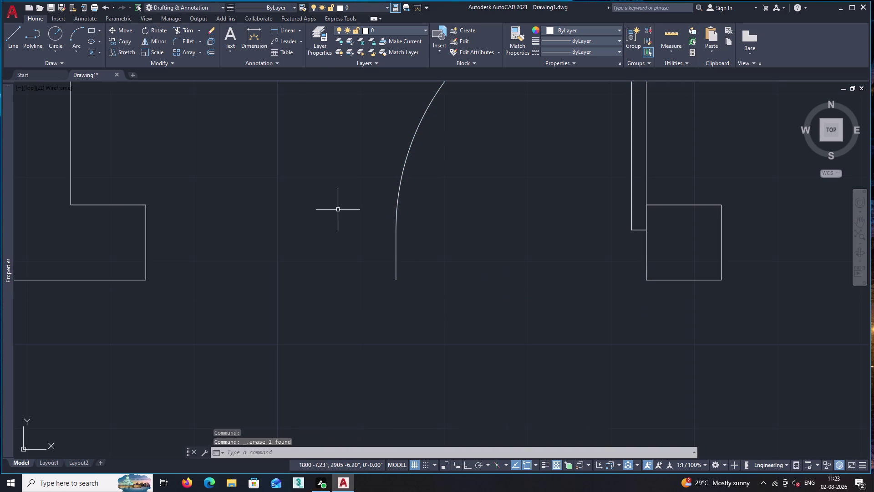
Dimension the narrowed opening as 2'-6" from the arc's new end to the wall corner.
click(284, 31)
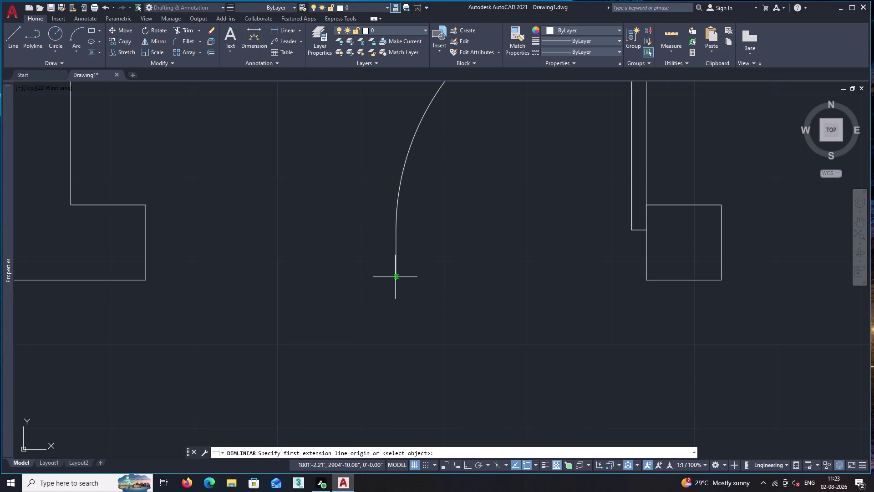
click(396, 279)
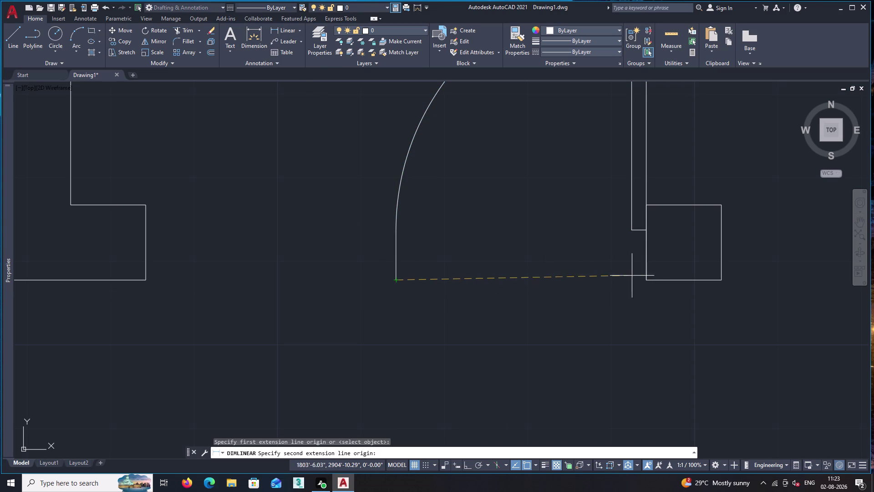
click(647, 280)
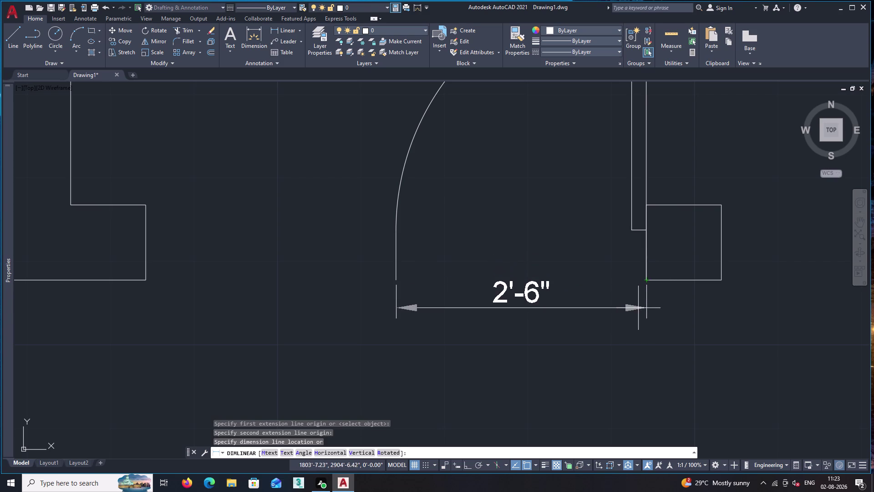
click(639, 308)
key(space)
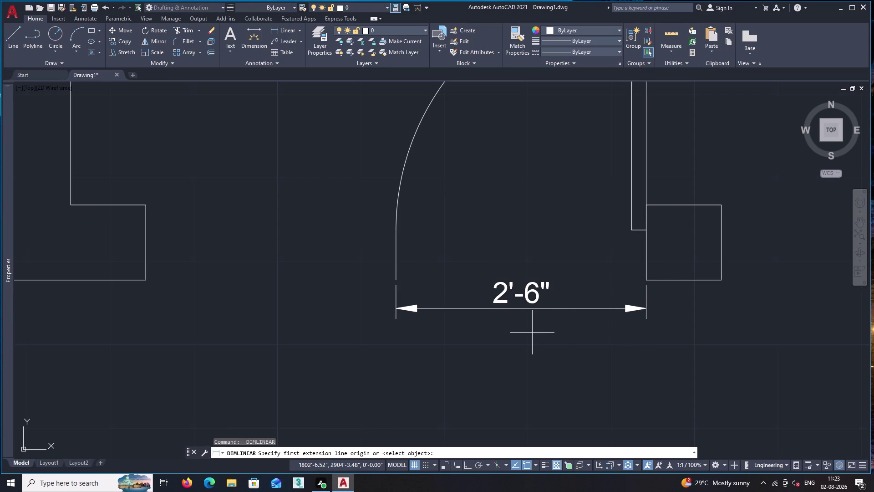
text(mi)
key(Return)
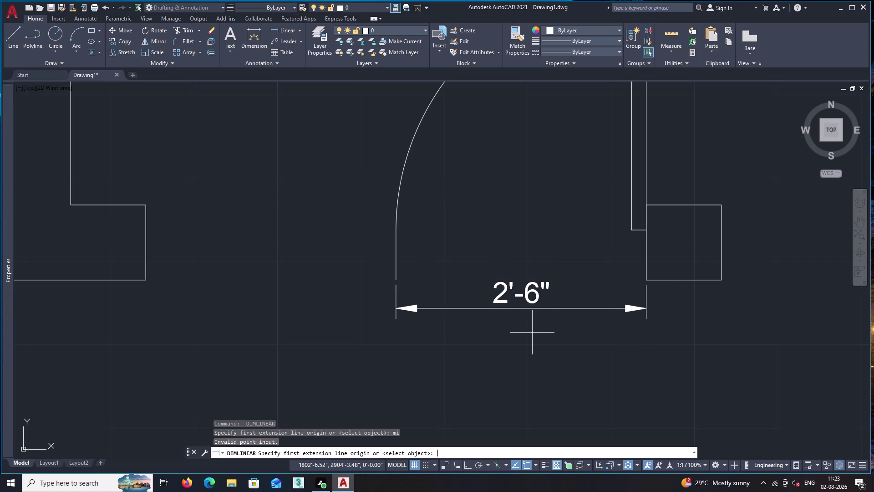
Attempt to mirror the door about a vertical line, then cancel and undo it.
scroll(down, 3)
middle_drag(525, 261, 564, 318)
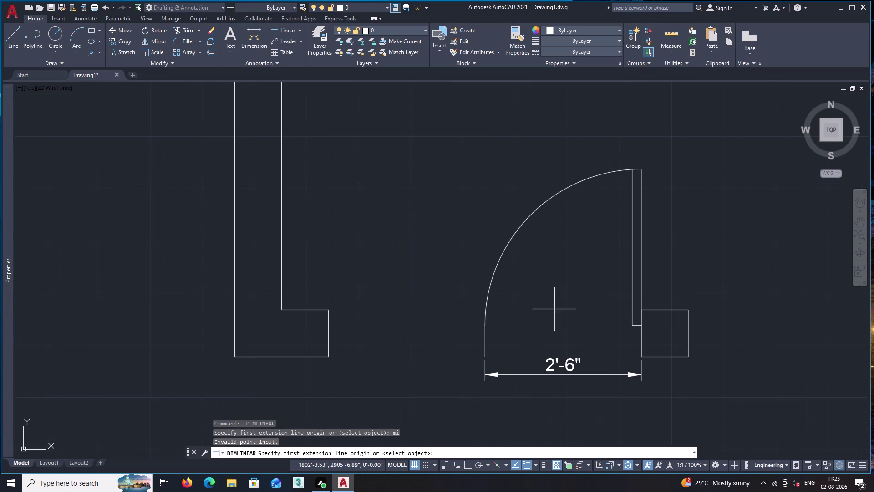
click(499, 263)
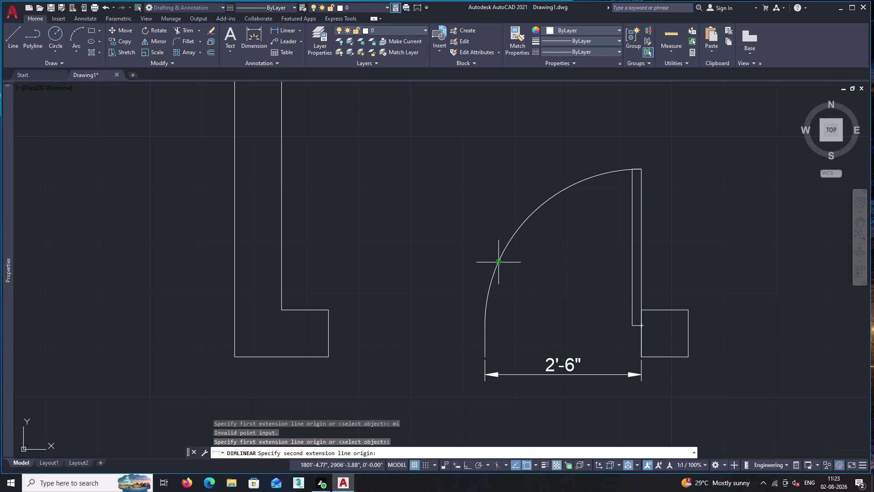
key(Escape)
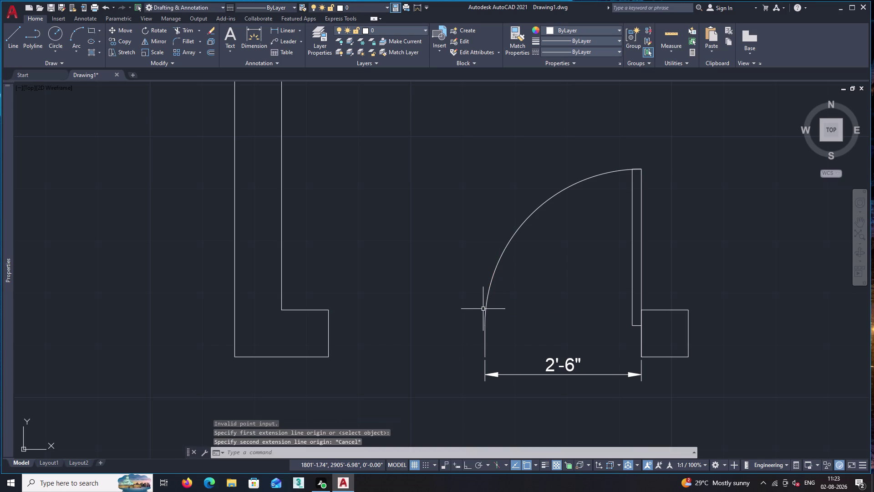
text(mi)
key(Return)
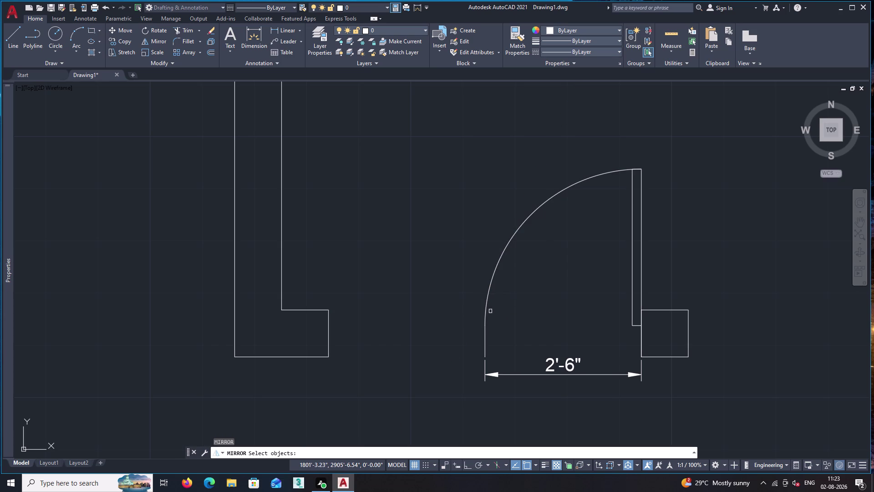
click(486, 309)
key(space)
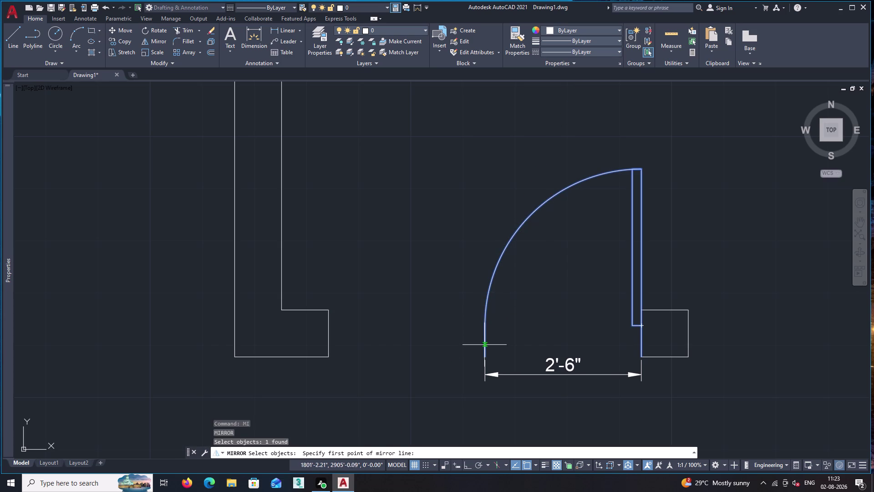
click(485, 356)
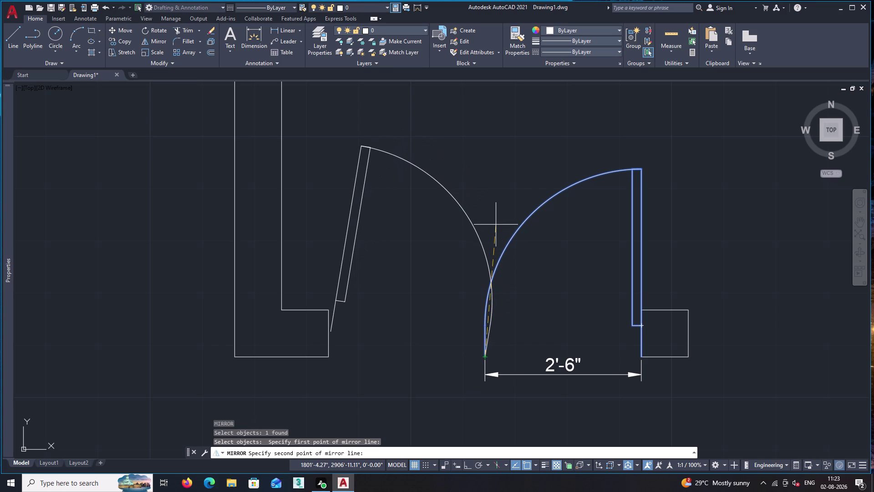
key(F8)
click(497, 203)
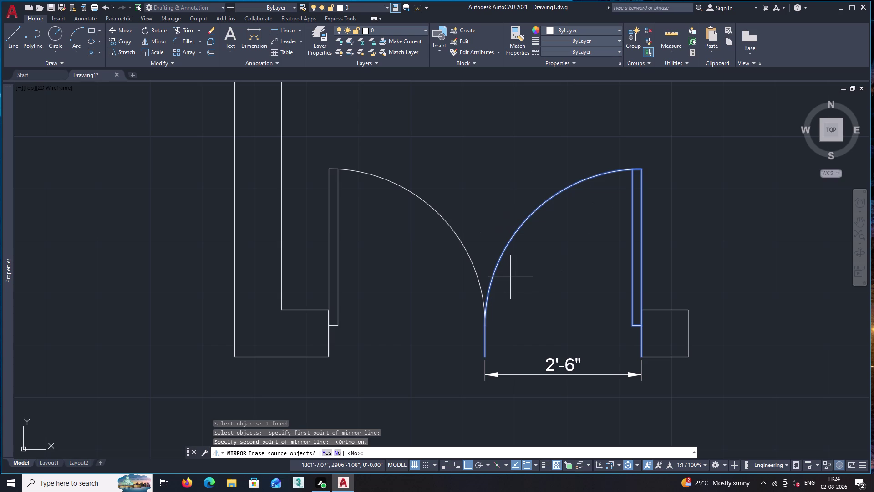
key(Escape)
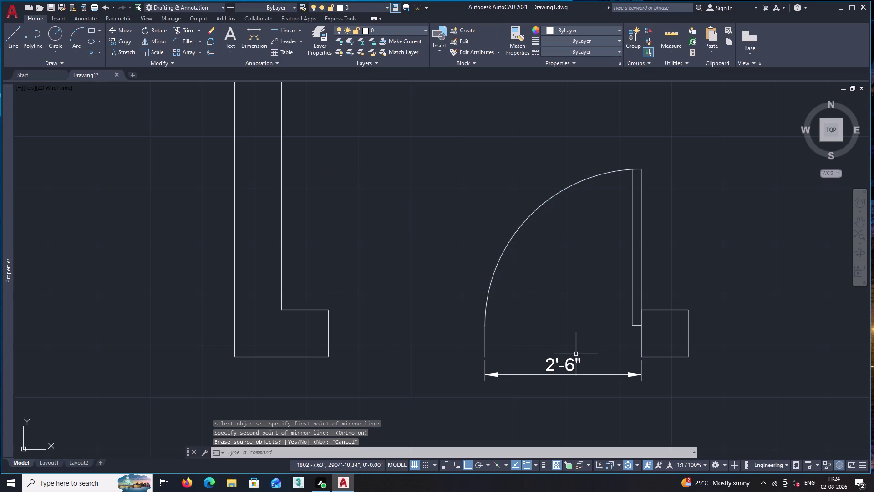
key(ctrl+z)
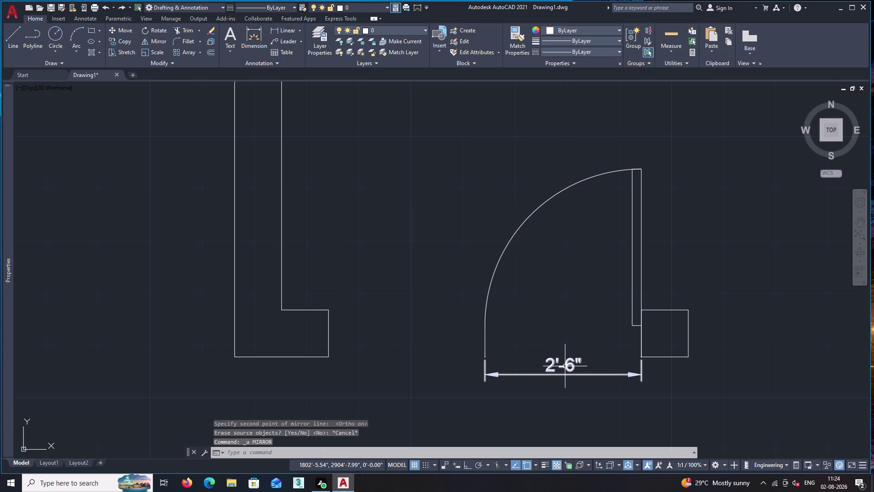
Mirror the door leaf and arc about a vertical line through the arc end, keeping the original.
text(mi)
key(Return)
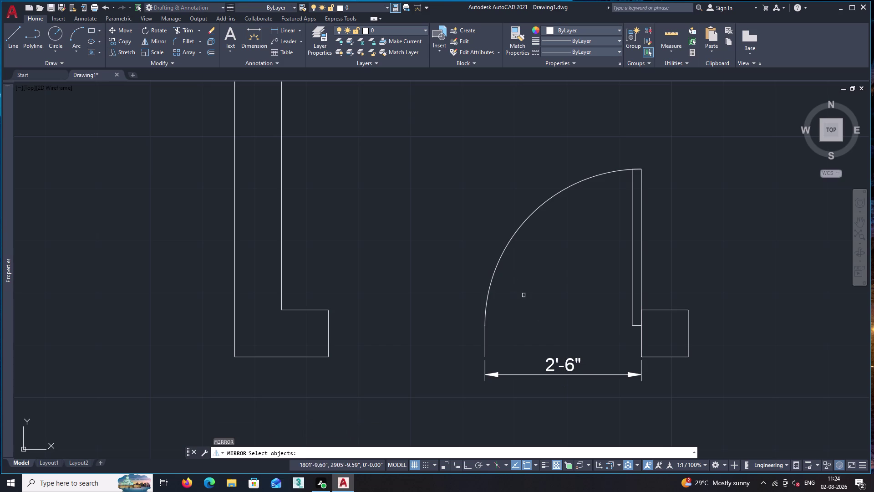
click(498, 262)
key(space)
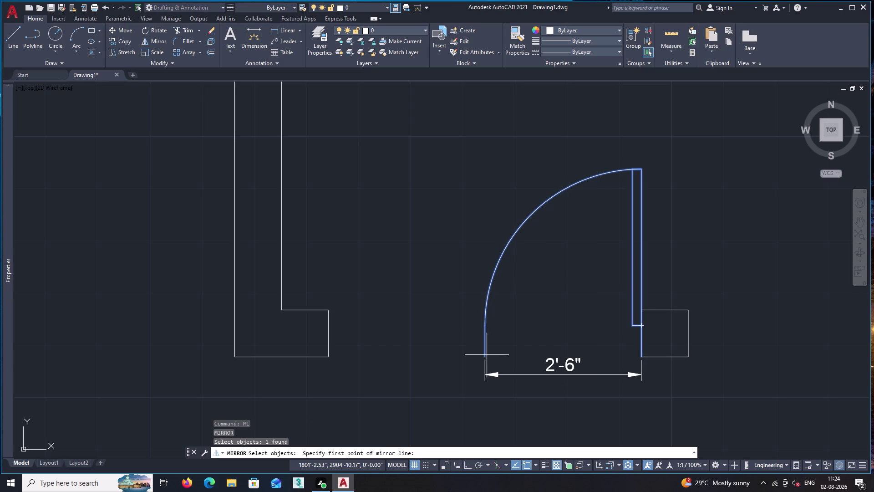
click(486, 357)
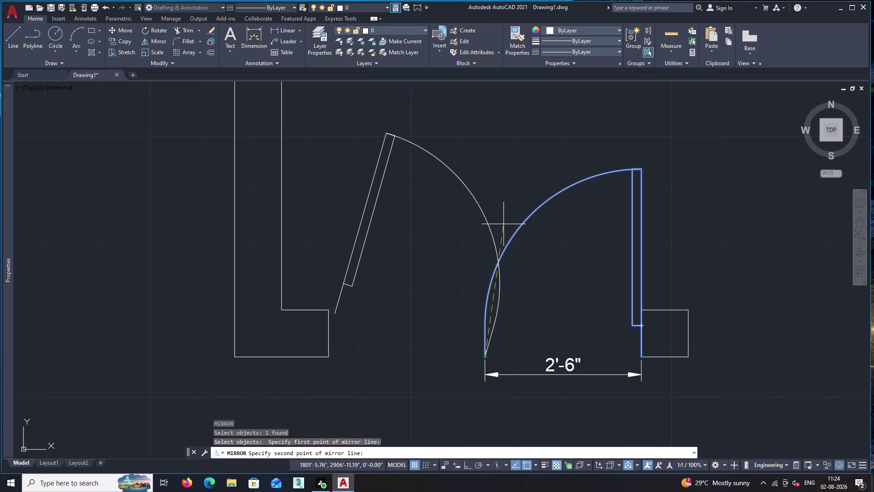
key(F8)
click(511, 192)
key(space)
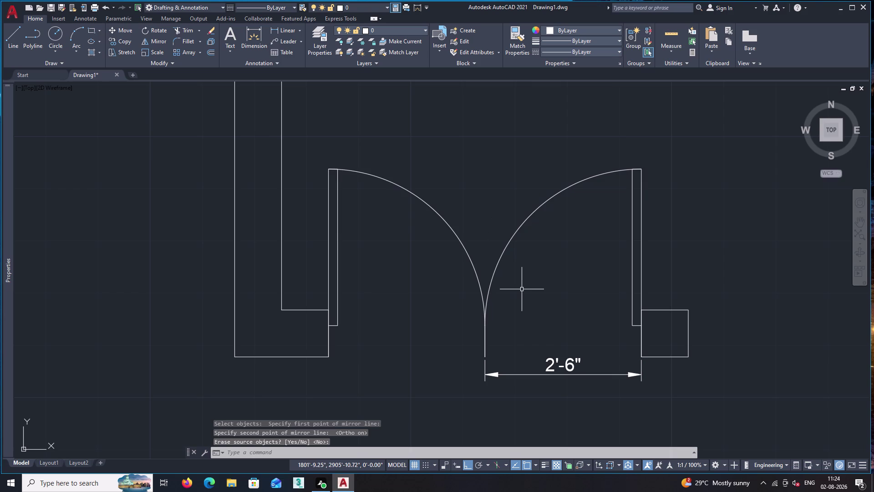
Erase the 2'-6" dimension below the gate.
scroll(up, 3)
middle_drag(557, 315, 525, 253)
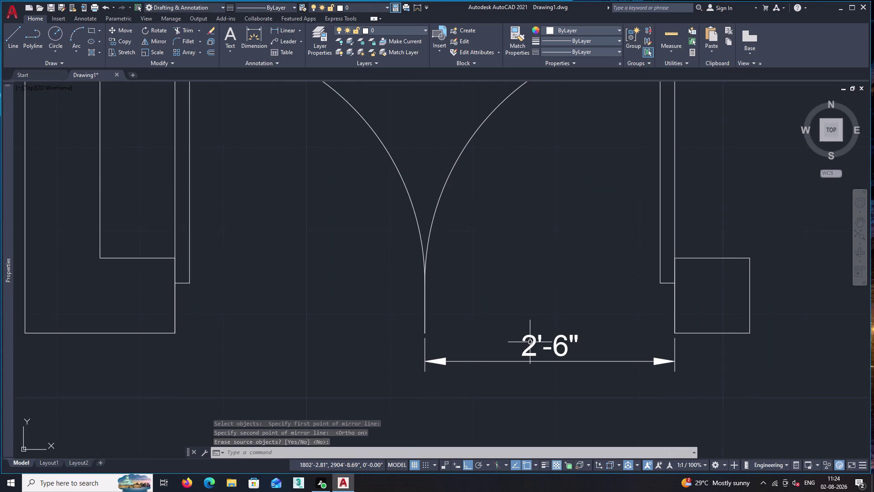
click(533, 344)
key(Delete)
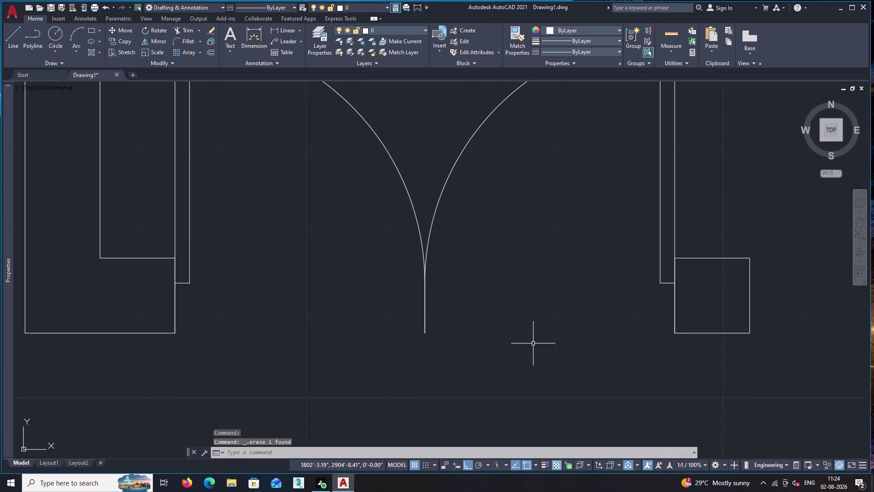
scroll(down, 3)
scroll(down, 3)
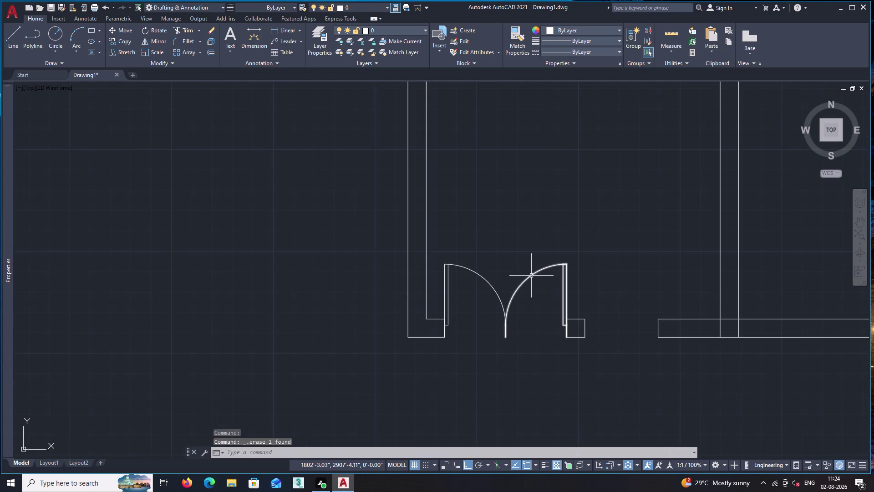
Copy the right-hand gate leaf and arc into the opening to the right.
click(531, 275)
text(c)
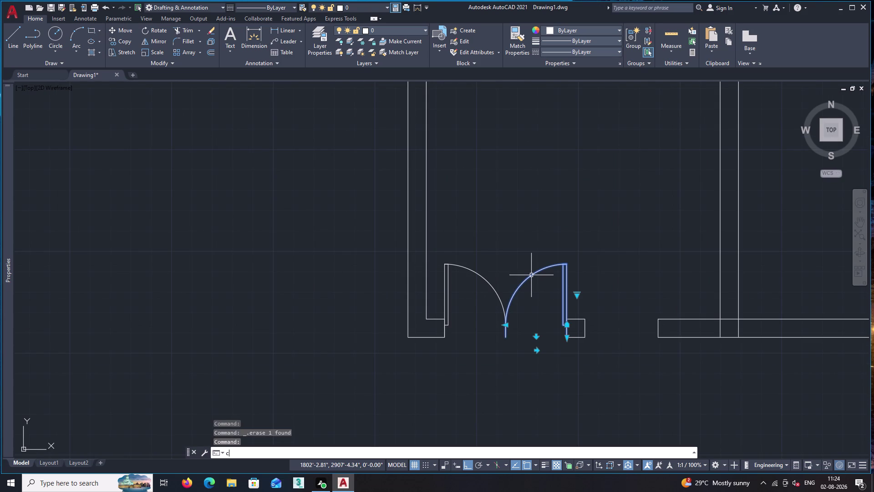
text(o)
key(Return)
scroll(up, 3)
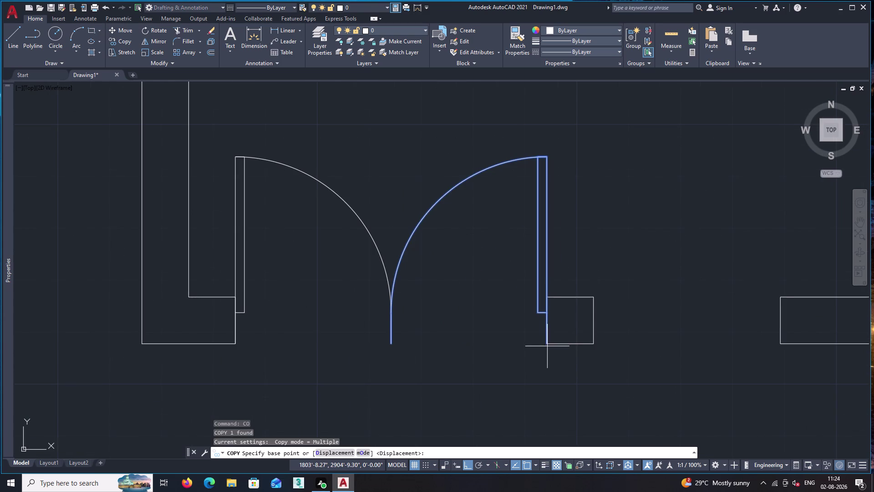
click(547, 342)
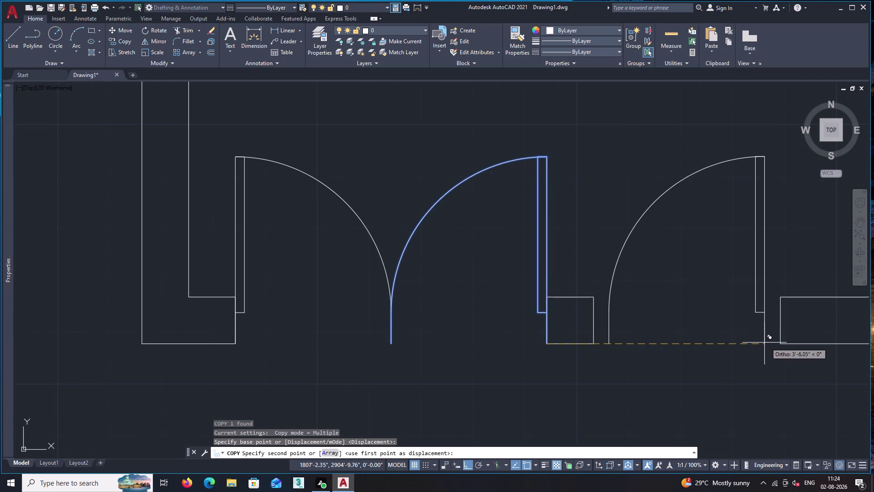
click(783, 345)
key(space)
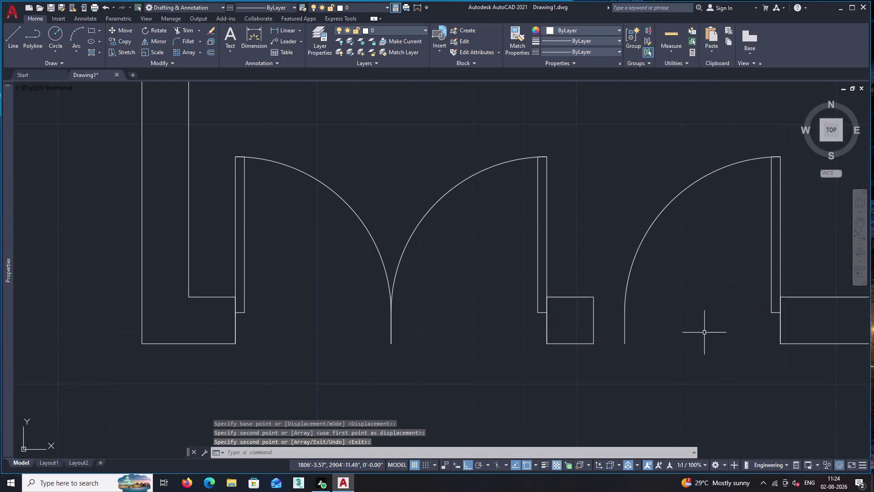
Fit the copied leaf's arc to the 3-foot opening's corner, then select both double-gate leaves.
click(632, 265)
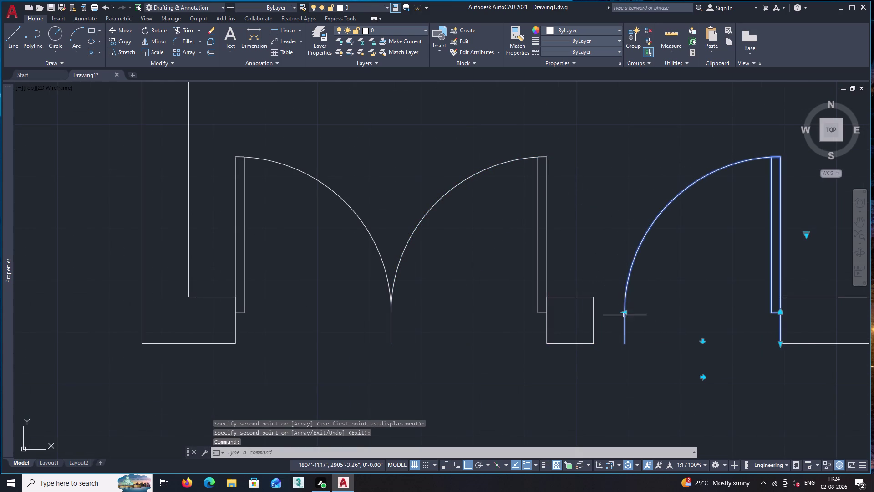
click(626, 313)
click(593, 314)
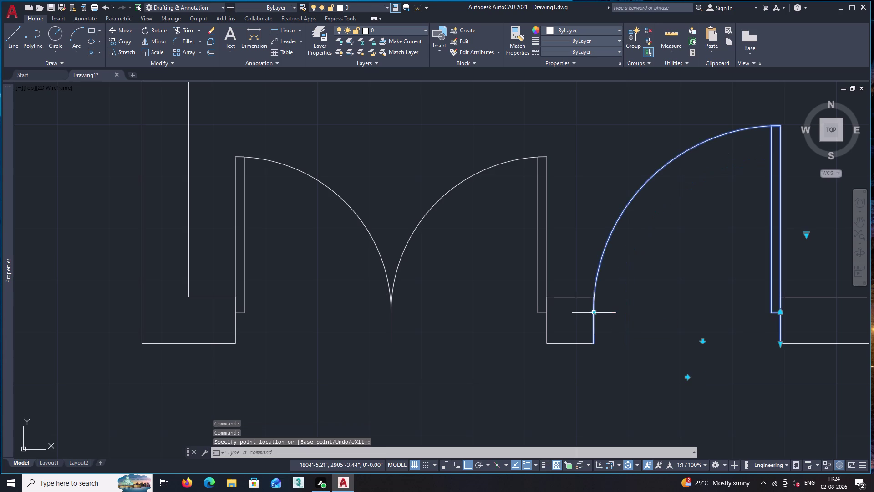
key(space)
scroll(down, 3)
scroll(down, 3)
middle_drag(708, 266, 661, 292)
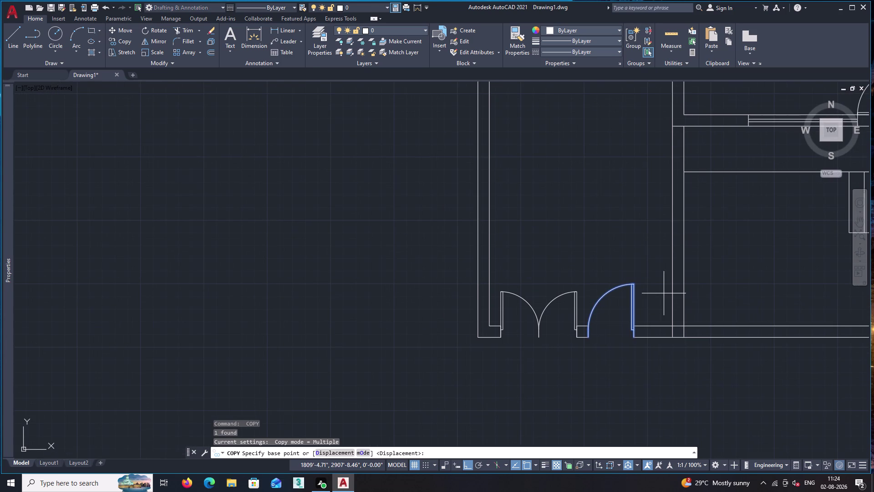
scroll(down, 3)
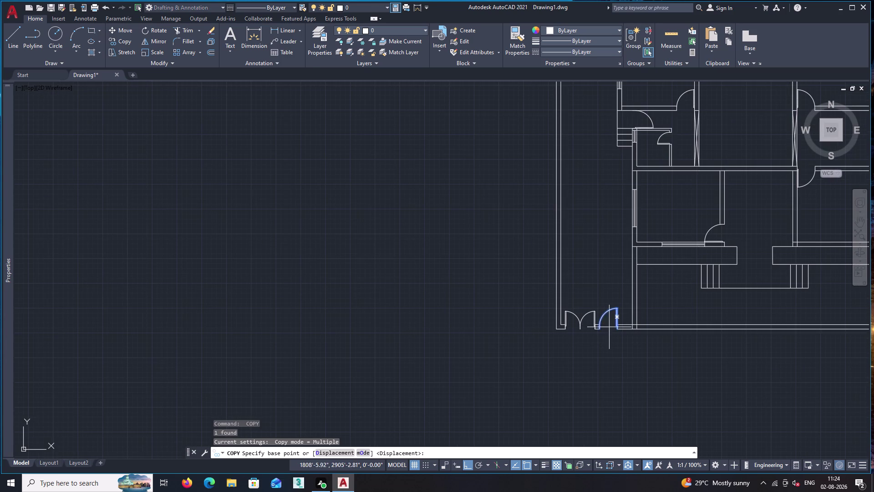
key(Escape)
scroll(up, 3)
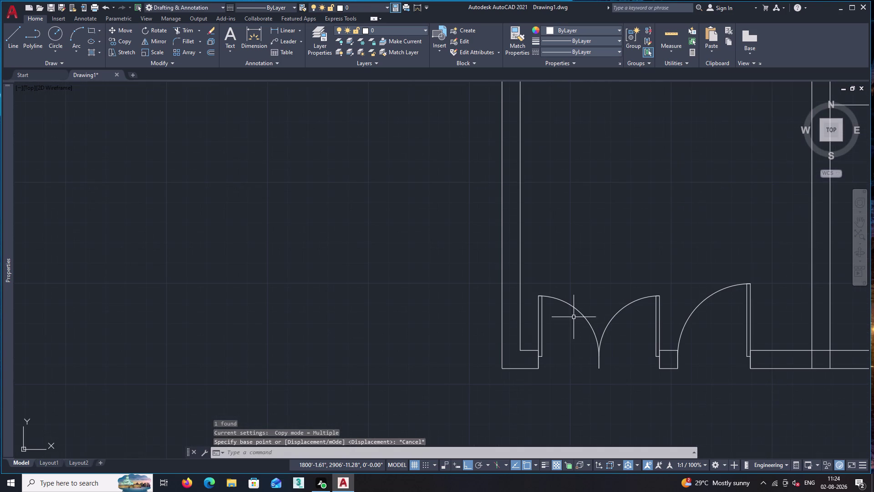
click(573, 307)
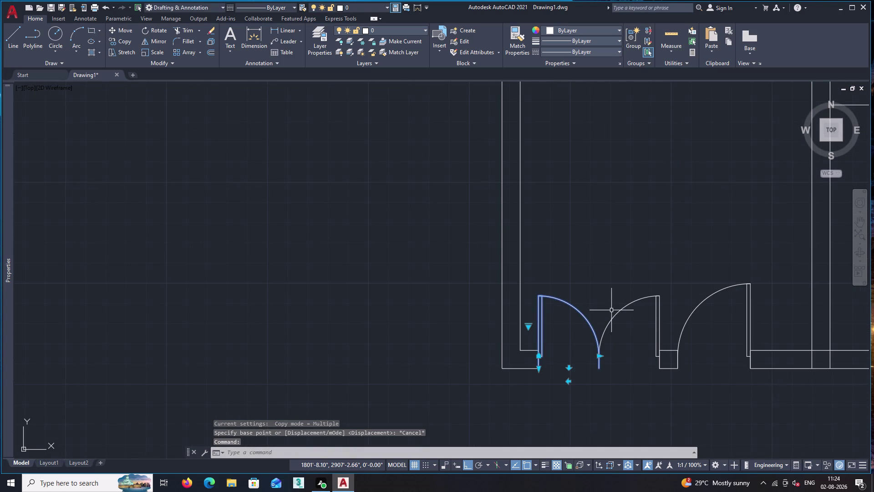
click(616, 315)
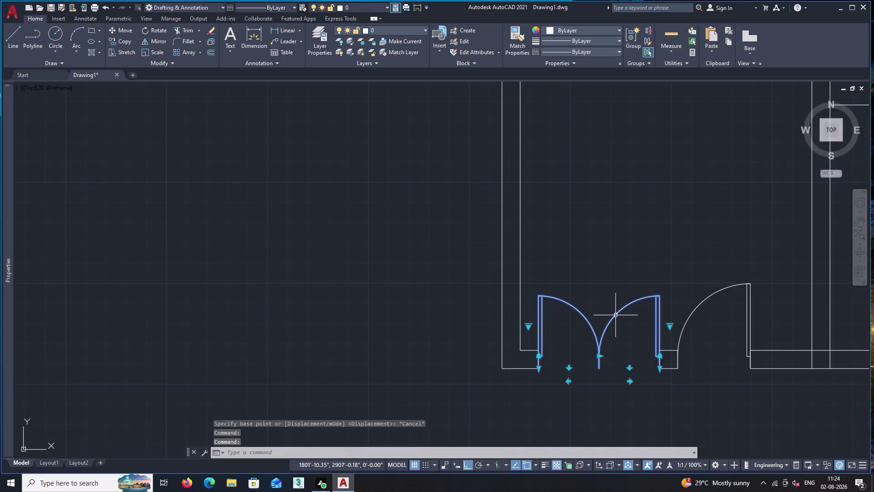
Copy the double-leaf gate pair from its bottom end to a spot further right along the front.
text(co)
key(Return)
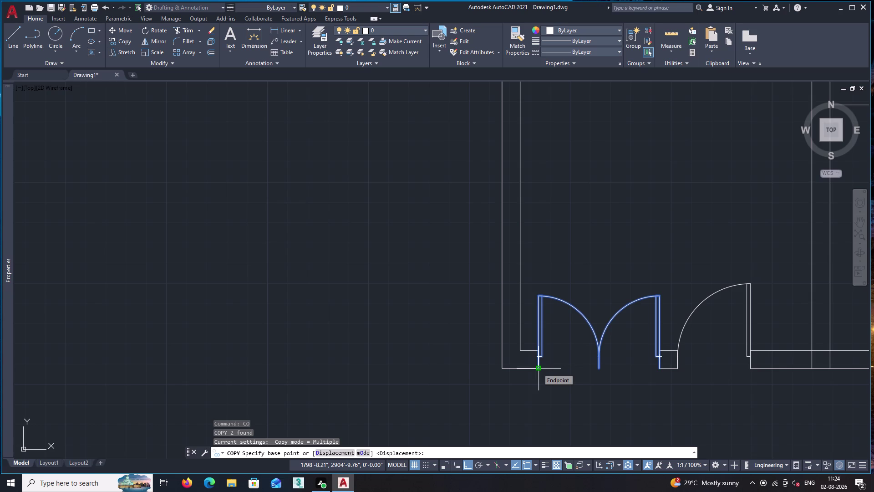
click(537, 368)
scroll(down, 3)
scroll(down, 3)
middle_drag(710, 354, 554, 342)
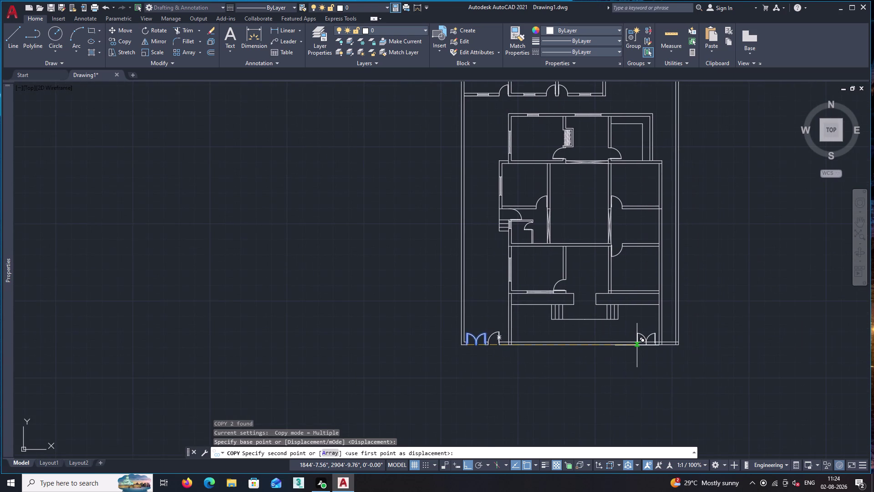
click(706, 348)
key(space)
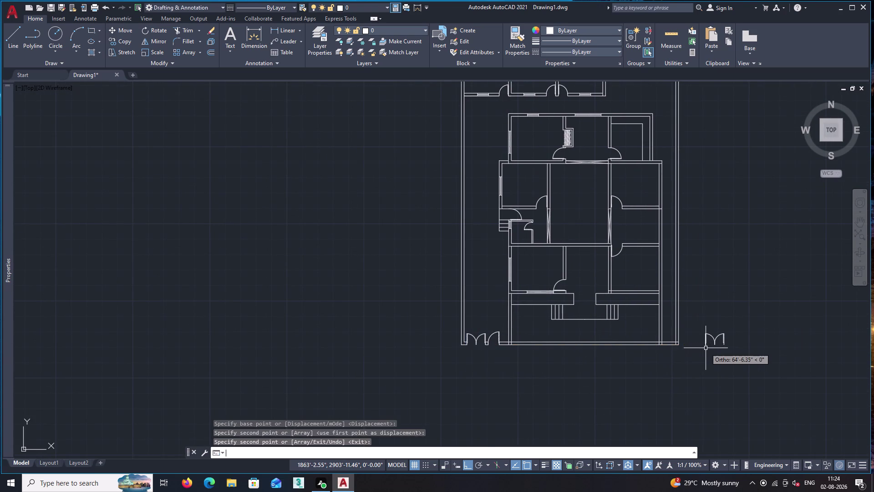
Start a trim fence across the lines near the copied gate.
text(tr)
key(space)
click(667, 320)
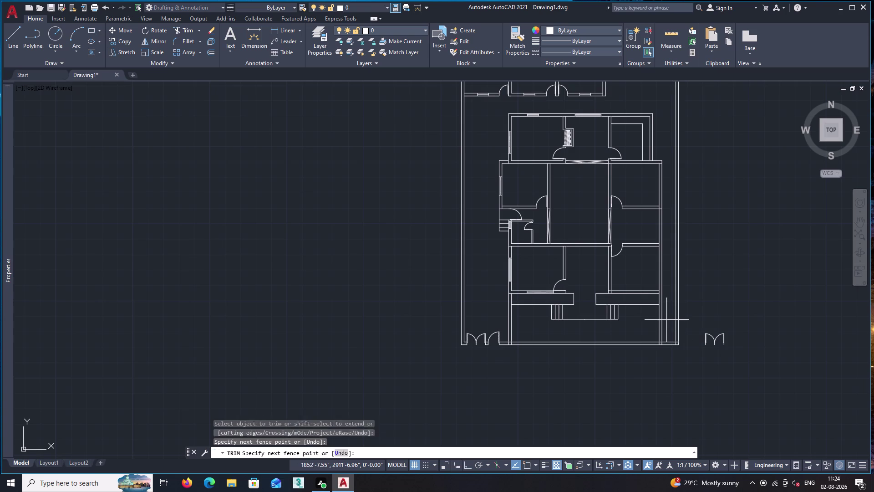
Undo the fence trim near the copied gates.
click(644, 326)
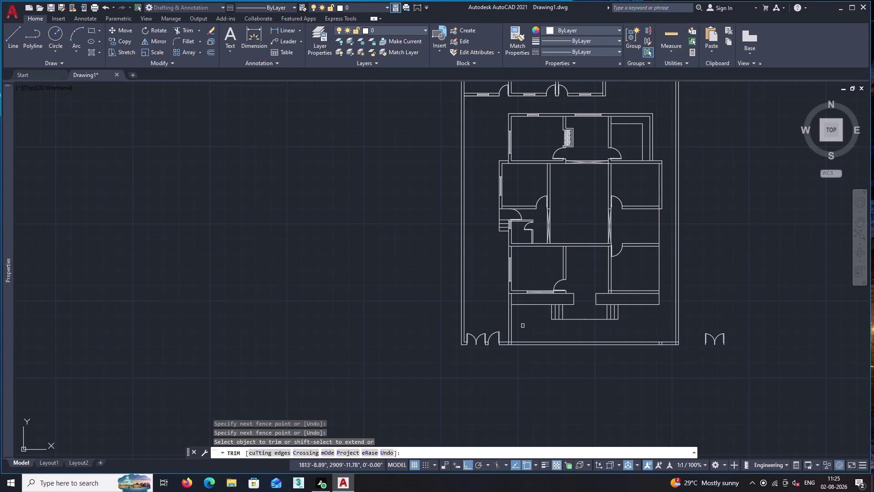
key(ctrl+z)
key(space)
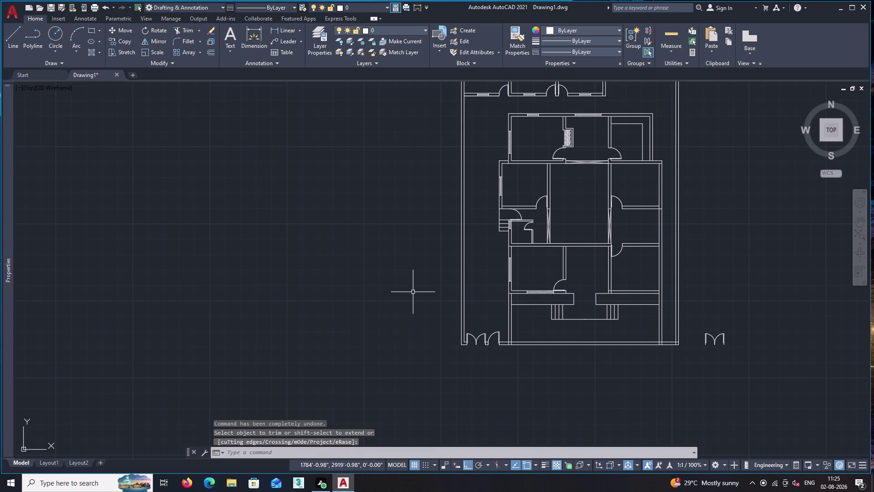
key(Escape)
Extend the lower wall line of the right-hand room.
scroll(up, 3)
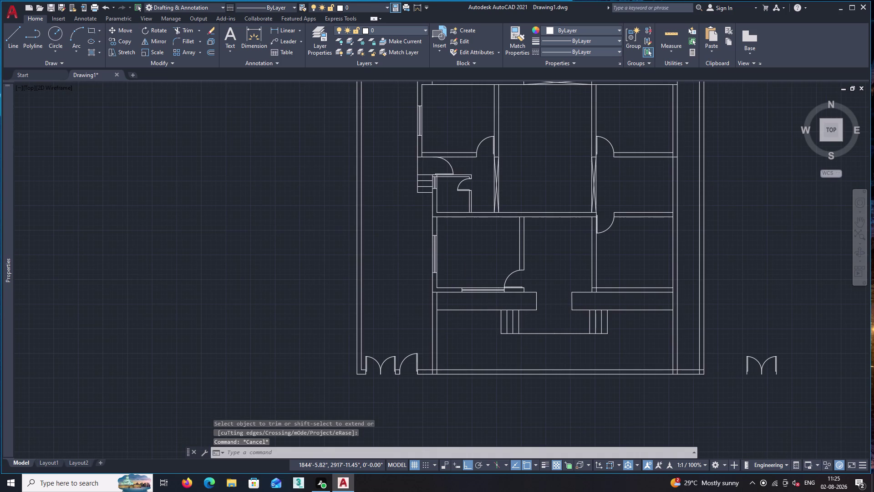
text(ex)
key(space)
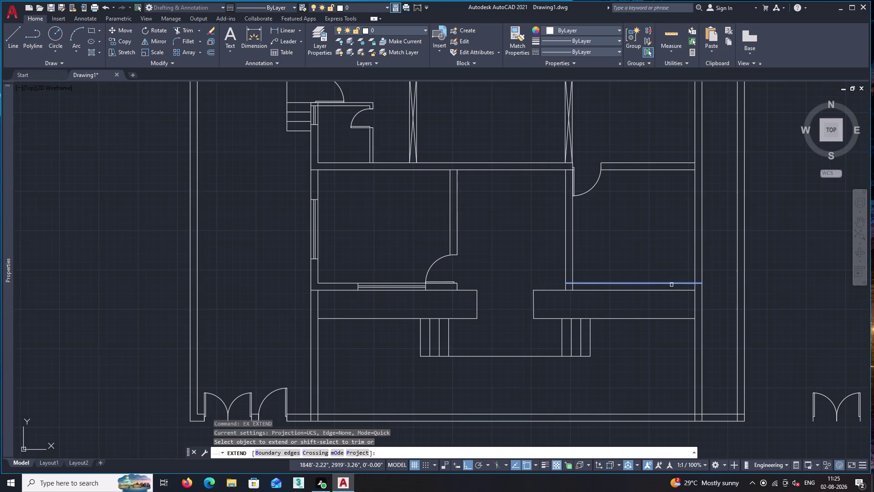
click(674, 285)
key(space)
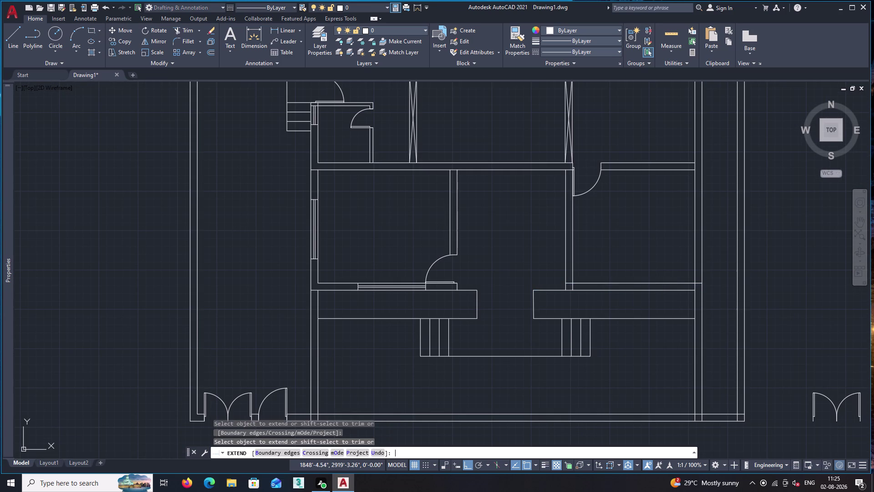
Draw another trim fence below the gates, then undo it.
text(tr)
key(space)
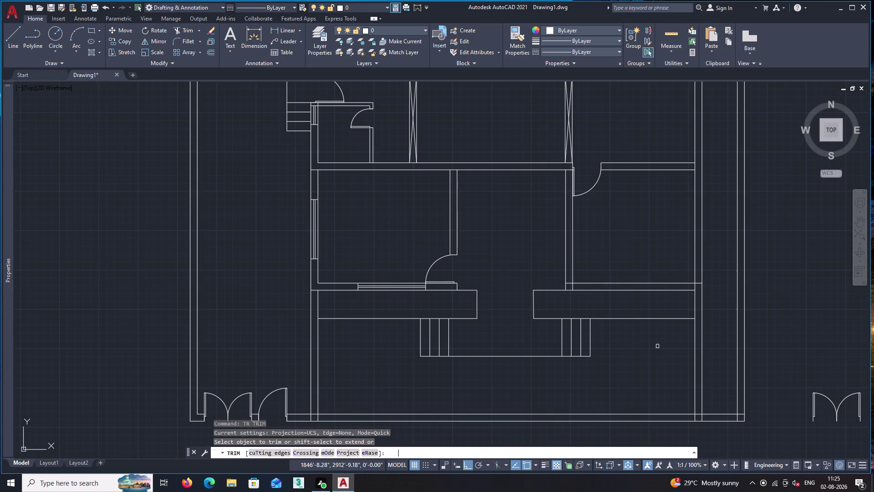
click(722, 346)
click(677, 354)
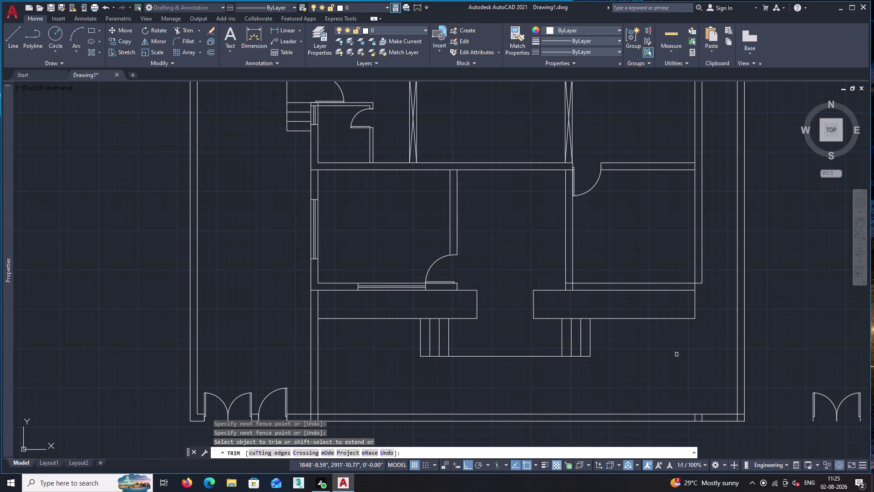
key(ctrl+z)
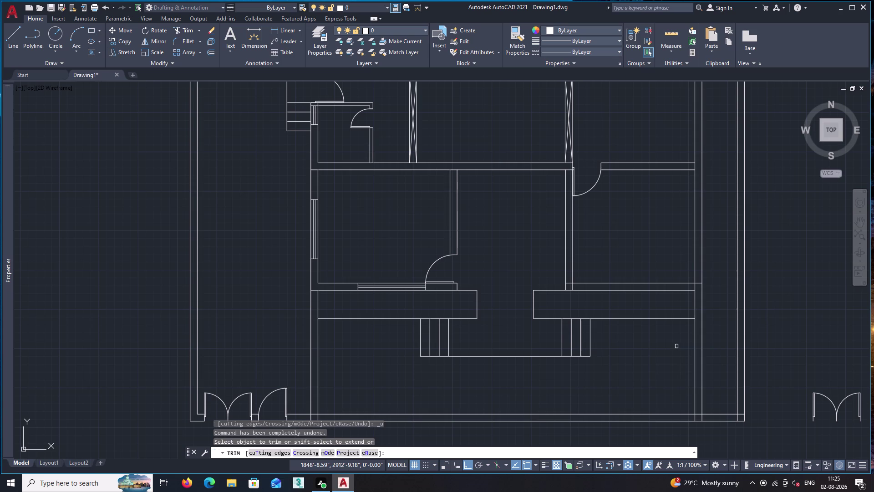
key(e)
text(x)
key(space)
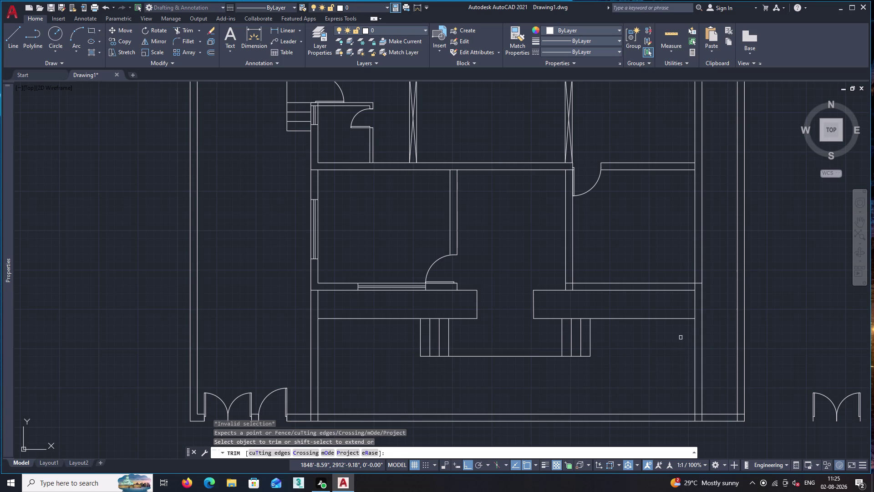
key(Escape)
Extend the remaining wall line out to the compound wall.
text(ex)
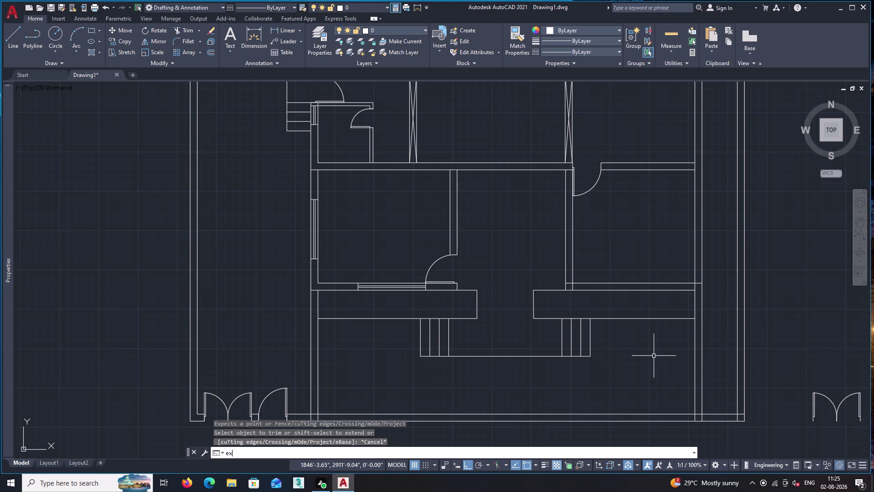
key(space)
click(677, 319)
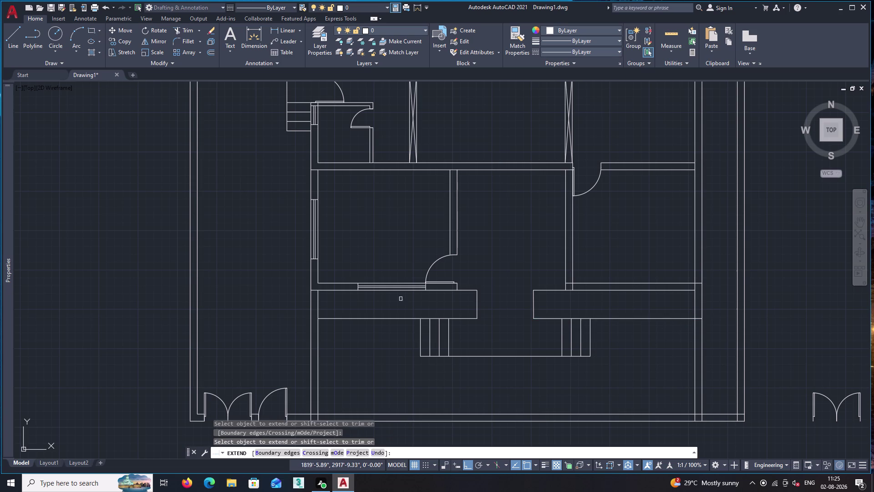
click(335, 320)
key(space)
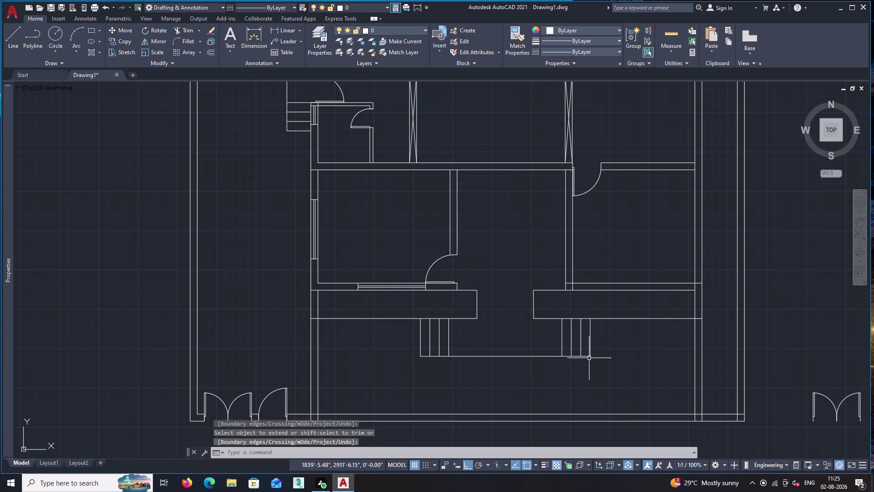
middle_drag(658, 348, 623, 305)
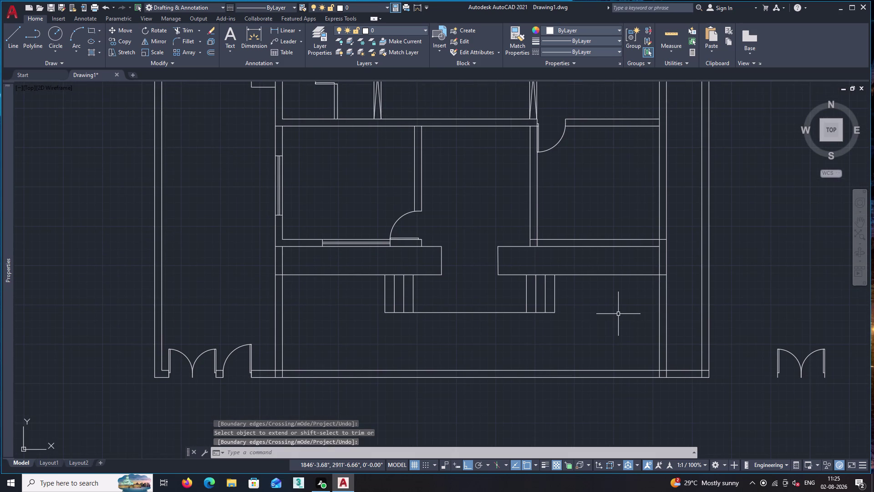
Fence-trim the overlapping wall line ends along the front compound wall.
text(tr)
key(space)
click(625, 317)
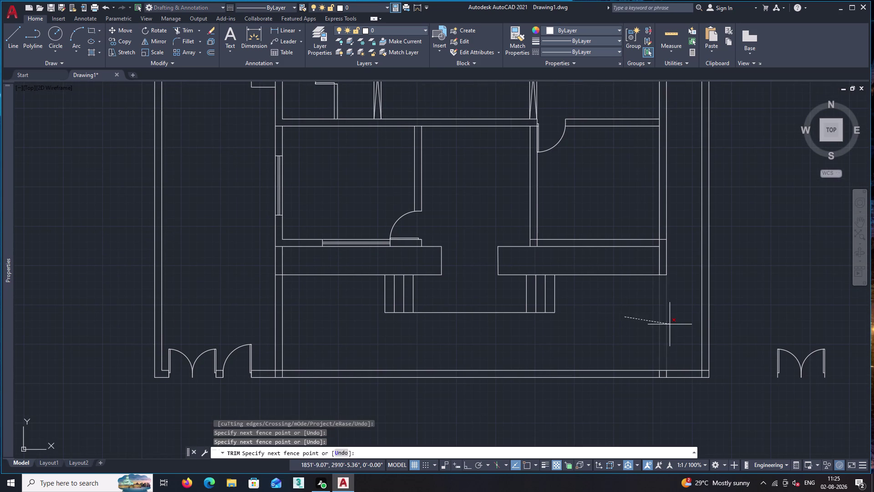
click(670, 325)
click(307, 319)
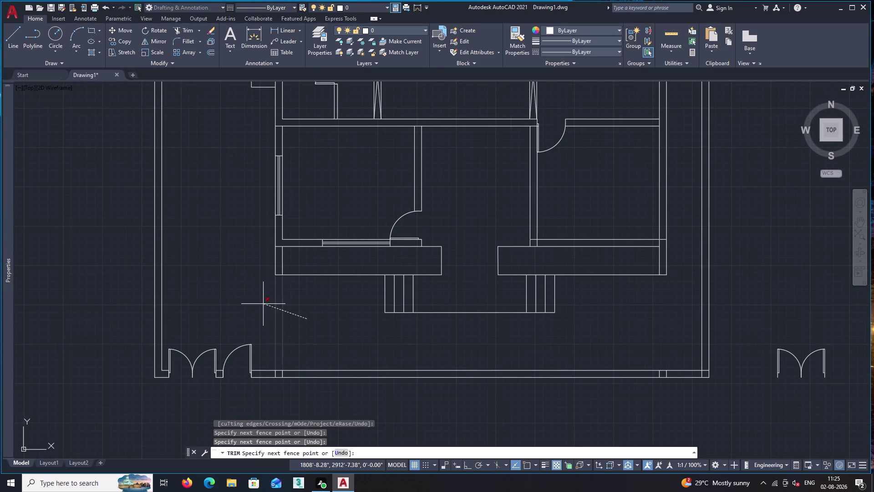
click(263, 304)
scroll(up, 3)
middle_drag(283, 377, 319, 314)
click(319, 313)
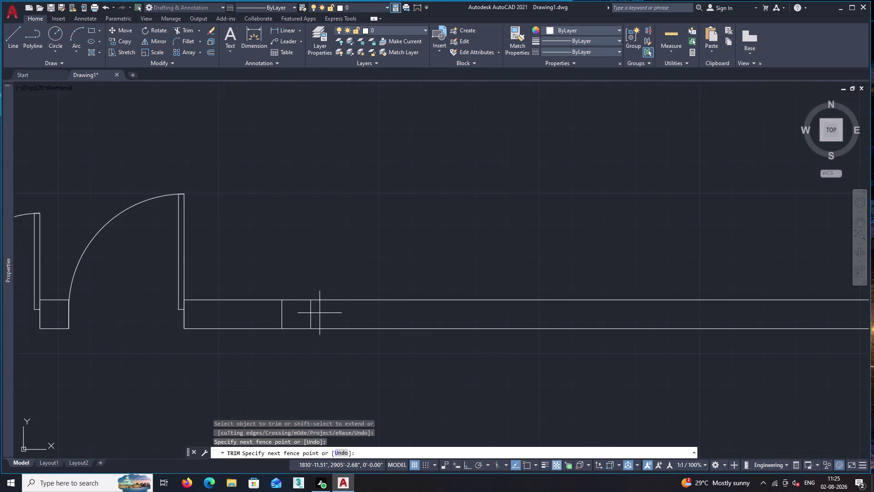
click(275, 314)
Fence-trim the overlapping wall ends at the compound wall's right corner.
scroll(down, 3)
scroll(down, 3)
middle_drag(697, 344, 606, 342)
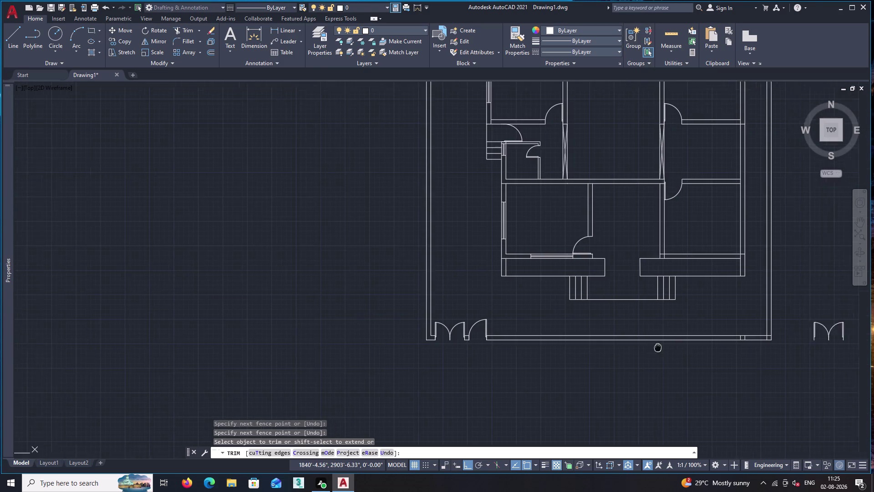
middle_drag(606, 342, 508, 332)
scroll(up, 3)
click(406, 316)
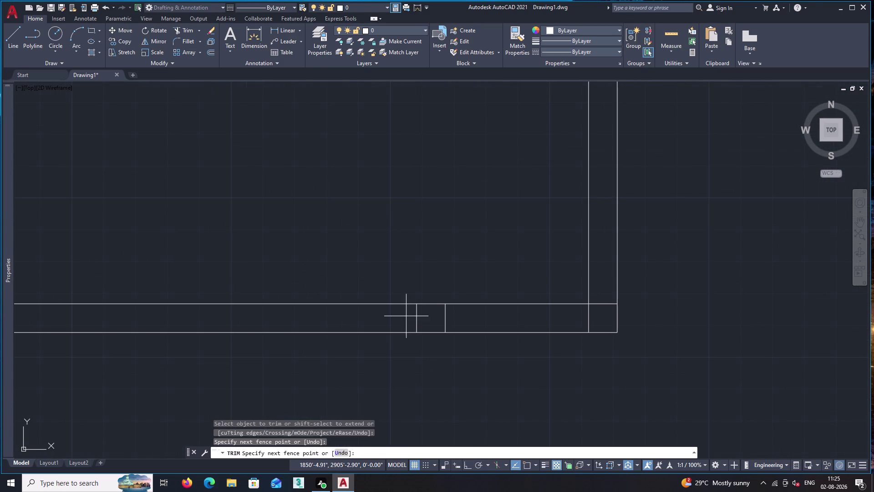
click(456, 317)
click(609, 296)
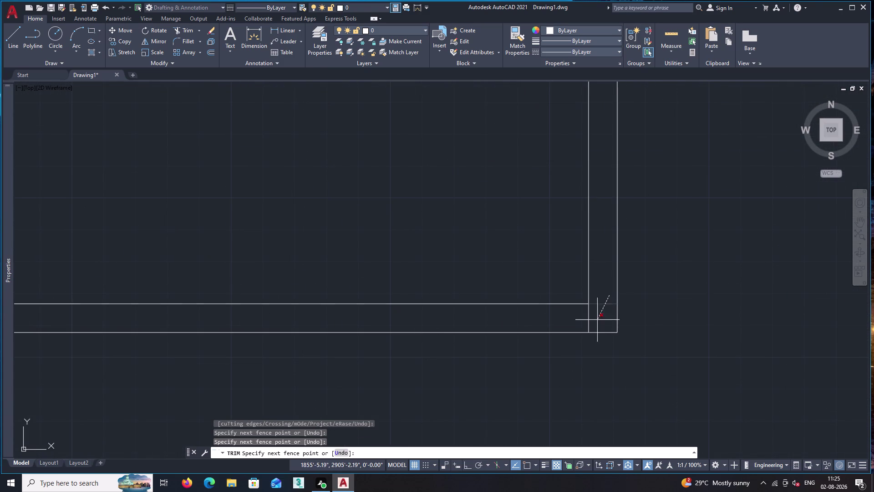
click(576, 325)
Pan and zoom across the plan to check the trims, then end TRIM.
scroll(down, 3)
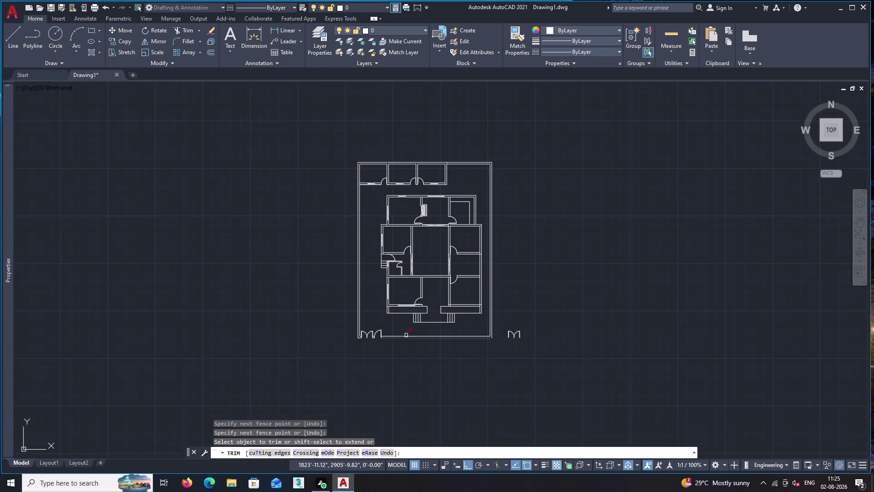
middle_drag(339, 328, 494, 334)
scroll(up, 3)
scroll(down, 3)
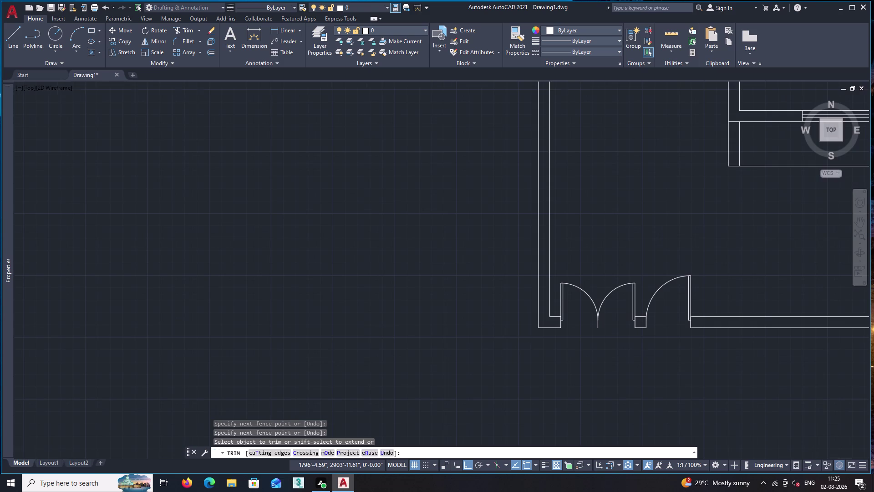
scroll(down, 3)
middle_drag(580, 194, 484, 276)
scroll(up, 3)
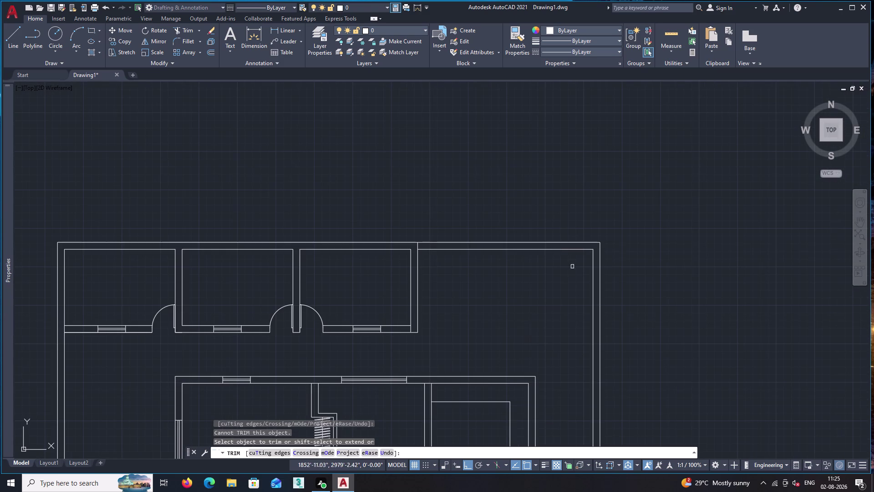
scroll(down, 3)
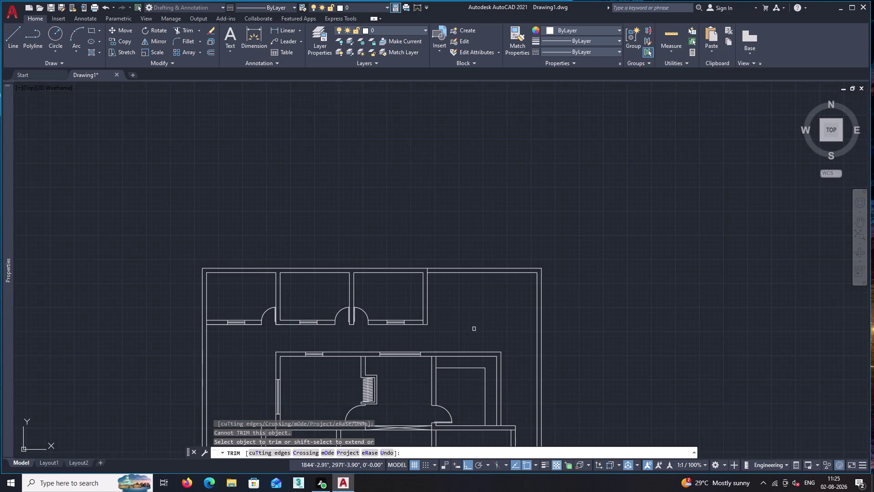
middle_drag(473, 329, 449, 154)
key(space)
scroll(down, 3)
middle_drag(499, 313, 497, 244)
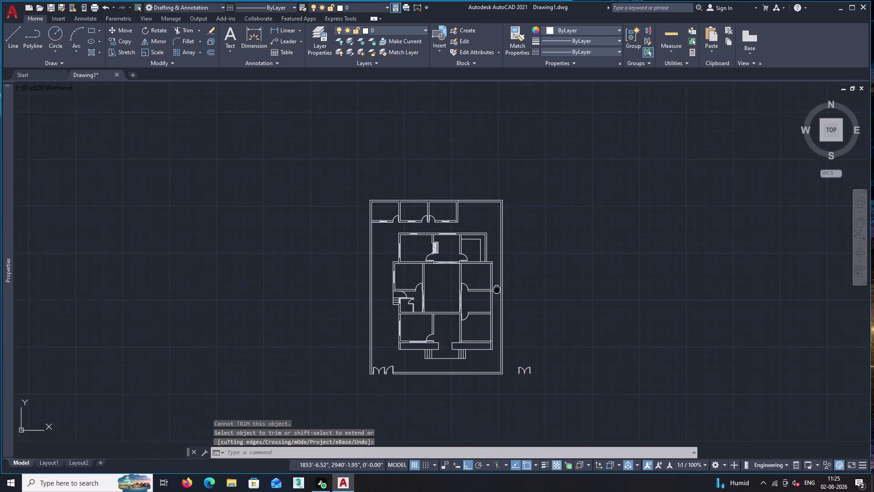
middle_drag(497, 244, 526, 167)
scroll(up, 3)
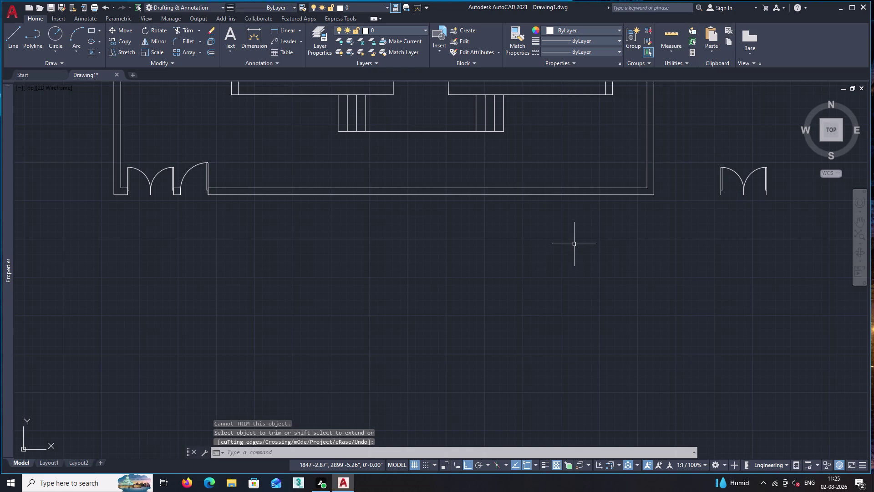
Draw a short vertical line tracked 9" from the compound wall's bottom-right corner.
key(l)
key(Return)
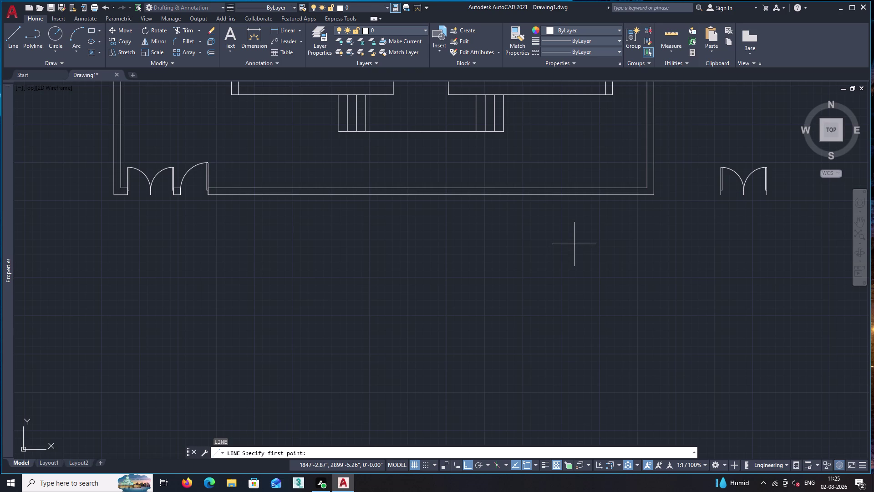
text(tk)
key(Return)
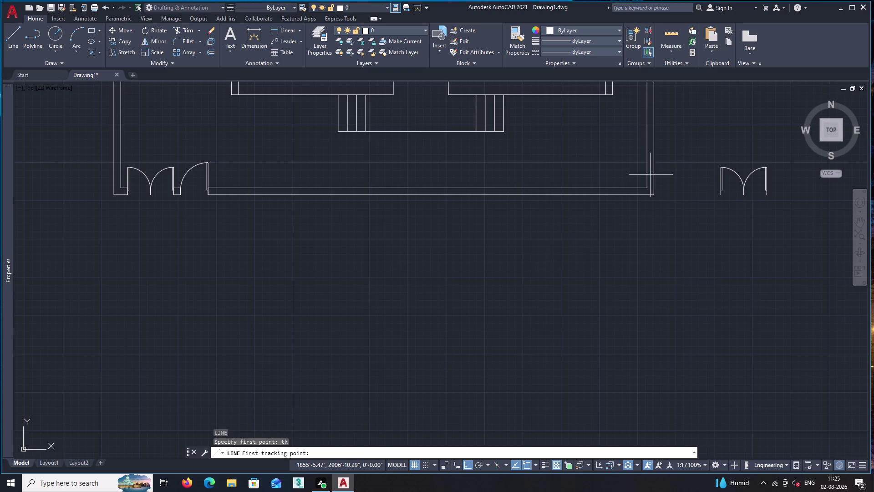
scroll(up, 3)
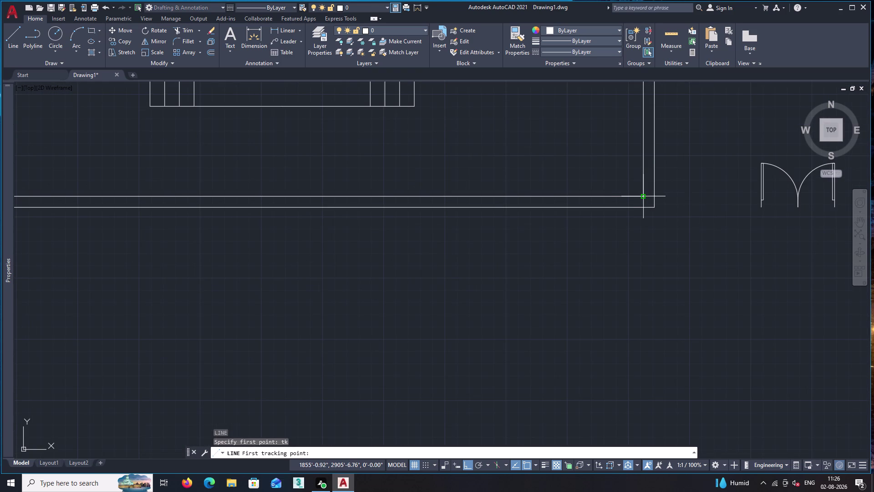
click(644, 196)
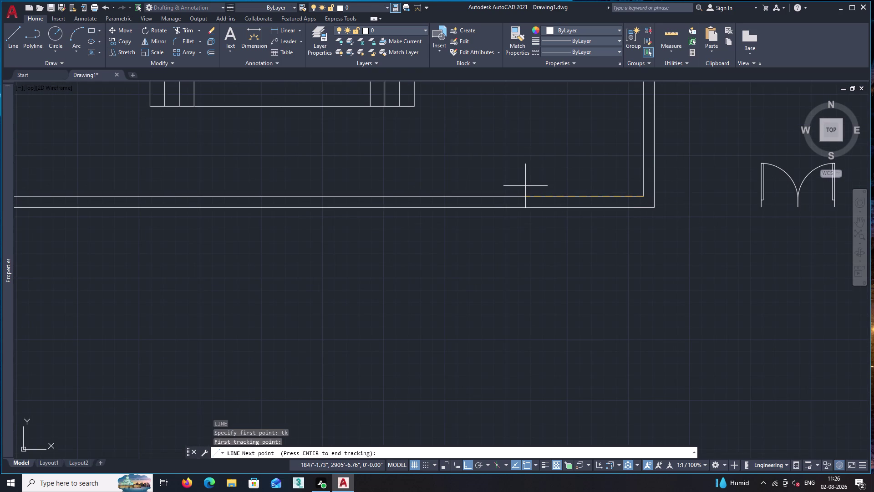
key(9)
key(shift+quotedbl)
key(Return)
key(Return)
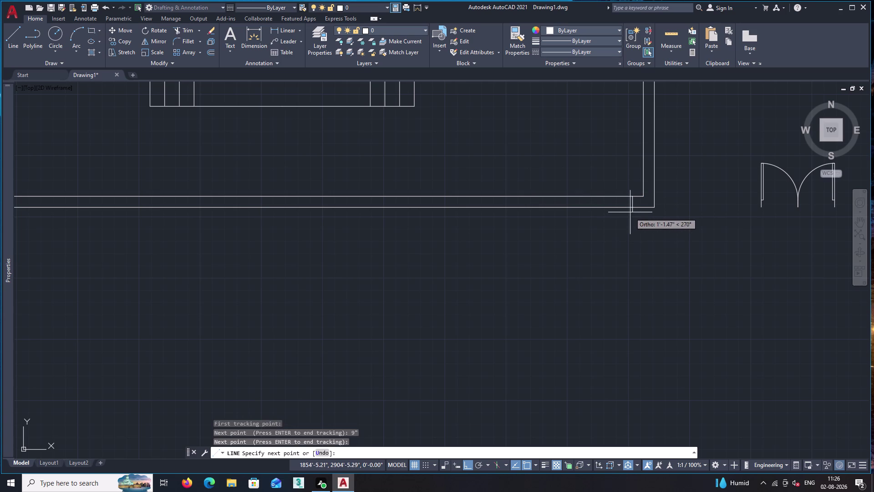
click(633, 208)
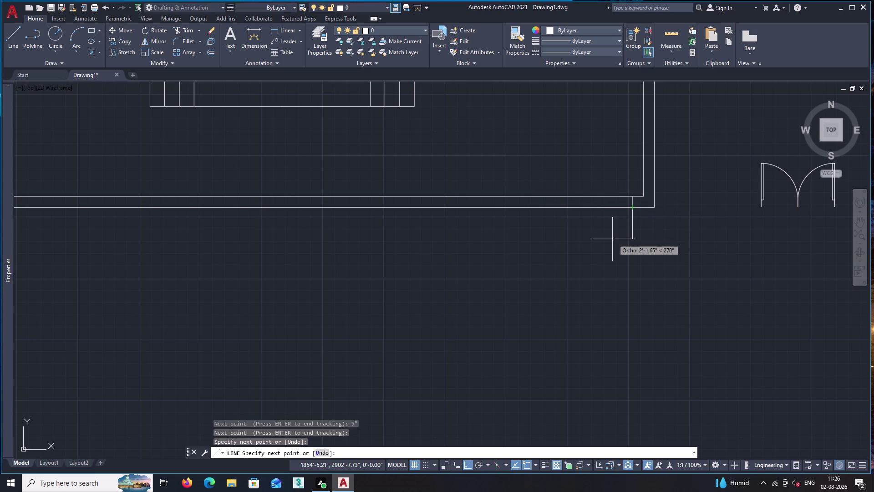
key(space)
scroll(down, 3)
middle_drag(709, 225, 674, 234)
click(686, 178)
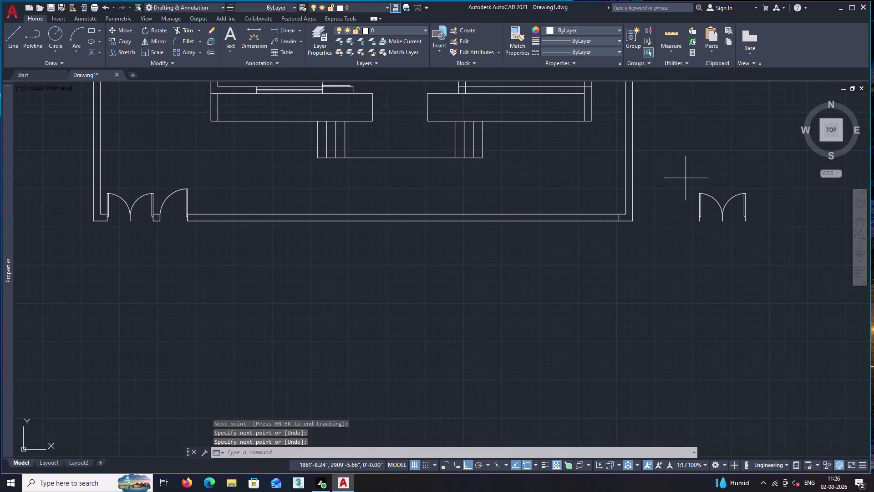
Move the right gate's two leaves by their corner onto the front wall endpoint.
click(778, 257)
text(m)
key(space)
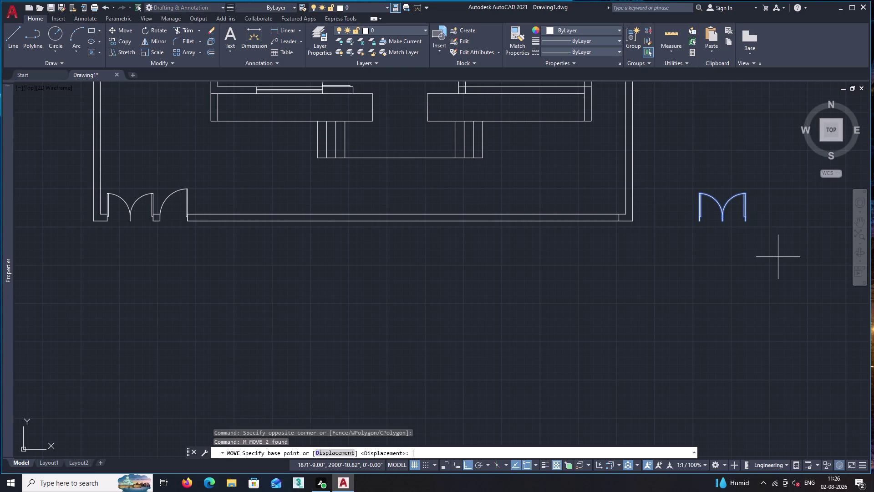
scroll(up, 3)
click(722, 199)
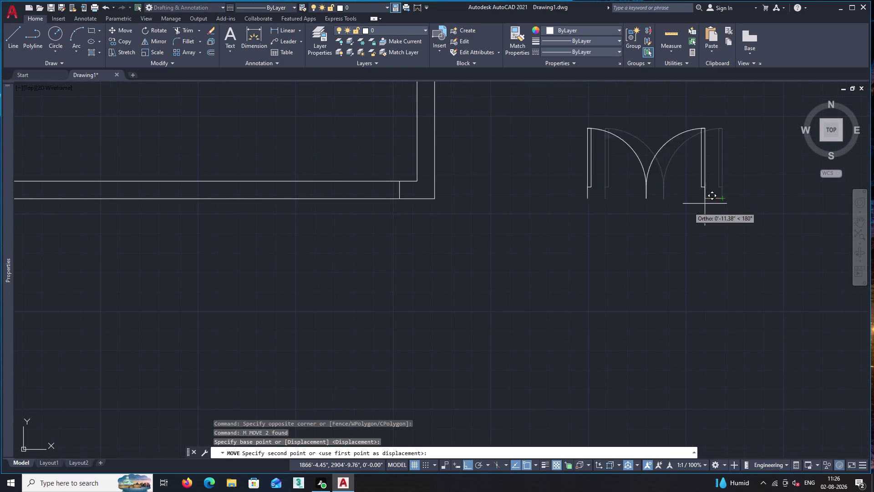
scroll(up, 3)
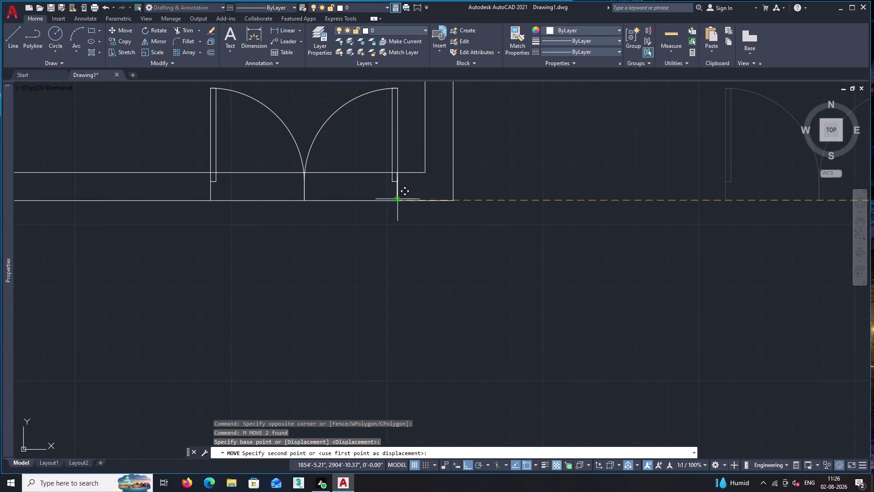
click(395, 200)
key(space)
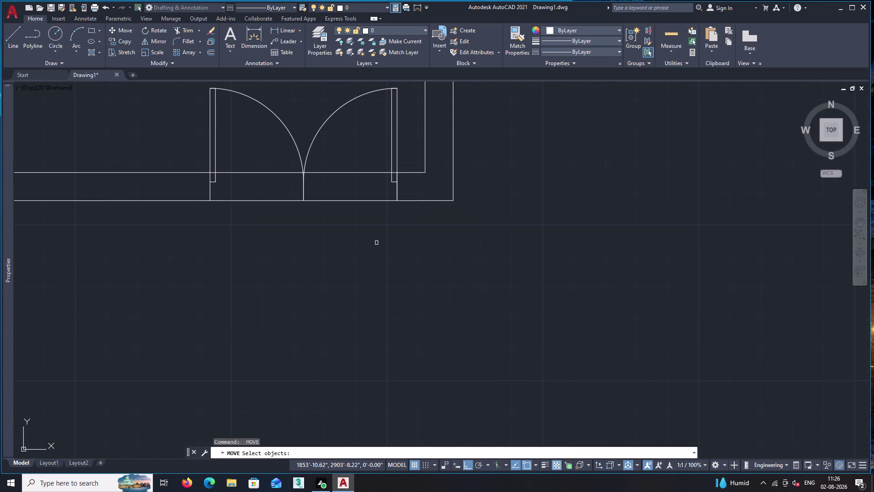
text(tr)
key(space)
Fence-trim the front wall lines out of the right gate opening between its leaves.
key(Escape)
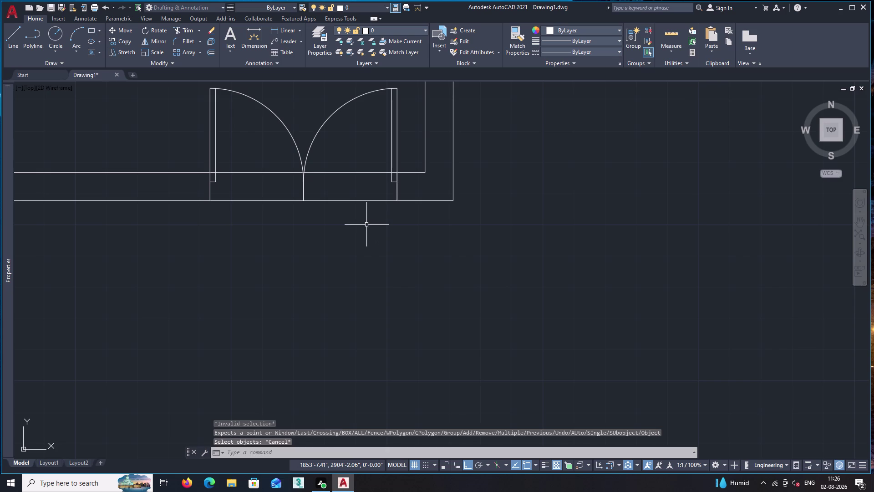
text(tr)
key(space)
click(368, 161)
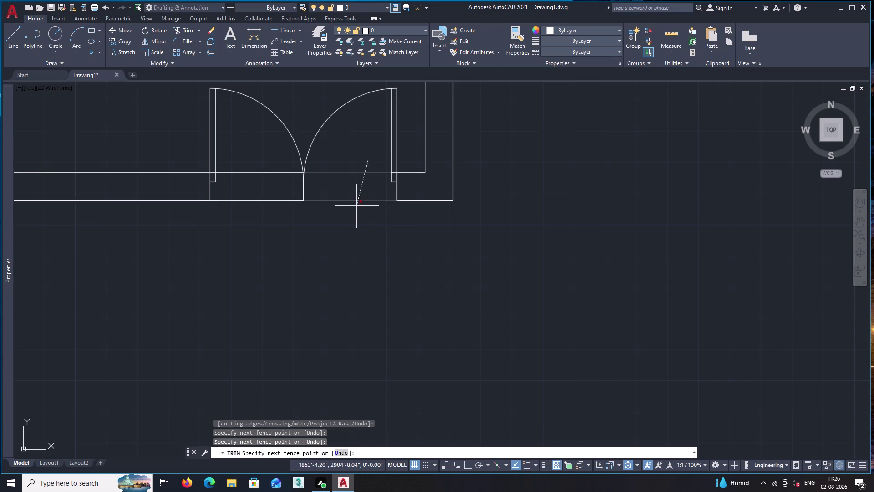
click(356, 211)
click(241, 156)
click(282, 224)
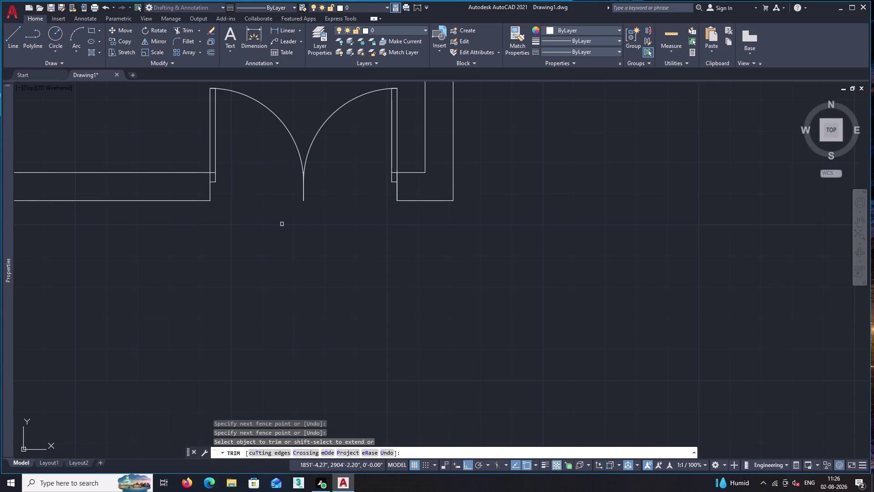
key(space)
scroll(down, 3)
scroll(down, 3)
middle_drag(207, 241, 441, 263)
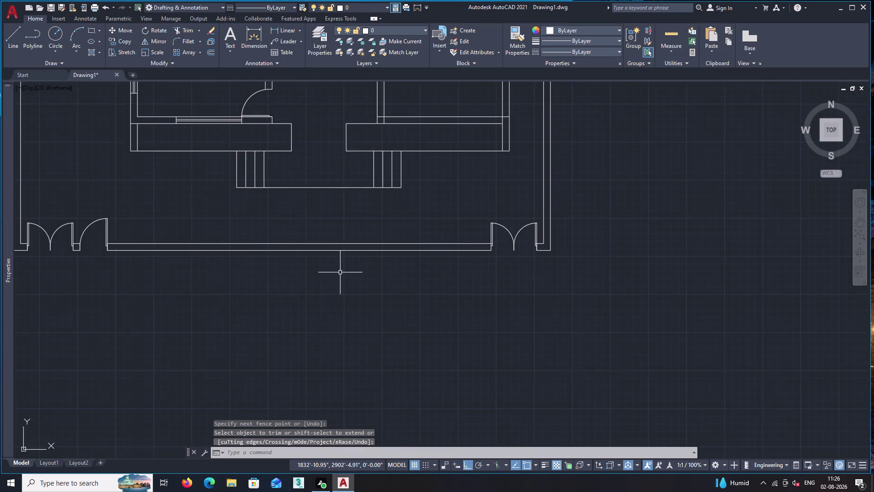
middle_drag(340, 272, 413, 268)
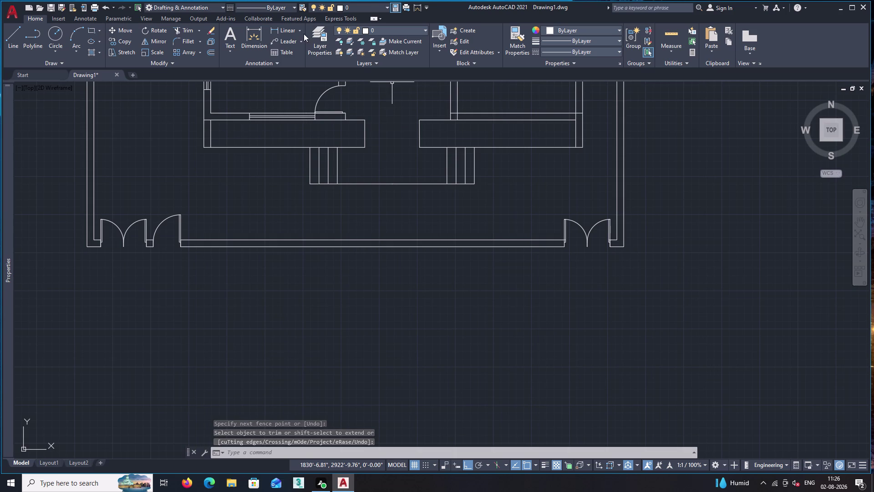
click(293, 32)
scroll(up, 3)
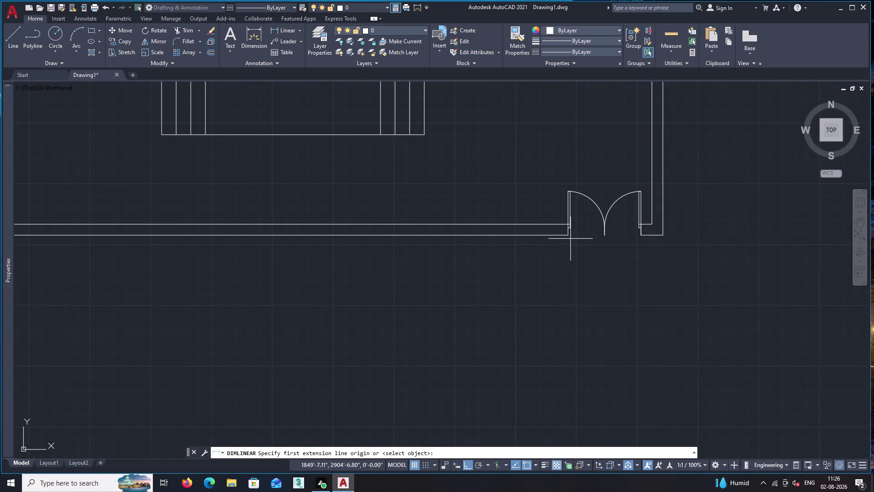
click(568, 236)
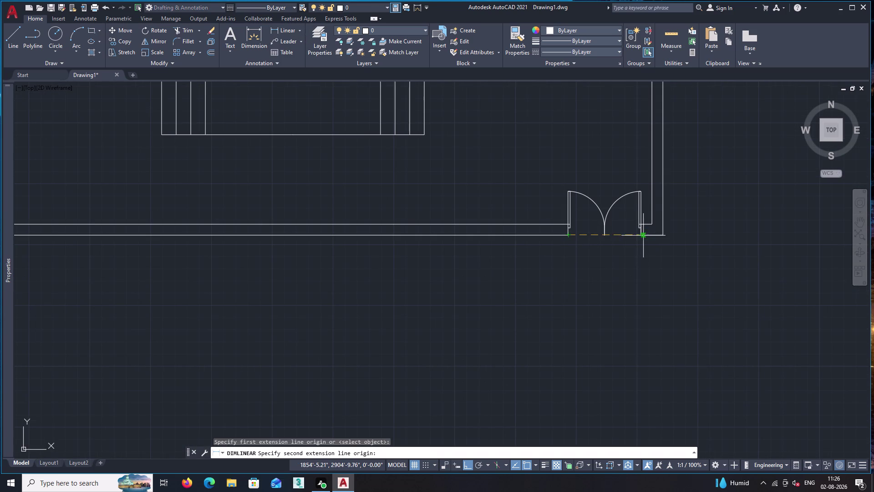
click(644, 235)
key(Escape)
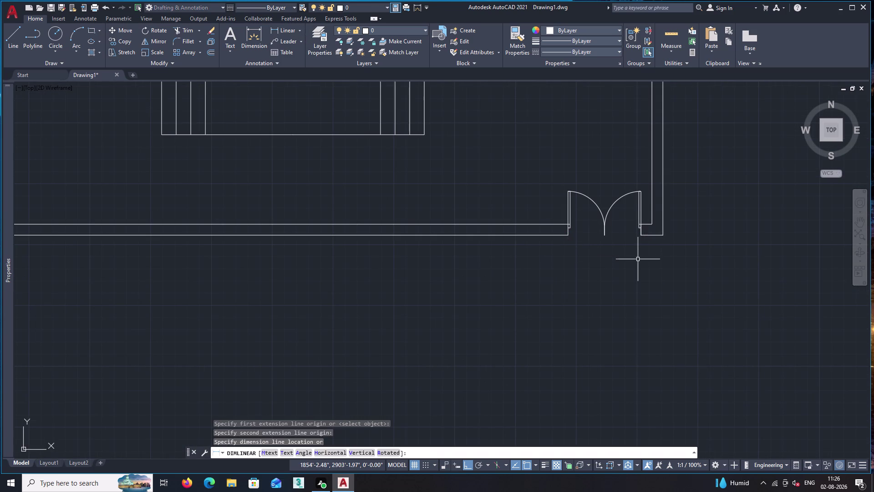
key(space)
scroll(up, 3)
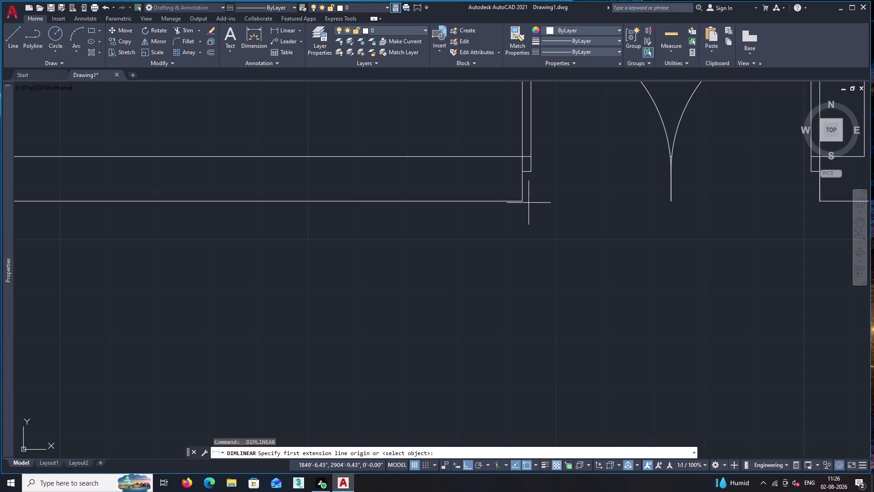
click(522, 201)
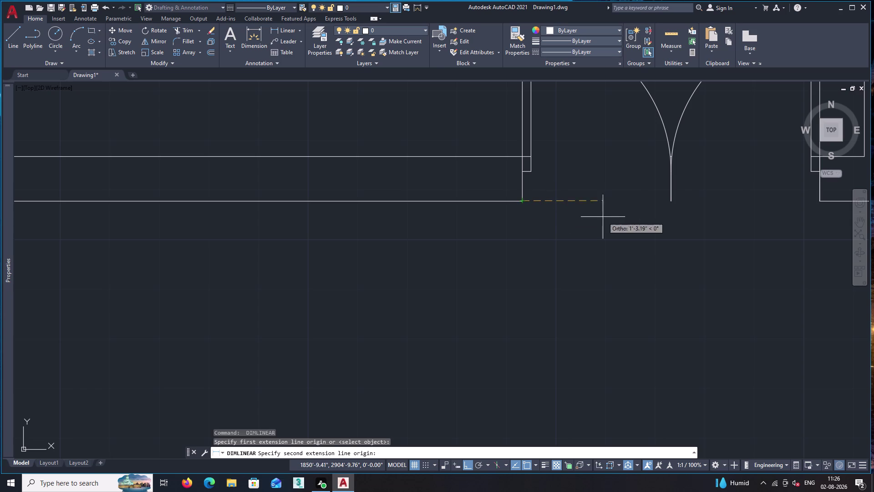
middle_drag(633, 221, 527, 250)
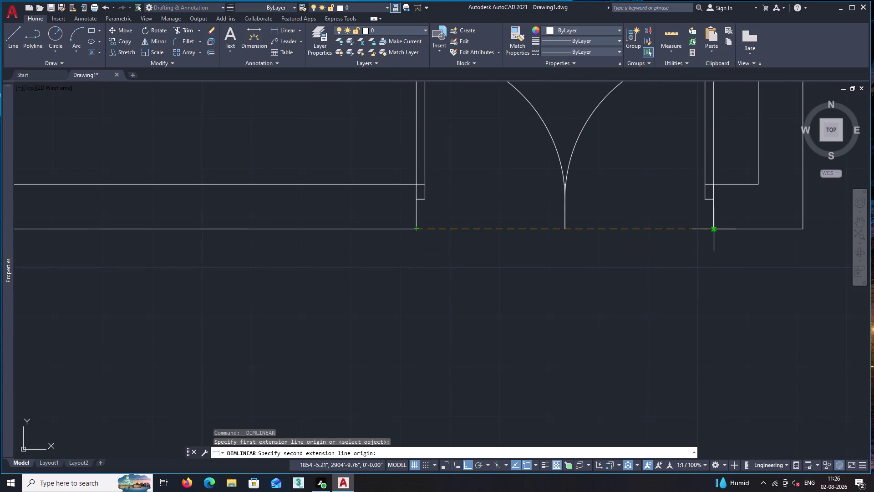
click(716, 229)
click(711, 276)
key(space)
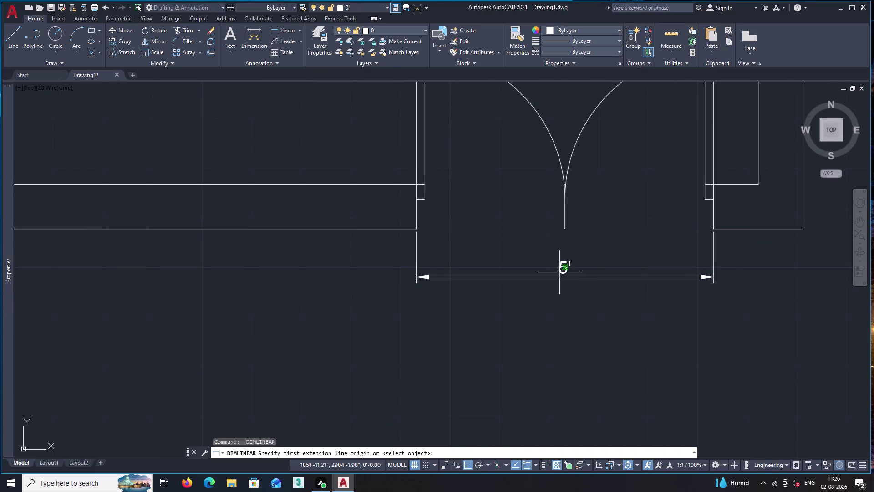
key(Escape)
click(562, 276)
key(Delete)
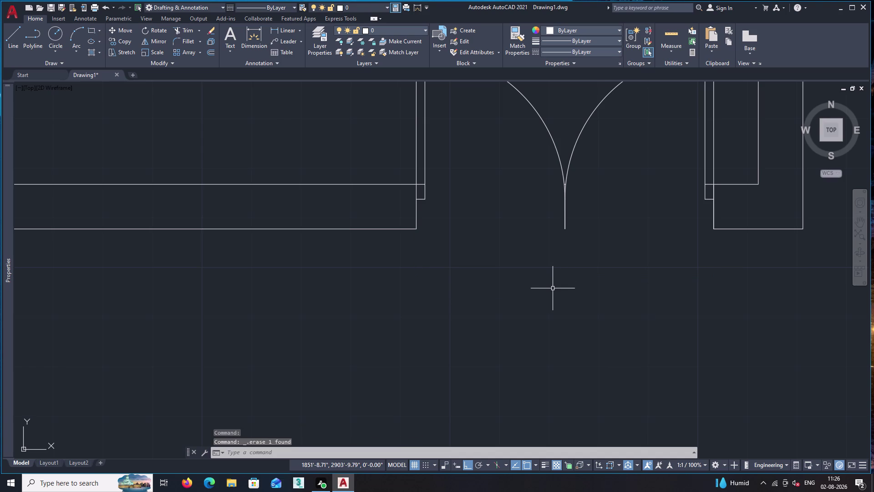
scroll(down, 3)
middle_drag(320, 231, 367, 326)
scroll(down, 3)
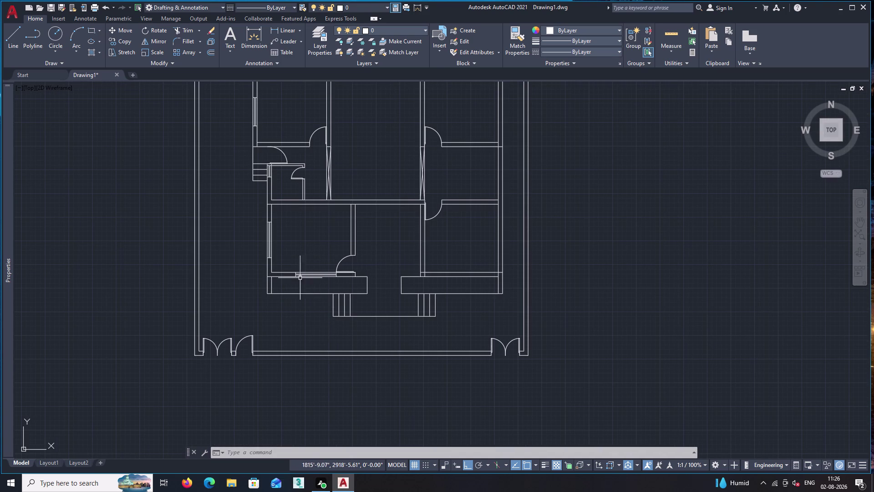
Trim the overshooting wall line, its stub, and the piece crossing the ledge.
scroll(up, 3)
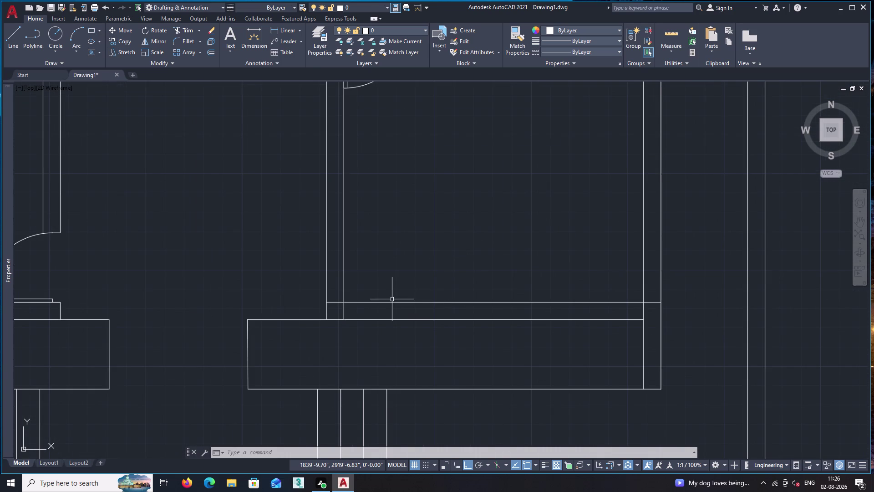
text(tr)
key(space)
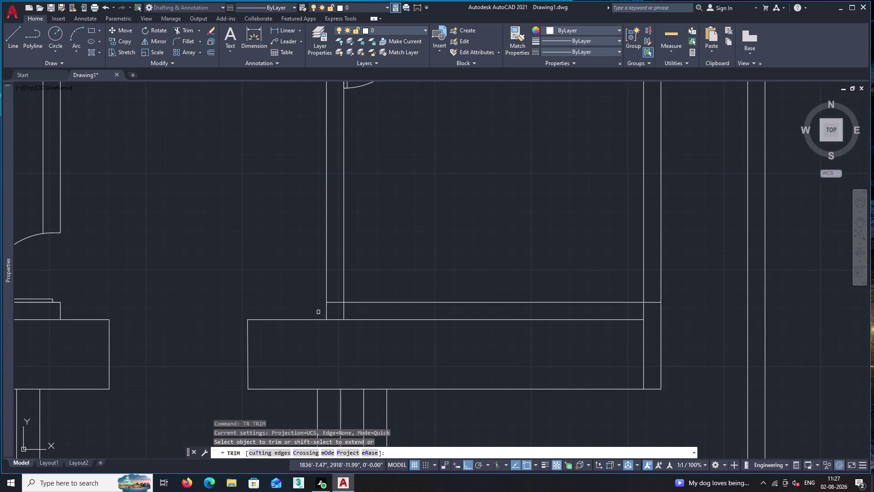
click(336, 303)
click(343, 310)
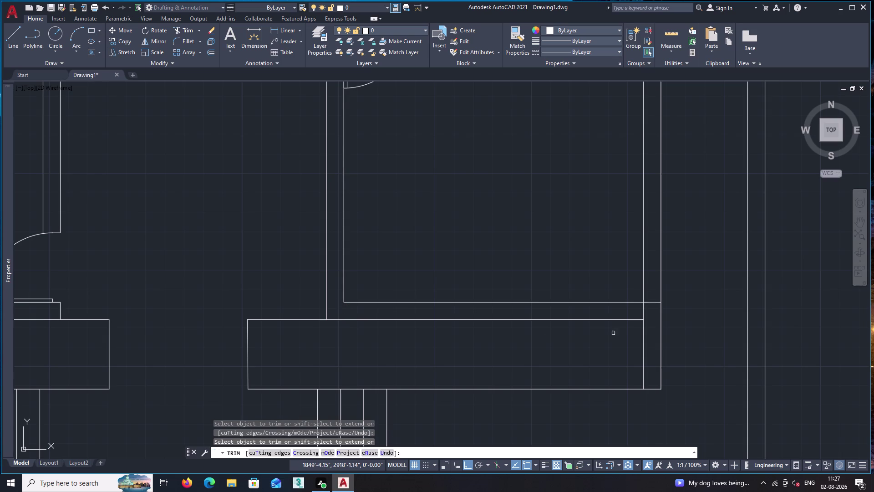
click(643, 311)
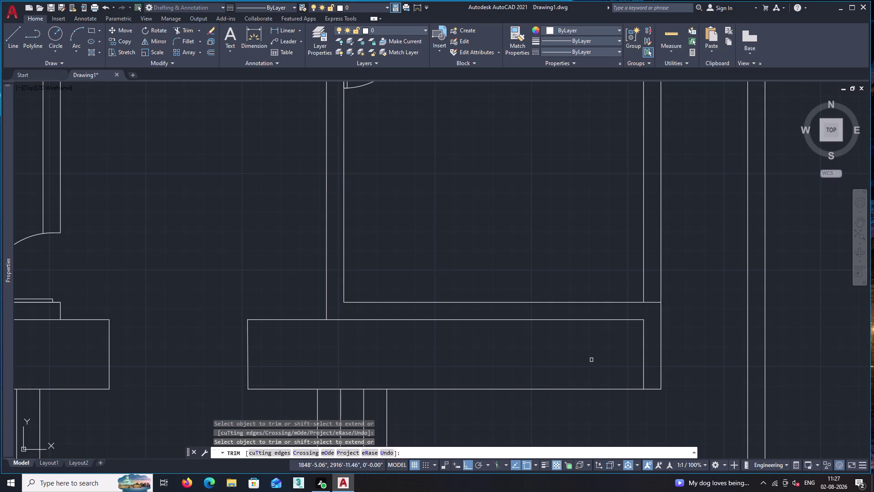
key(space)
Extend the outer wall line down to the ledge and trim the leftover corner bit.
text(ex)
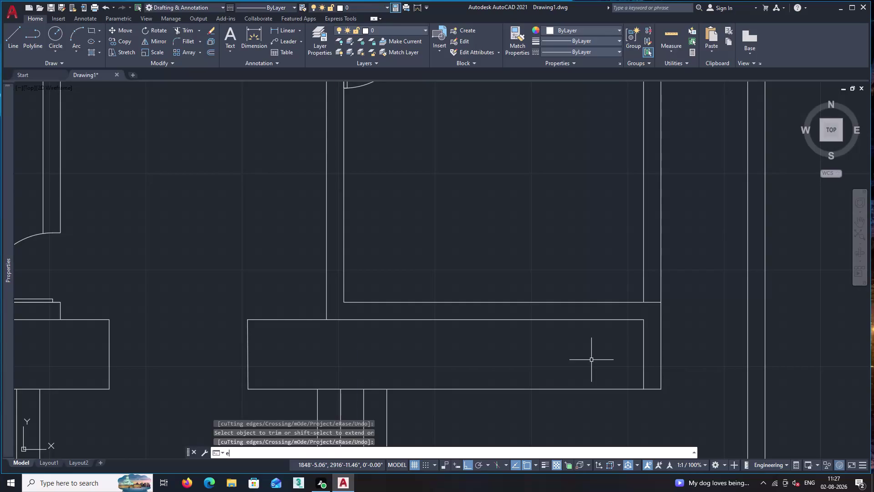
key(space)
click(629, 321)
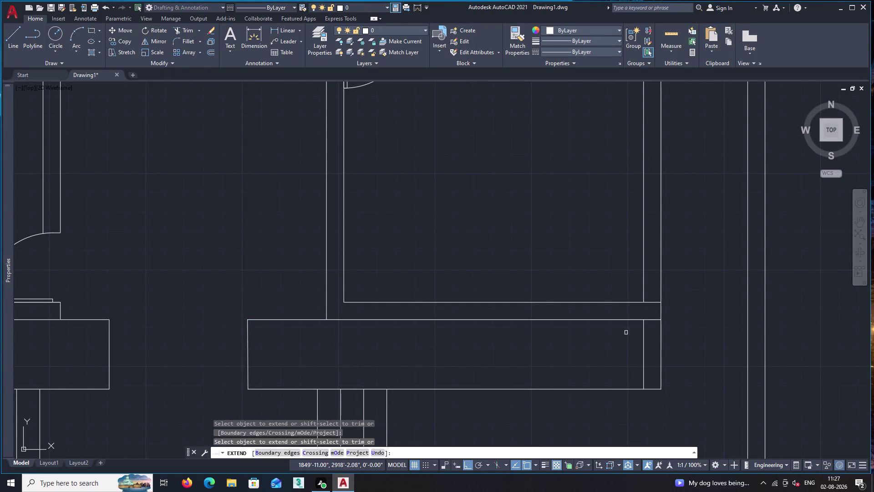
key(space)
text(tr)
key(space)
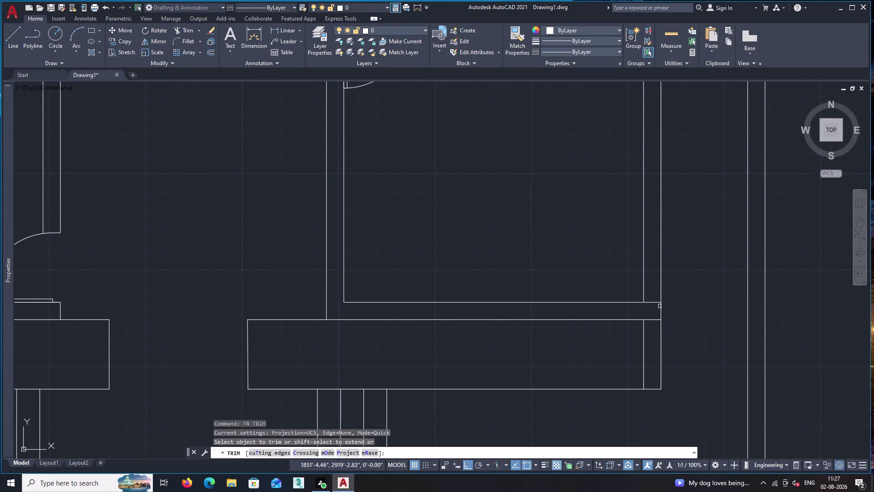
click(654, 303)
key(space)
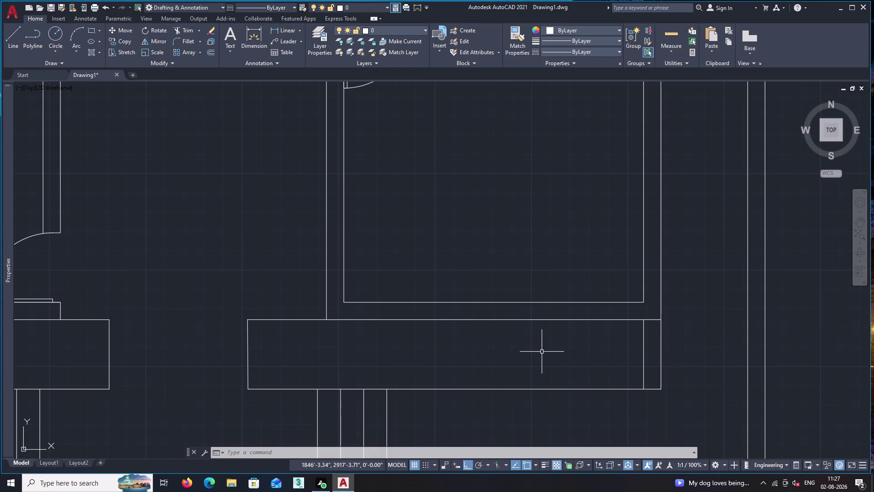
Draw a window jamb across the lower wall and offset a second jamb to the far side.
key(l)
key(Return)
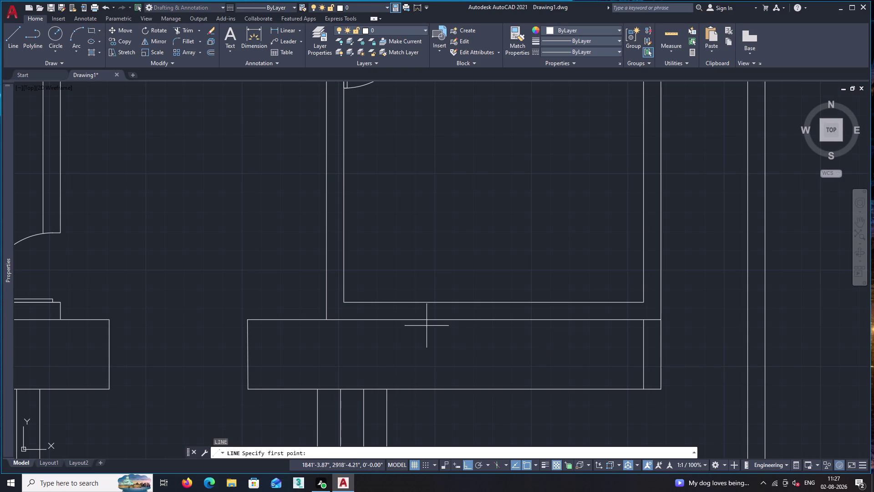
click(398, 303)
click(396, 319)
key(space)
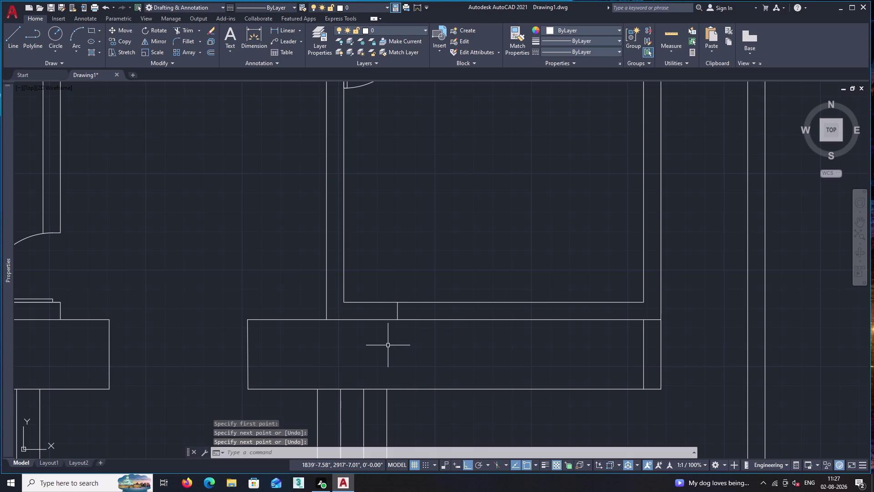
key(o)
key(Return)
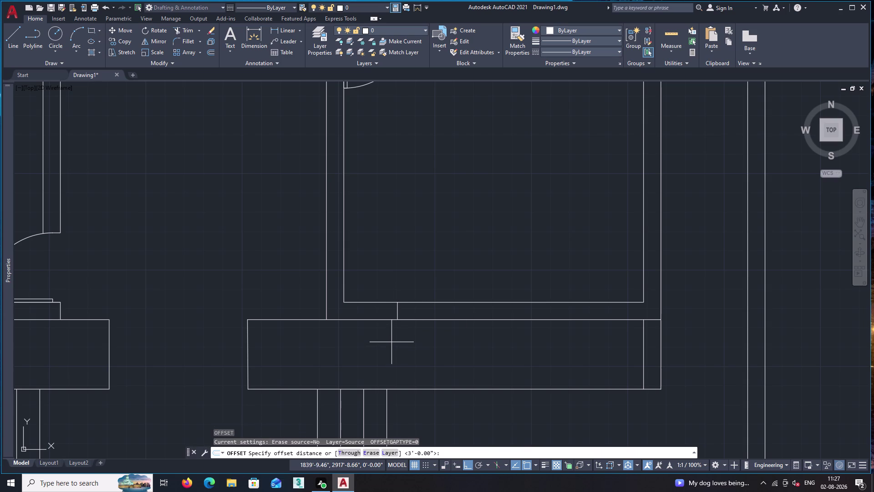
key(t)
key(Return)
click(397, 309)
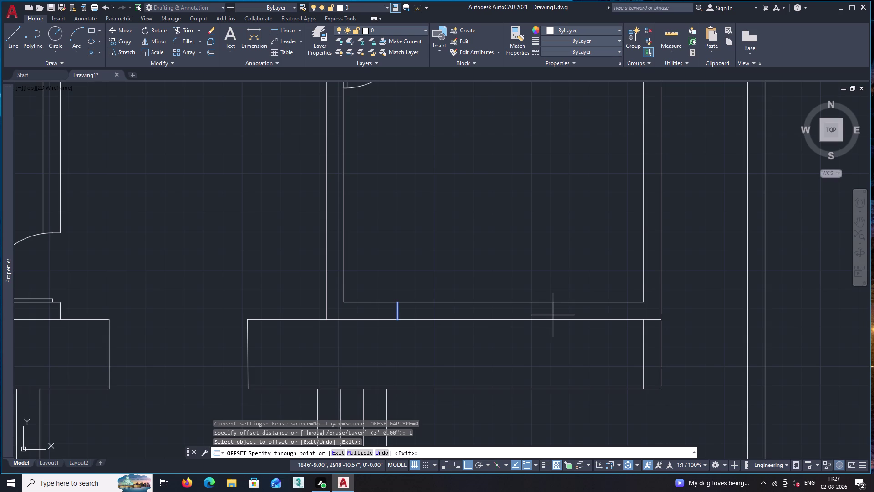
click(590, 314)
key(space)
Draw a window centre line between the two jambs.
text(l)
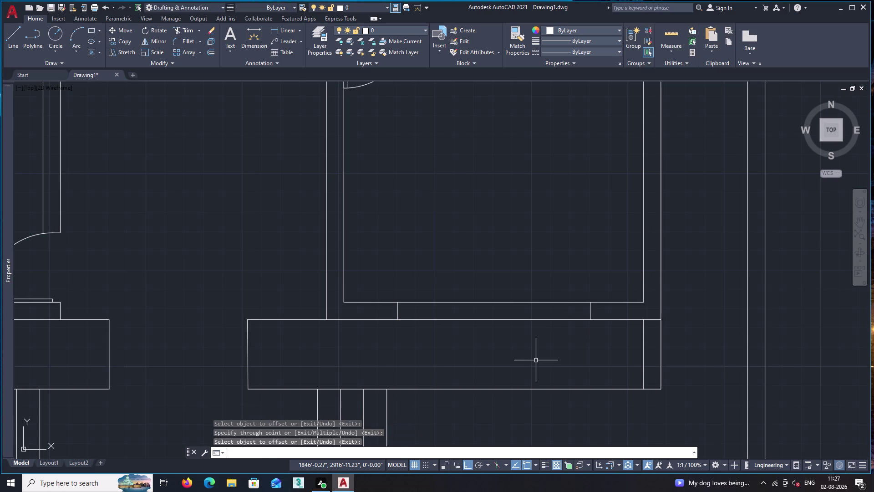
key(Return)
scroll(up, 3)
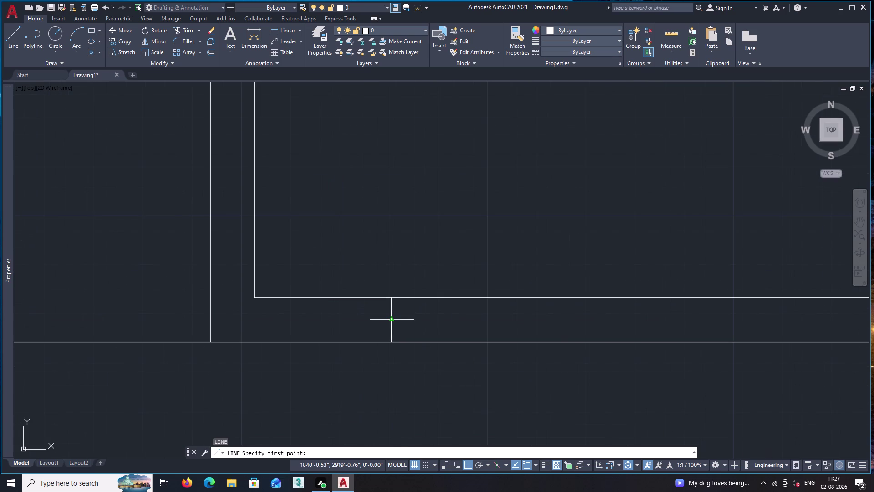
click(392, 320)
scroll(down, 3)
middle_drag(559, 334, 474, 338)
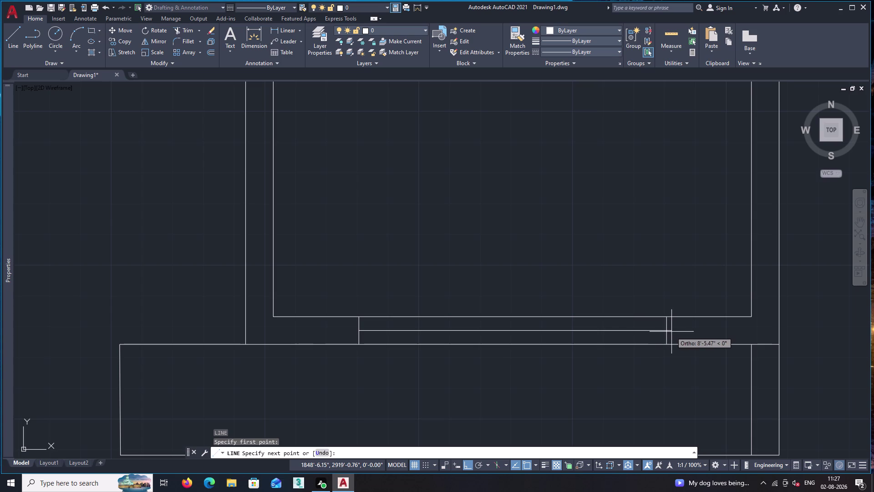
click(666, 331)
key(space)
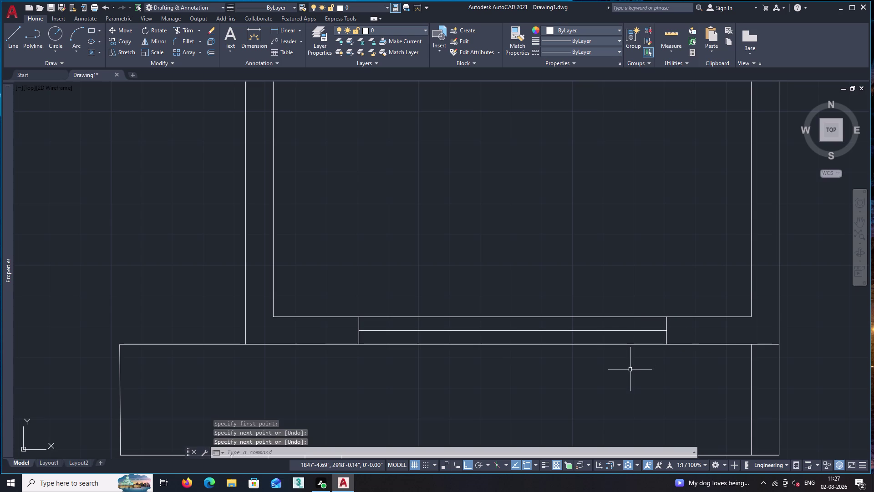
Offset the centre line 1" to both sides for glazing, then delete it.
key(o)
key(Return)
key(1)
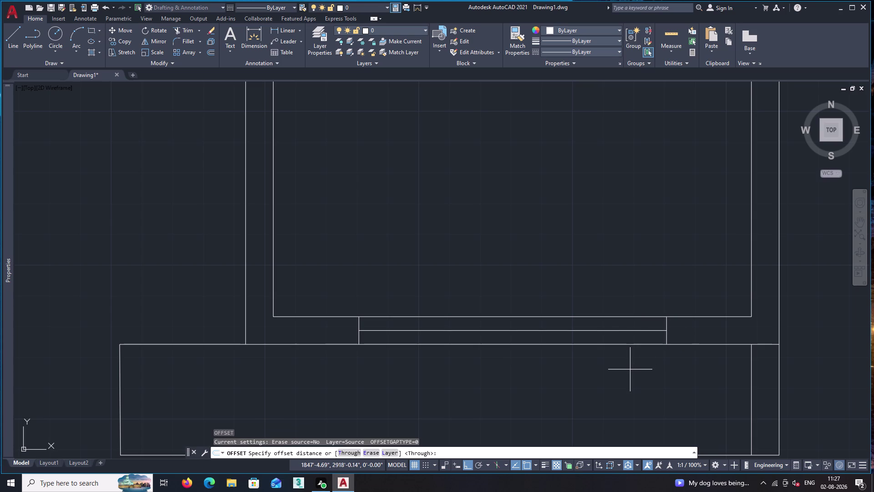
key(shift+quotedbl)
key(Return)
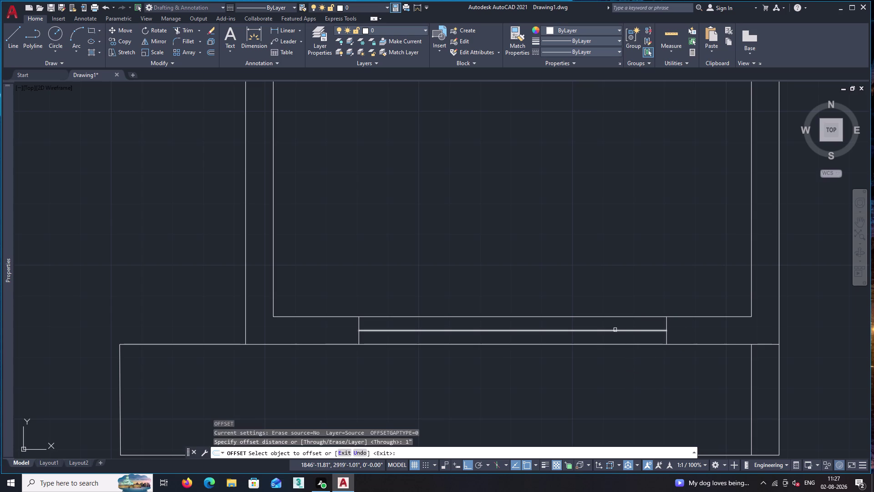
click(615, 330)
click(618, 320)
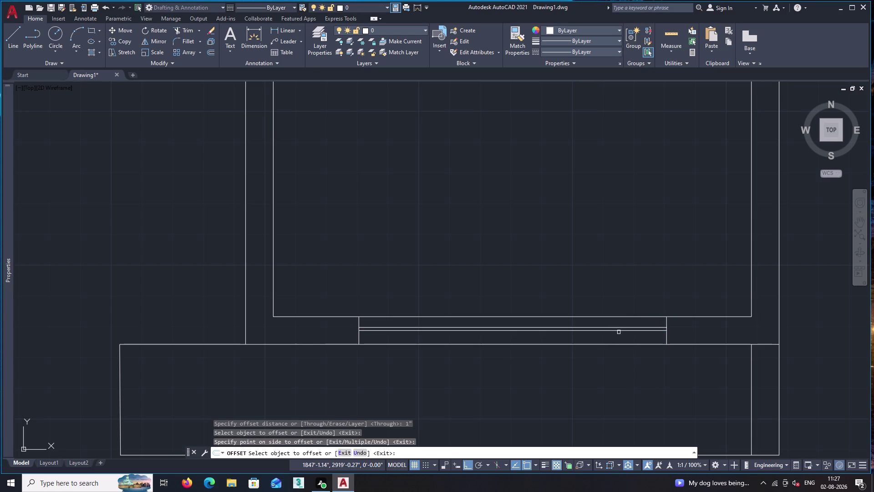
click(619, 332)
click(619, 341)
key(space)
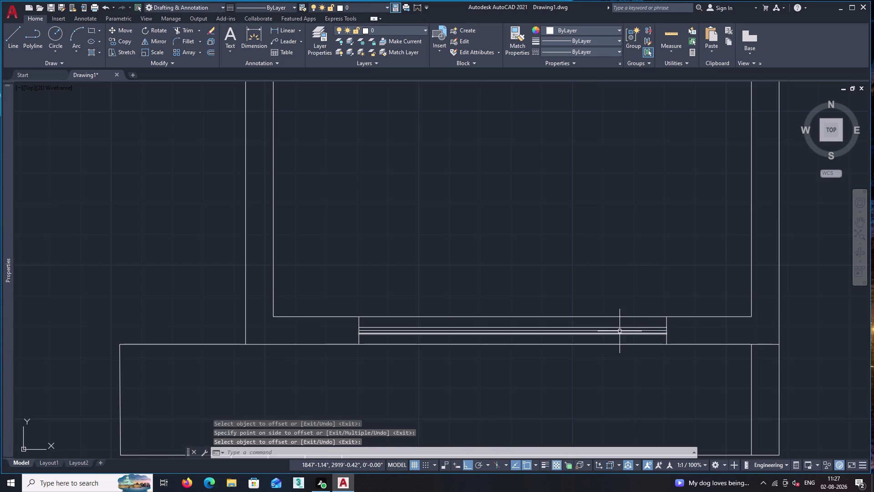
click(621, 330)
key(Delete)
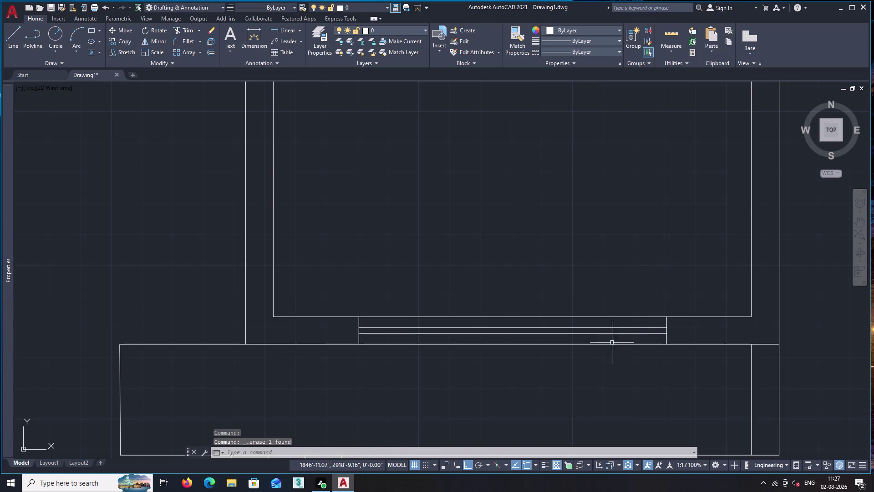
scroll(down, 3)
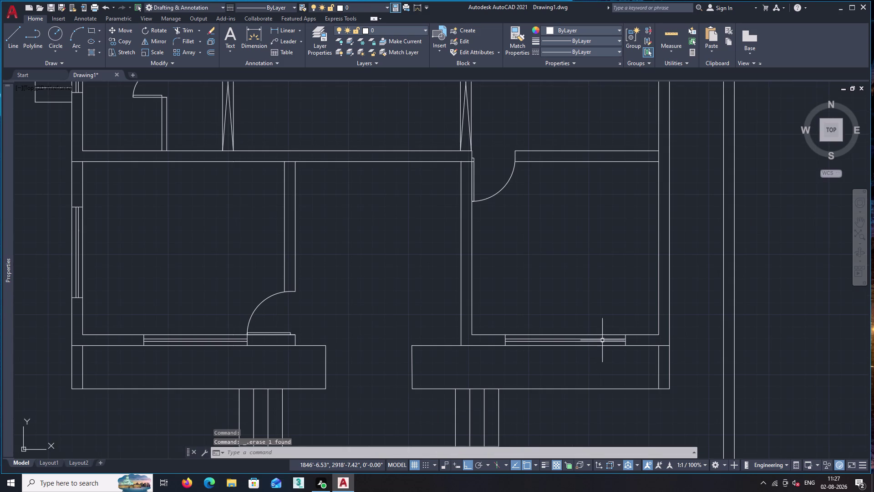
Select the side window's two long lines and both end lines, and start CO.
middle_drag(168, 265, 418, 273)
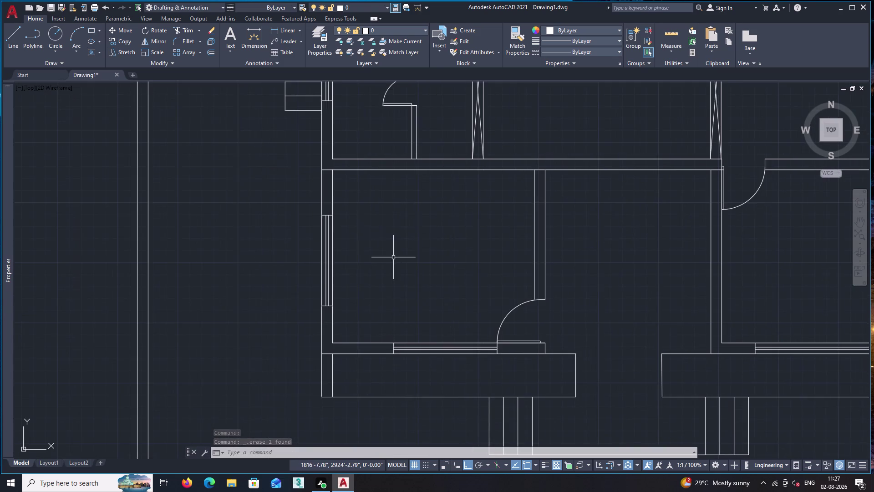
scroll(up, 3)
click(327, 217)
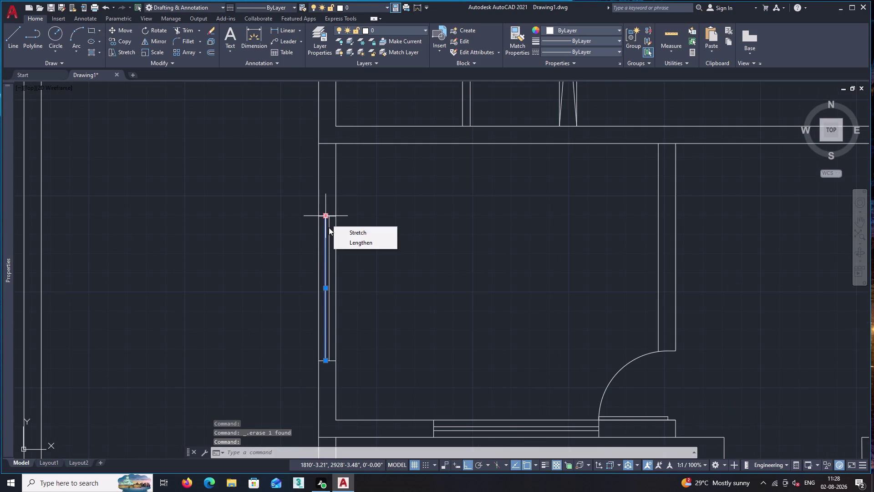
click(330, 263)
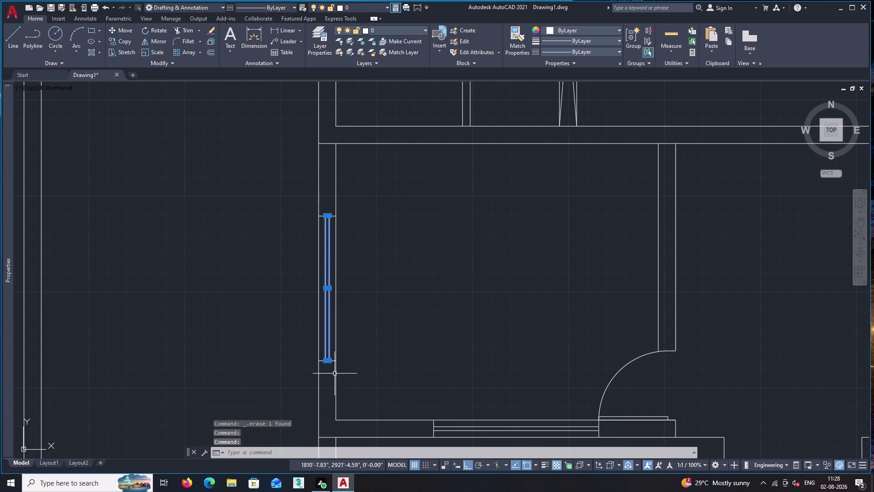
scroll(up, 3)
click(332, 363)
scroll(down, 3)
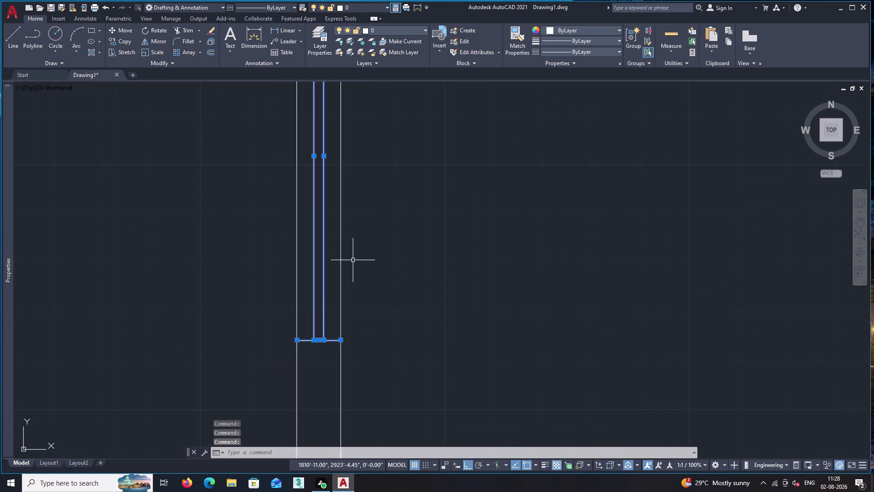
middle_drag(354, 259, 389, 462)
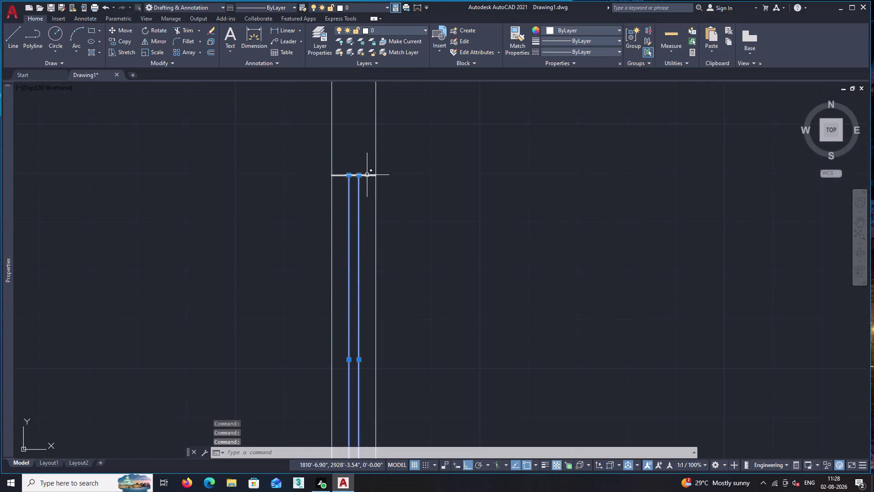
click(367, 175)
key(c)
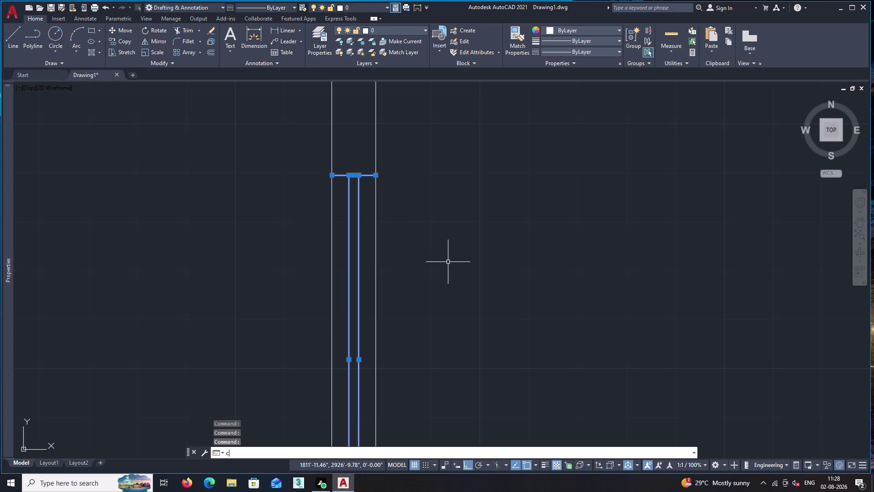
key(o)
key(Return)
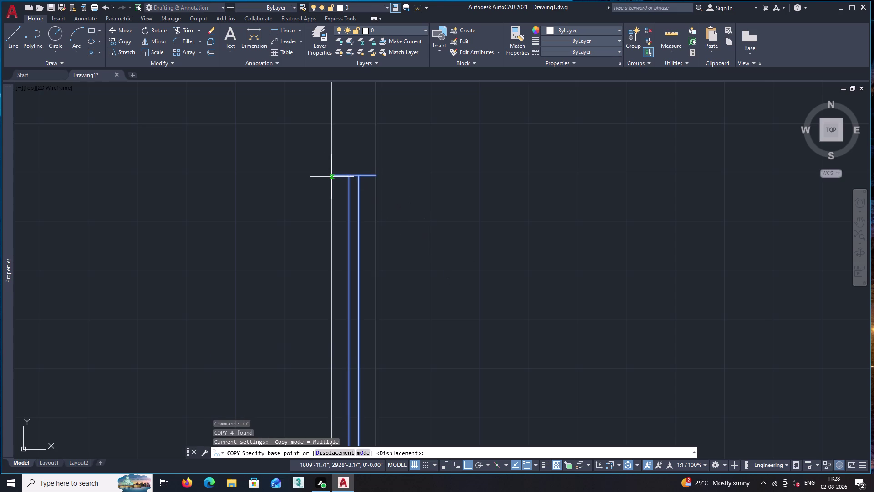
Copy the window from its top corner to the matching corner of the wall further right.
click(332, 176)
scroll(down, 3)
middle_drag(640, 218, 463, 232)
scroll(up, 3)
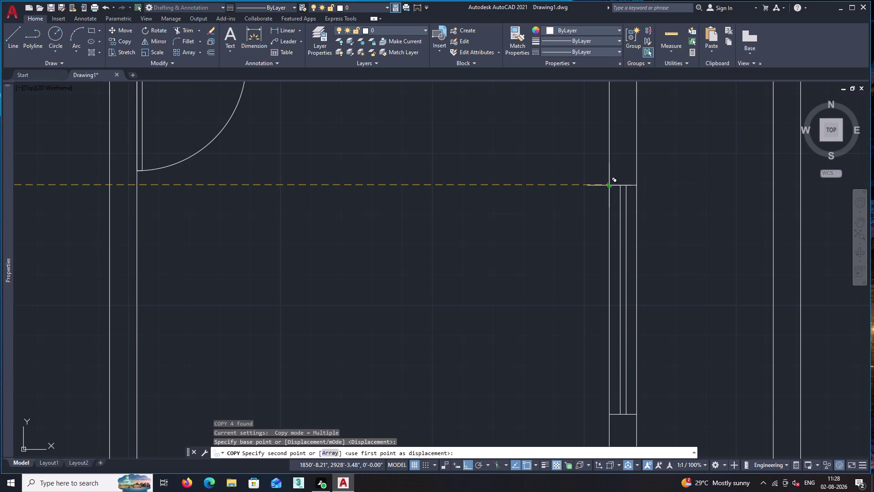
click(608, 186)
key(space)
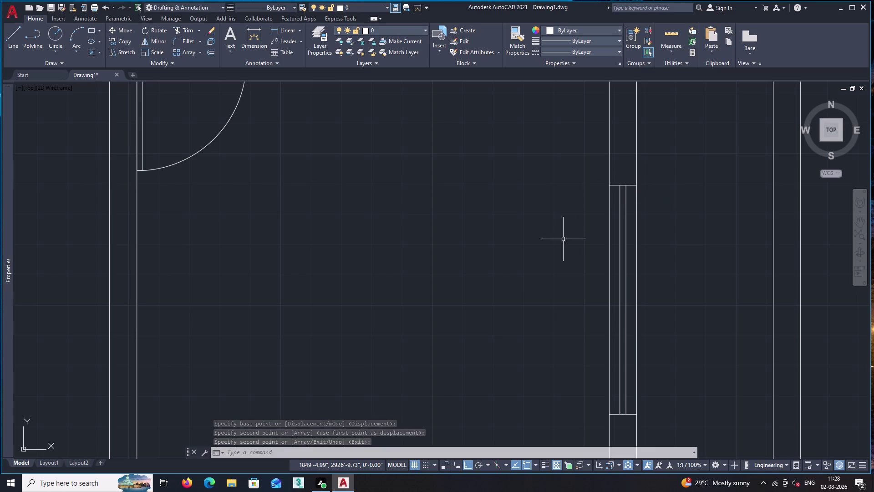
scroll(down, 3)
scroll(down, 3)
middle_drag(545, 195, 539, 266)
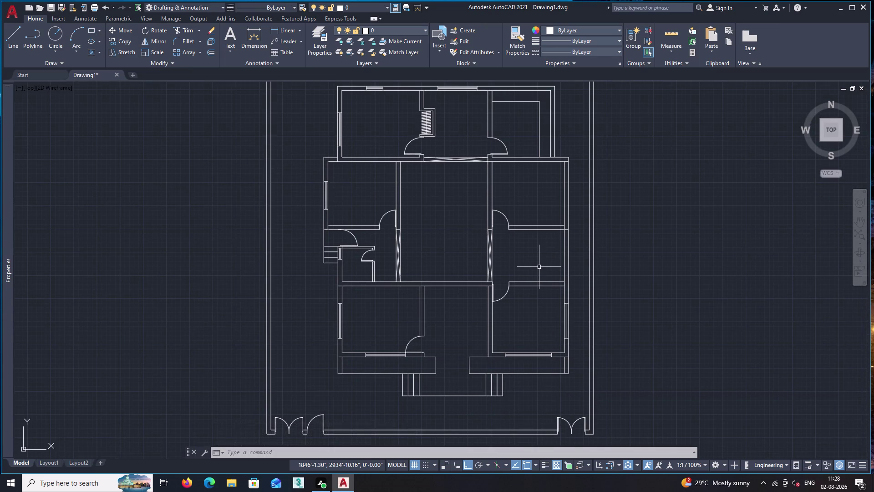
Extend the upper and lower room wall lines to the right outer wall.
text(tr)
key(space)
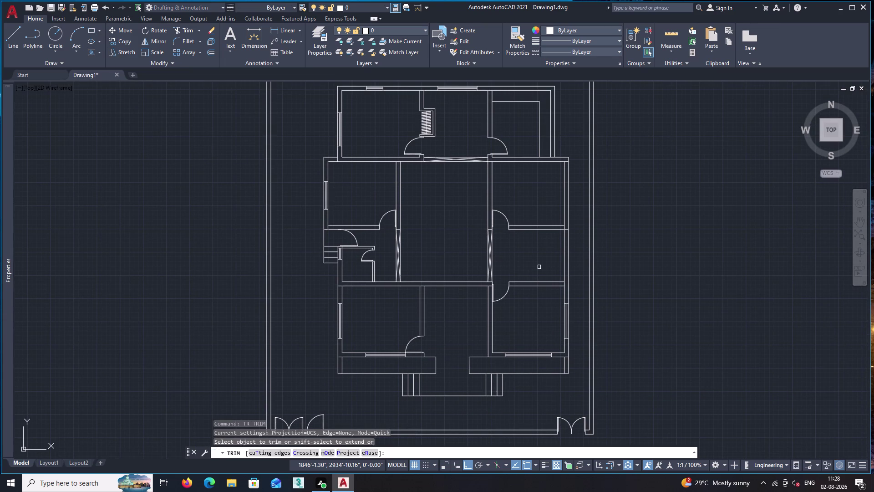
key(Escape)
text(ex)
key(space)
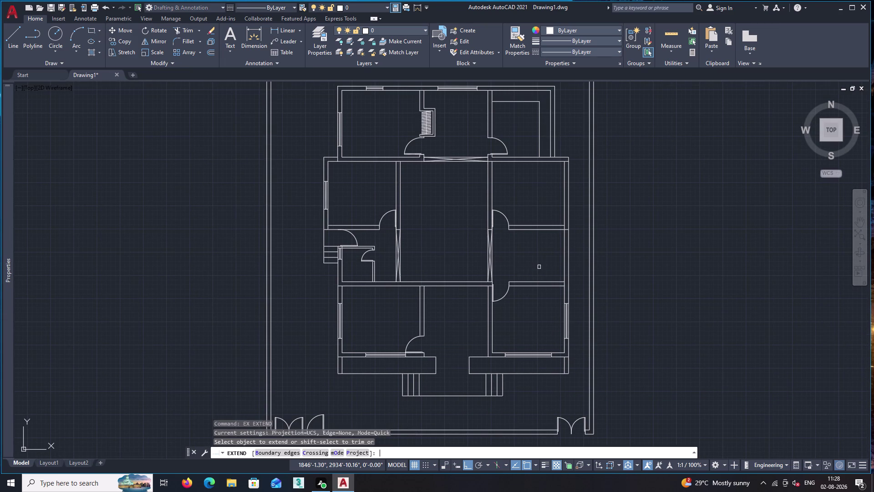
scroll(up, 3)
click(562, 279)
click(560, 291)
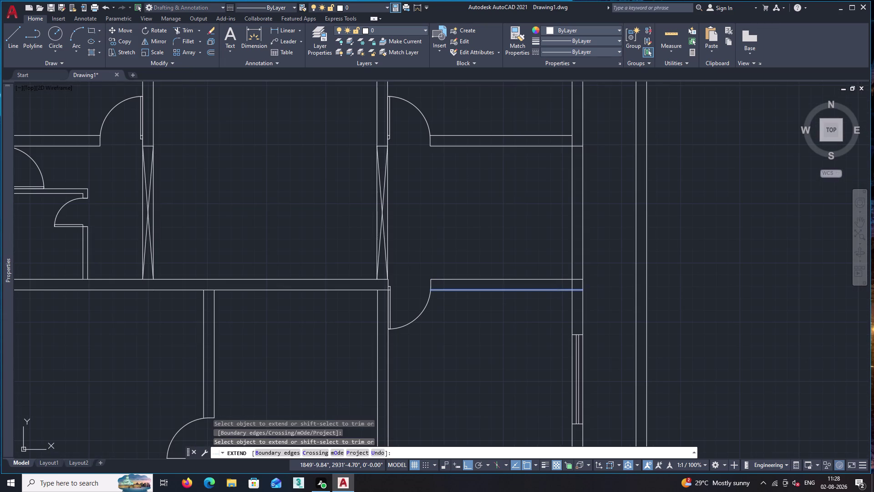
click(559, 136)
key(space)
Fence-trim the leftover side-wall piece between the extended lines, then zoom to the window.
text(tr)
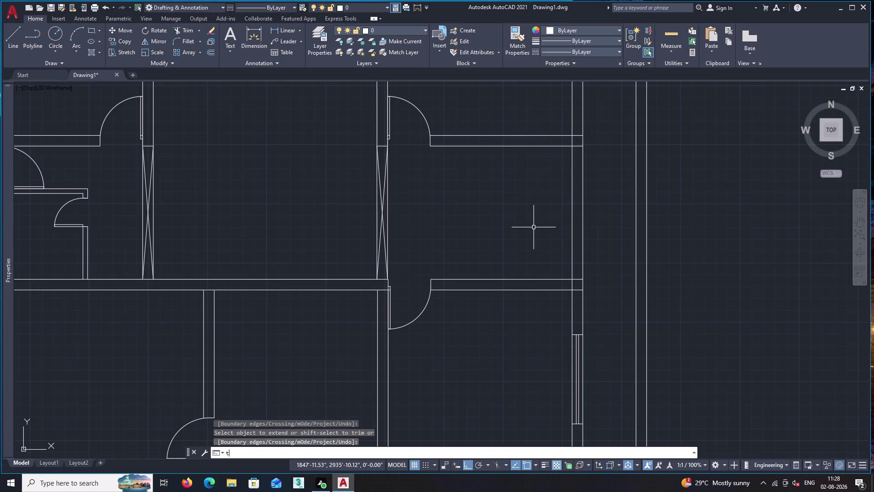
key(space)
click(555, 210)
click(595, 224)
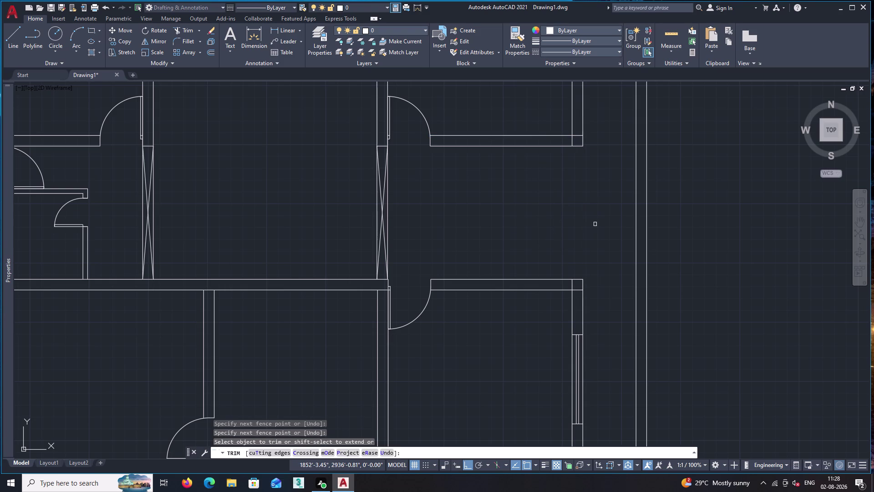
key(space)
scroll(down, 3)
middle_drag(529, 143, 519, 224)
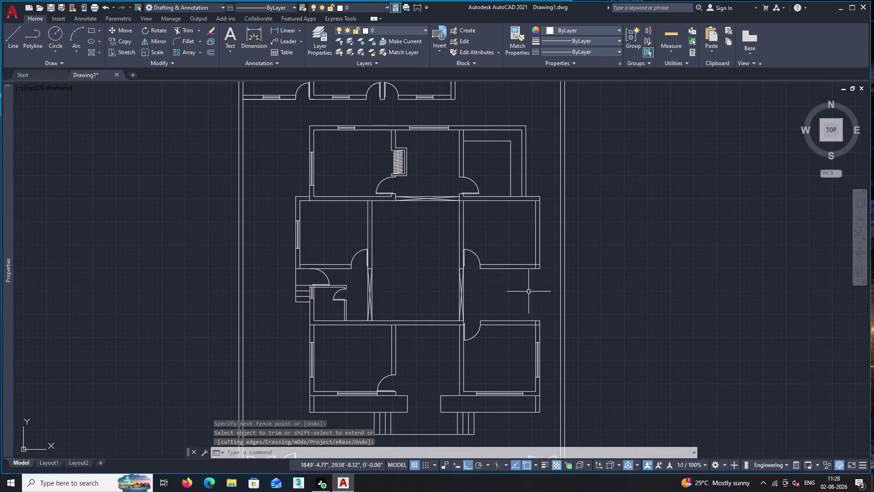
middle_drag(534, 315, 506, 262)
scroll(up, 3)
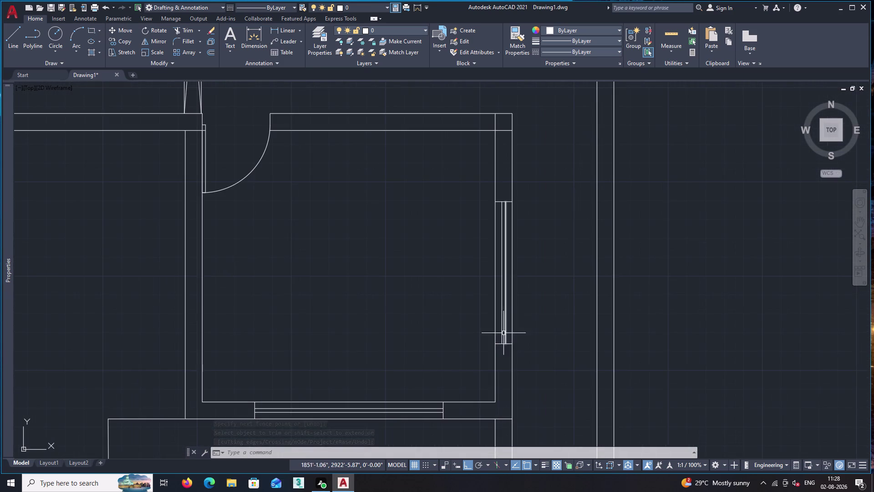
middle_drag(502, 329, 501, 303)
scroll(up, 3)
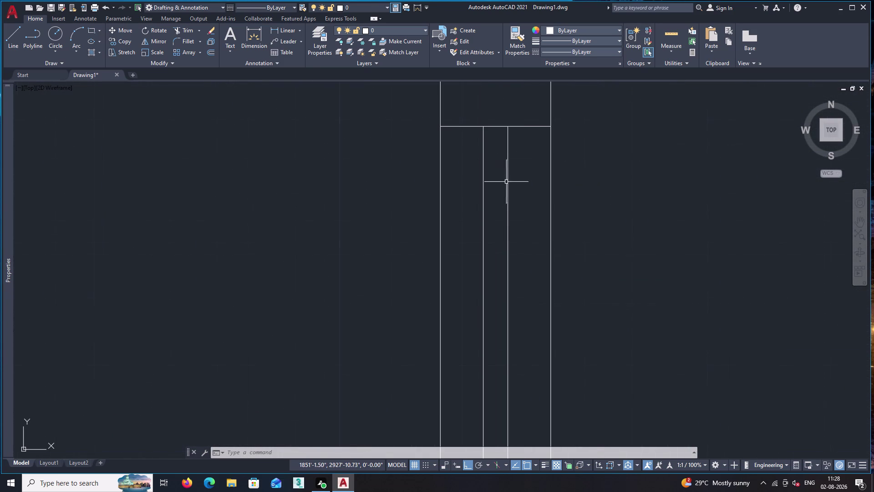
Select the four lines of the right-wall window, panning along its length.
click(521, 125)
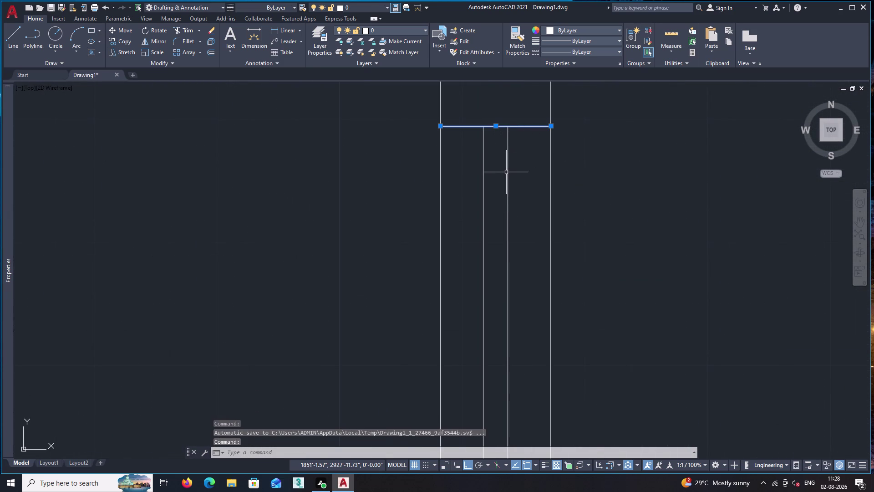
click(509, 175)
click(484, 184)
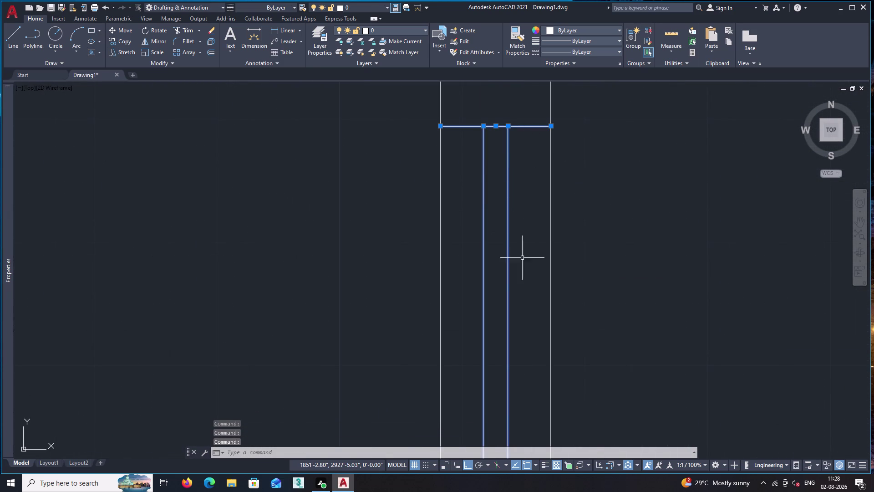
middle_drag(529, 280, 526, 90)
middle_drag(520, 348, 492, 170)
middle_drag(487, 348, 497, 157)
middle_drag(488, 304, 527, 96)
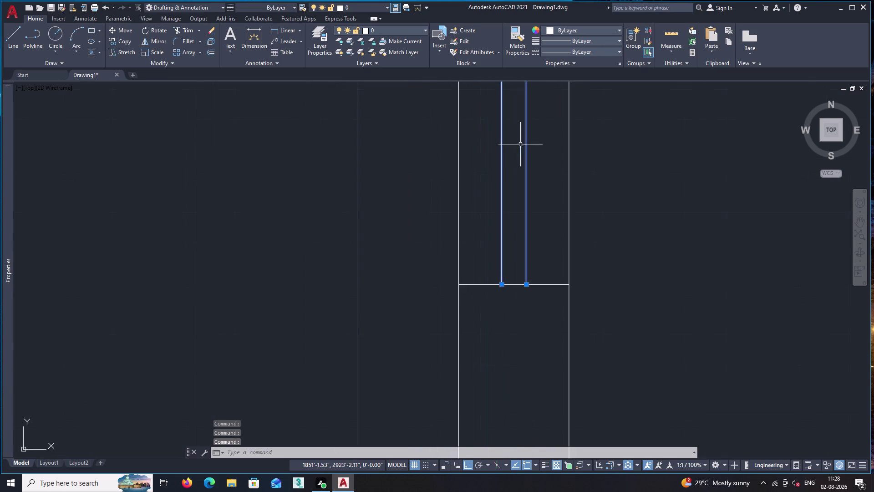
middle_drag(519, 304, 541, 252)
click(570, 232)
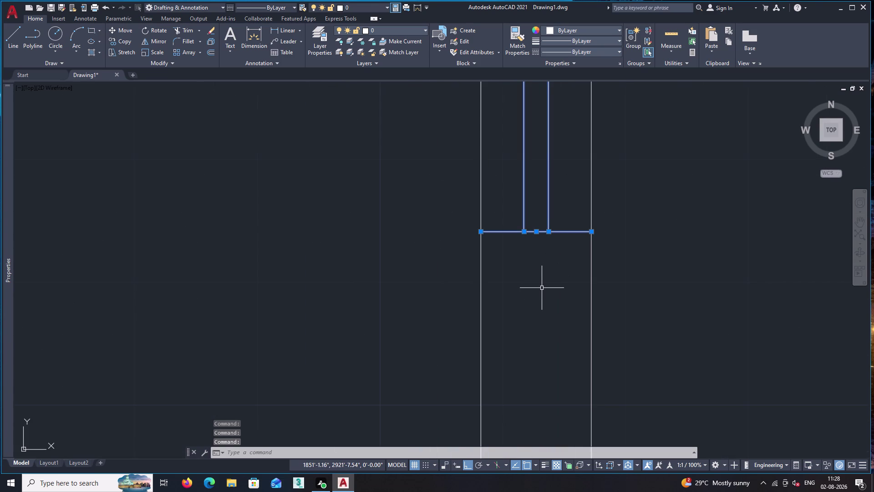
Copy the window from its end point onto the right wall further up.
text(co)
key(Return)
scroll(down, 3)
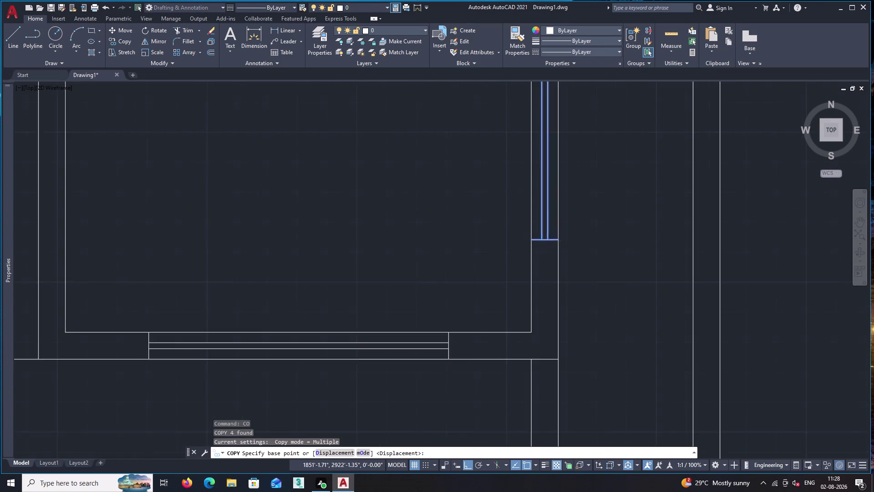
scroll(down, 3)
middle_drag(541, 159, 539, 432)
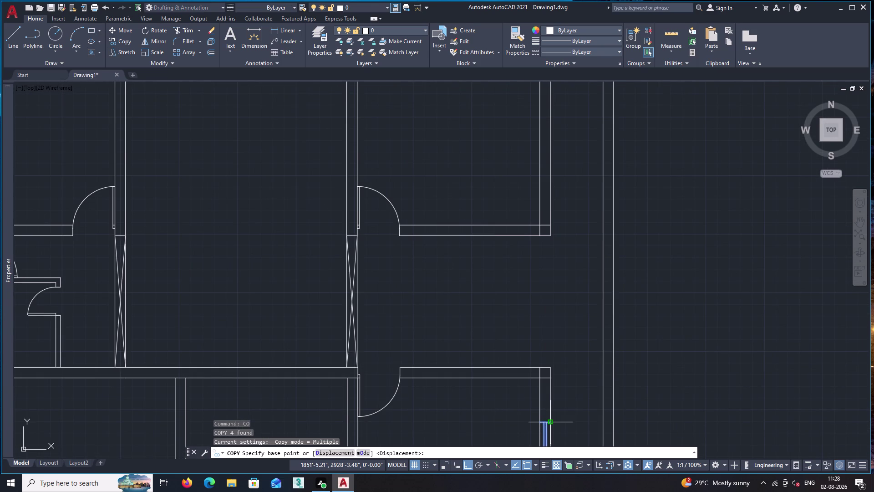
click(550, 423)
scroll(down, 3)
middle_drag(564, 246, 567, 359)
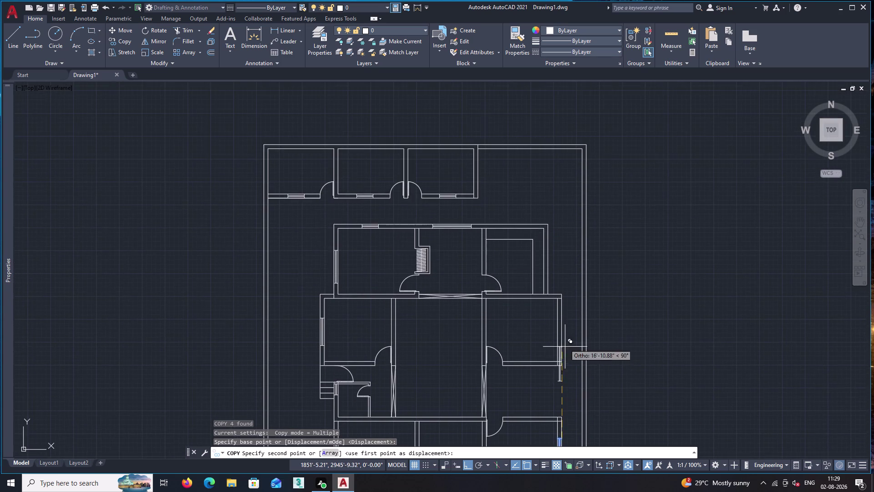
scroll(up, 3)
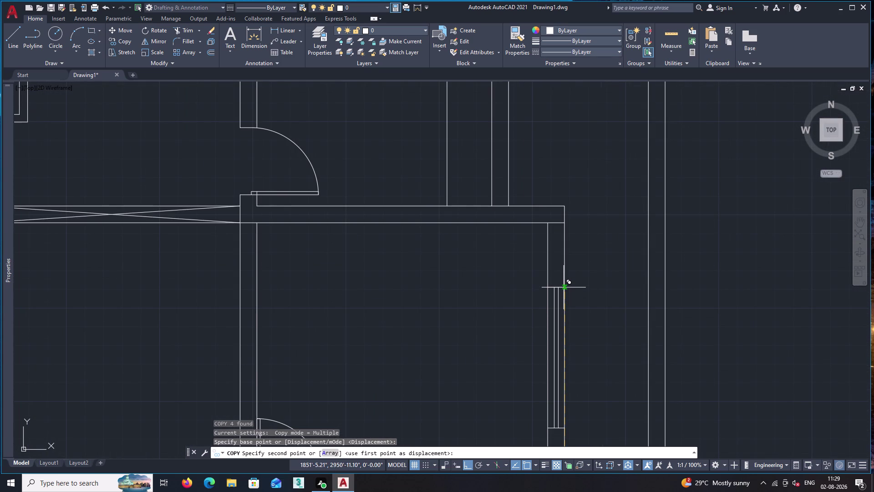
click(564, 287)
key(space)
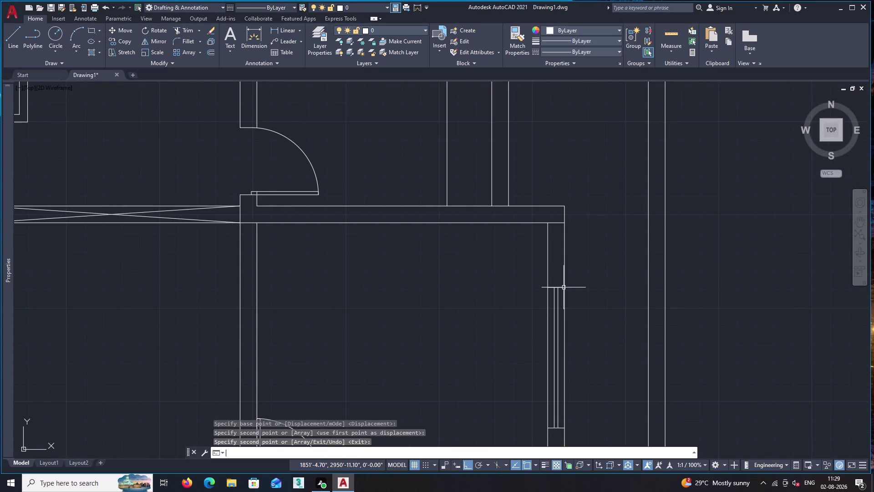
scroll(down, 3)
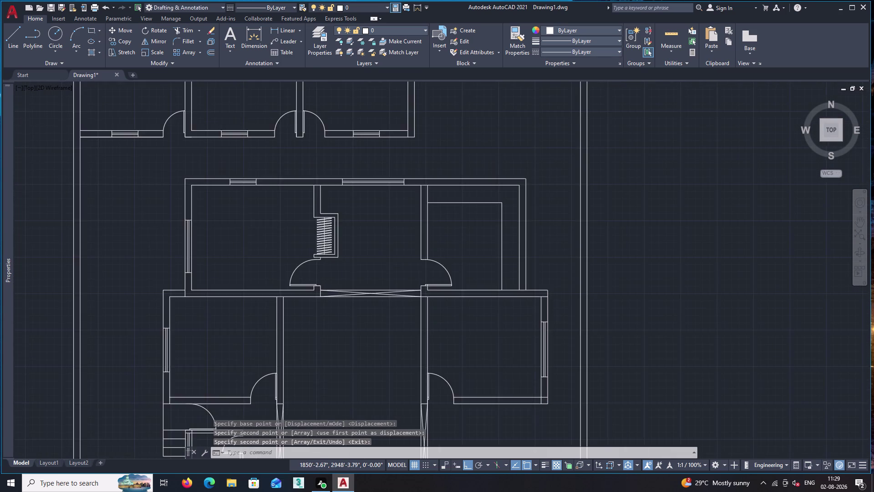
middle_drag(522, 342, 580, 327)
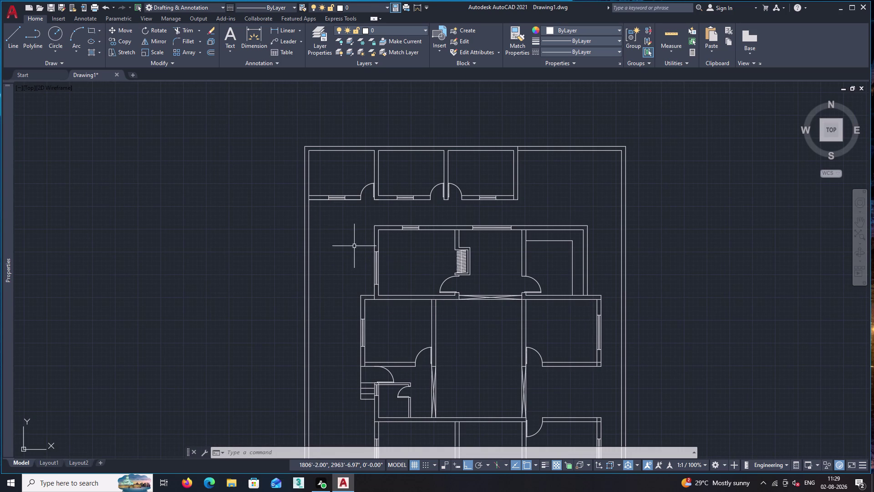
Select the three window lines in the top-left room's left wall and start MOVE.
scroll(up, 3)
middle_drag(325, 242, 409, 231)
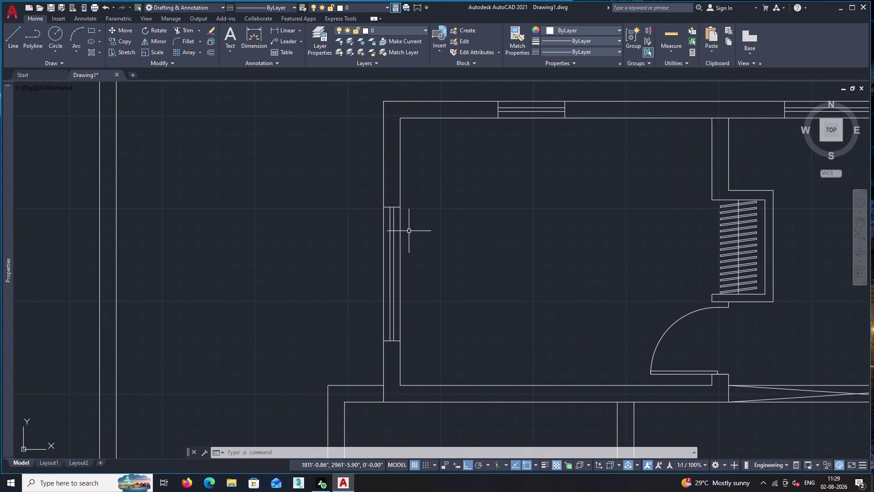
scroll(up, 3)
click(404, 204)
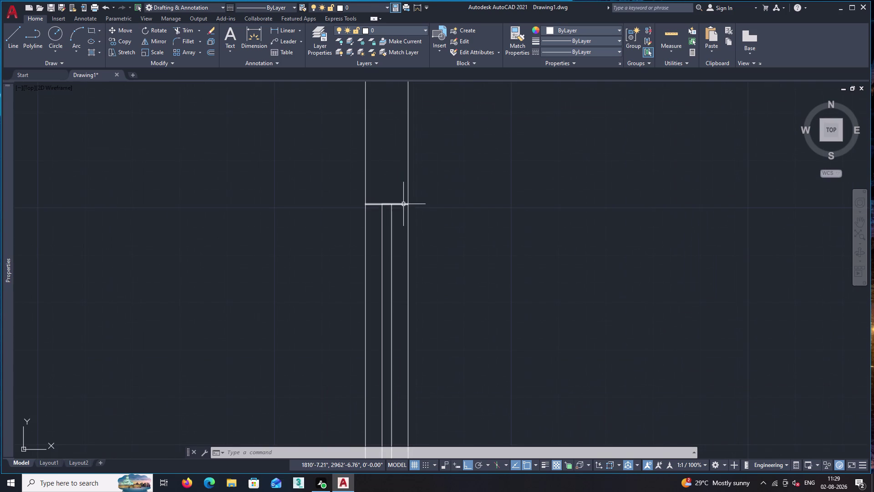
click(392, 224)
click(383, 228)
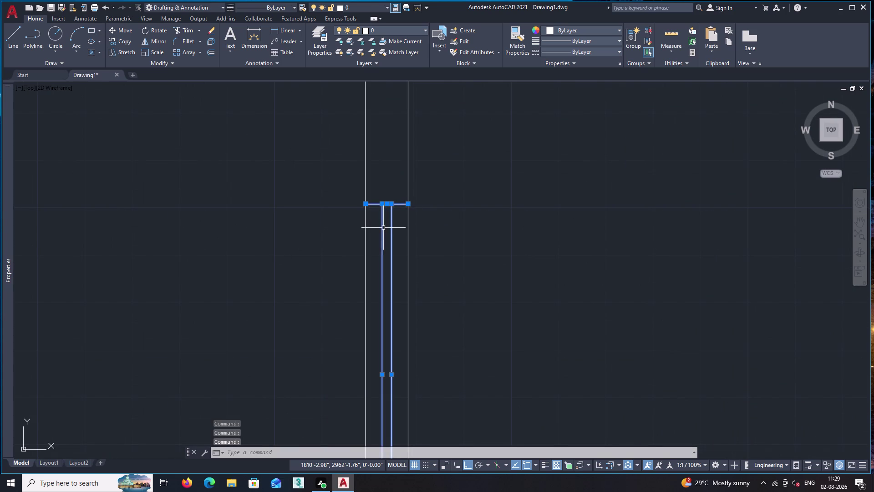
middle_drag(414, 259, 528, 151)
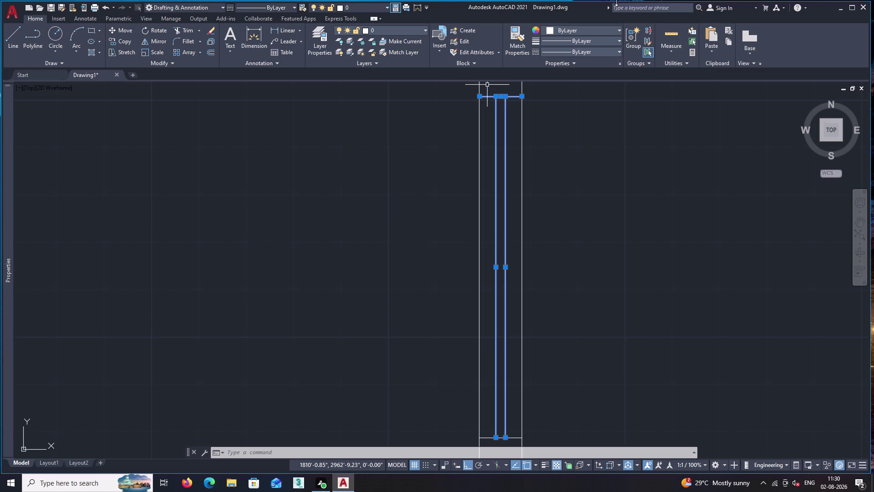
click(617, 2)
text(m)
key(space)
scroll(down, 3)
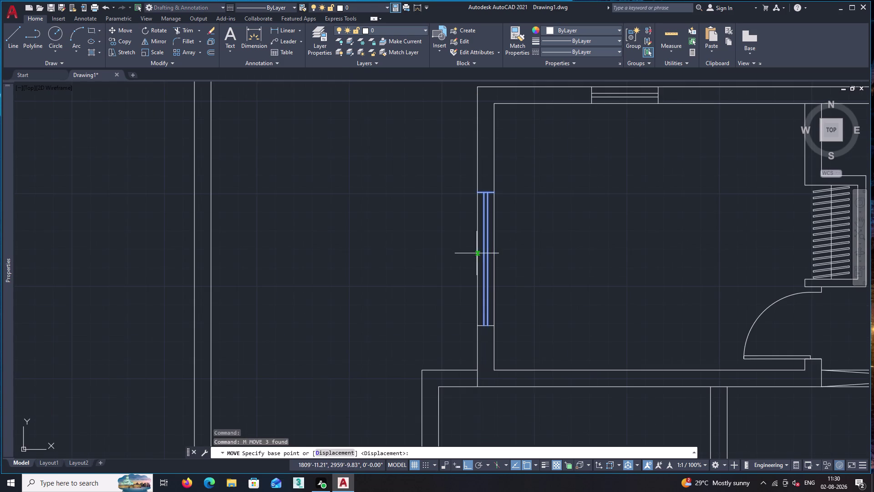
Shift the window up the left wall and raise the short line below to close it.
middle_drag(492, 234, 460, 271)
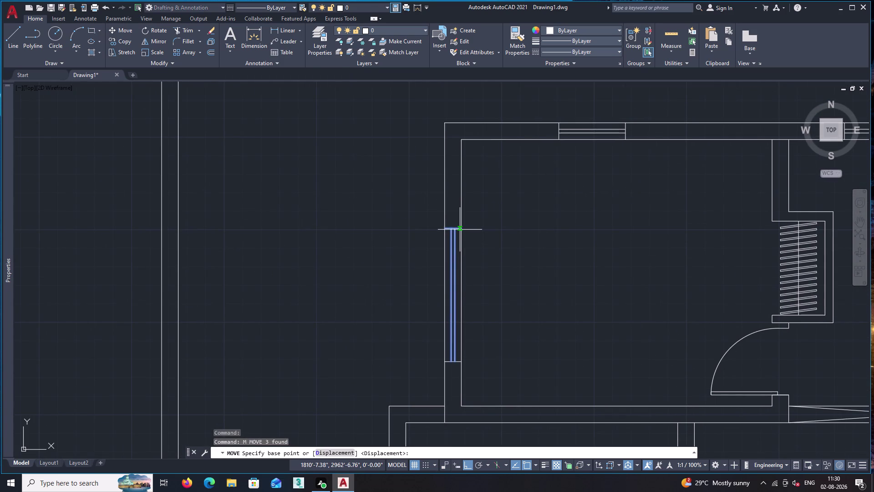
click(462, 229)
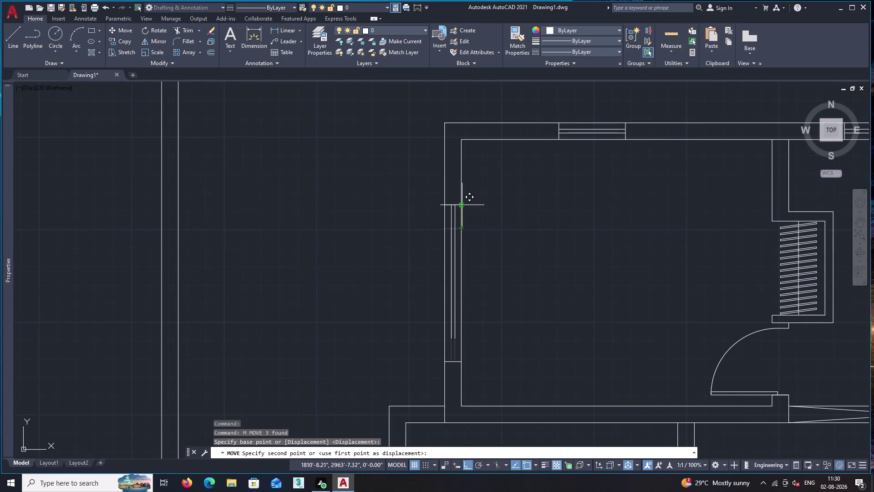
click(463, 204)
key(space)
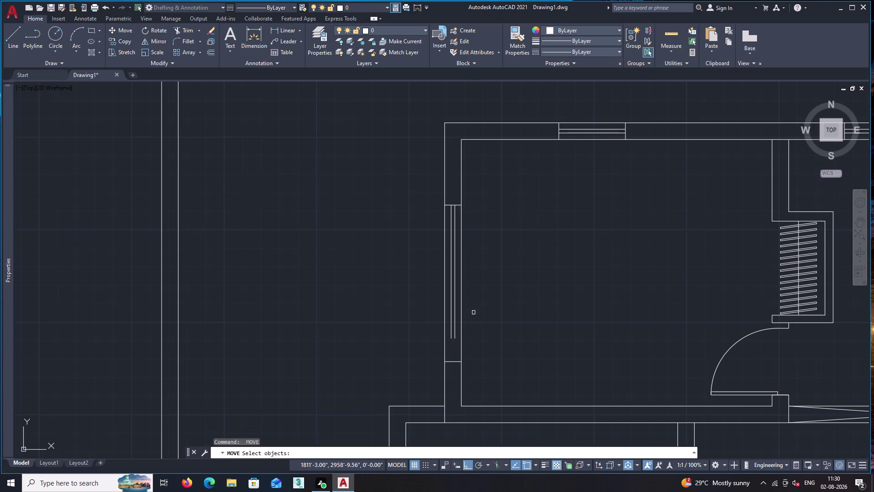
click(453, 362)
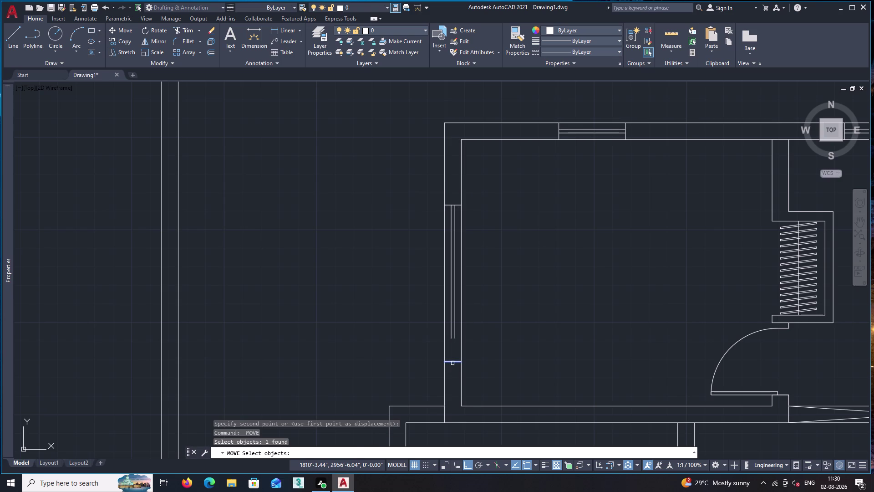
key(space)
scroll(up, 3)
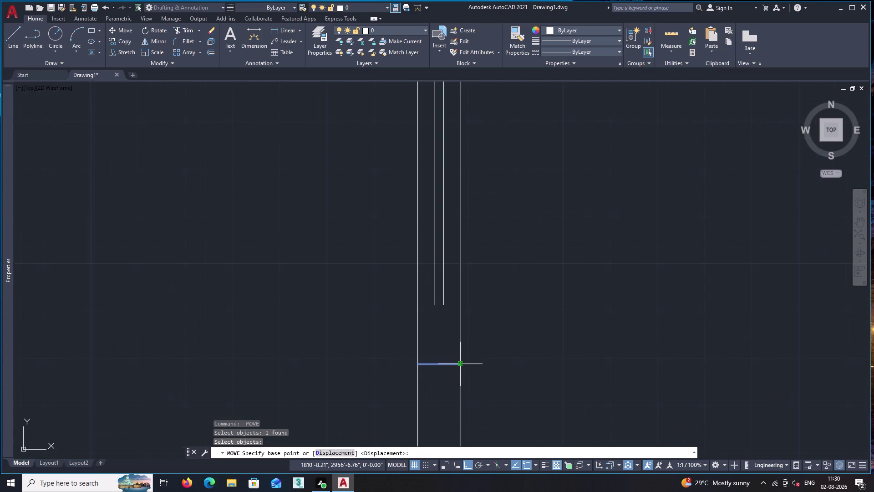
click(460, 364)
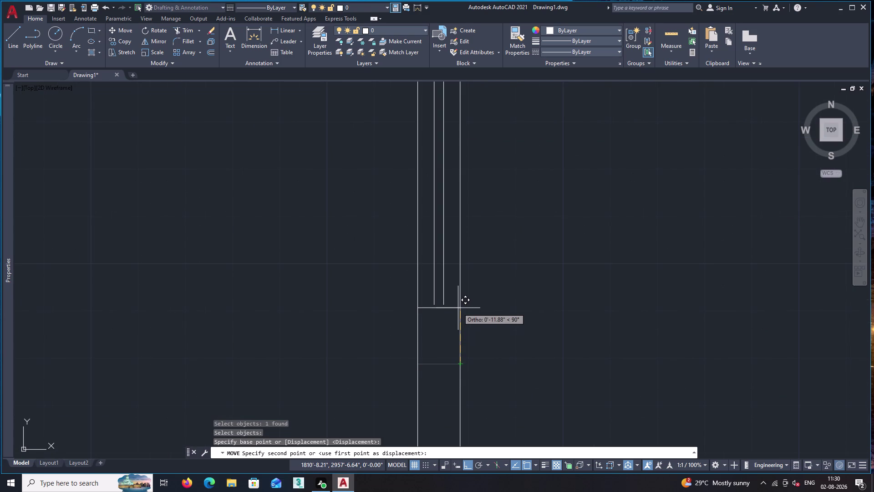
click(458, 305)
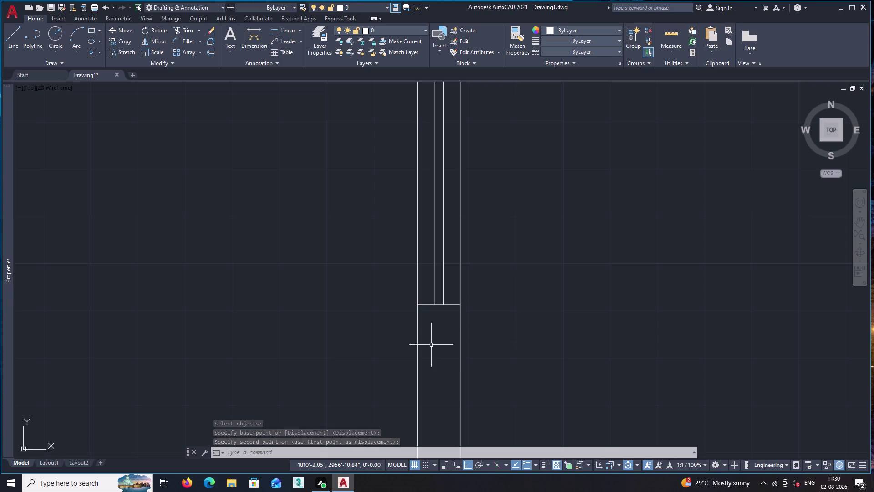
key(Escape)
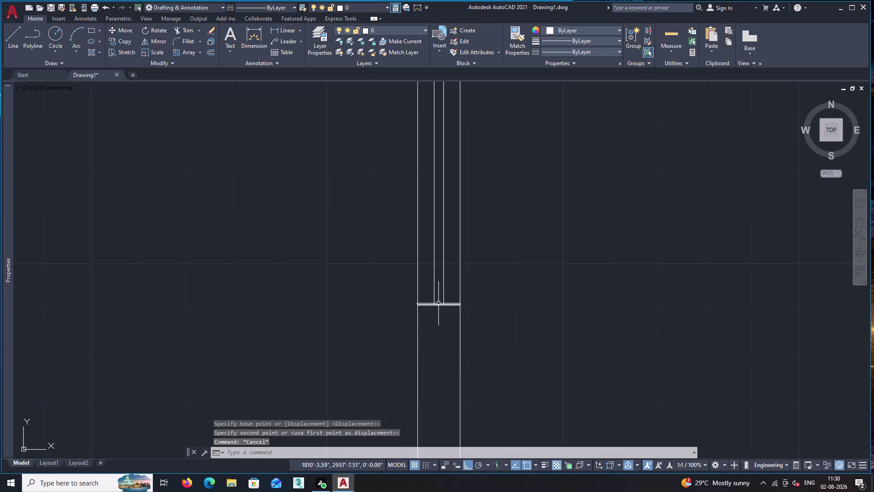
Select the window's sill and glazing lines, panning to its other end.
click(438, 304)
click(444, 272)
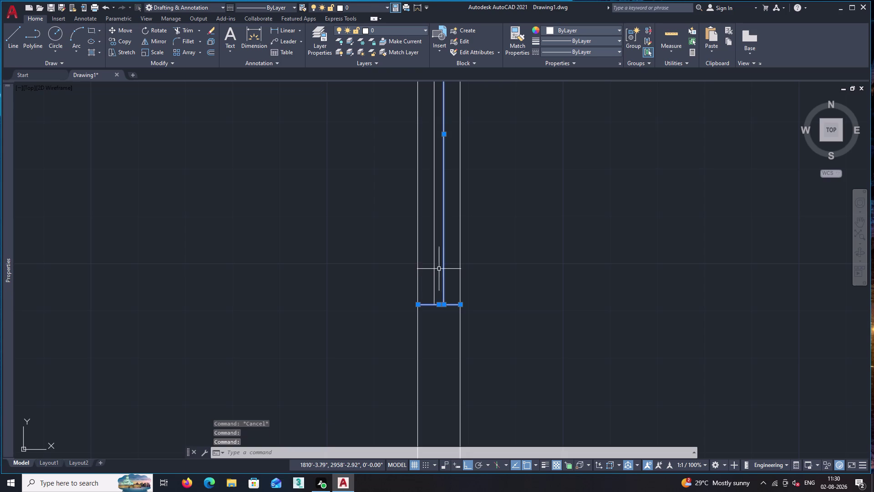
click(434, 265)
scroll(down, 3)
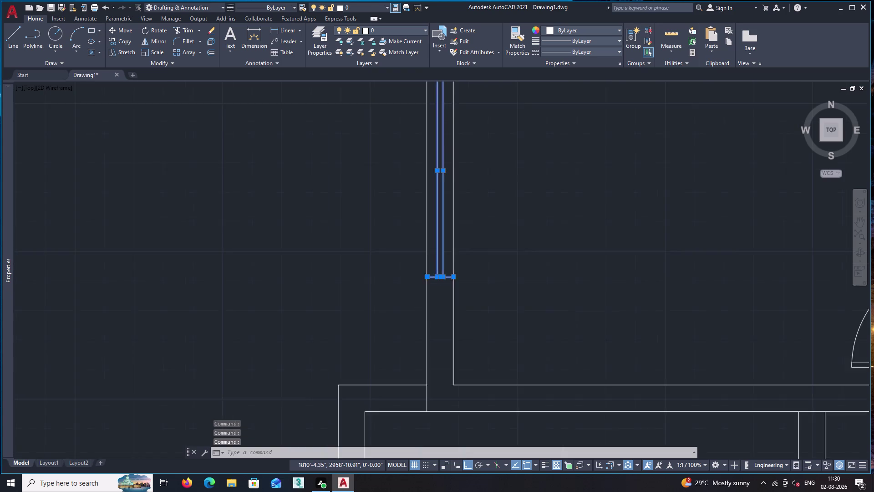
middle_drag(434, 211, 431, 291)
scroll(up, 3)
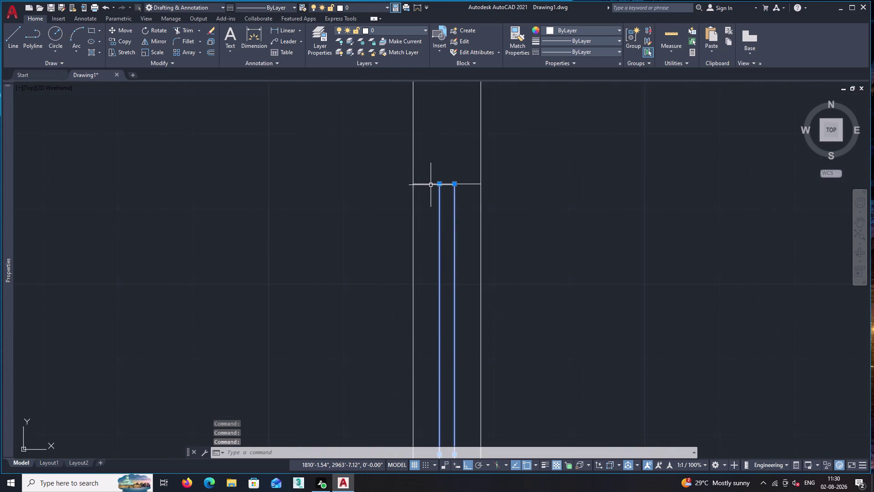
Copy the four-line window from its top corner into the upper room's right wall opening.
click(431, 185)
text(c)
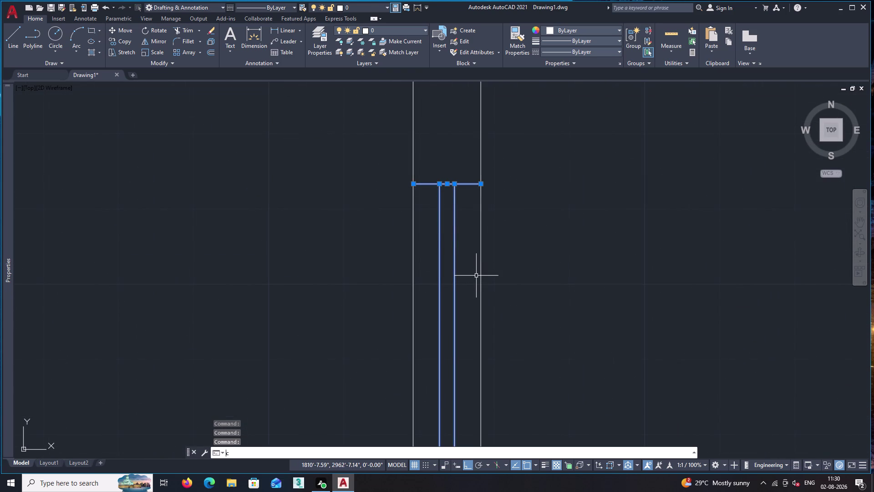
text(o)
key(Return)
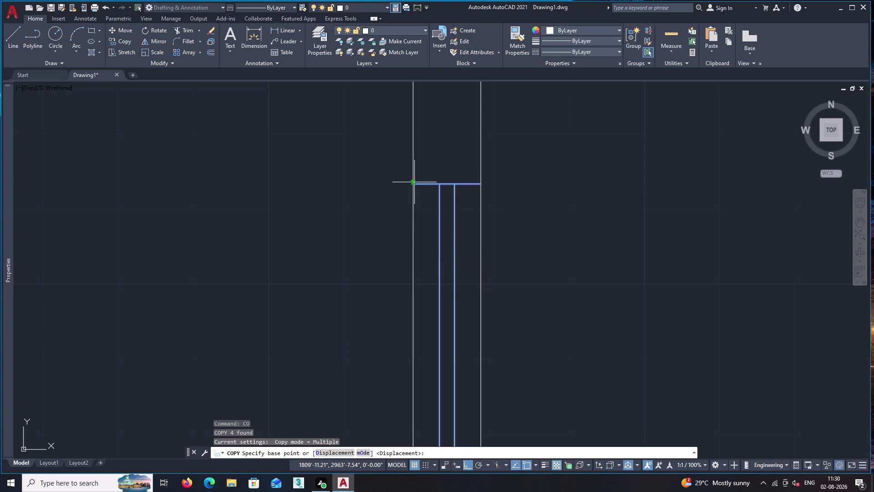
click(413, 183)
scroll(down, 3)
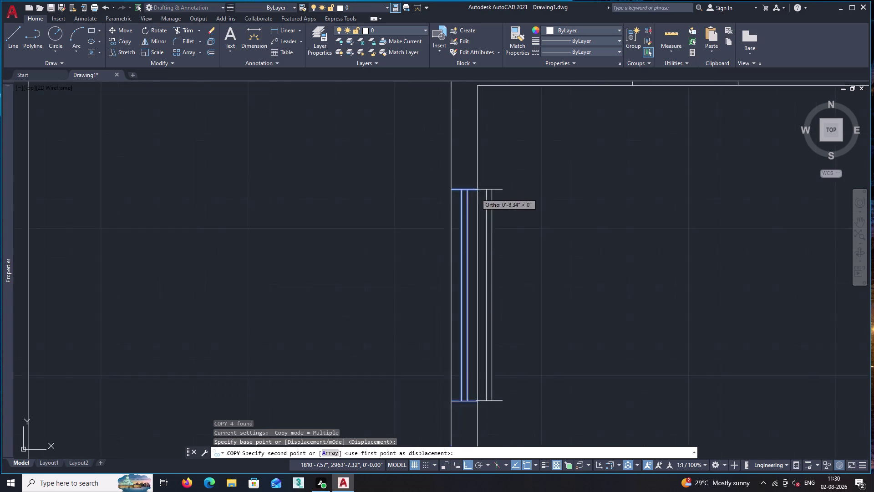
scroll(down, 3)
middle_drag(584, 189, 409, 203)
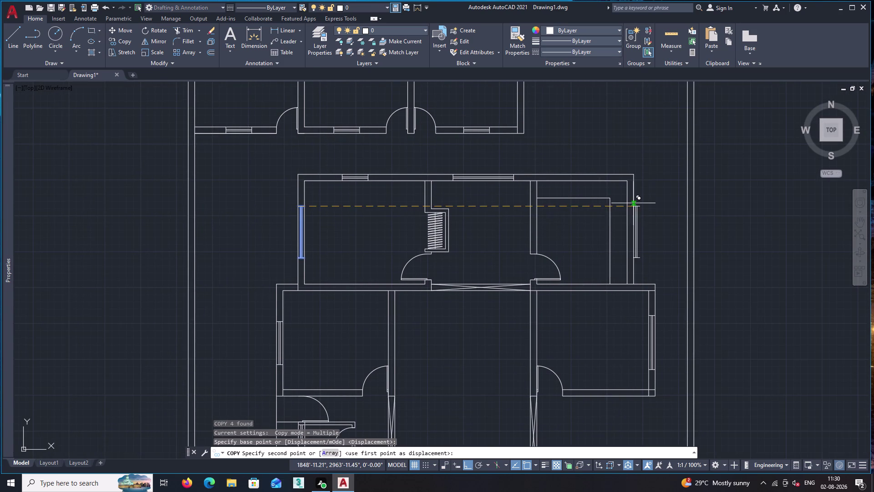
scroll(up, 3)
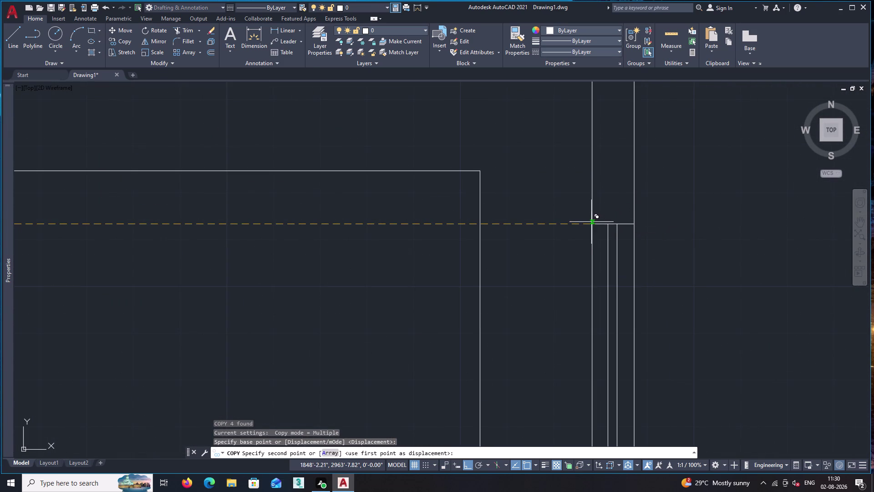
click(592, 223)
key(space)
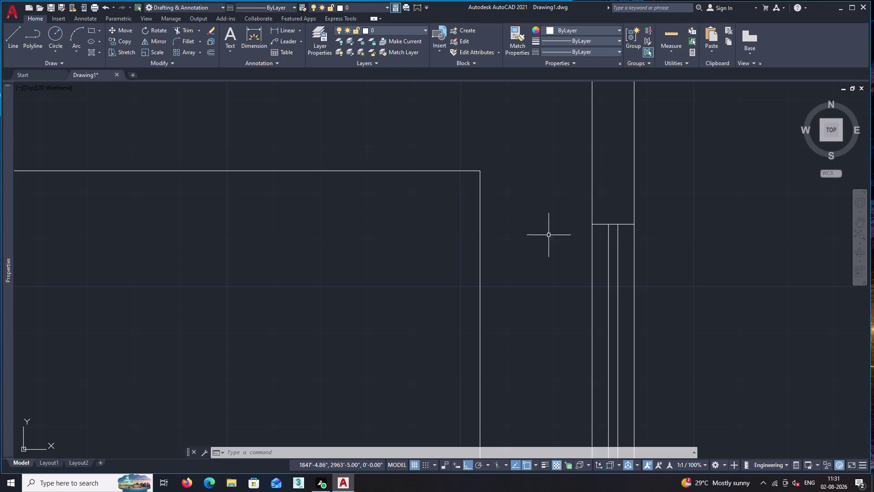
key(space)
key(Escape)
scroll(down, 3)
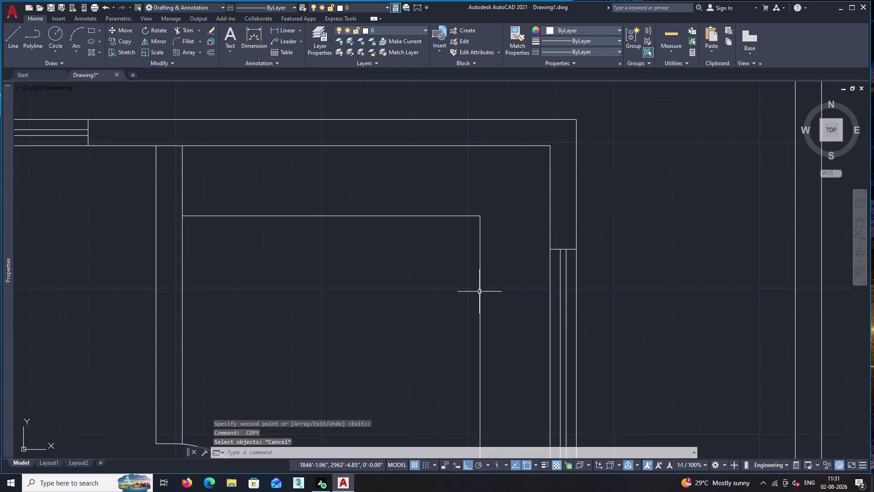
scroll(down, 3)
scroll(down, 3)
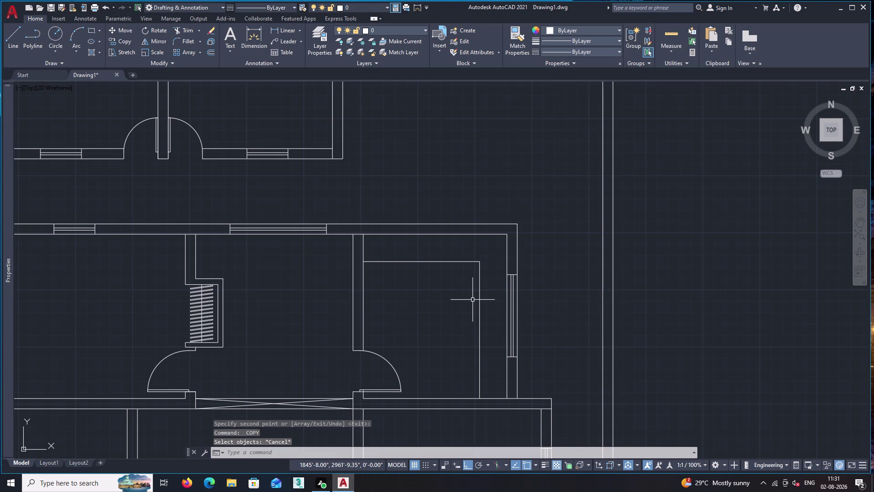